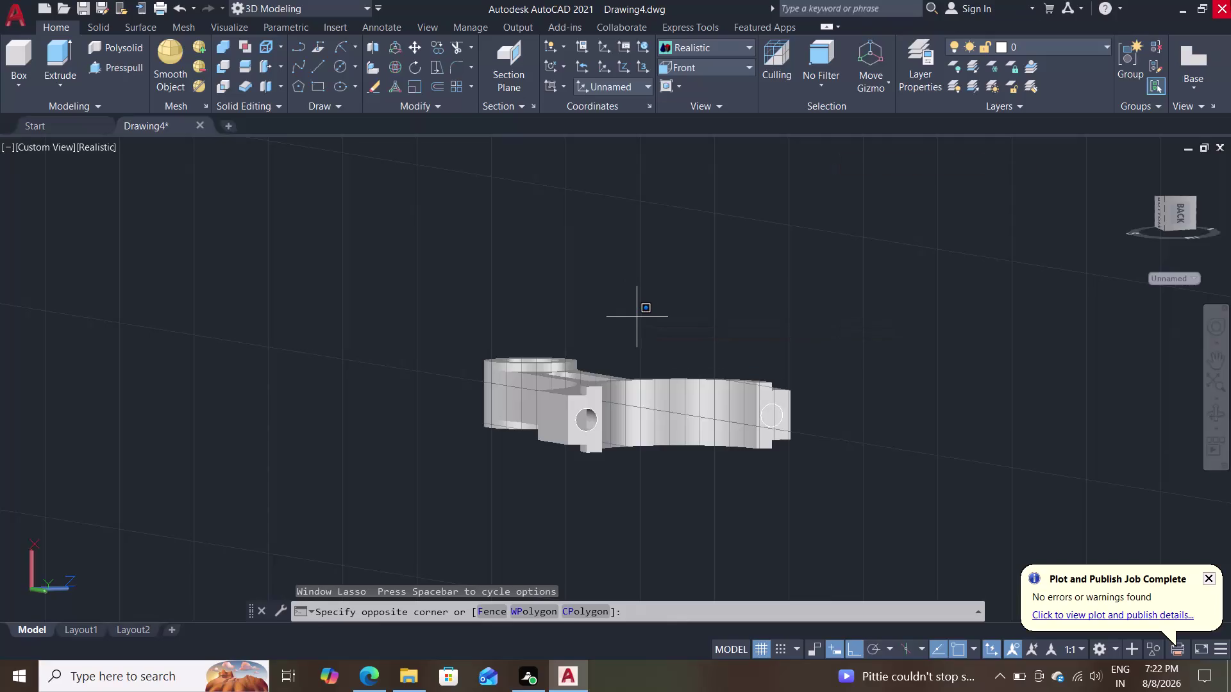
Cancel the unfinished window selection and orbit to view the big end from above.
key(Escape)
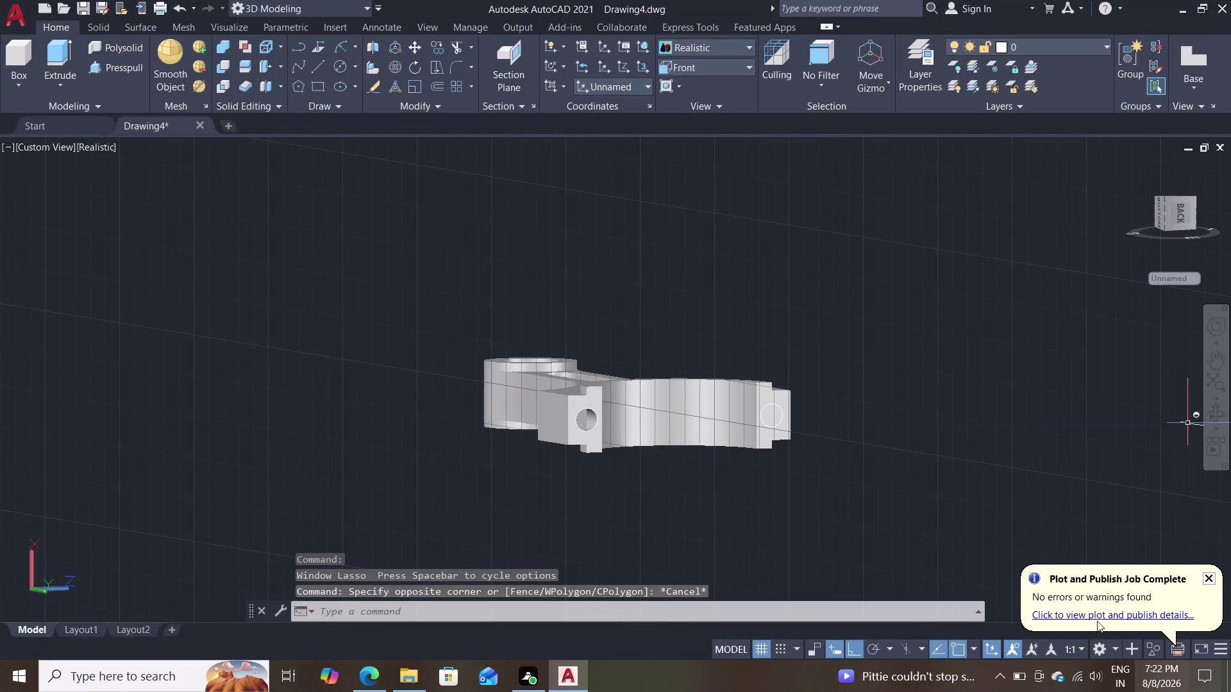
scroll(up, 3)
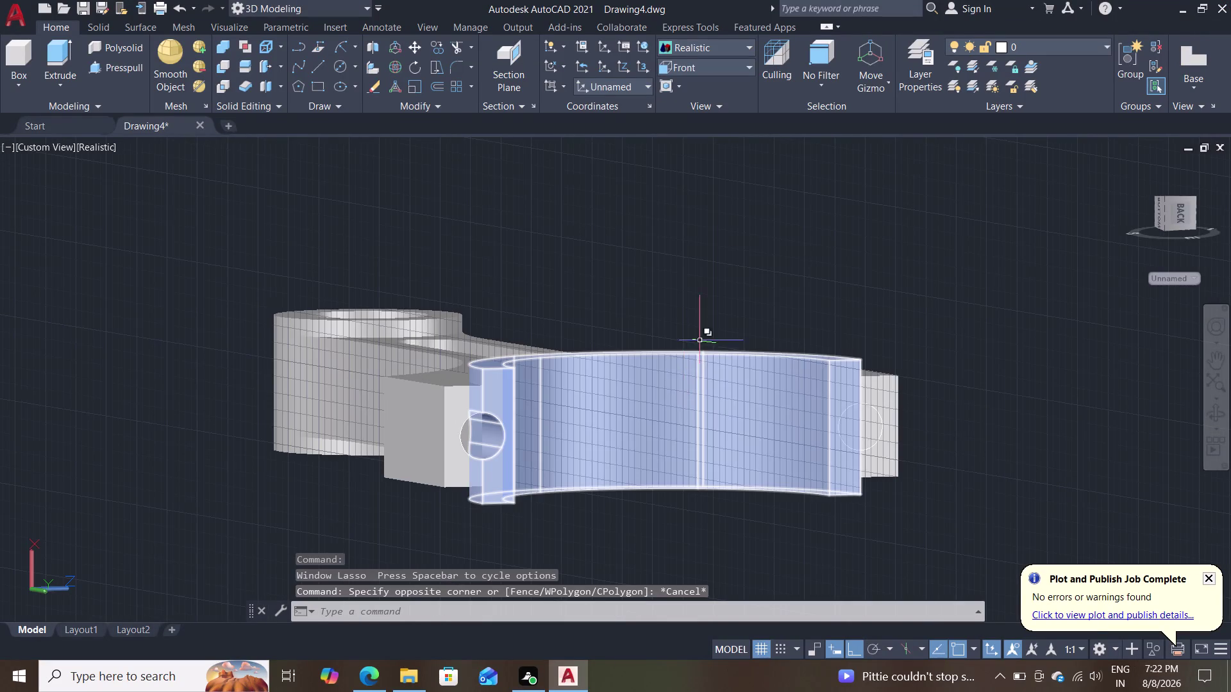
scroll(down, 3)
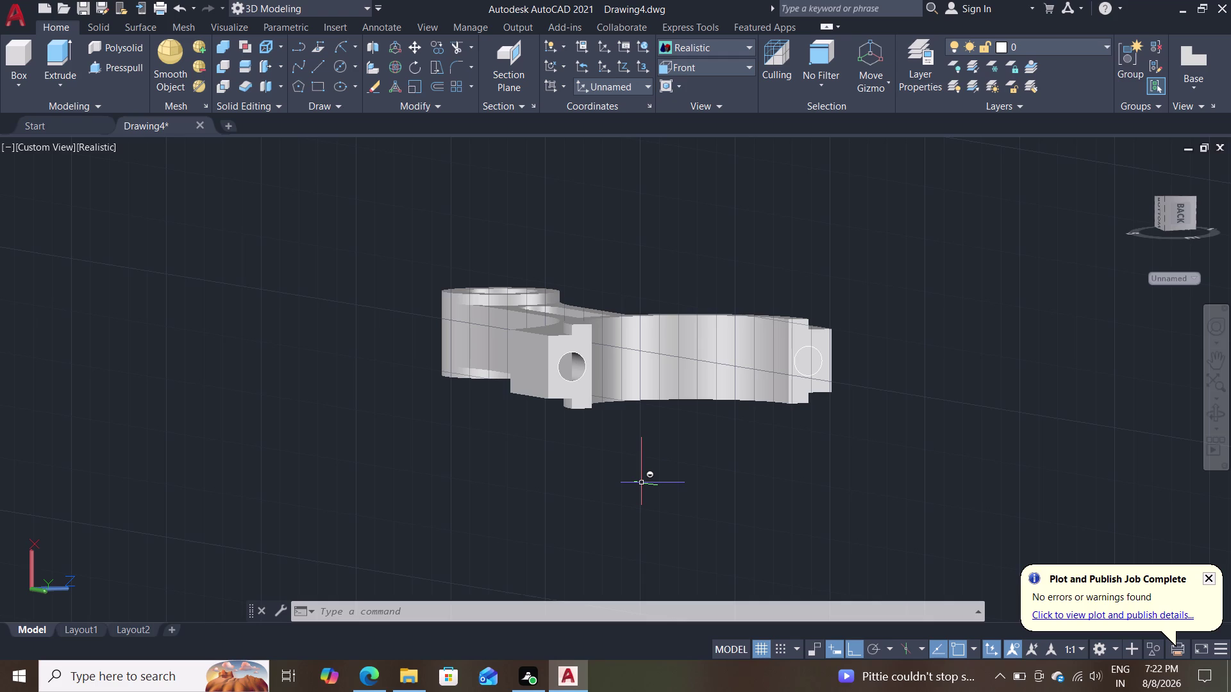
middle_drag(463, 486, 480, 522)
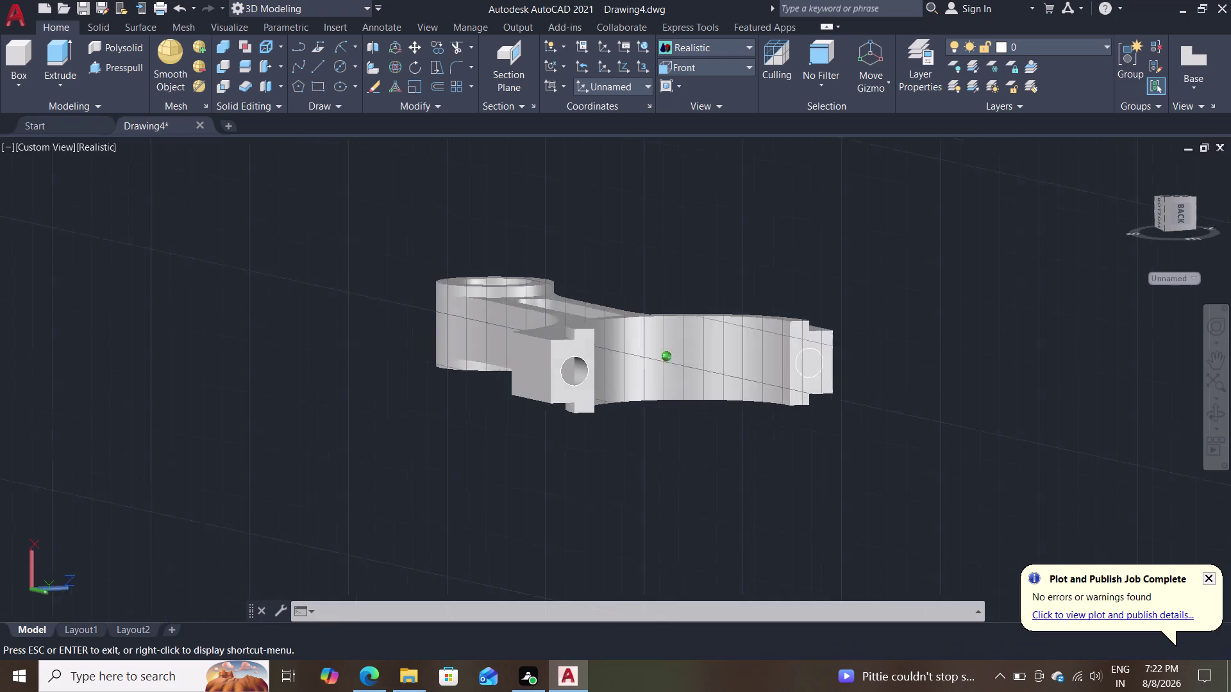
middle_drag(480, 522, 473, 546)
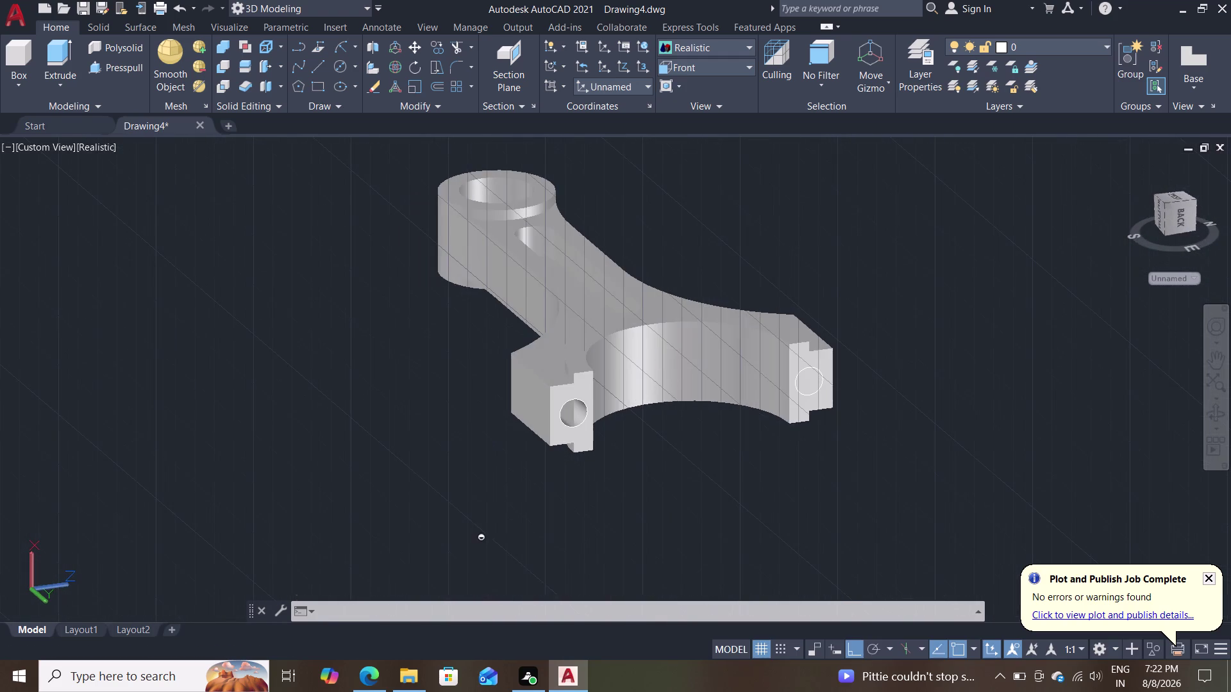
Undo about 23 recent edits, including the erase and extrusion, then clear the prompt.
key(ctrl+z)
key(ctrl+z)
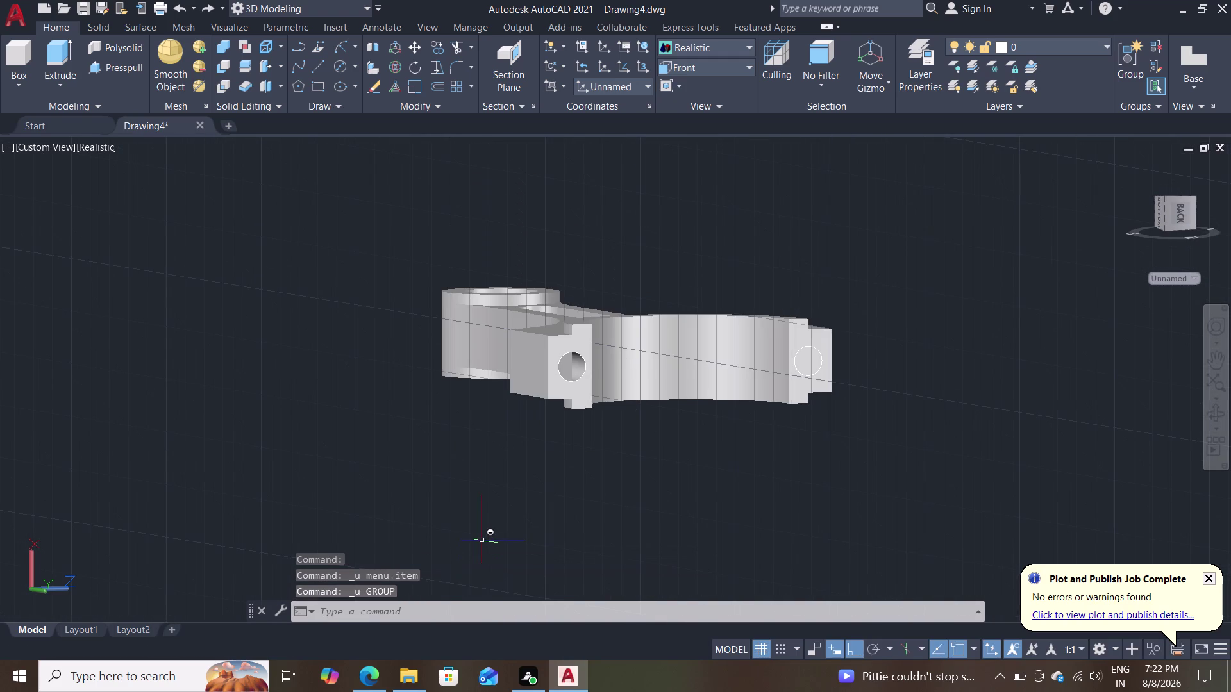
key(ctrl+z)
key(ctrl+z)
key(ctrl+z)
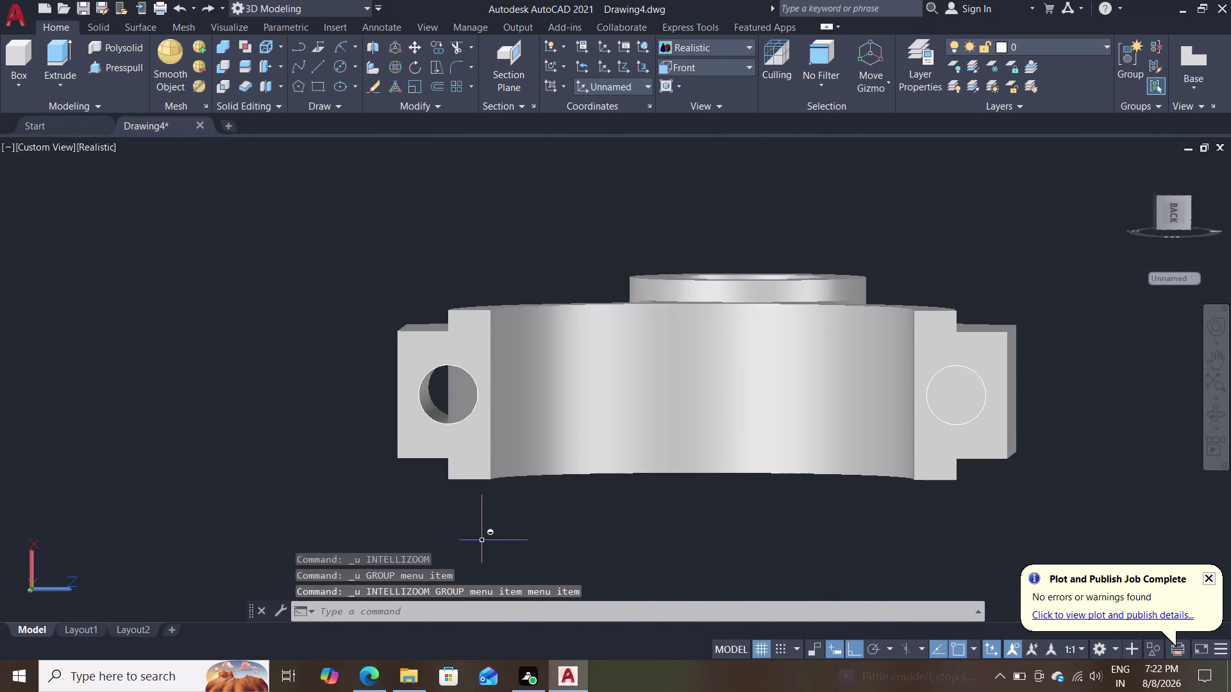
key(ctrl+z)
key(ctrl+z)
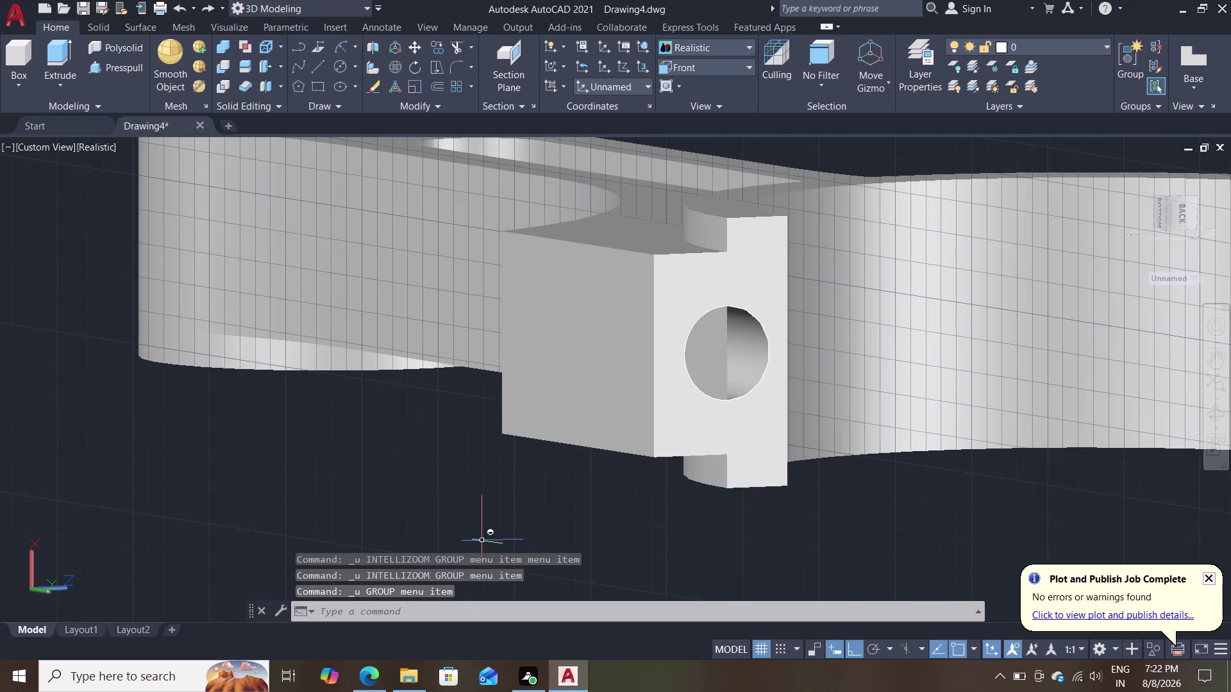
key(ctrl+z)
key(ctrl+z)
key(ctrl+z)
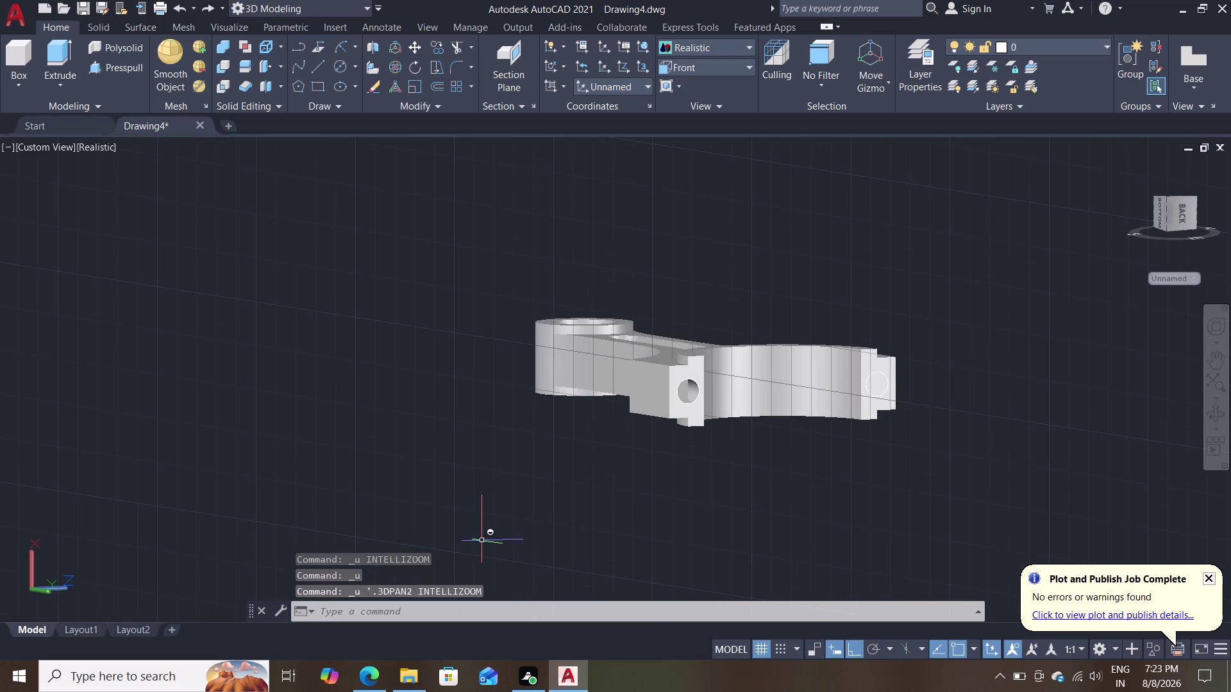
key(ctrl+z)
key(ctrl+z)
key(ctrl+z)
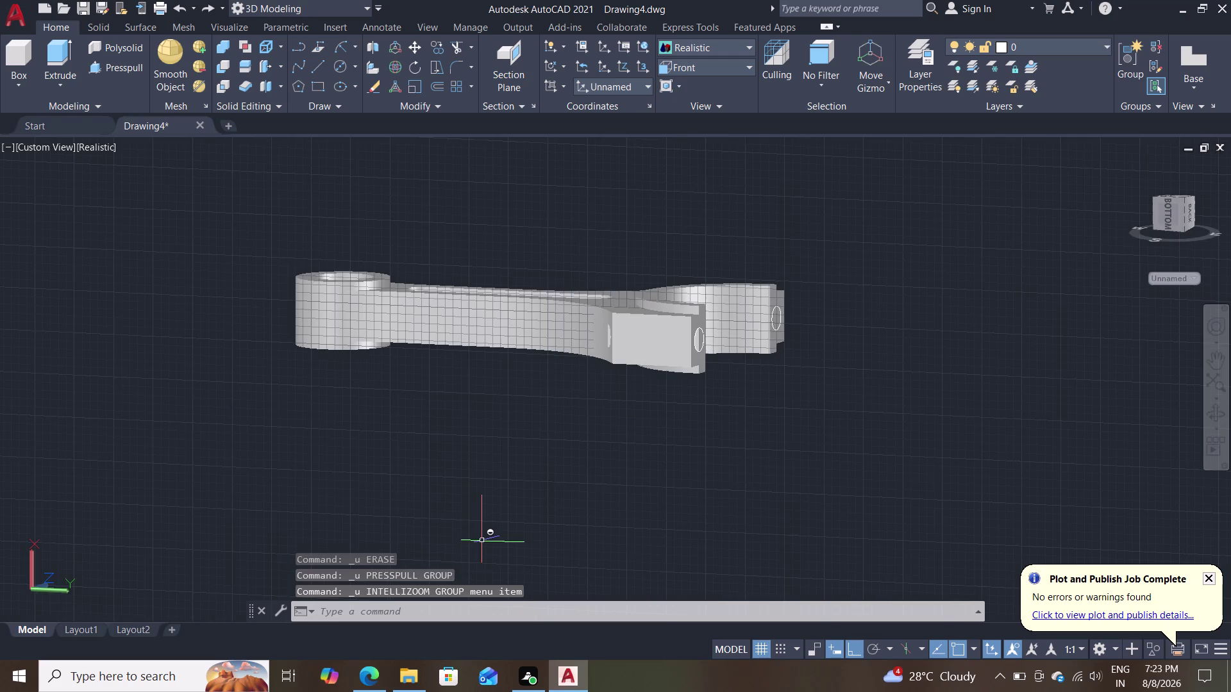
key(ctrl+z)
key(ctrl+z)
key(ctrl+z)
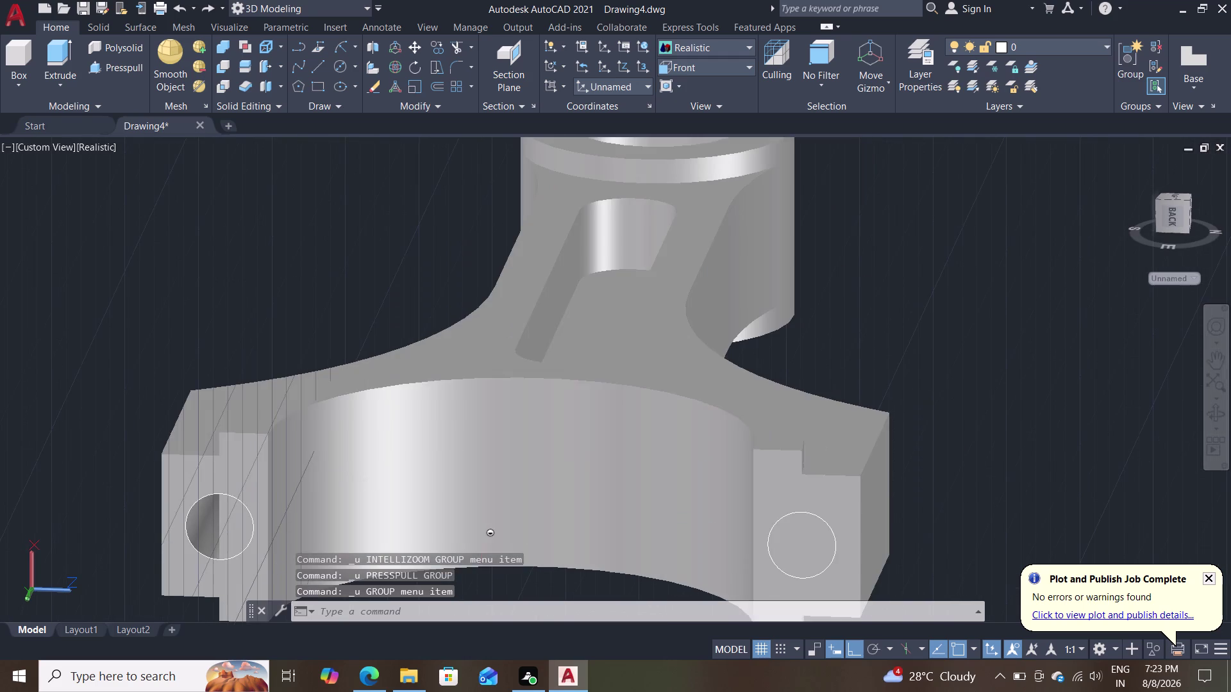
key(ctrl+z)
key(ctrl+z)
key(ctrl+z)
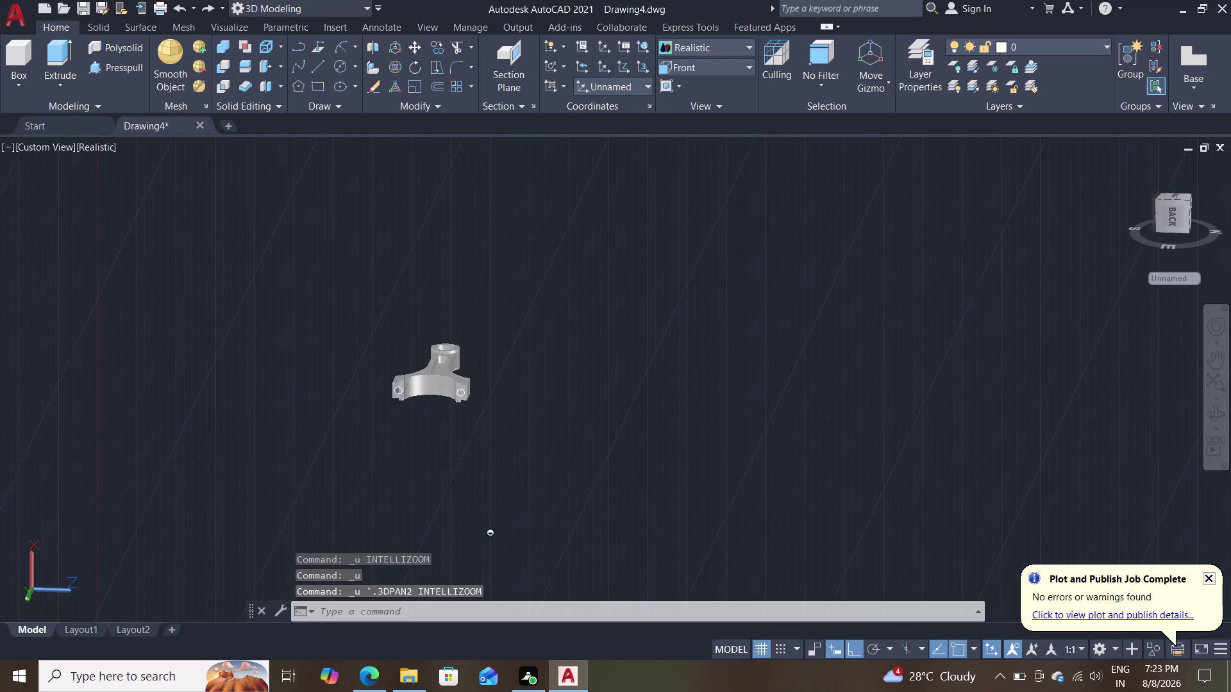
key(ctrl+z)
key(ctrl+z)
key(ctrl+z)
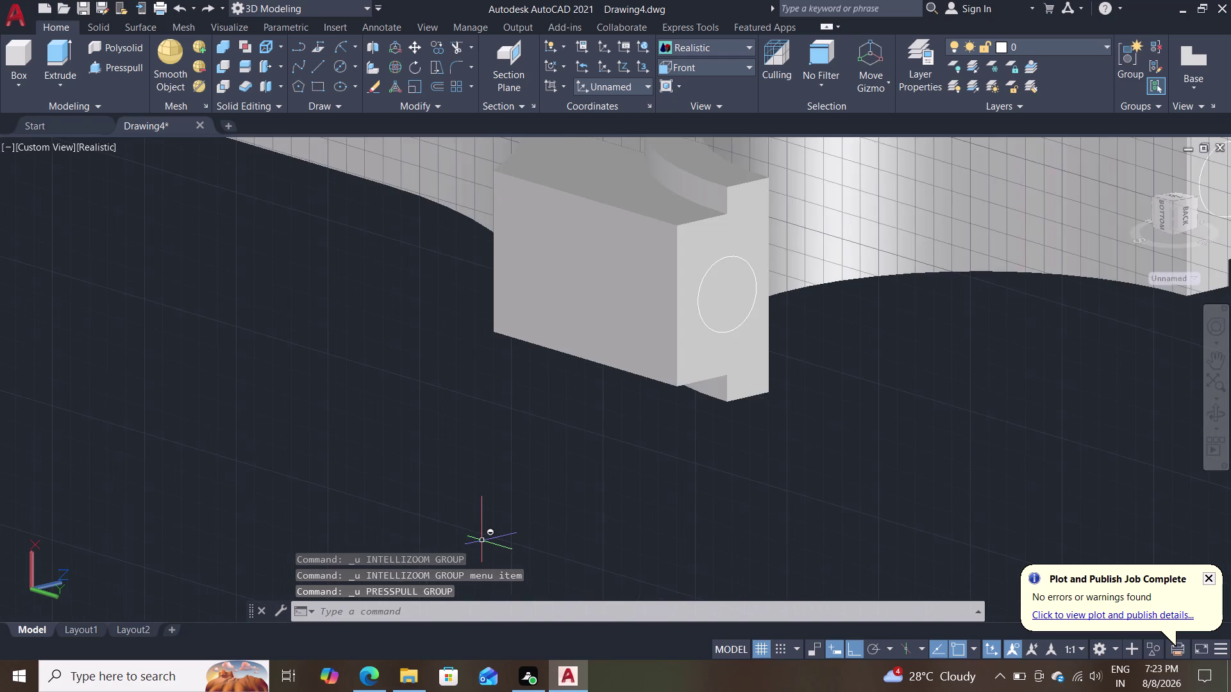
key(ctrl+z)
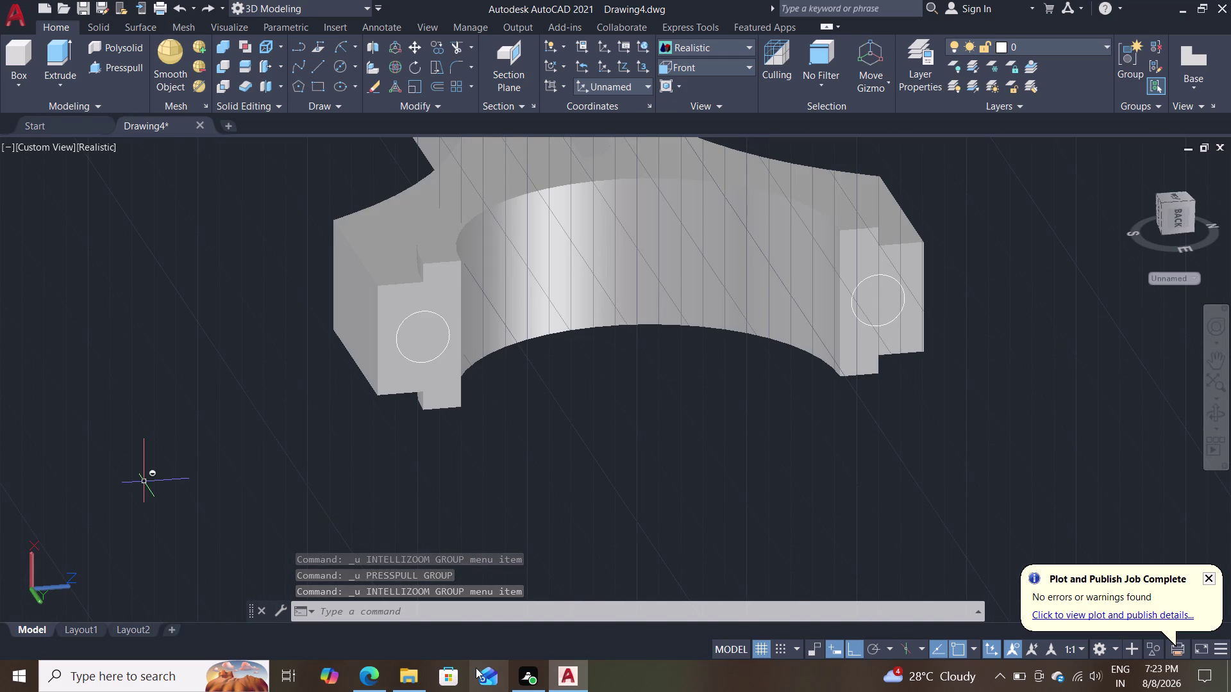
key(Escape)
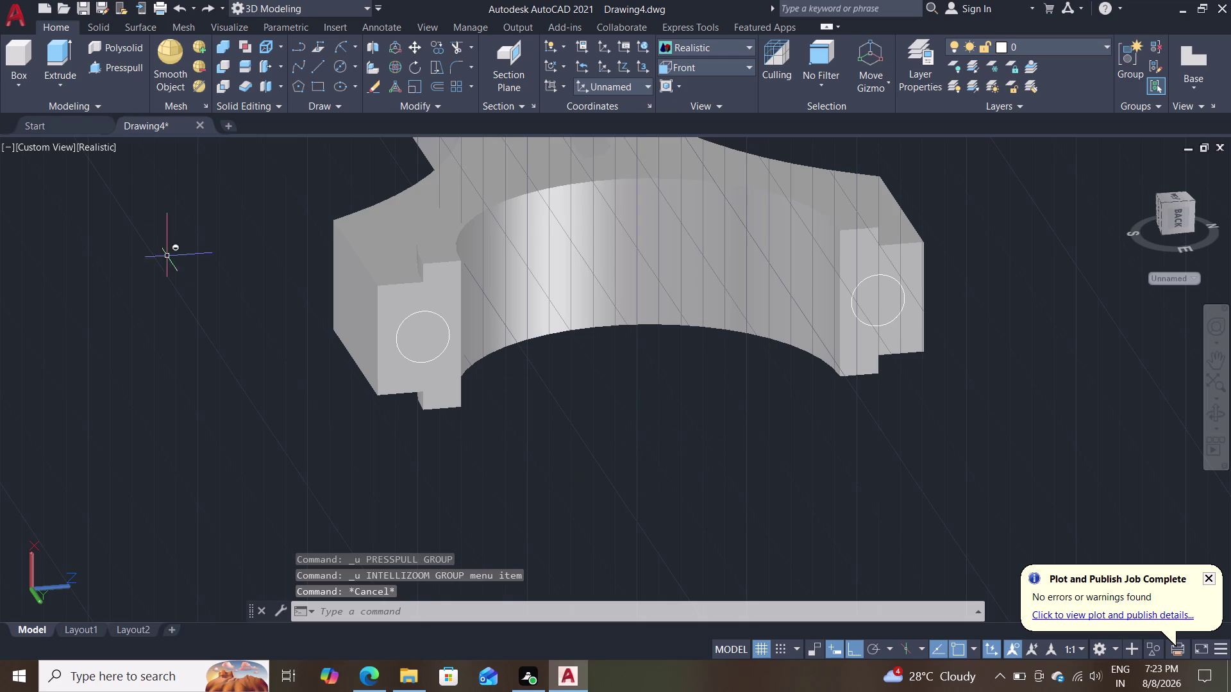
click(104, 67)
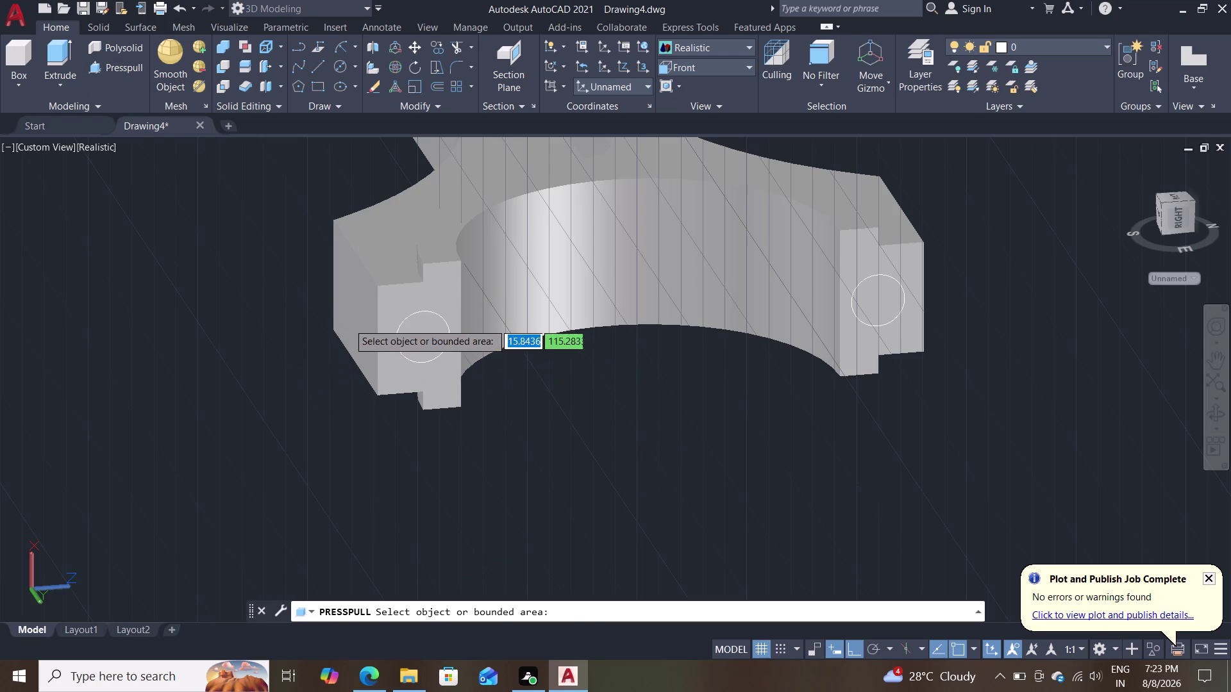
Extrude the left boss's outer end face outward by 10 units.
click(353, 319)
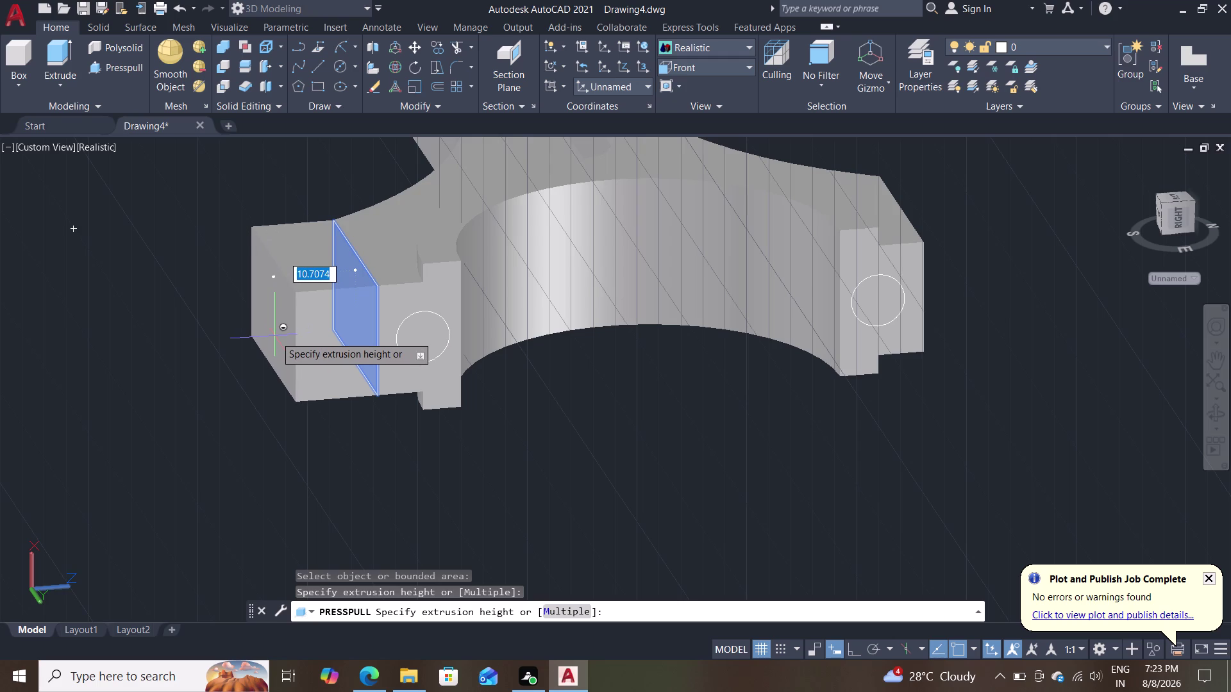
text(10)
key(Return)
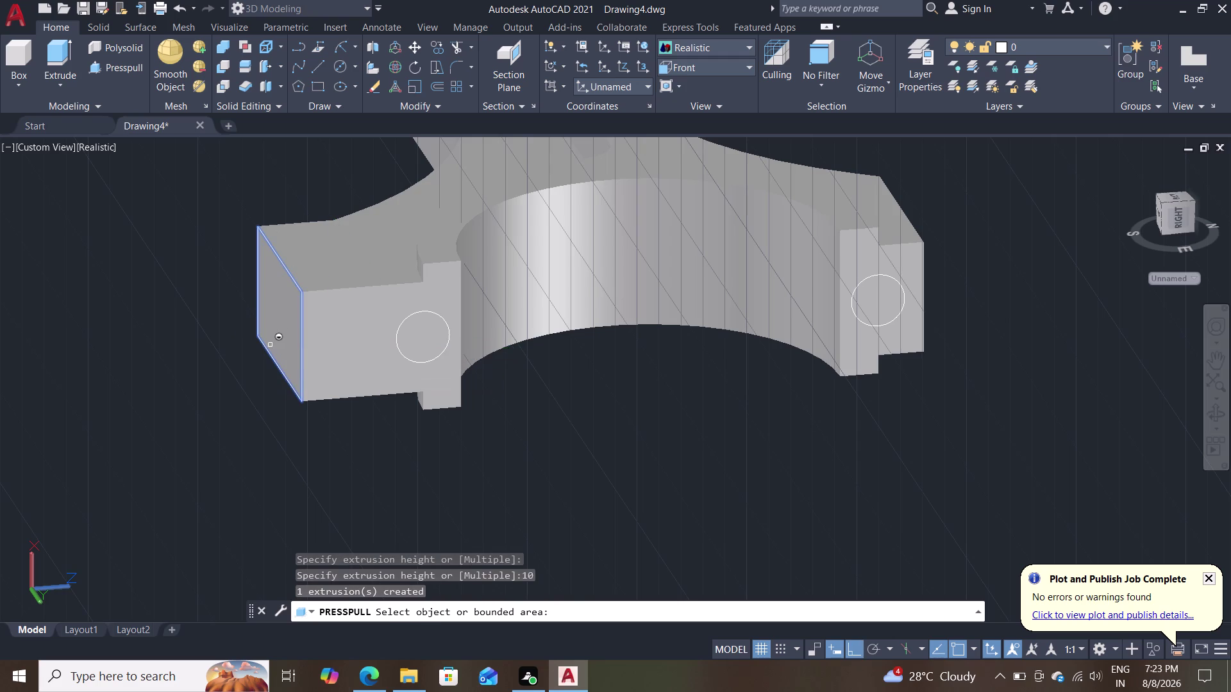
key(Escape)
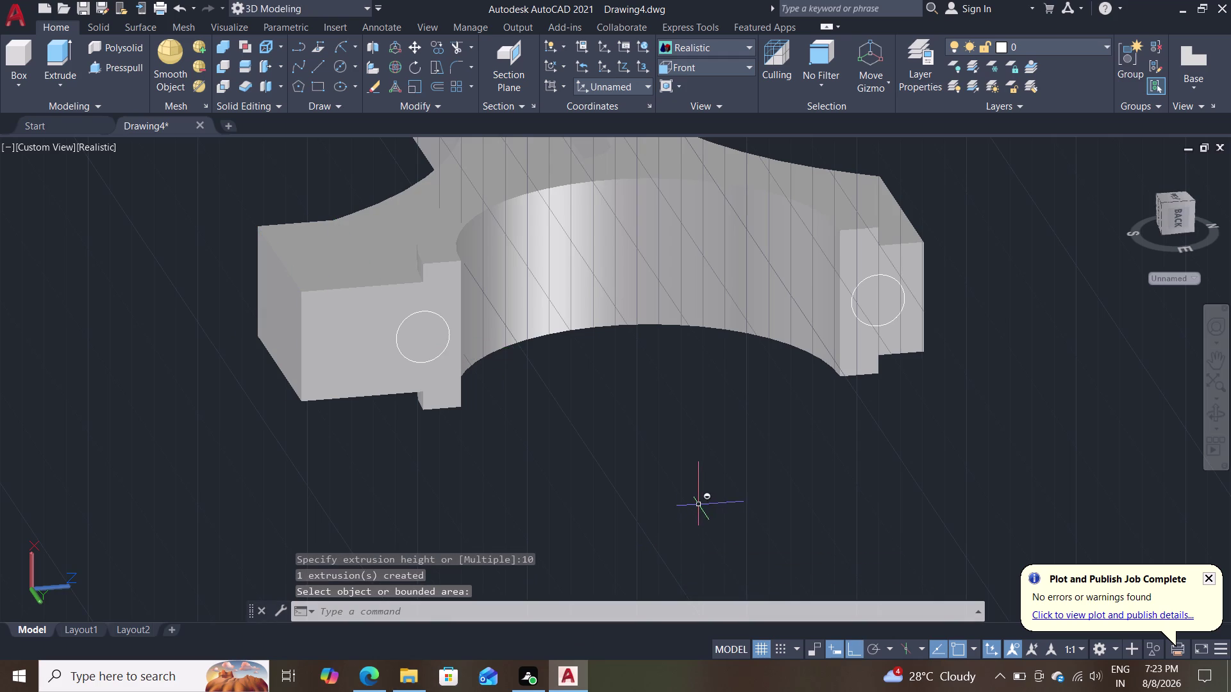
middle_drag(677, 515, 638, 528)
scroll(down, 3)
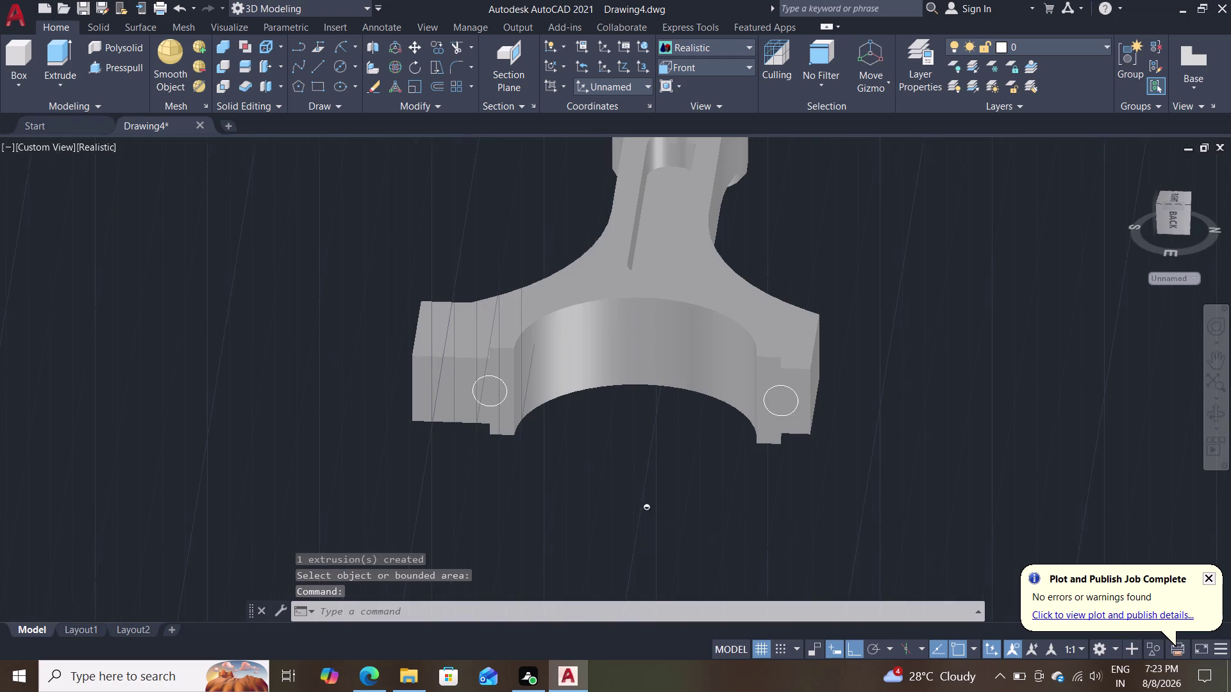
middle_click(636, 508)
scroll(up, 3)
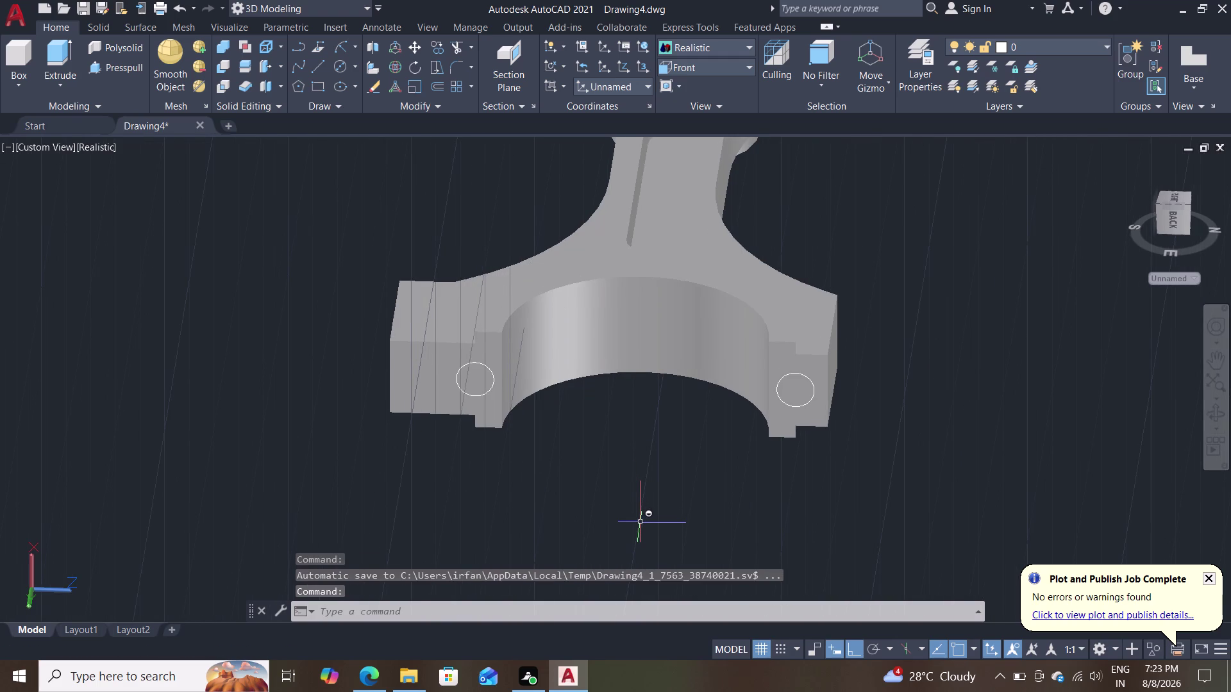
Extrude the right boss's outer end face outward by 10 units, then inspect both bosses.
click(109, 68)
click(830, 355)
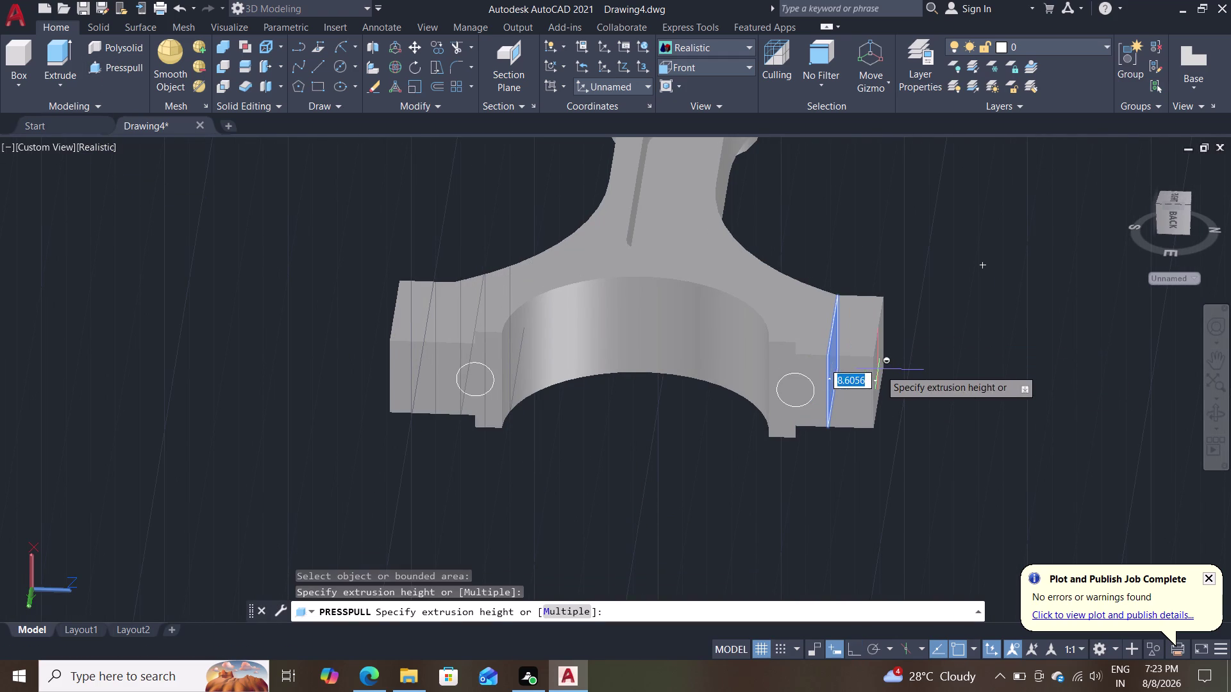
text(10)
key(Return)
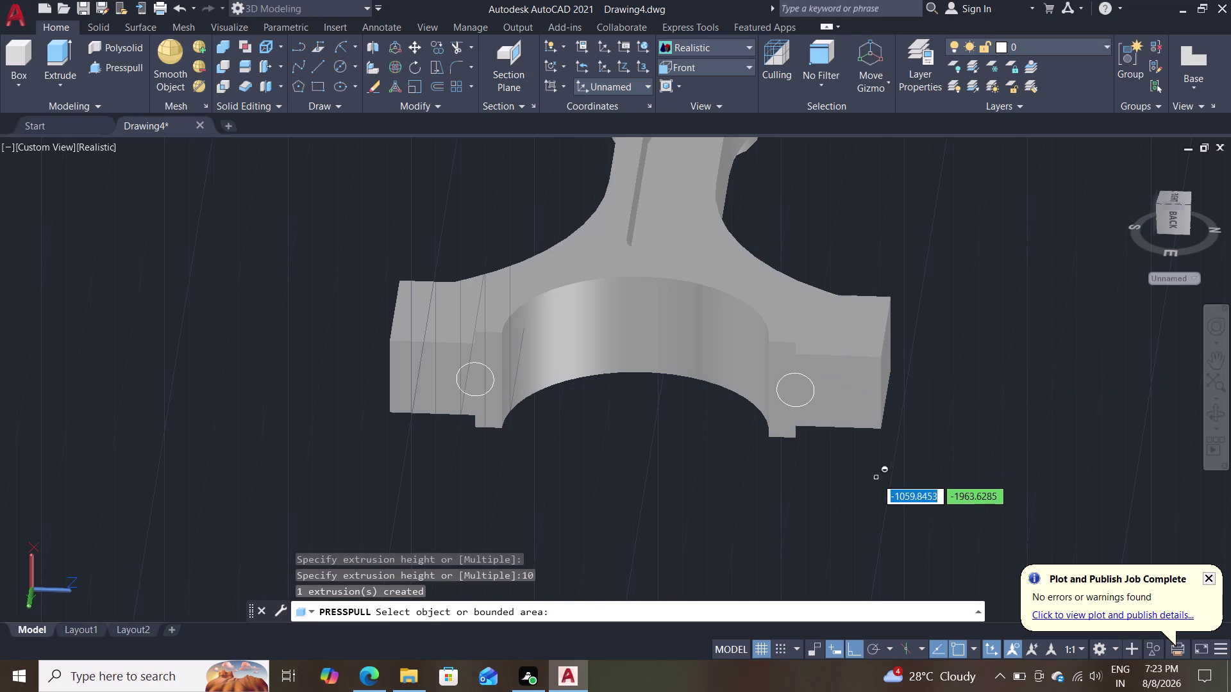
key(Escape)
scroll(up, 3)
middle_drag(650, 483, 688, 552)
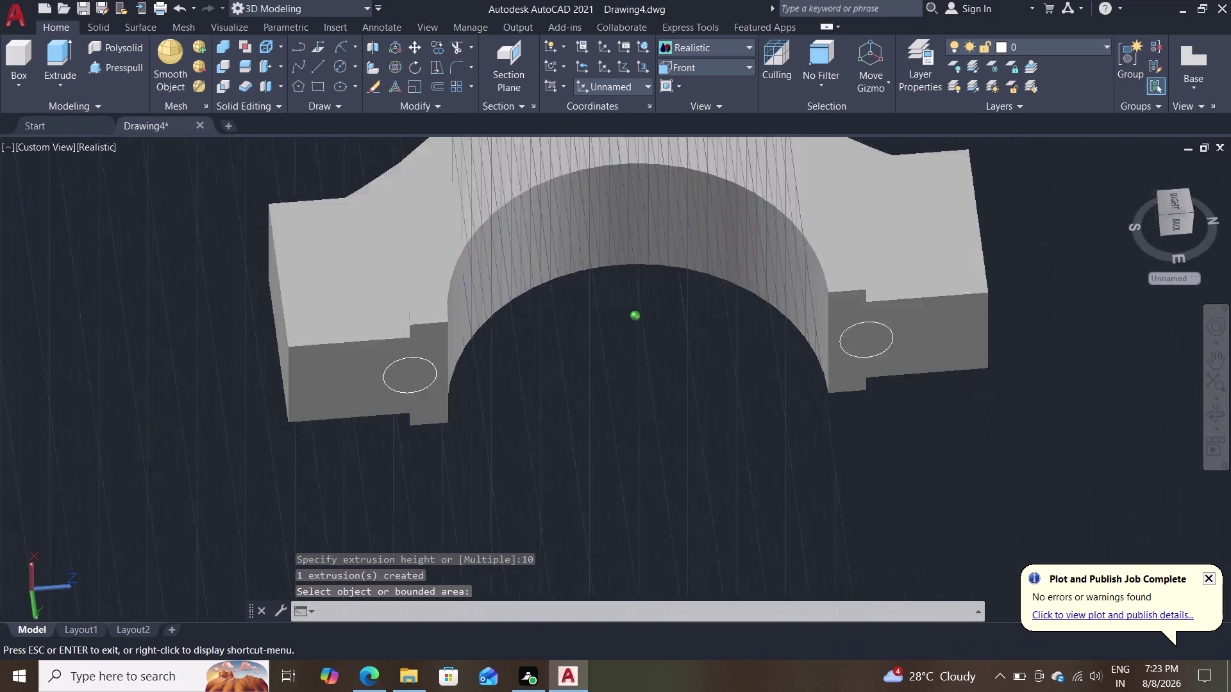
middle_drag(687, 552, 730, 468)
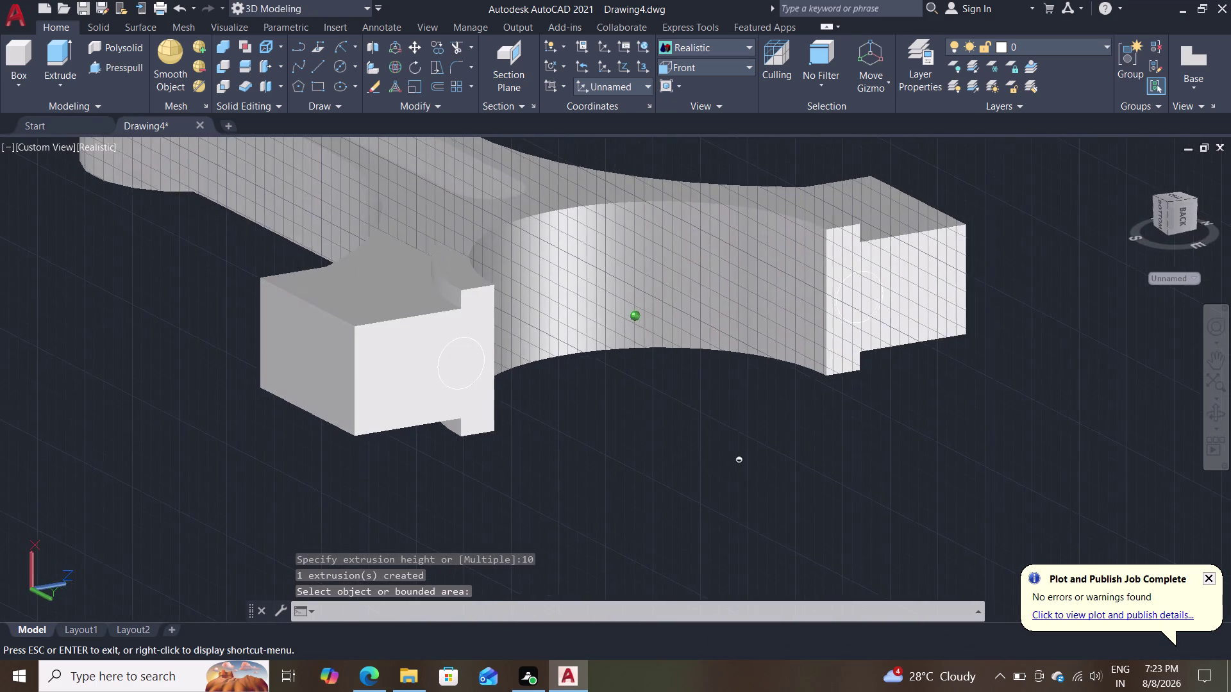
middle_drag(730, 467, 680, 466)
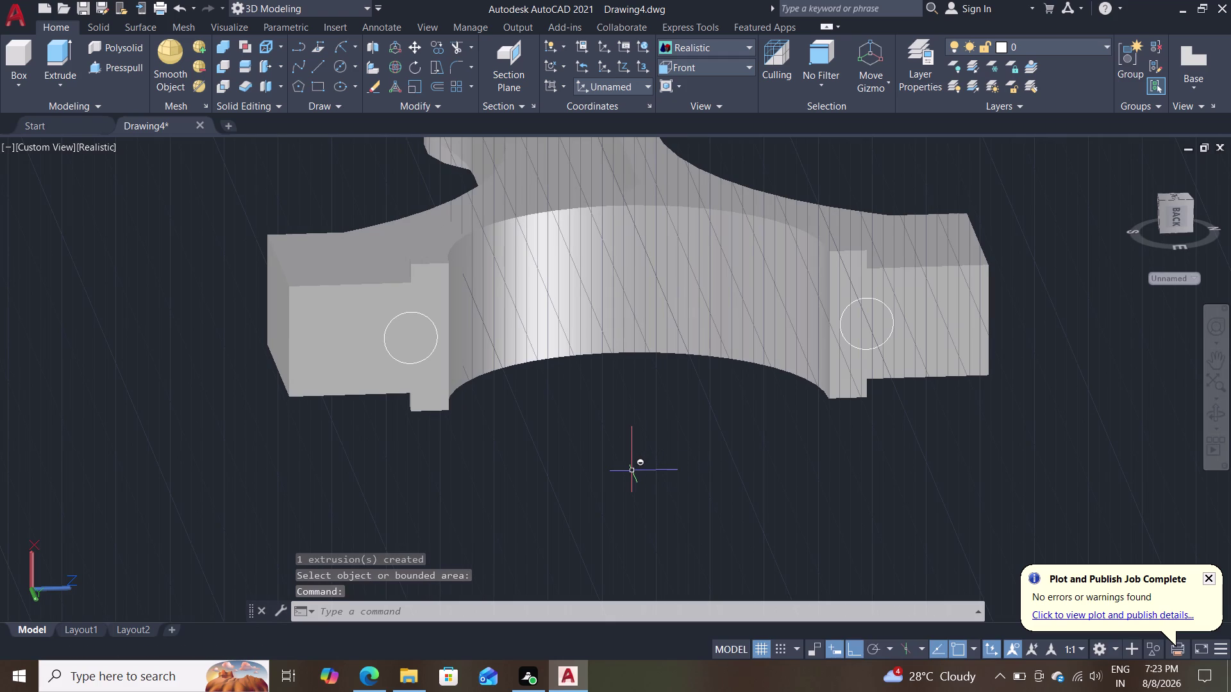
middle_drag(627, 452, 641, 486)
scroll(up, 3)
middle_drag(606, 409, 607, 409)
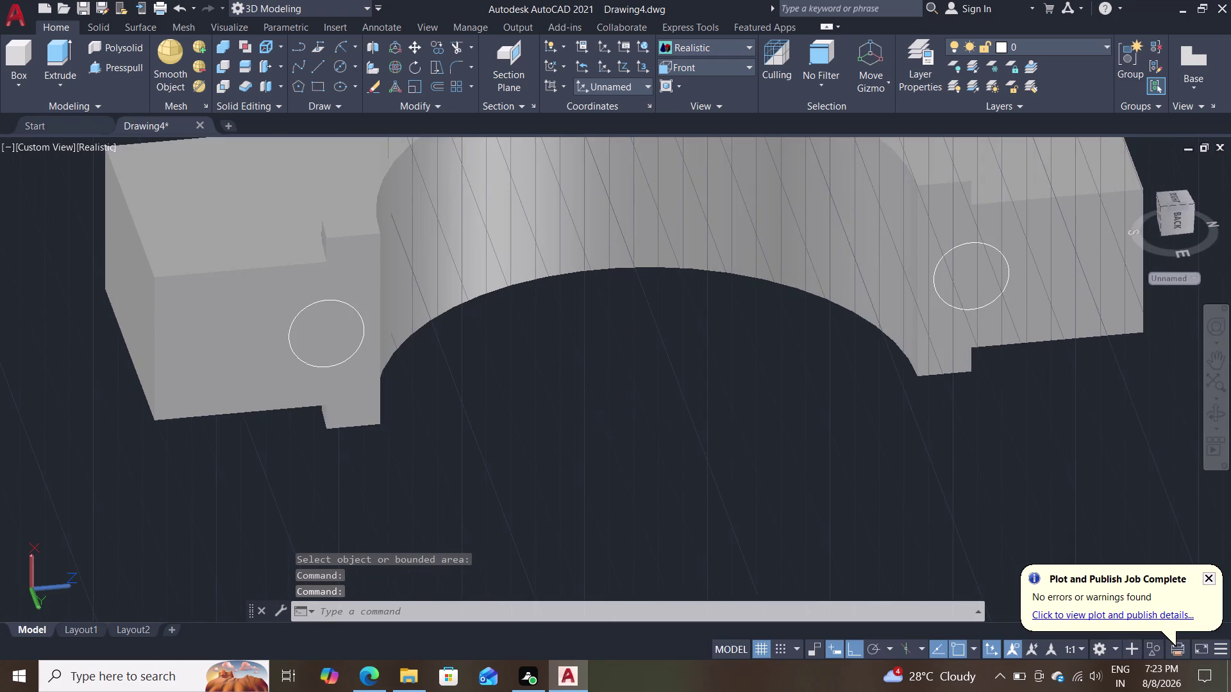
middle_drag(606, 409, 680, 498)
key(m)
key(Return)
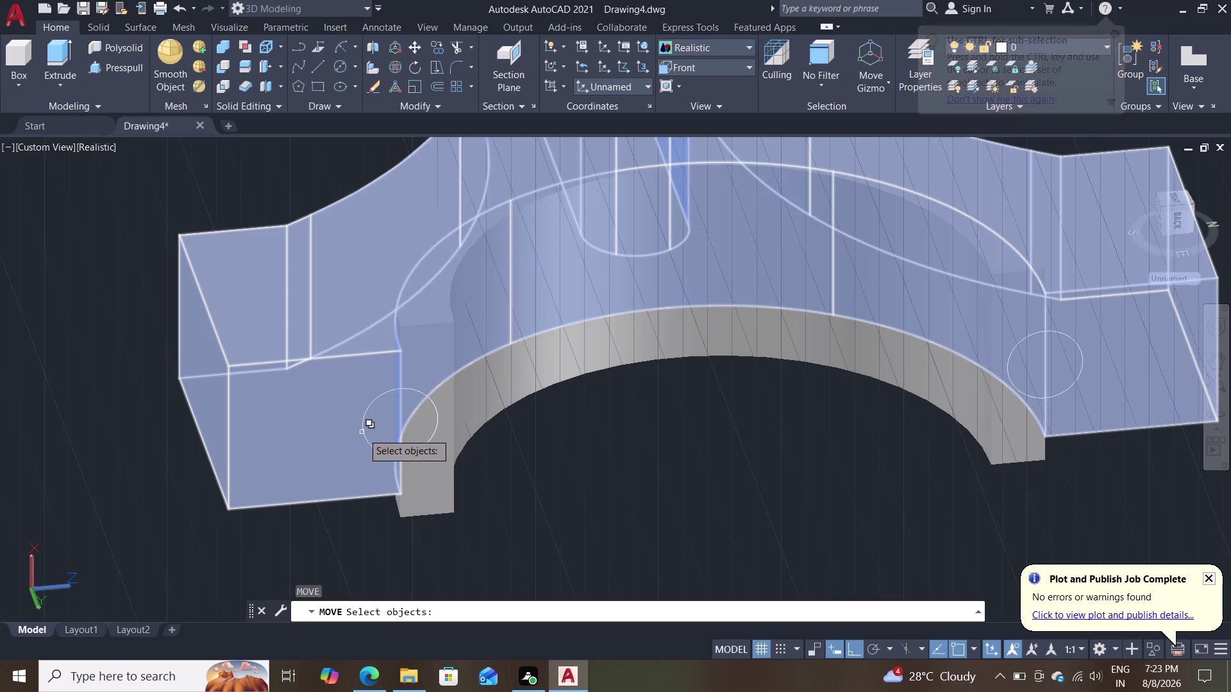
Move the left boss circle from its base point onto the extended lug face.
click(366, 436)
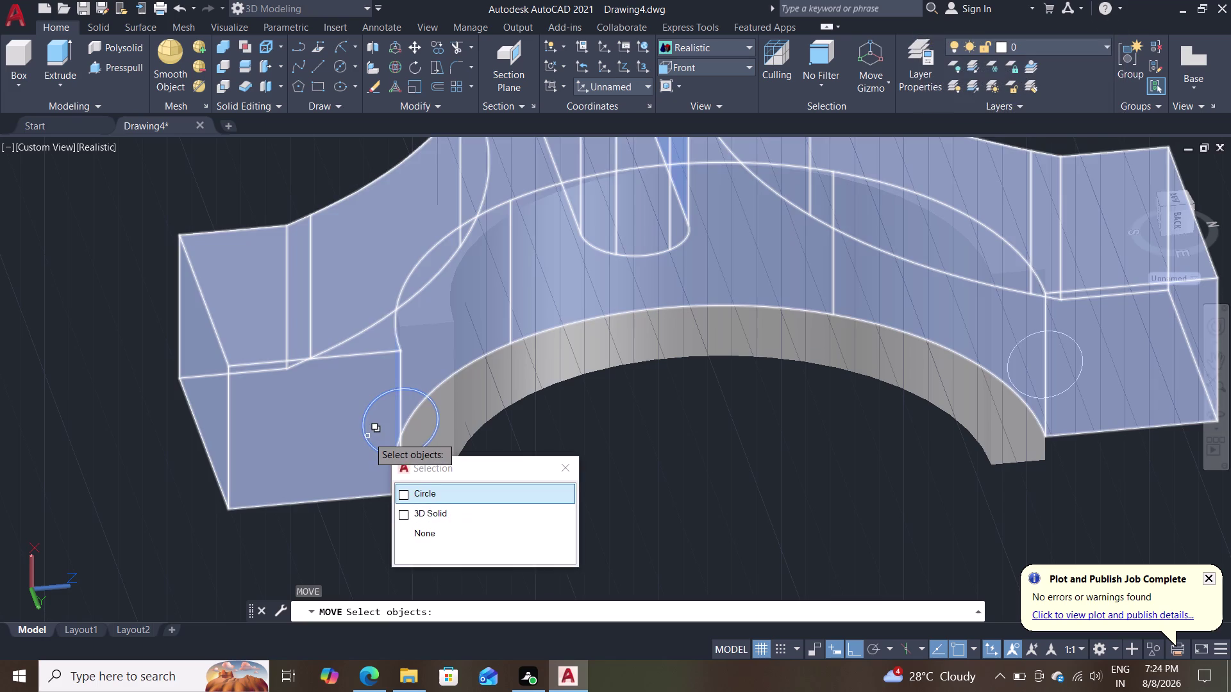
key(Return)
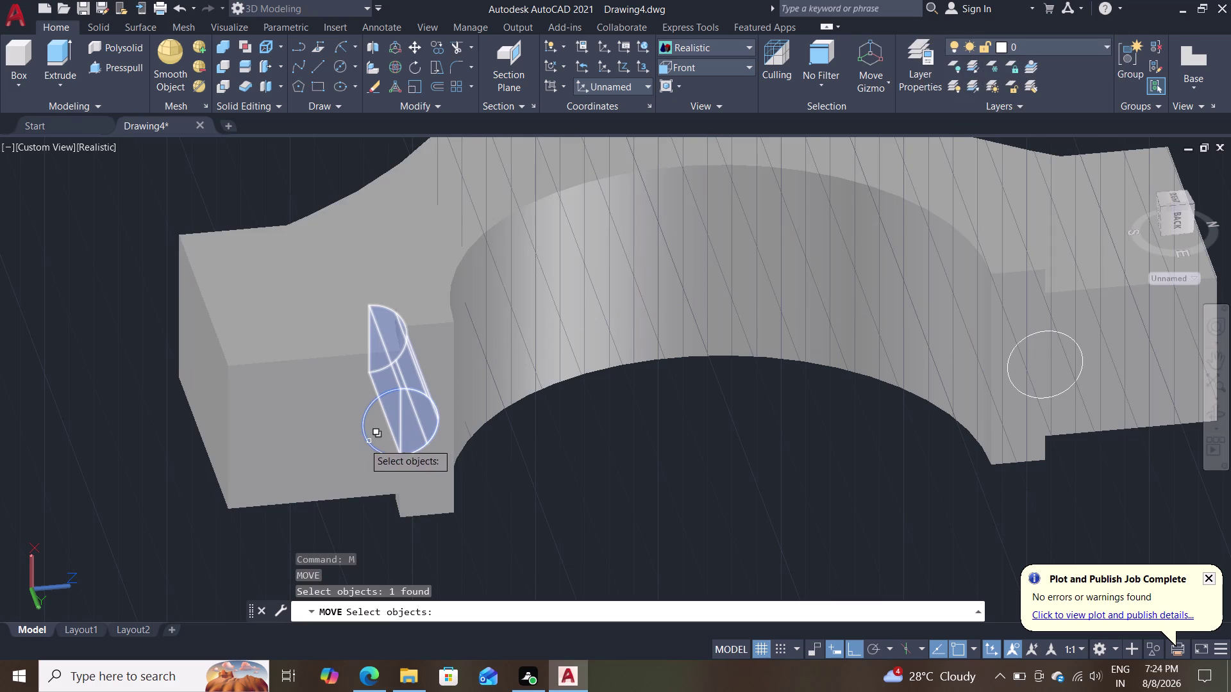
key(Return)
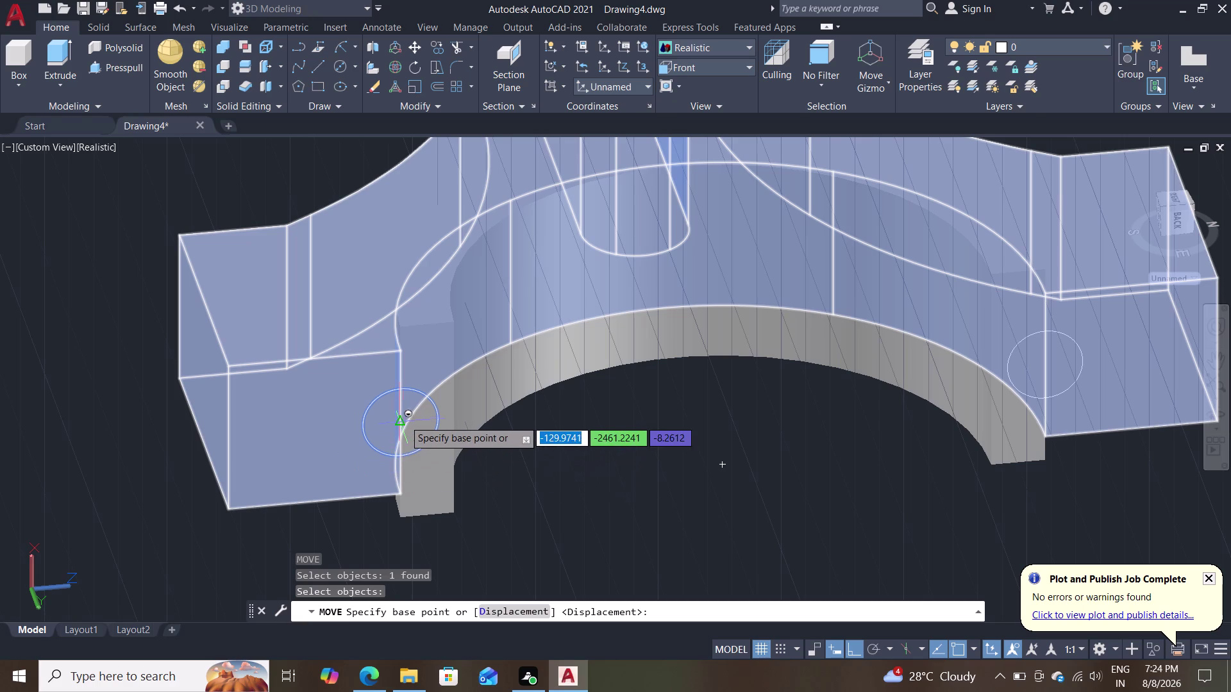
click(398, 419)
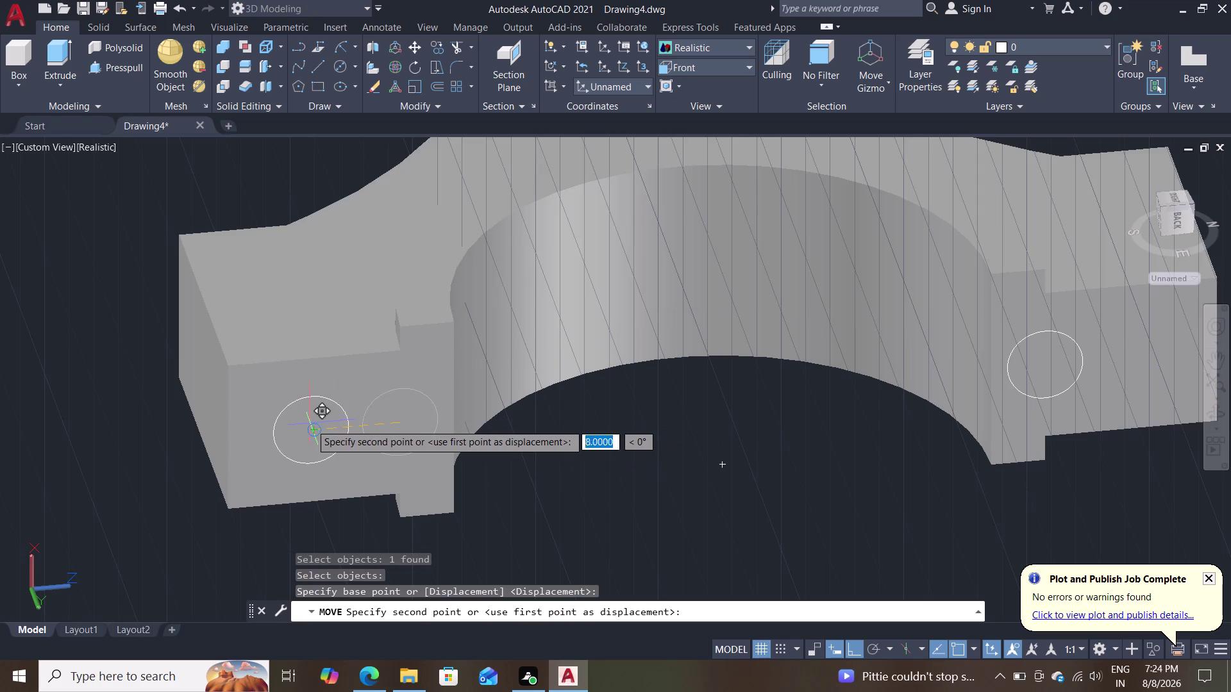
click(310, 424)
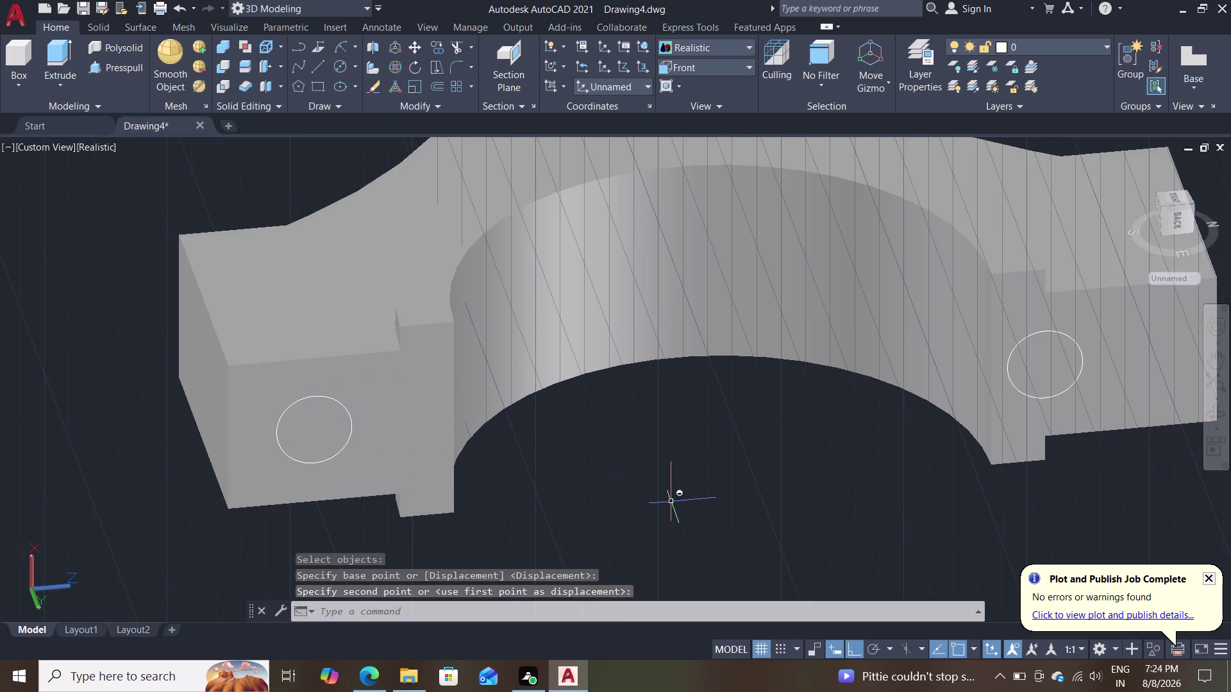
Pan and zoom to recenter the connecting rod with the cap lugs in view.
middle_drag(650, 506, 622, 478)
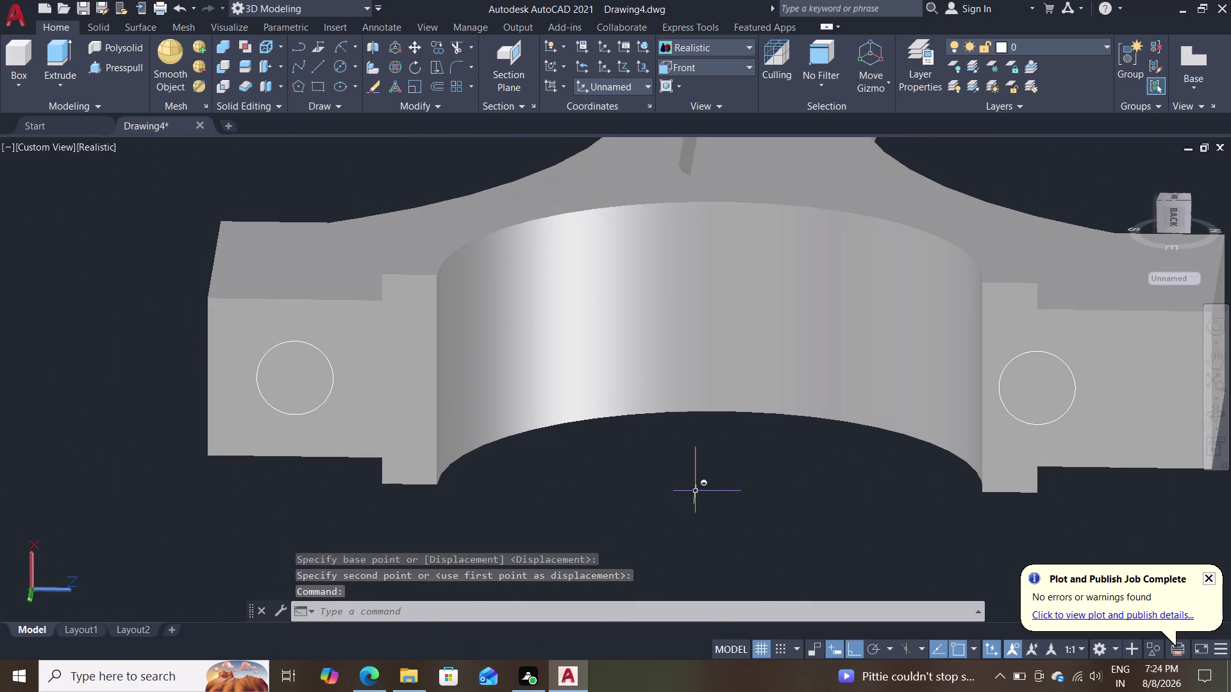
middle_drag(702, 477, 683, 465)
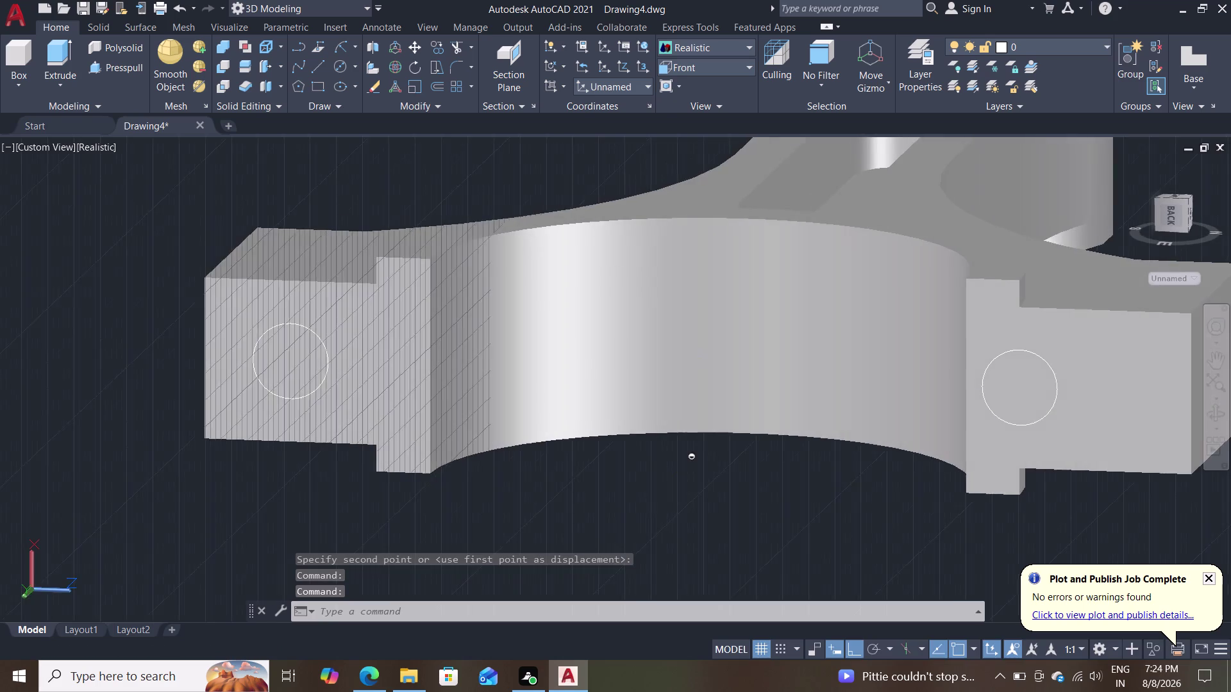
scroll(down, 3)
scroll(up, 3)
scroll(down, 3)
scroll(up, 3)
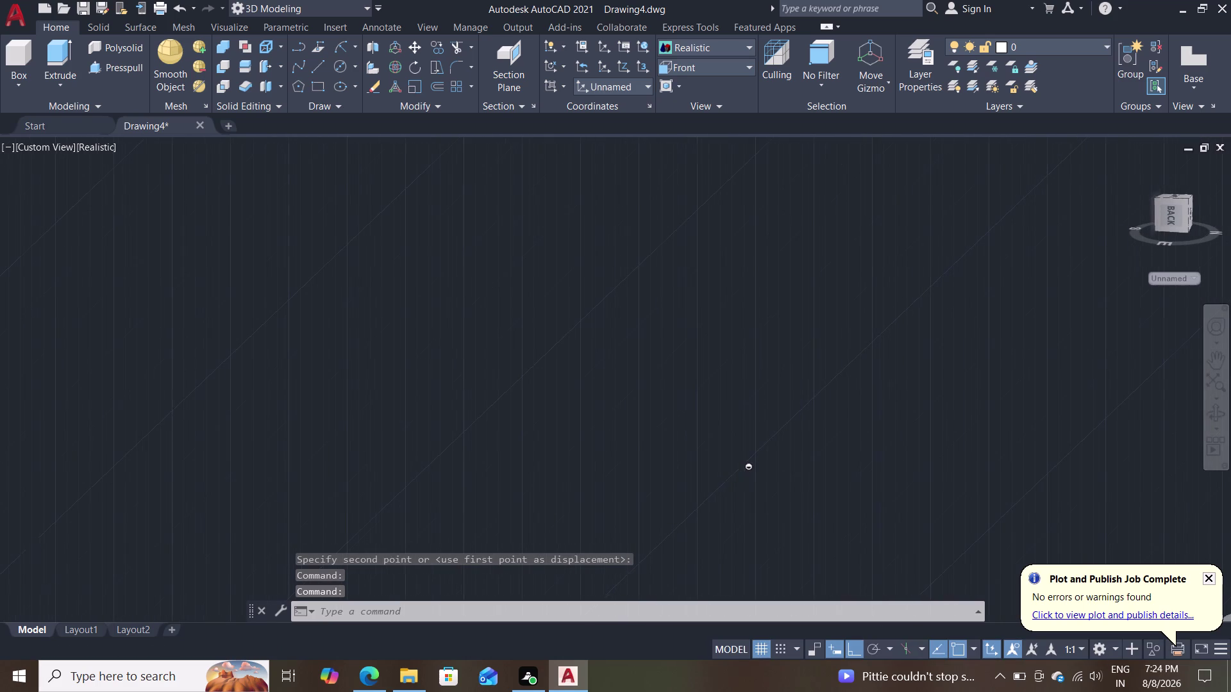
scroll(down, 3)
scroll(up, 3)
middle_drag(778, 491, 778, 475)
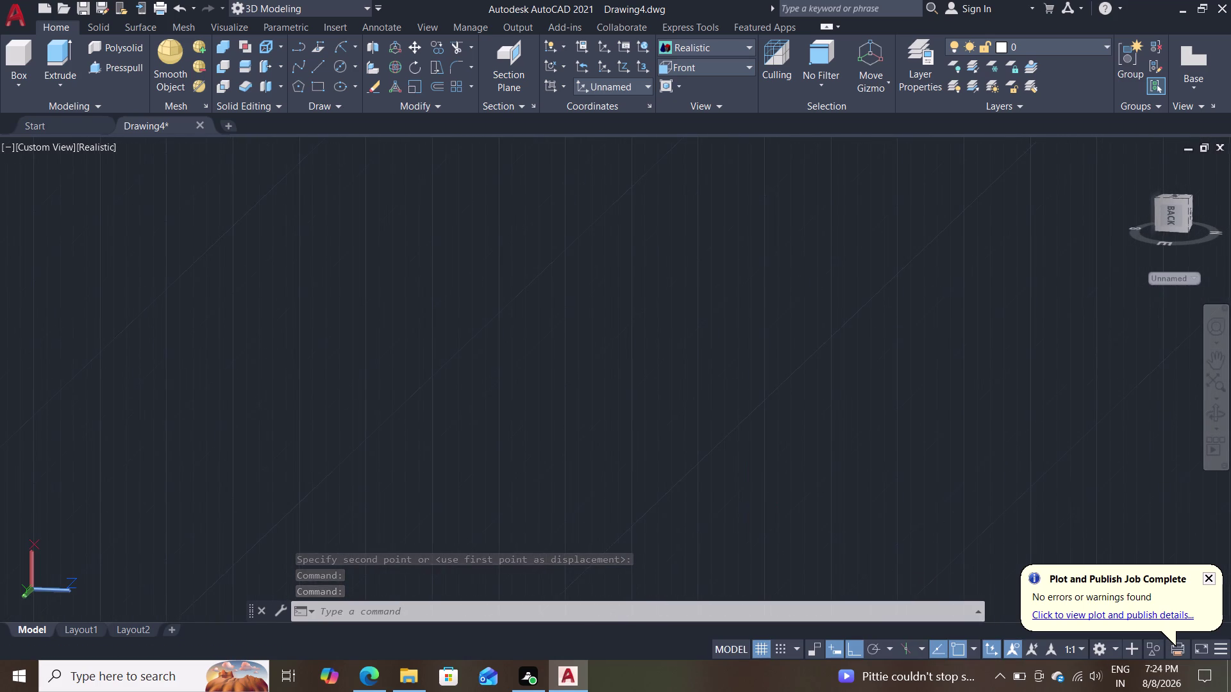
middle_drag(779, 476, 669, 232)
middle_drag(802, 416, 438, 286)
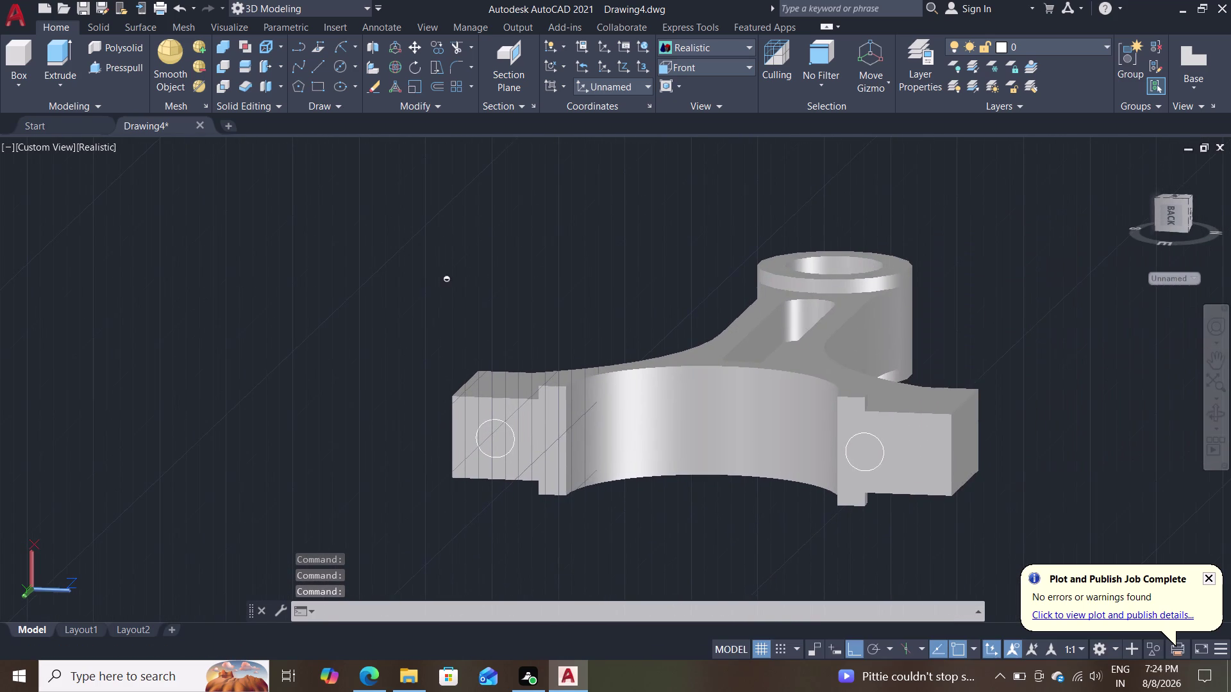
scroll(up, 3)
middle_drag(726, 461, 548, 418)
Begin moving the right lug circle, then cancel and clear the selection.
key(m)
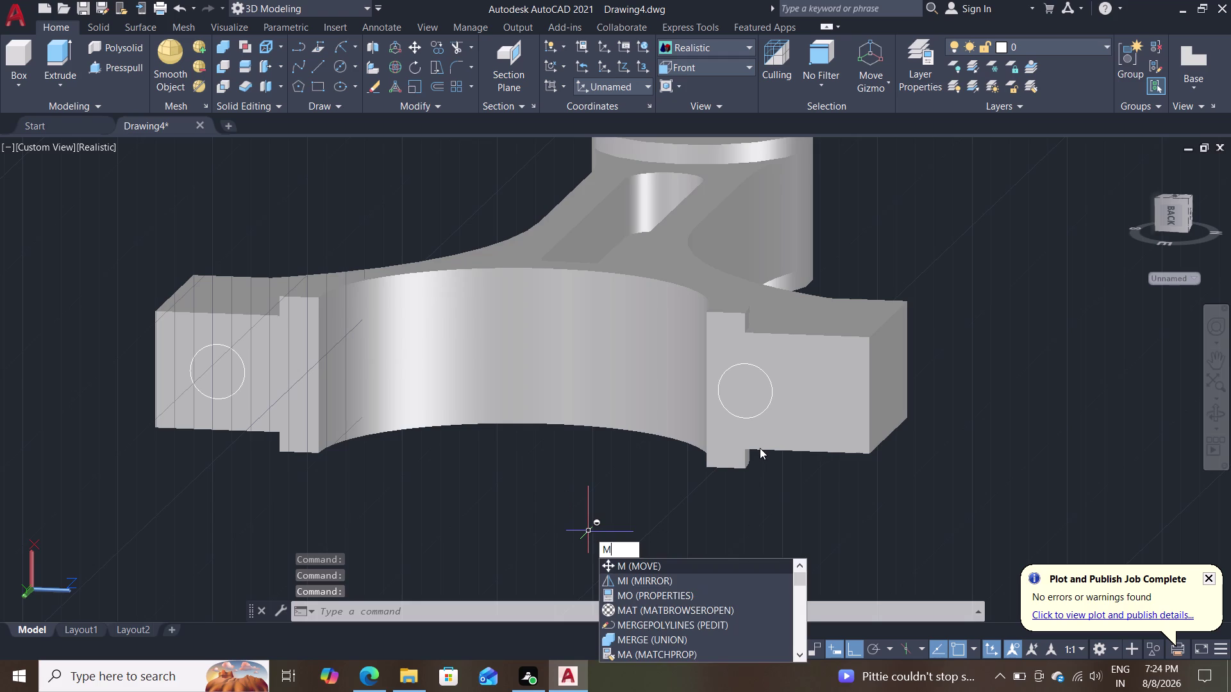
key(Return)
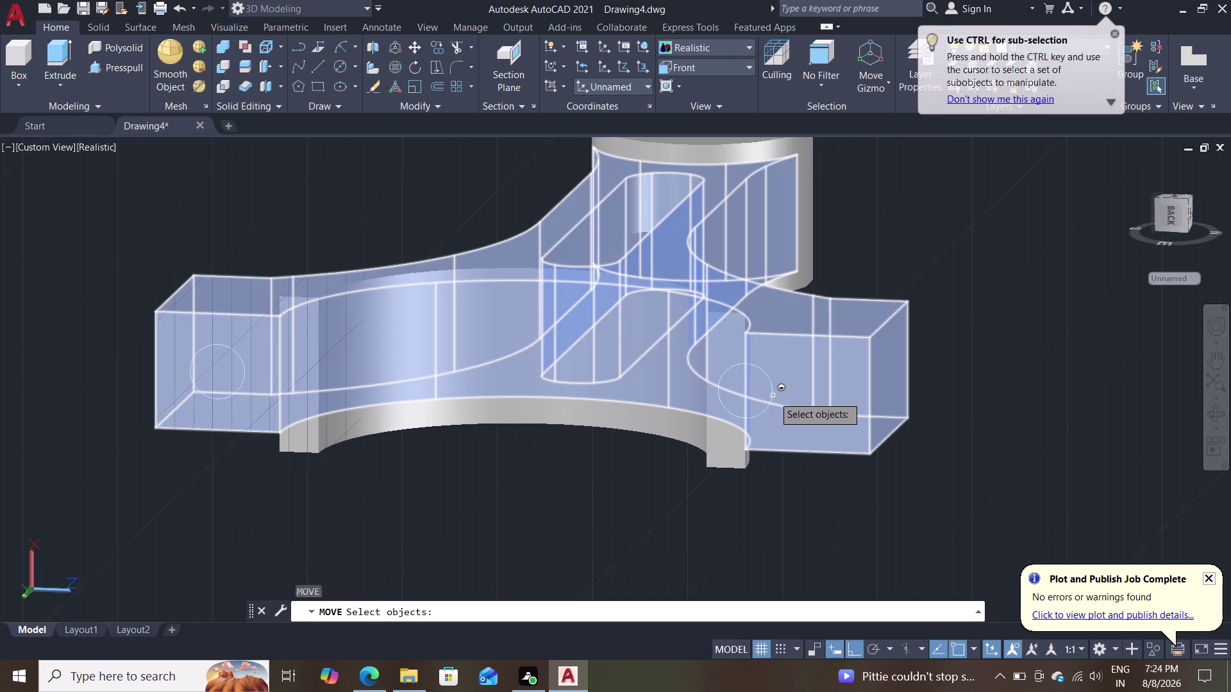
click(771, 392)
key(Return)
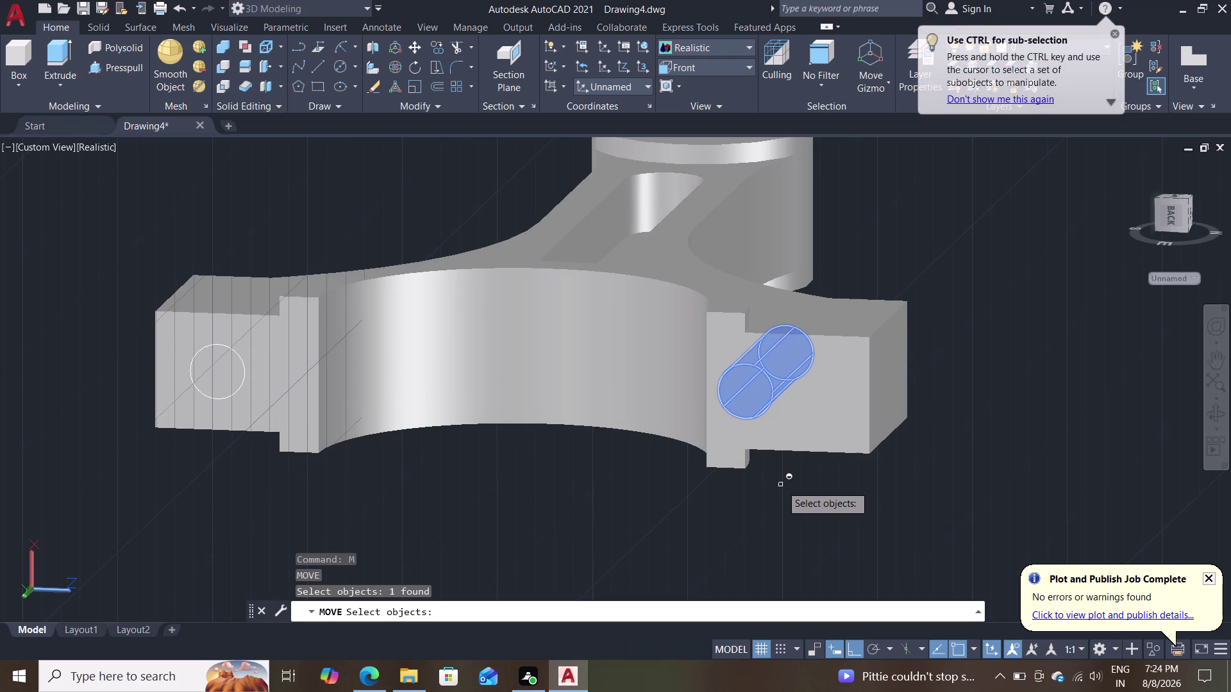
key(Escape)
key(Escape)
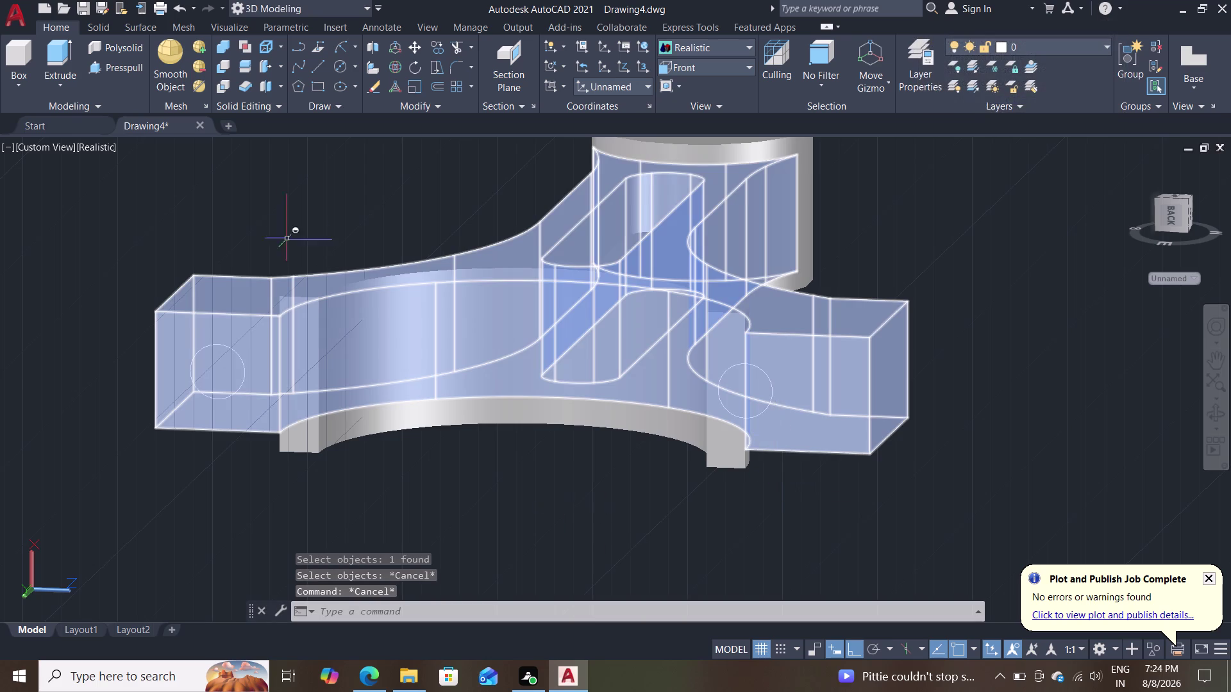
Move the right lug circle from its centre onto the extended boss face.
key(m)
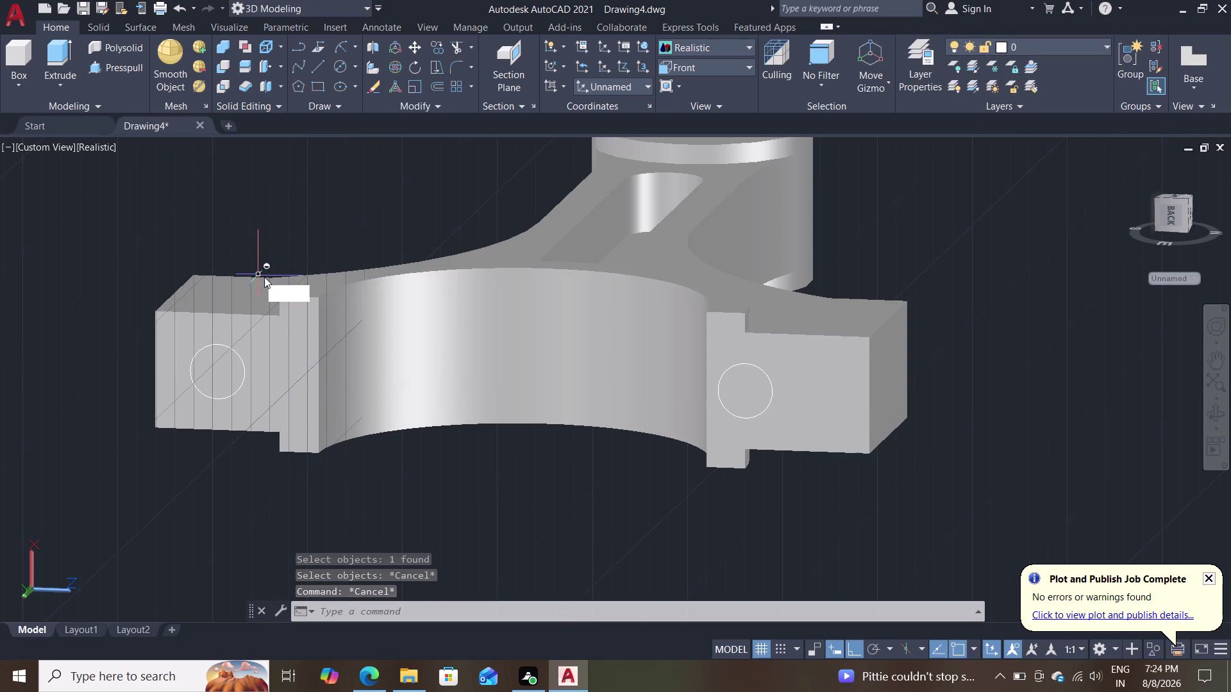
key(Return)
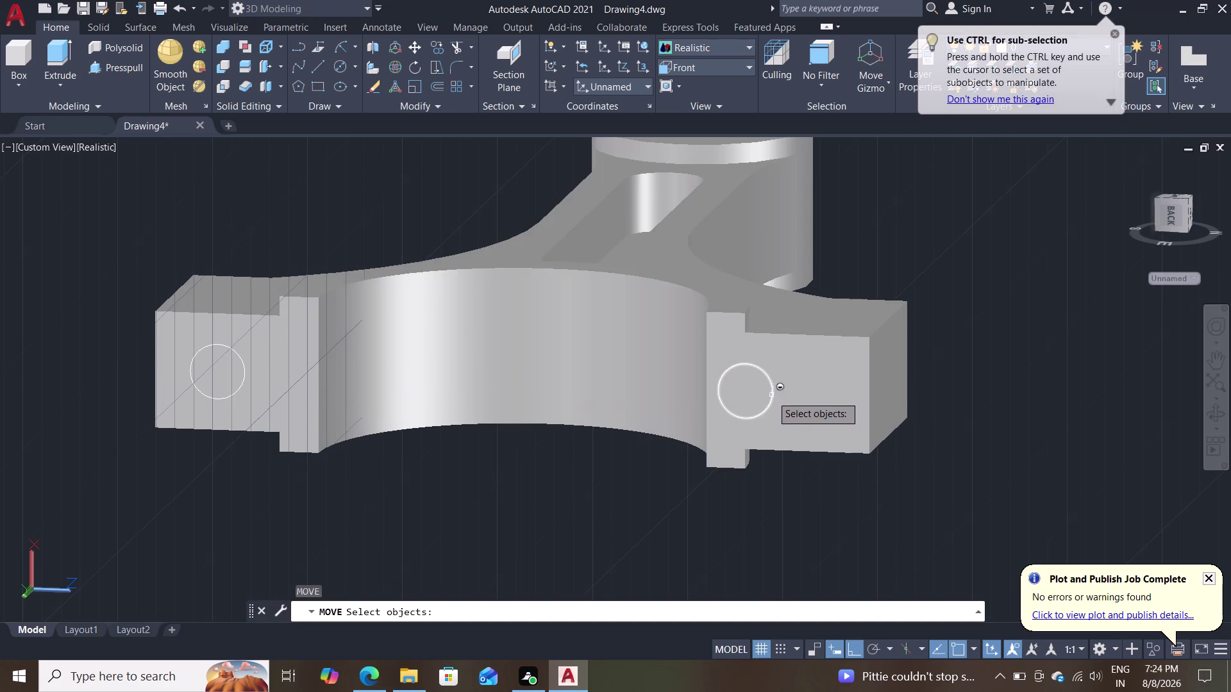
click(770, 406)
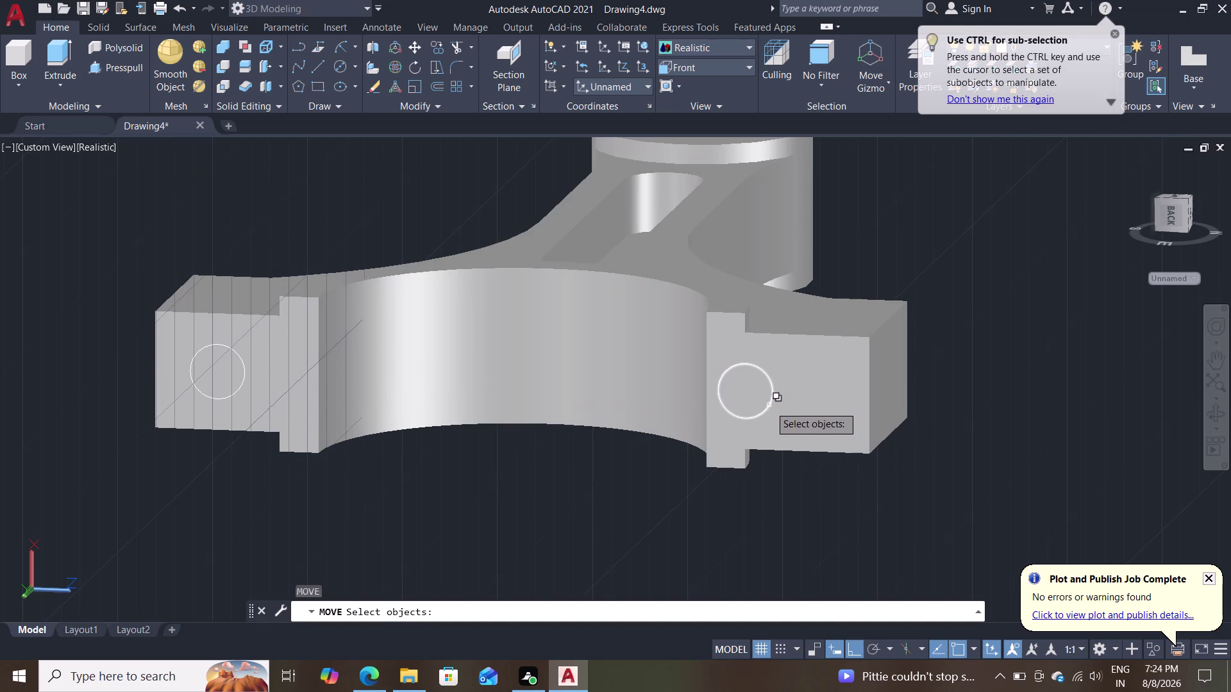
key(Return)
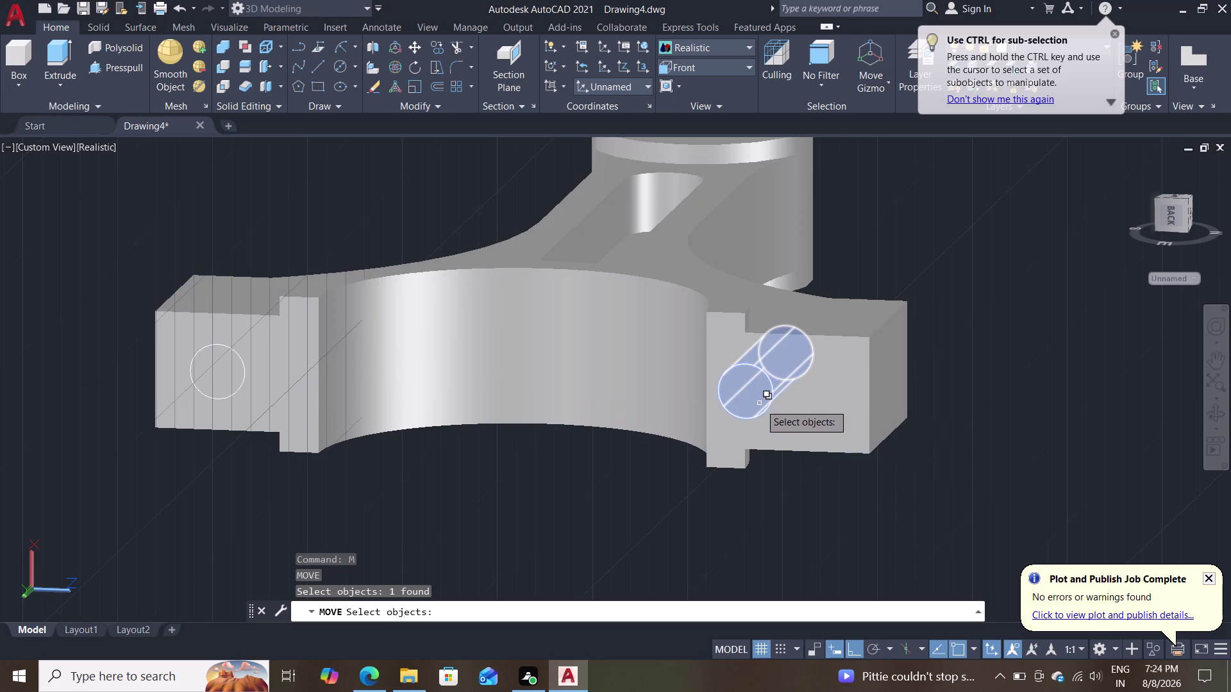
key(Return)
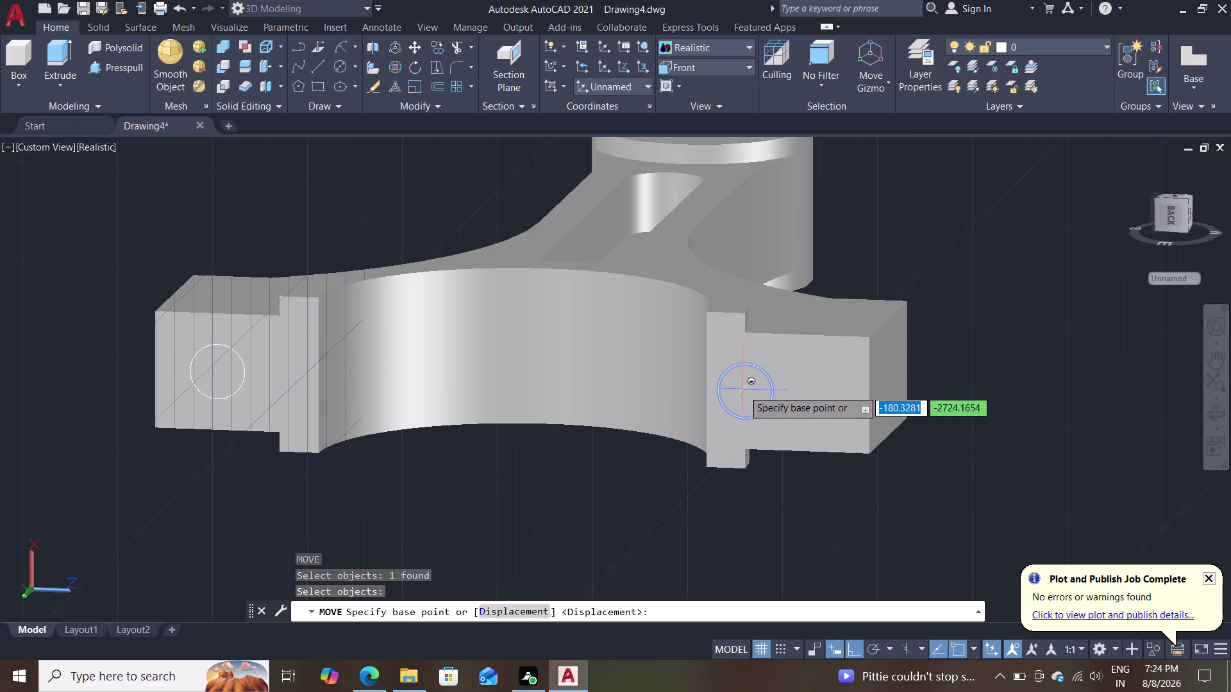
click(744, 391)
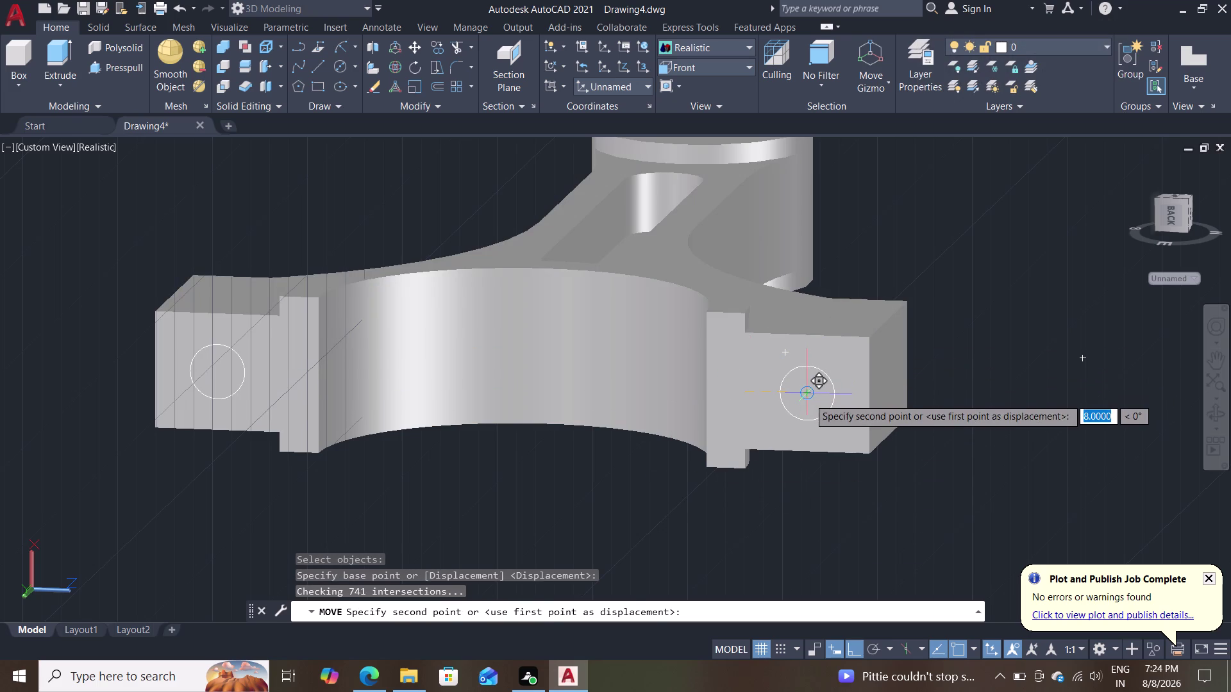
click(808, 398)
middle_drag(558, 491, 623, 521)
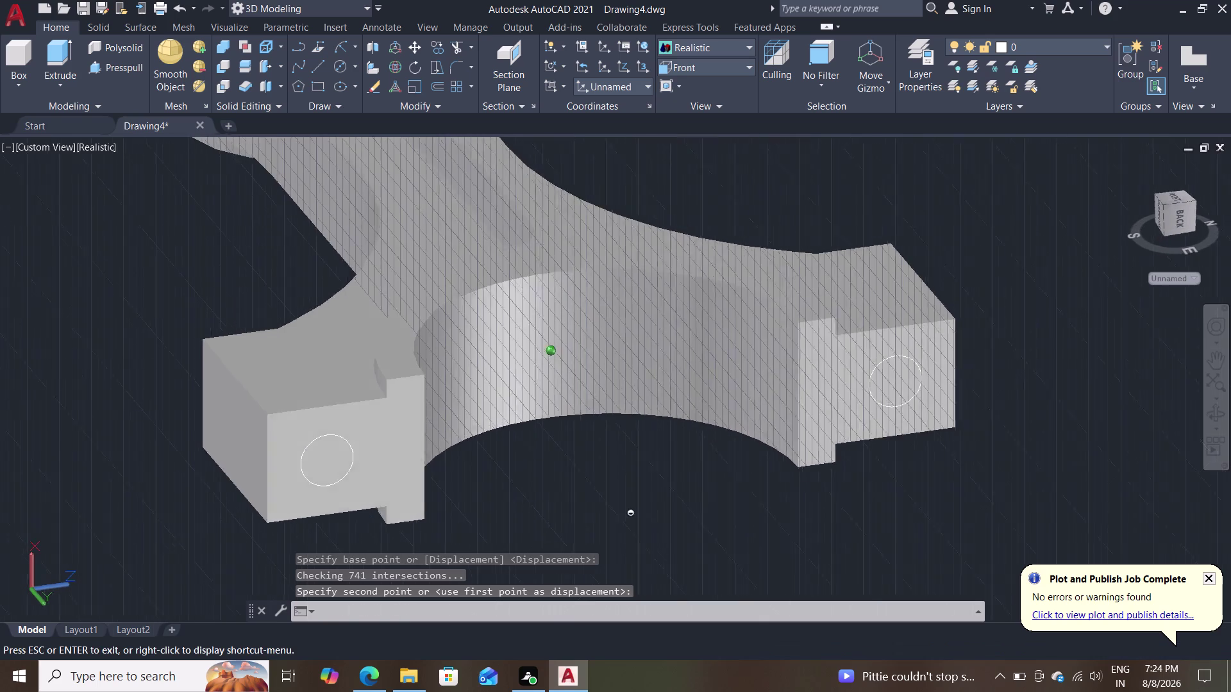
middle_drag(623, 521, 626, 522)
scroll(down, 3)
scroll(up, 3)
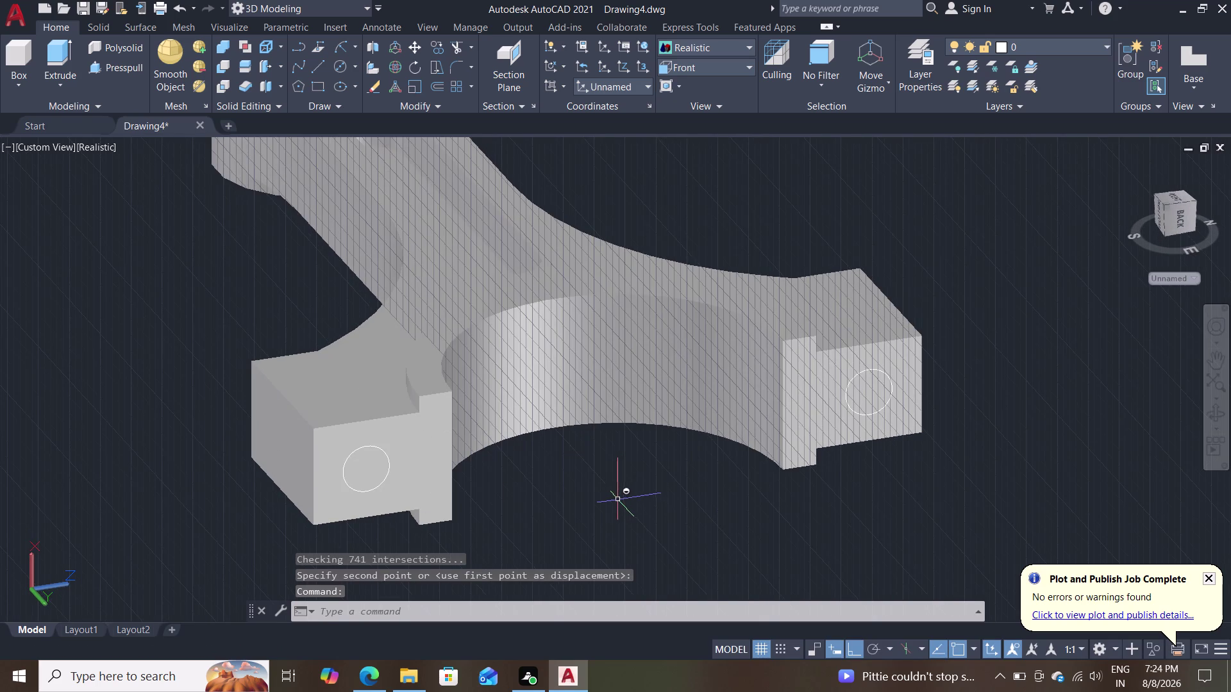
click(107, 64)
Push the left and right lug circles through their lugs to cut round holes.
click(357, 480)
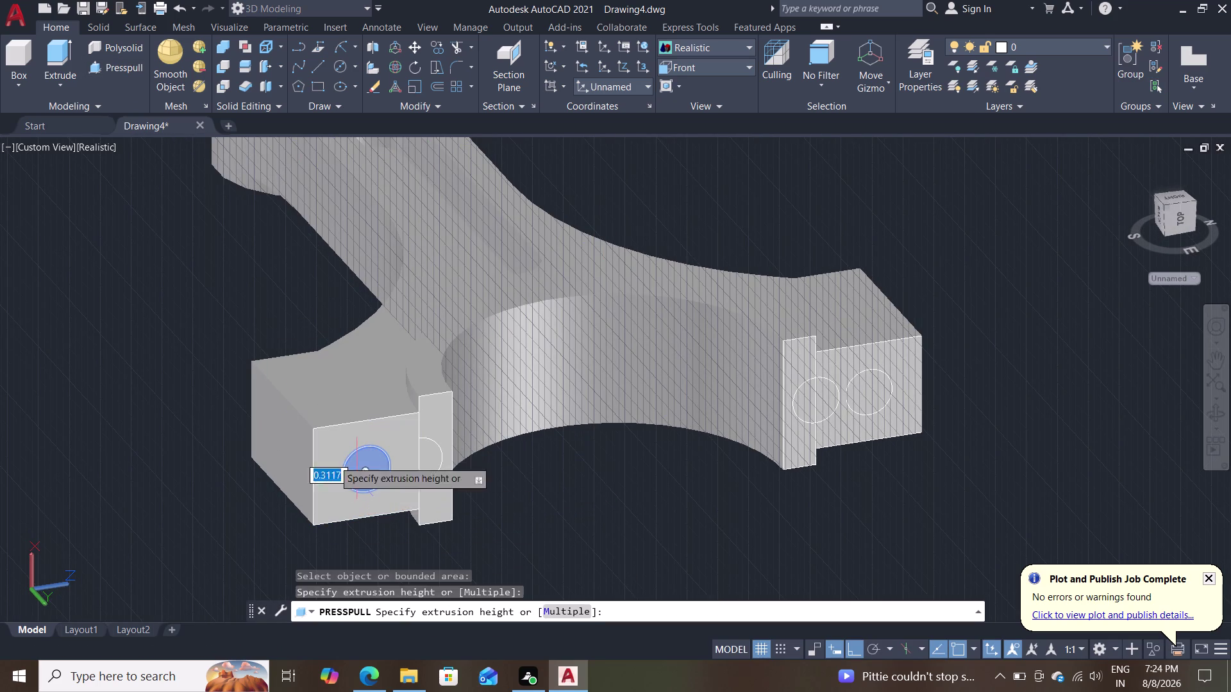
click(176, 313)
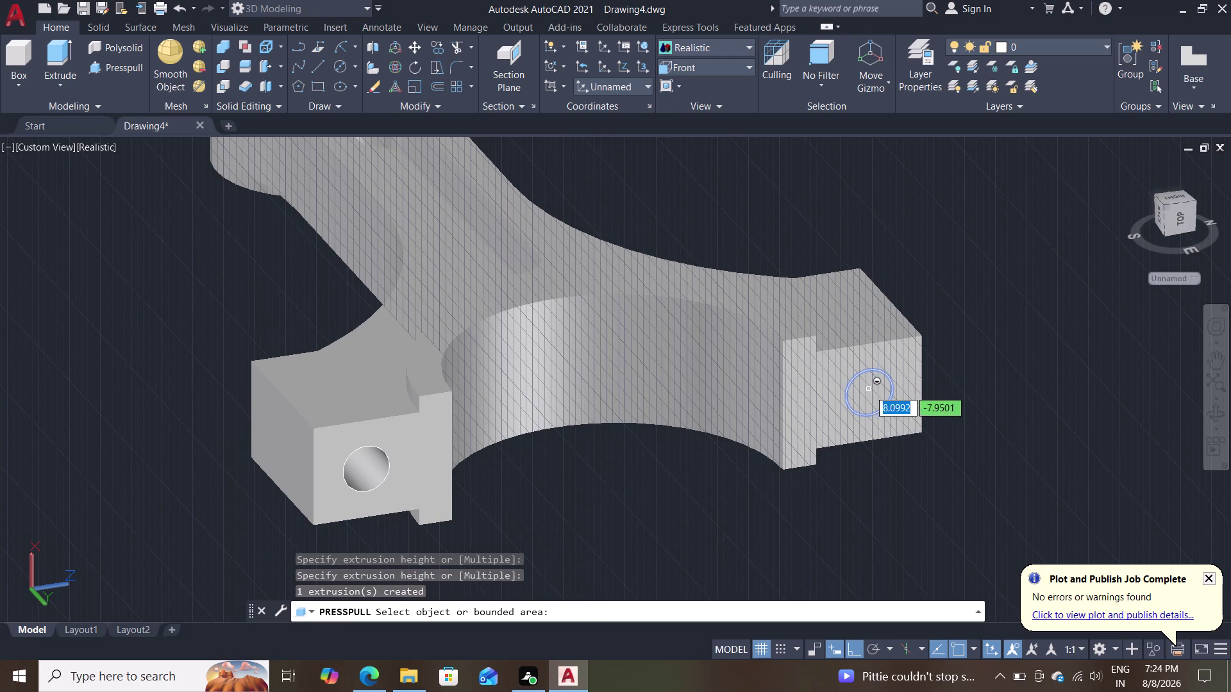
click(868, 391)
click(712, 214)
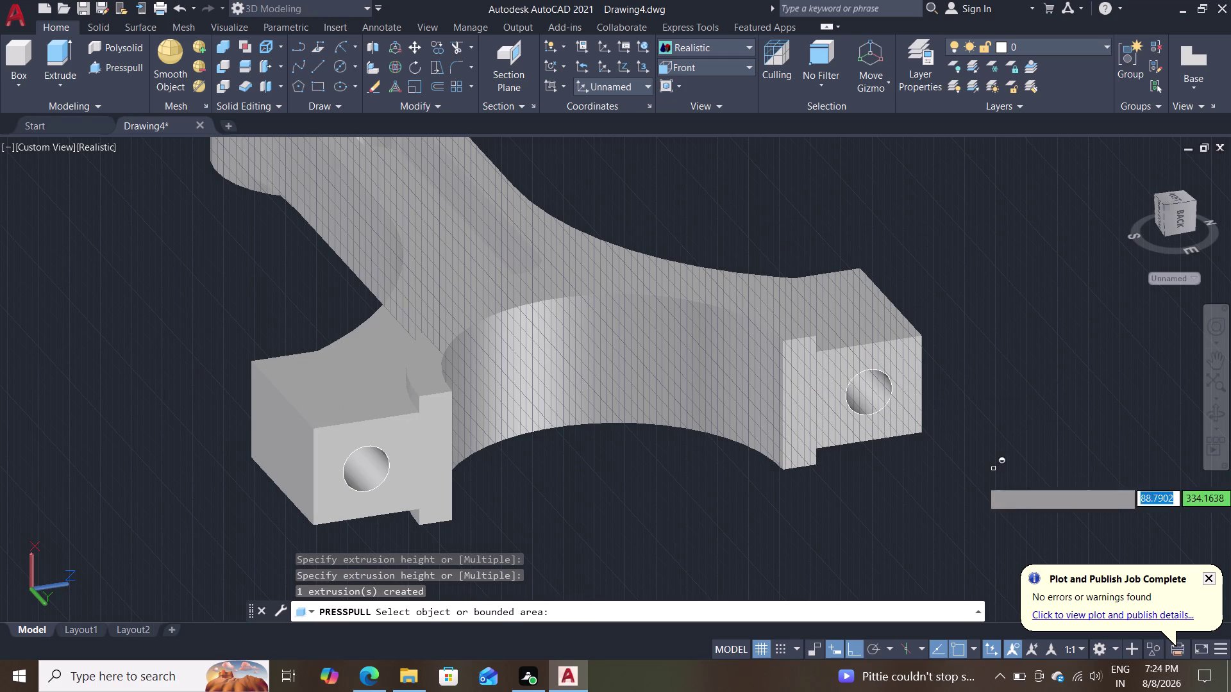
middle_drag(985, 487, 579, 458)
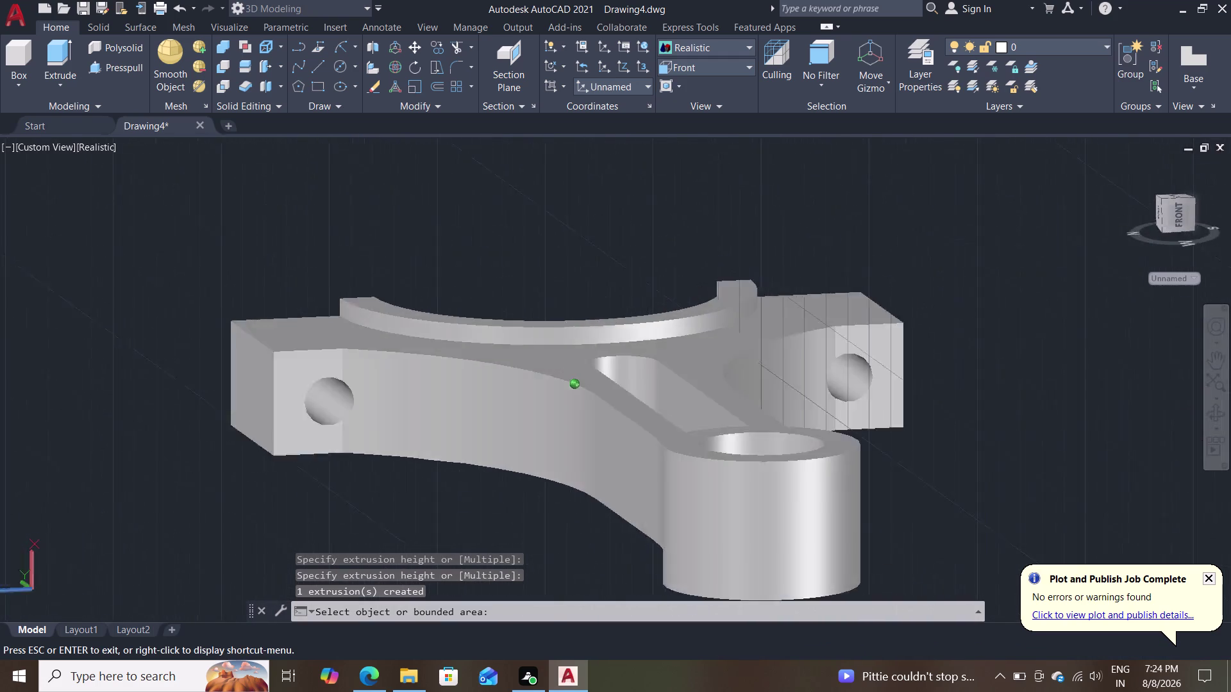
middle_drag(579, 457, 719, 465)
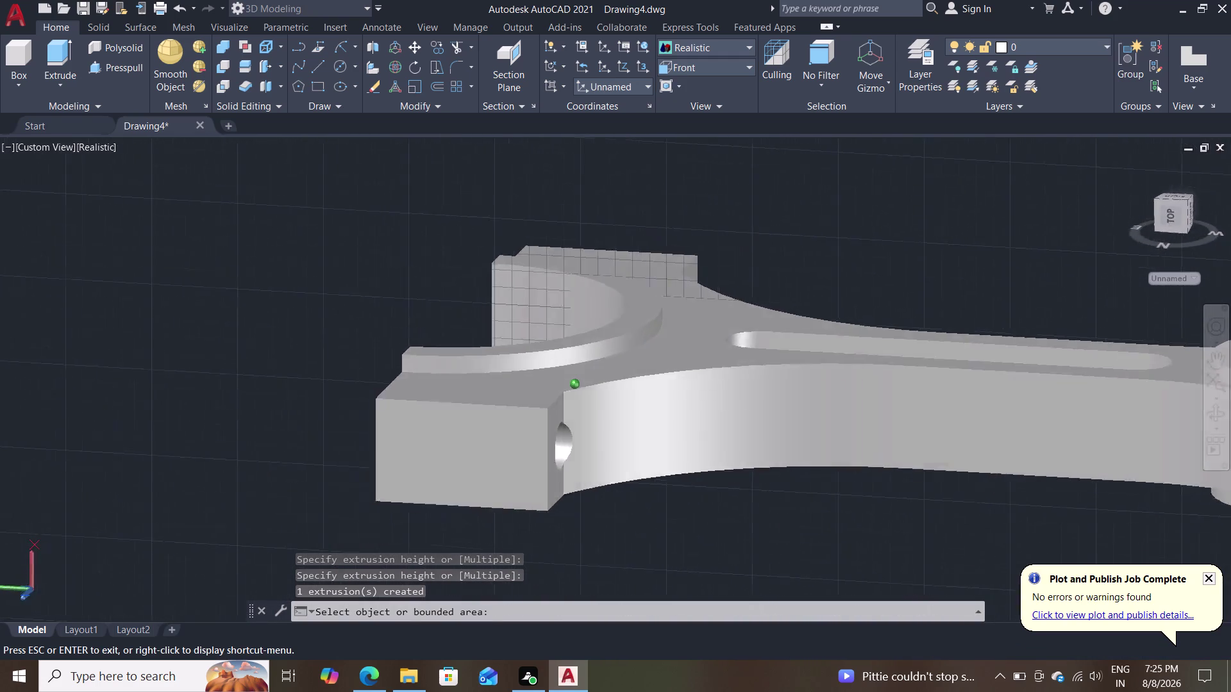
middle_drag(718, 465, 953, 501)
key(Escape)
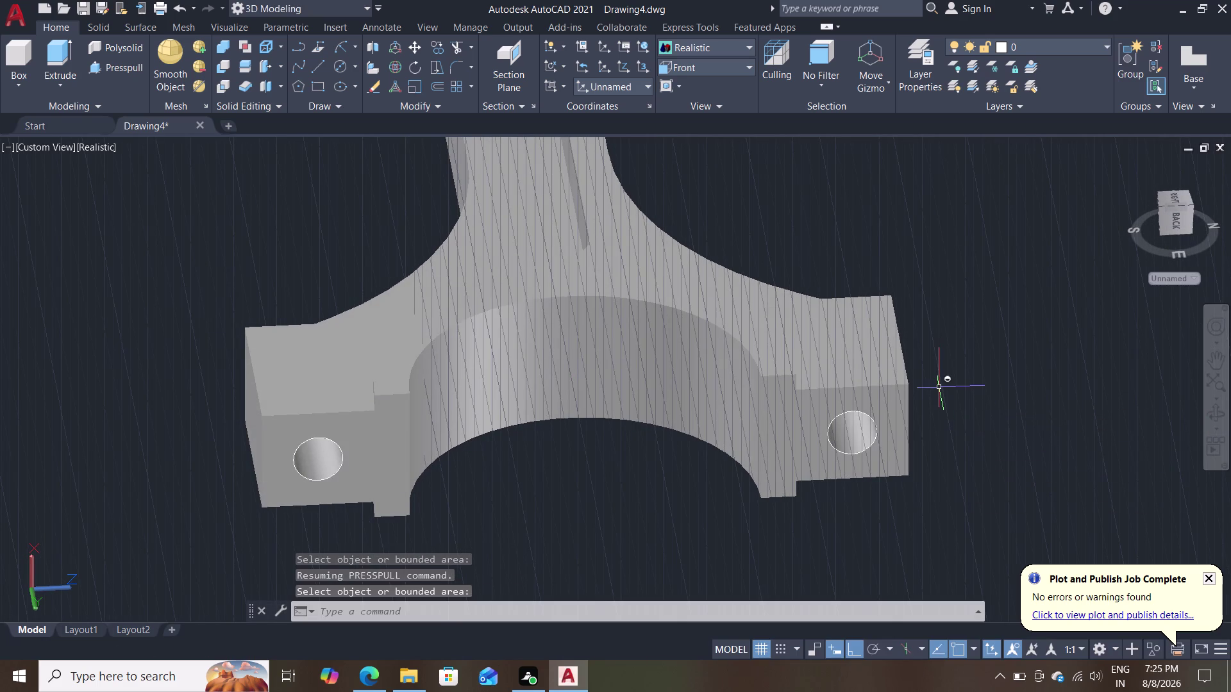
Orbit and zoom around the rod cap to inspect both lug holes.
scroll(down, 3)
scroll(up, 3)
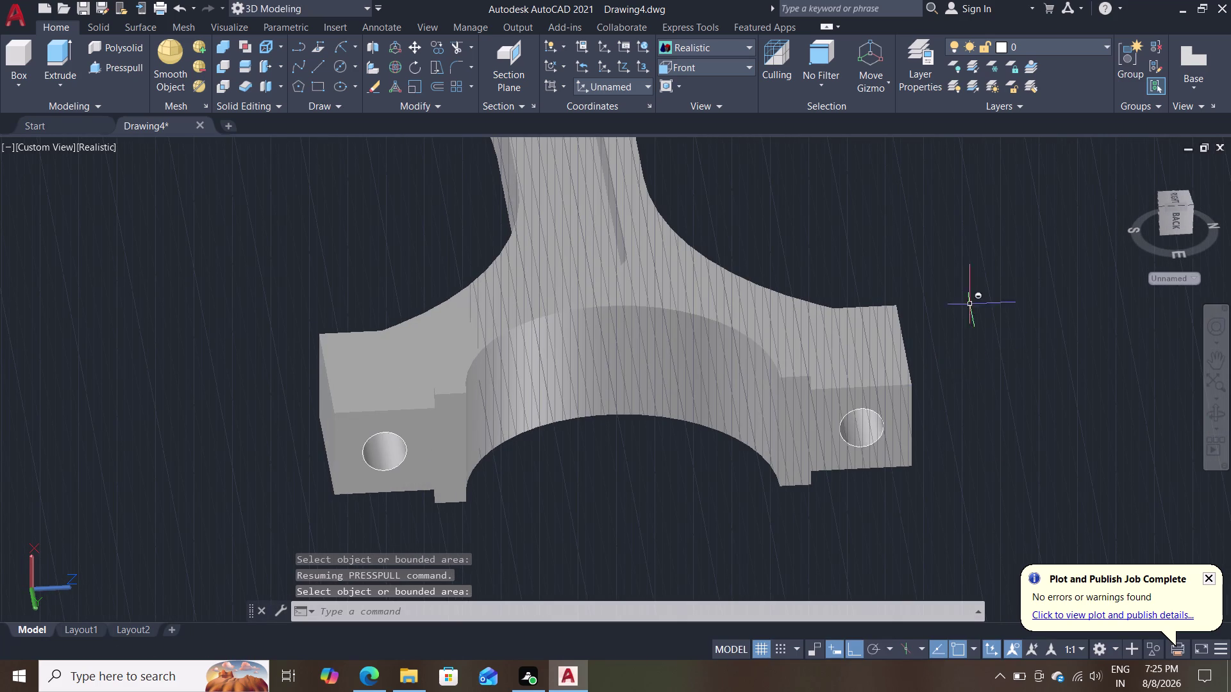
middle_drag(965, 294, 966, 374)
scroll(down, 3)
scroll(up, 3)
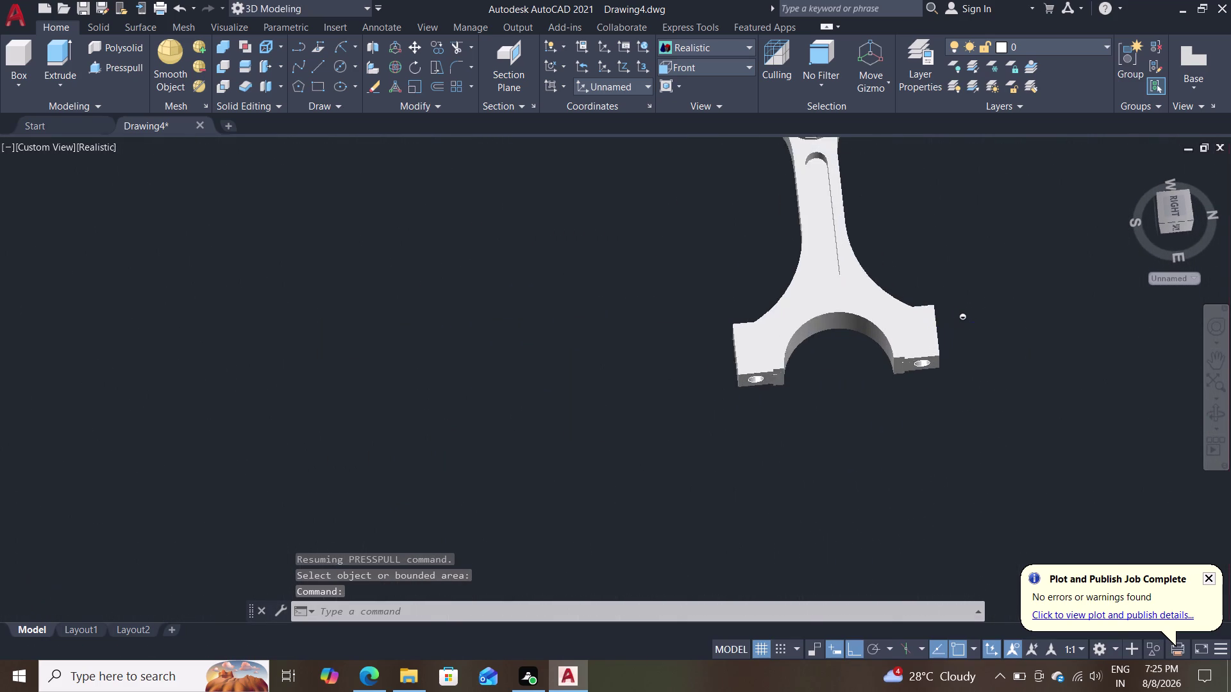
middle_drag(961, 268, 928, 344)
click(918, 241)
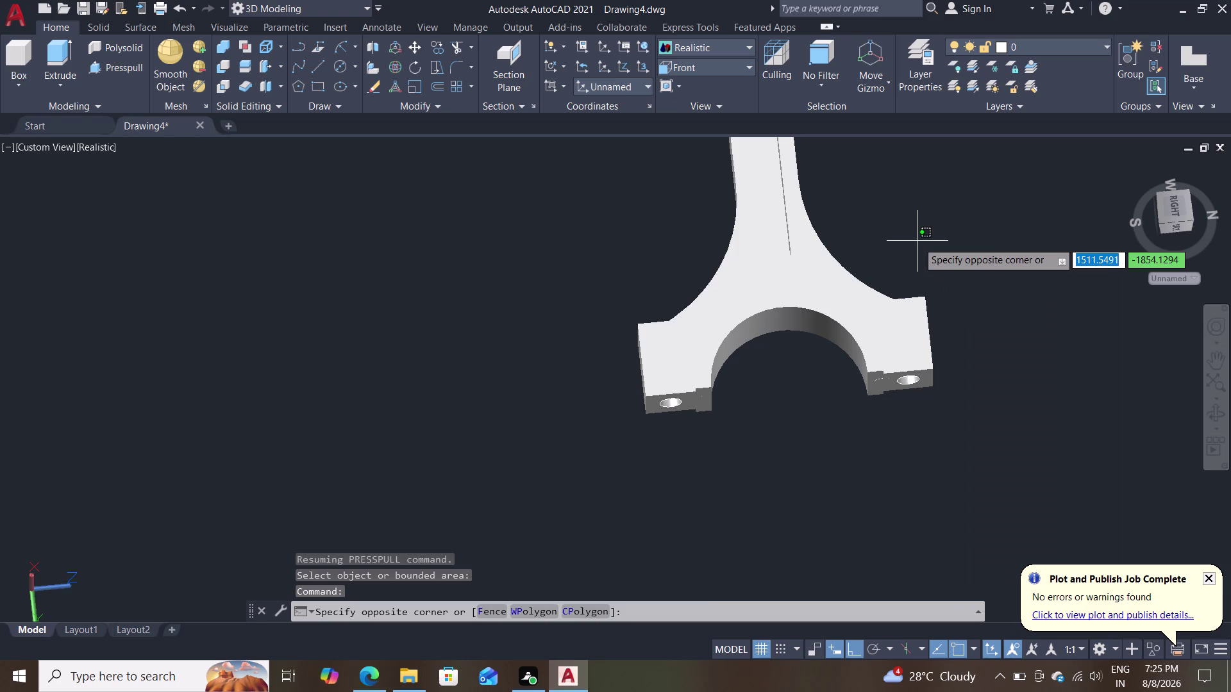
key(Escape)
middle_drag(934, 277, 953, 217)
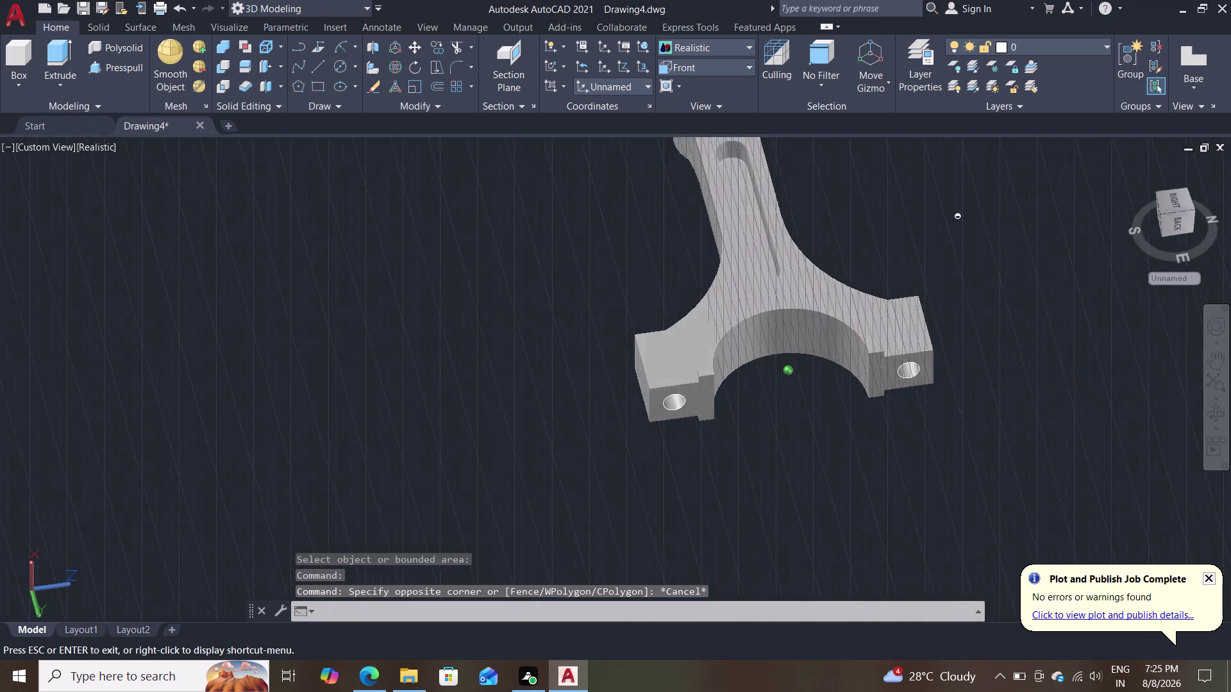
middle_drag(953, 217, 989, 206)
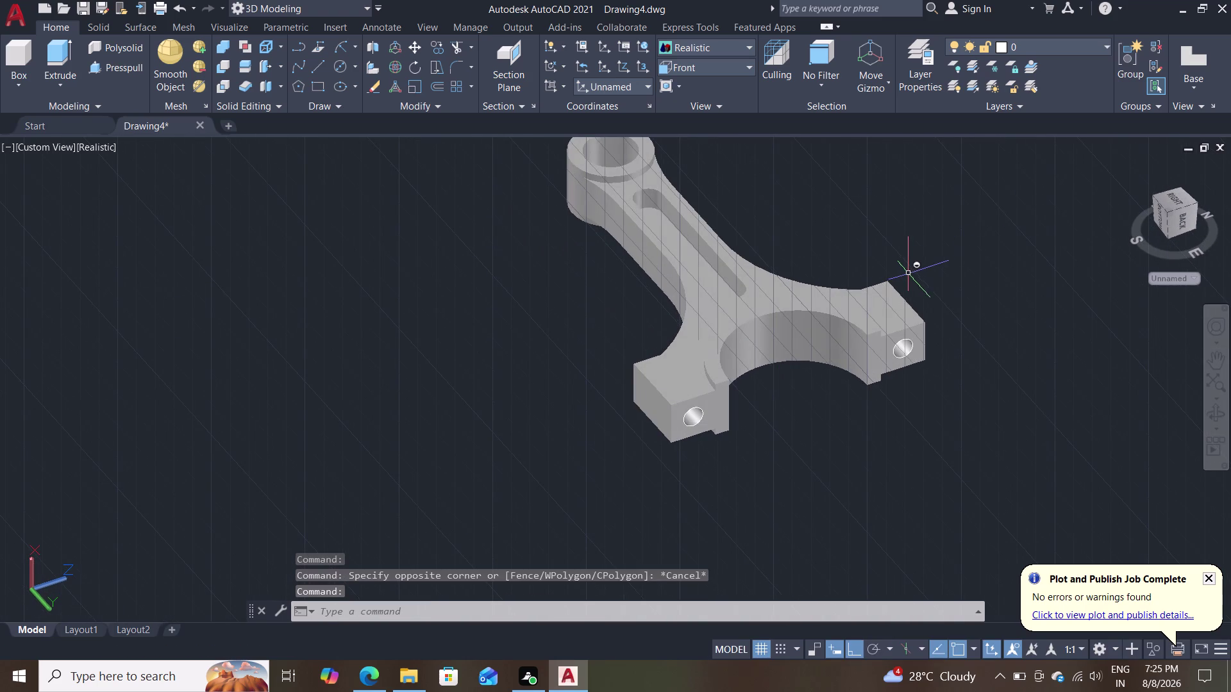
middle_drag(792, 501, 795, 450)
scroll(up, 3)
middle_drag(797, 451, 792, 462)
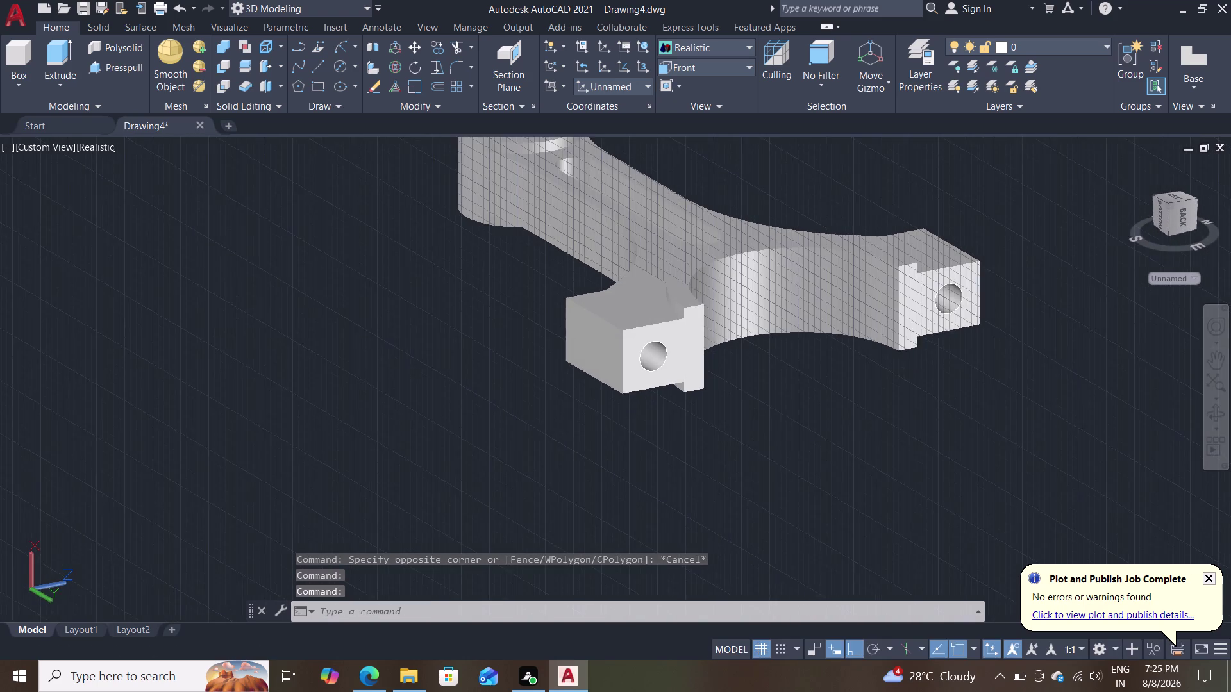
middle_drag(792, 462, 738, 544)
scroll(up, 3)
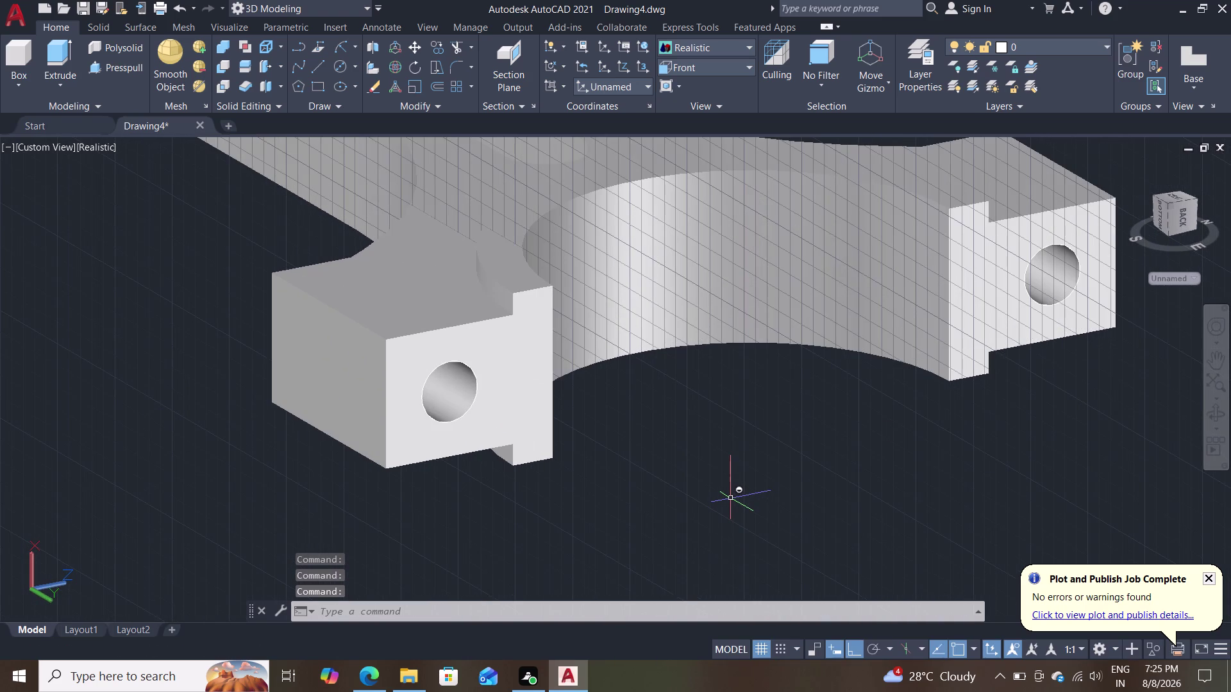
Abandon the started circle and display the rod in the 2D Wireframe visual style.
key(c)
key(Return)
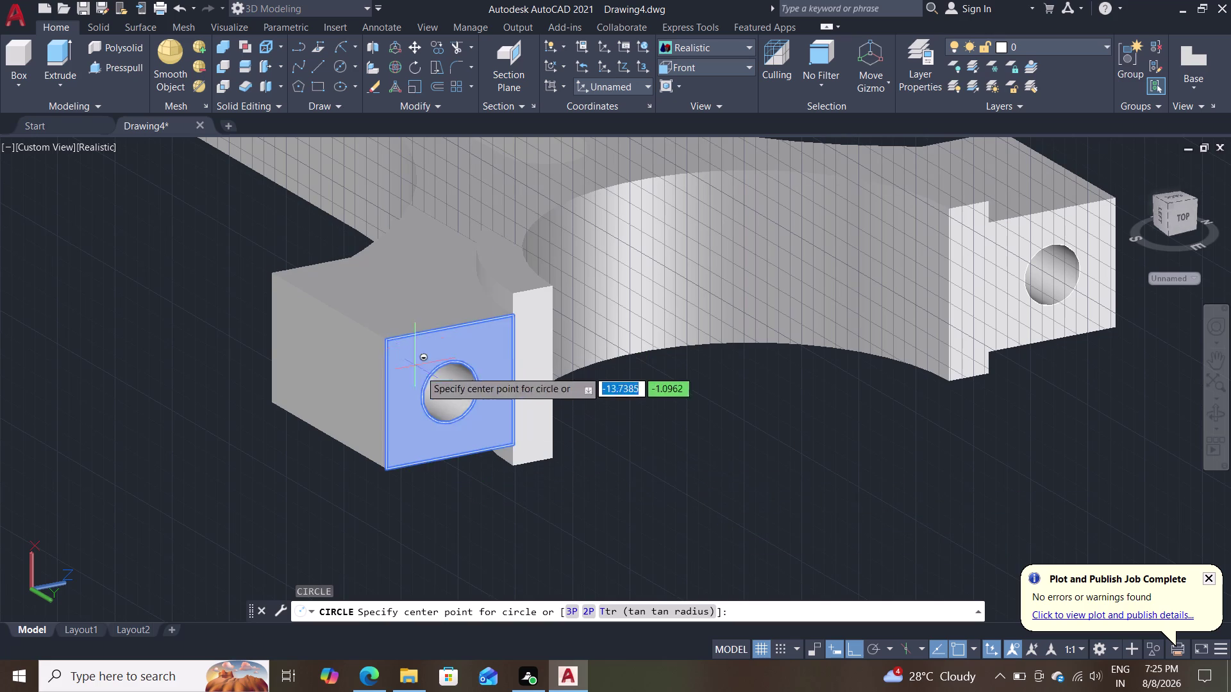
middle_drag(564, 496, 527, 473)
scroll(up, 3)
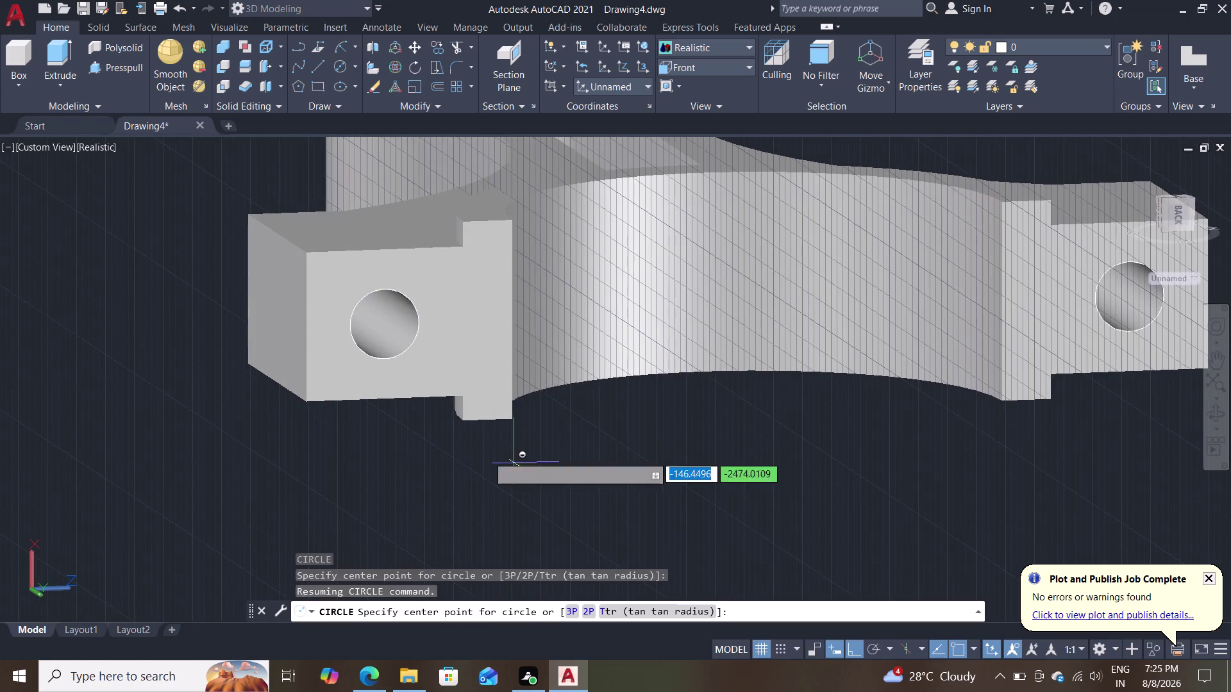
middle_drag(396, 409, 369, 394)
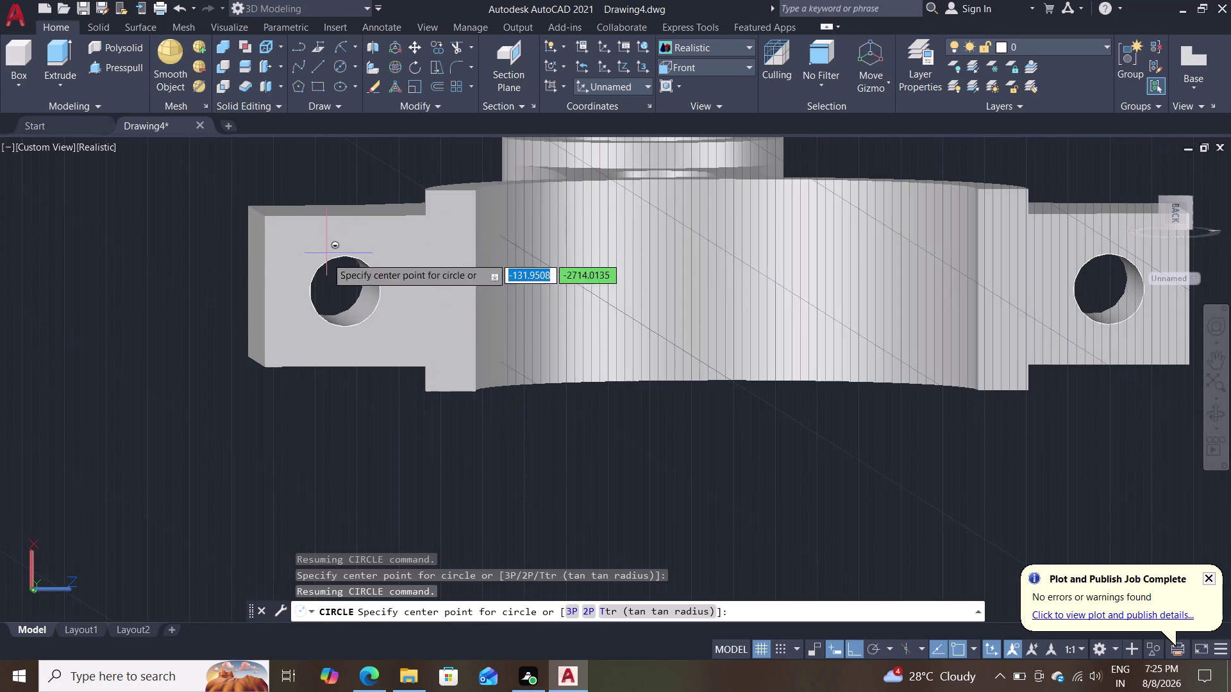
click(739, 54)
click(686, 100)
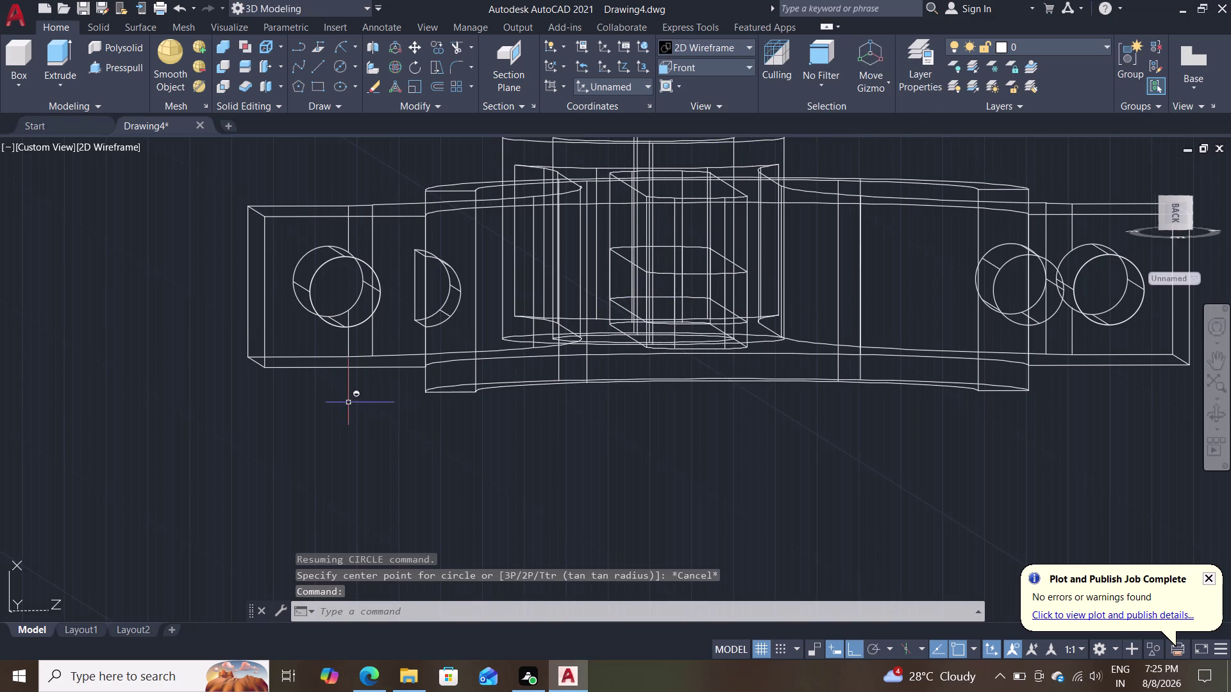
middle_drag(363, 446, 348, 464)
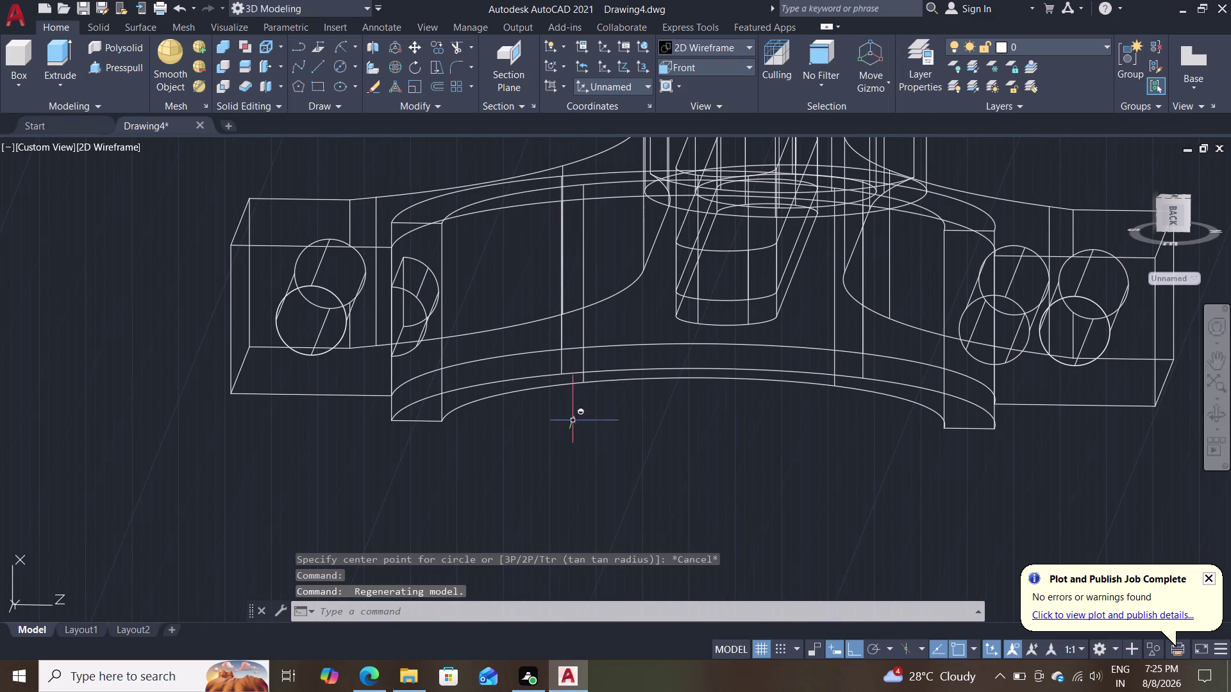
scroll(down, 3)
Switch to the Back, then Right preset view, shaded in Shades of Gray.
click(732, 71)
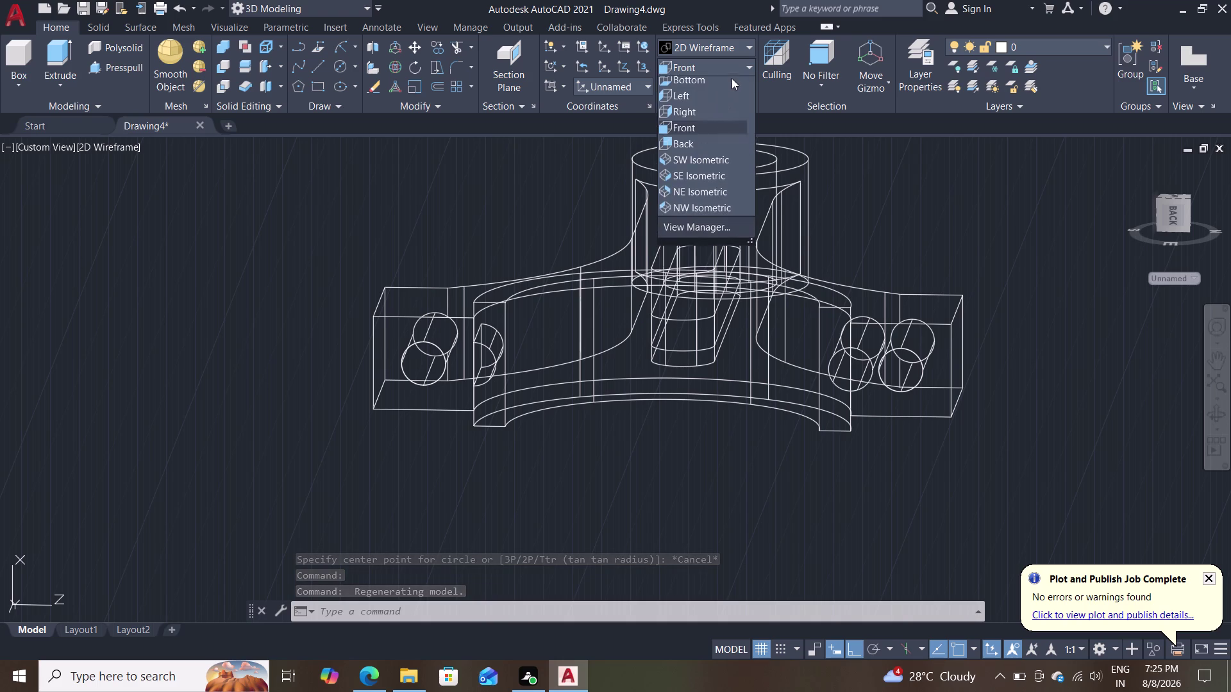
click(701, 167)
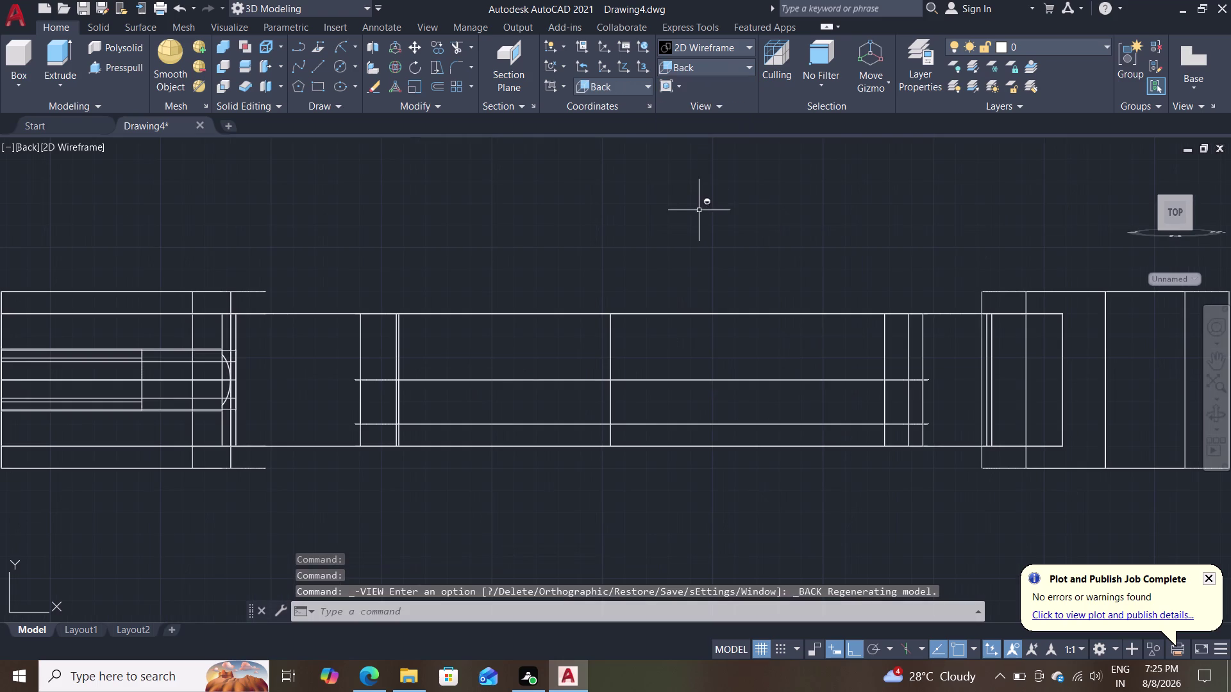
click(714, 68)
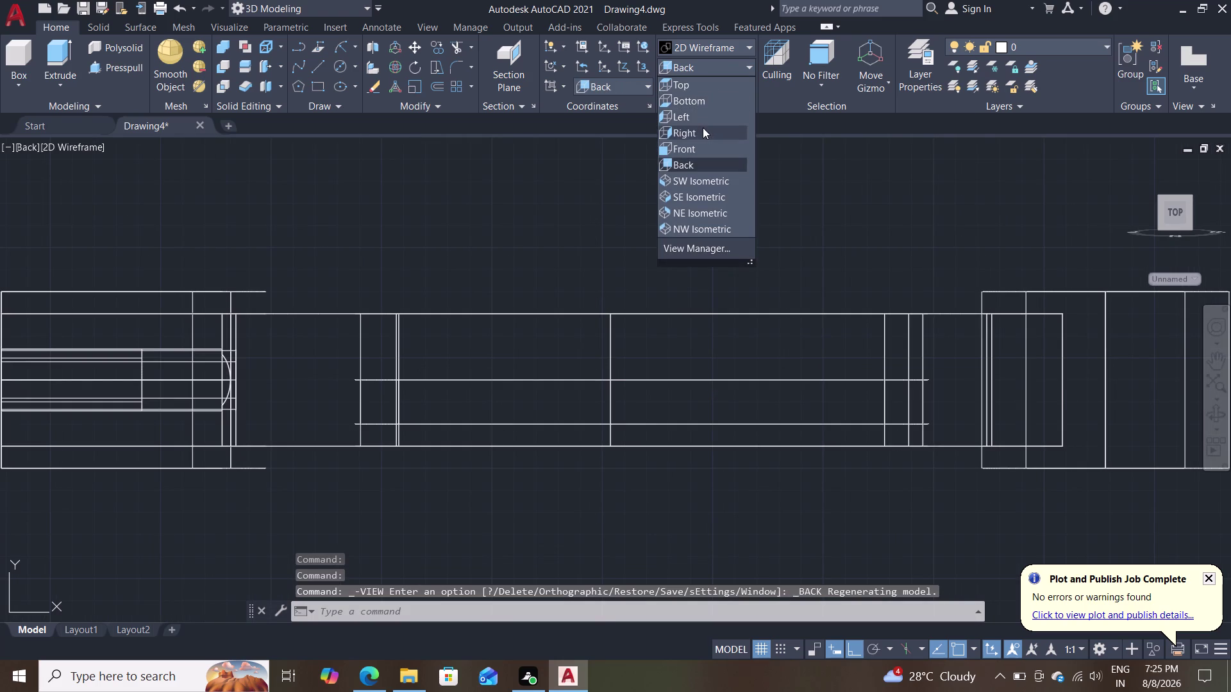
click(703, 128)
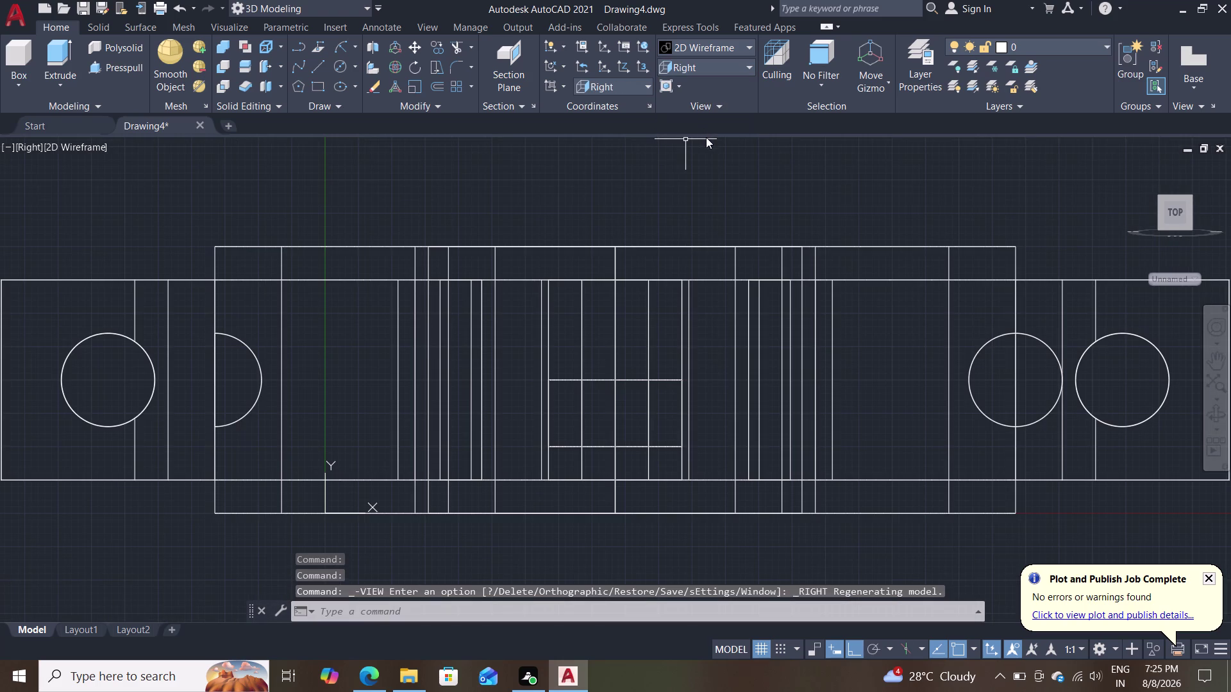
scroll(down, 3)
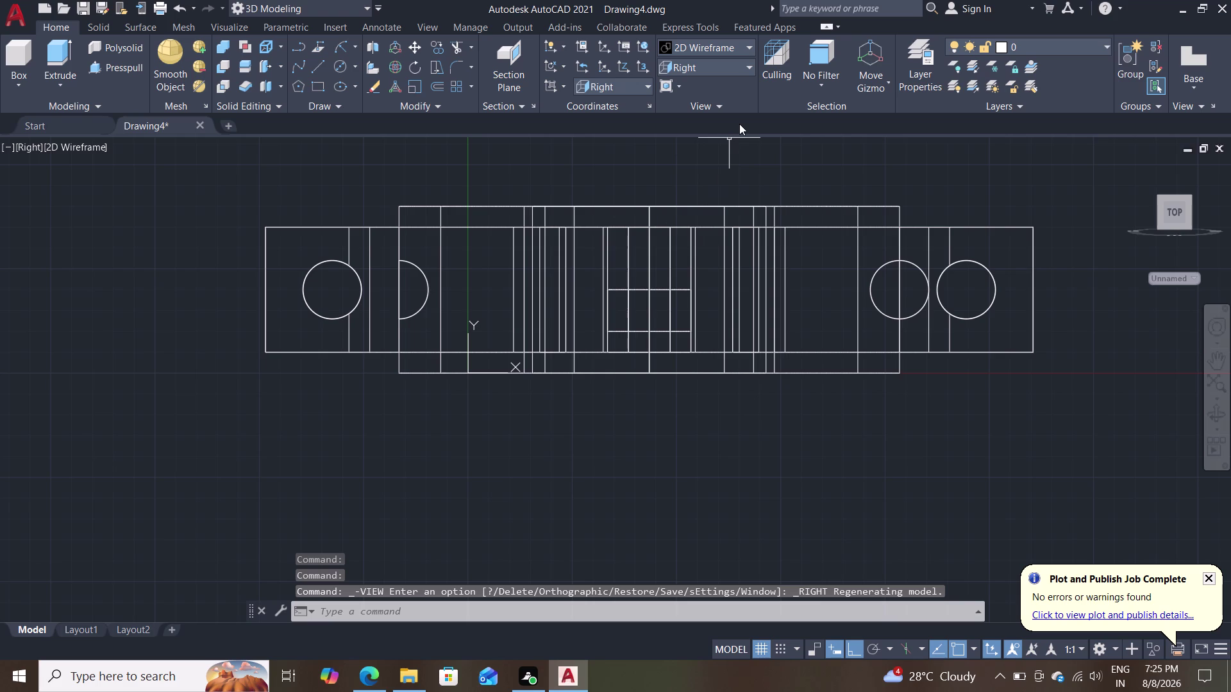
click(742, 43)
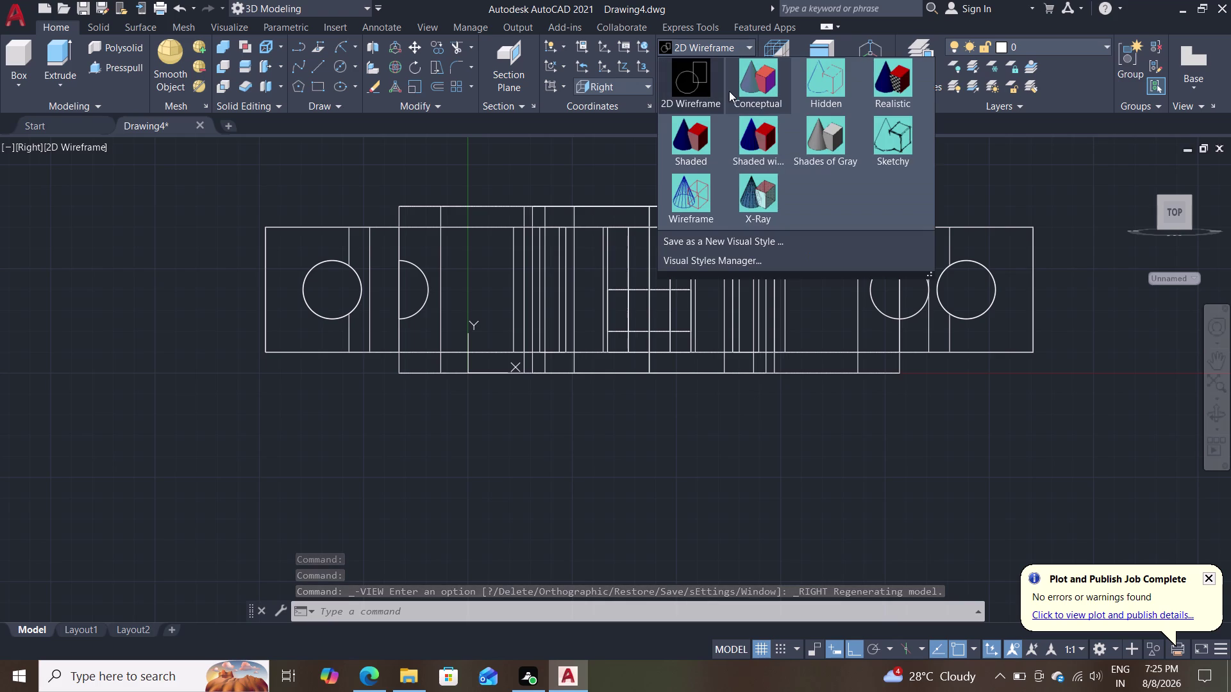
click(824, 143)
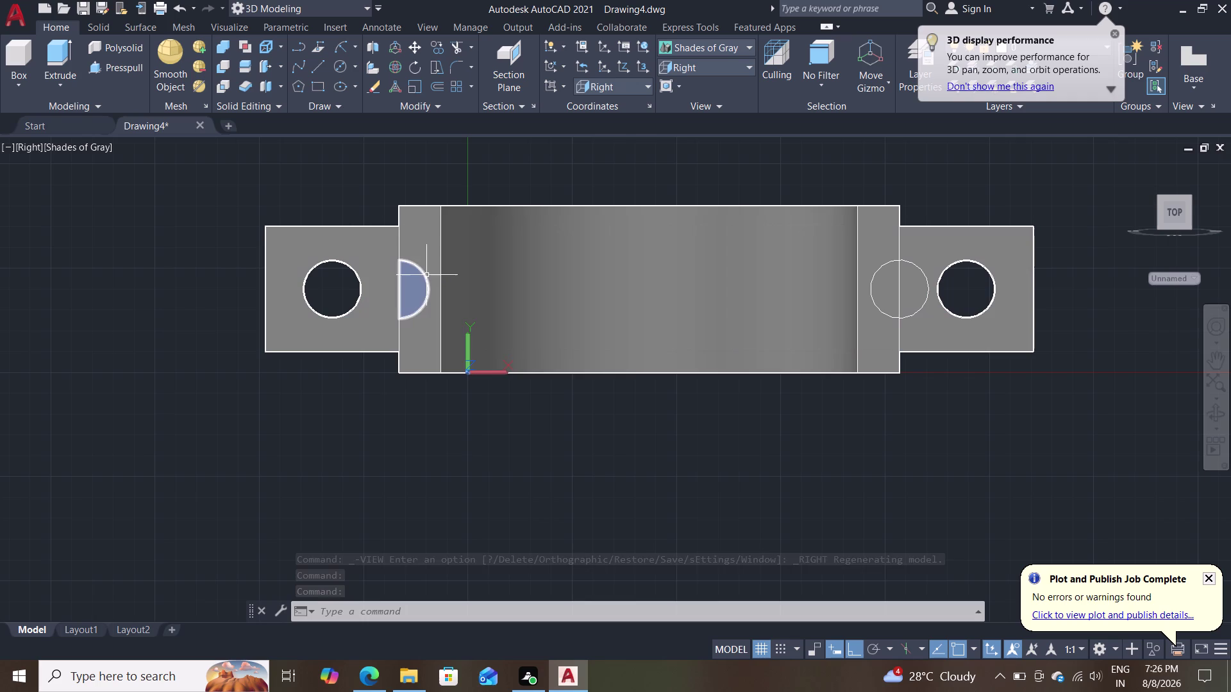
Erase the stray half-circle outline and the extra circle outline on the right lug.
click(427, 276)
key(Delete)
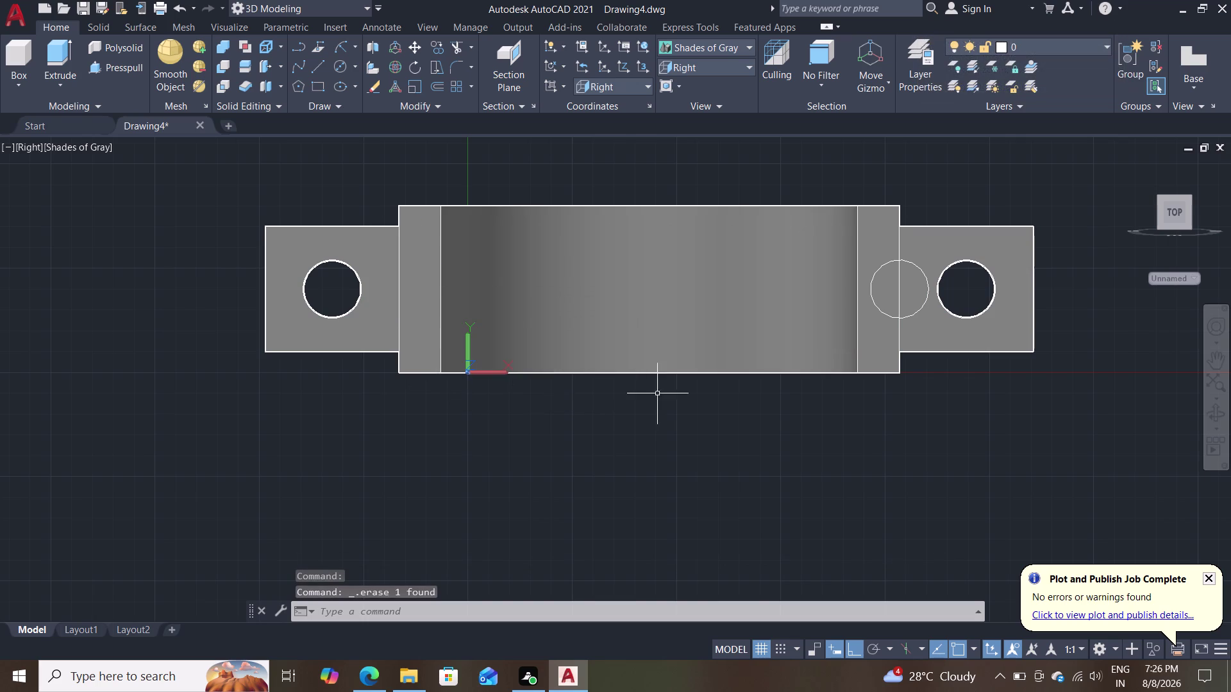
click(927, 283)
key(Delete)
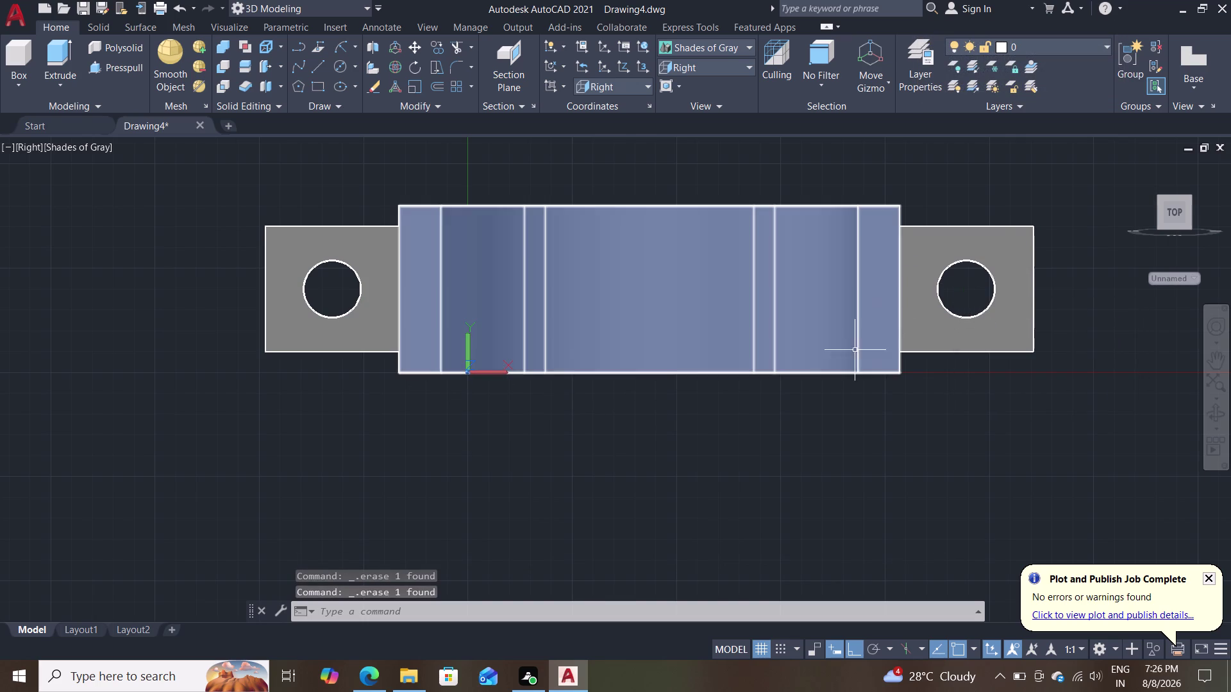
scroll(down, 3)
scroll(up, 3)
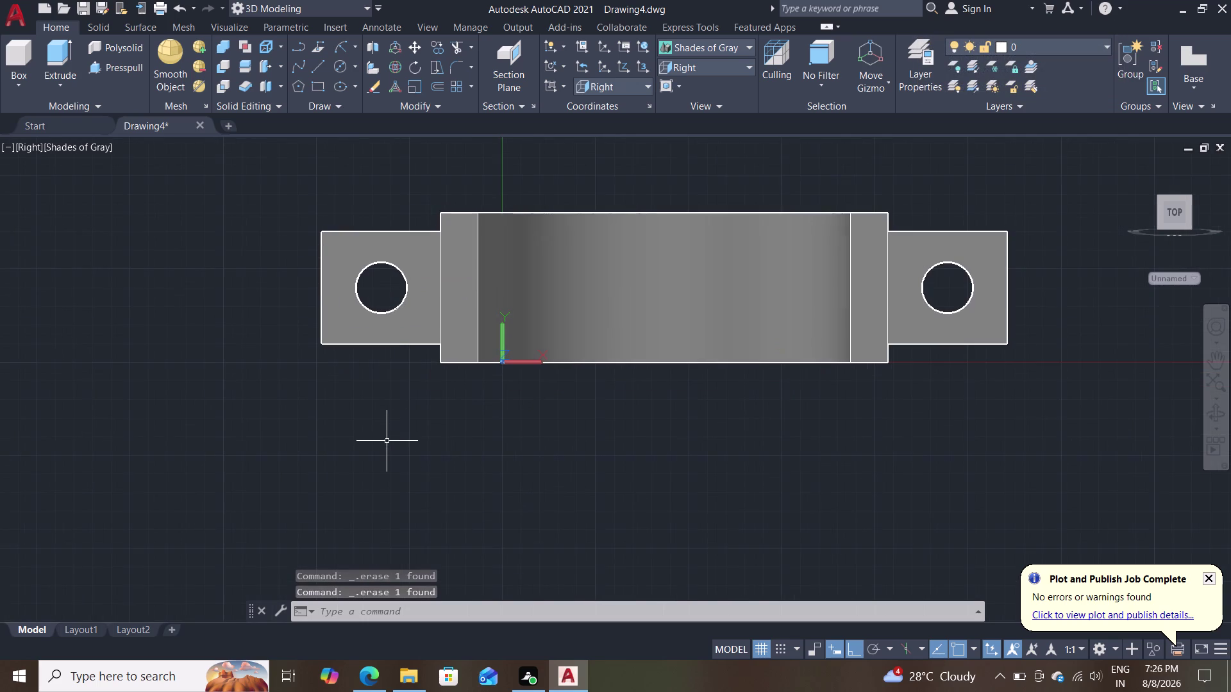
middle_drag(382, 409, 381, 515)
scroll(up, 3)
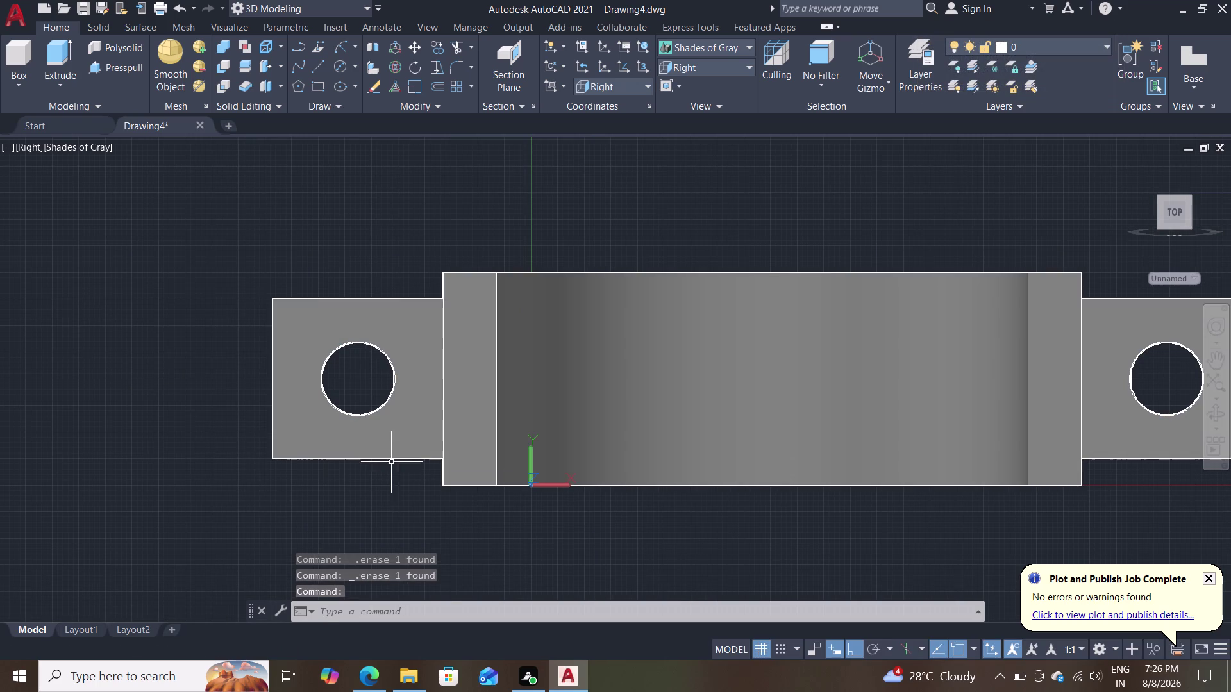
key(c)
key(Return)
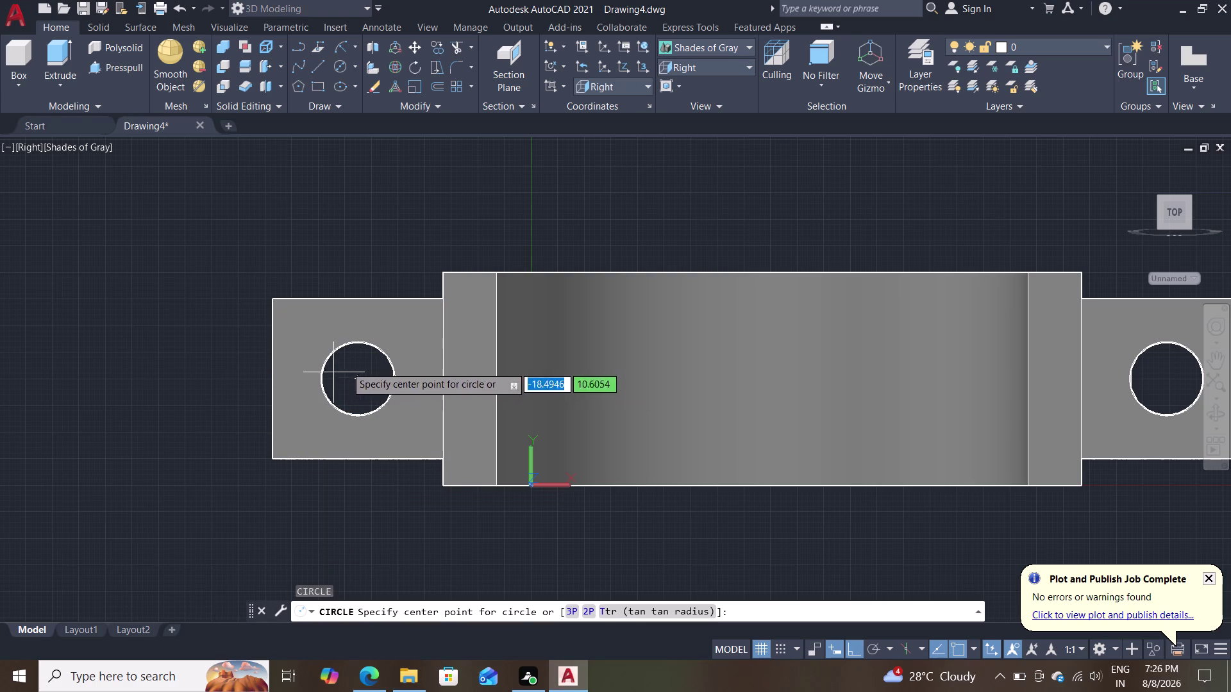
click(357, 381)
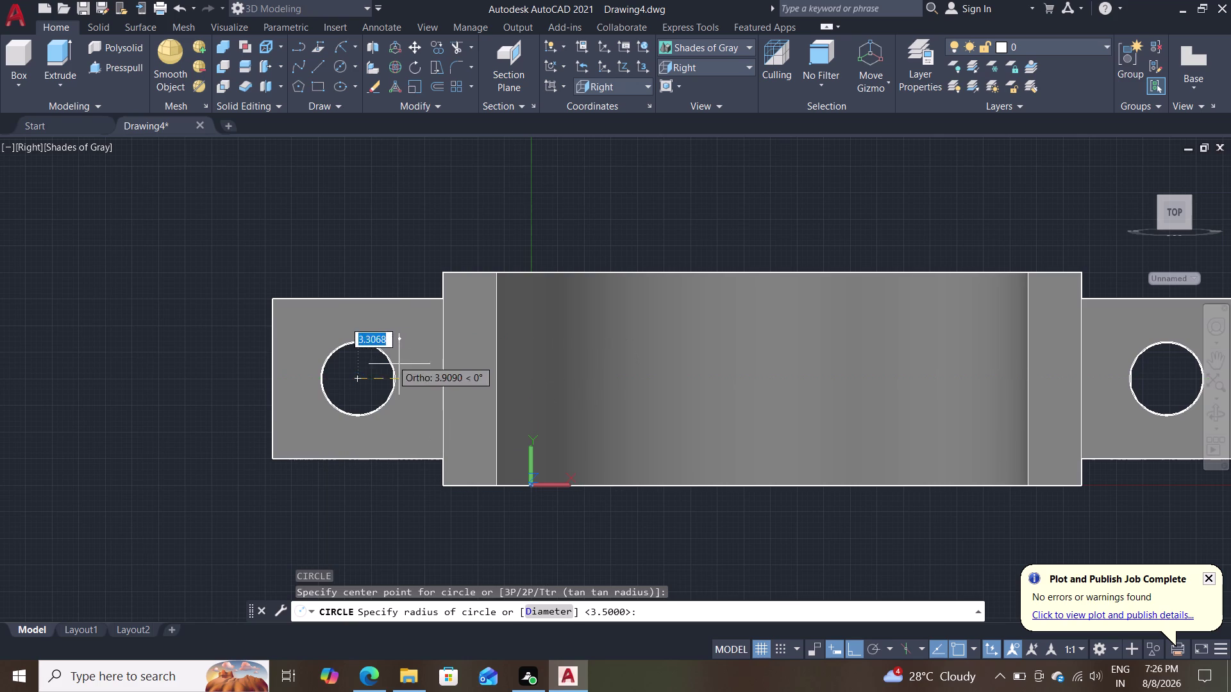
click(359, 303)
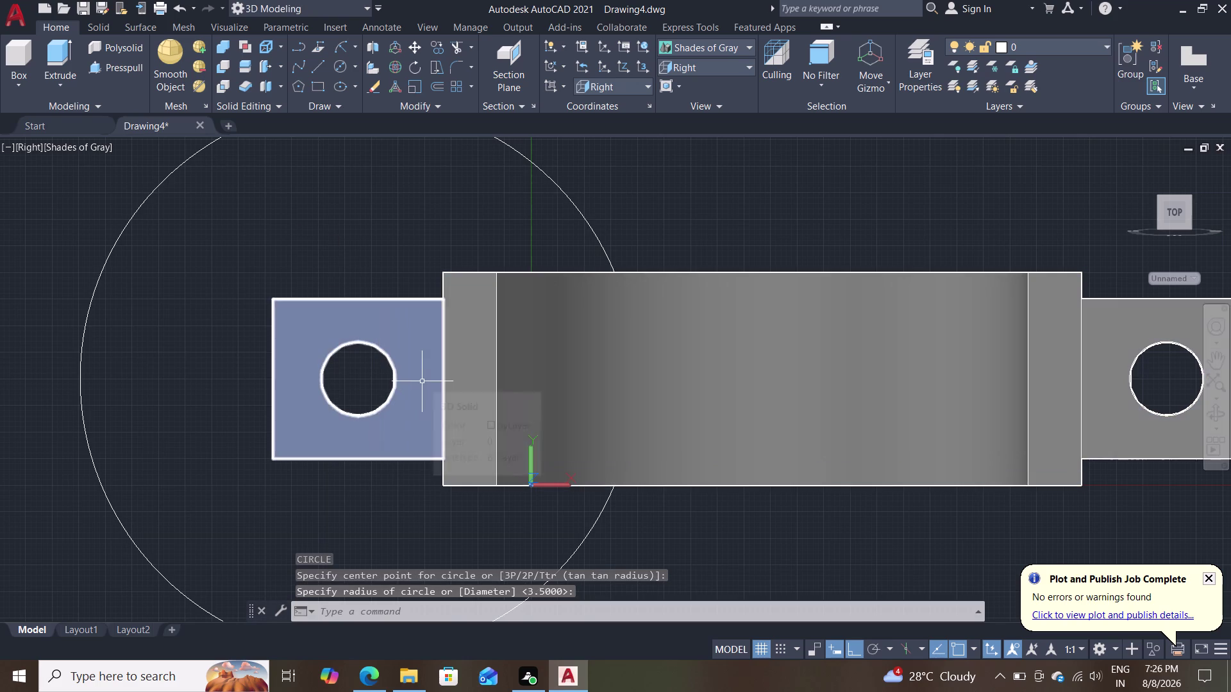
key(ctrl+z)
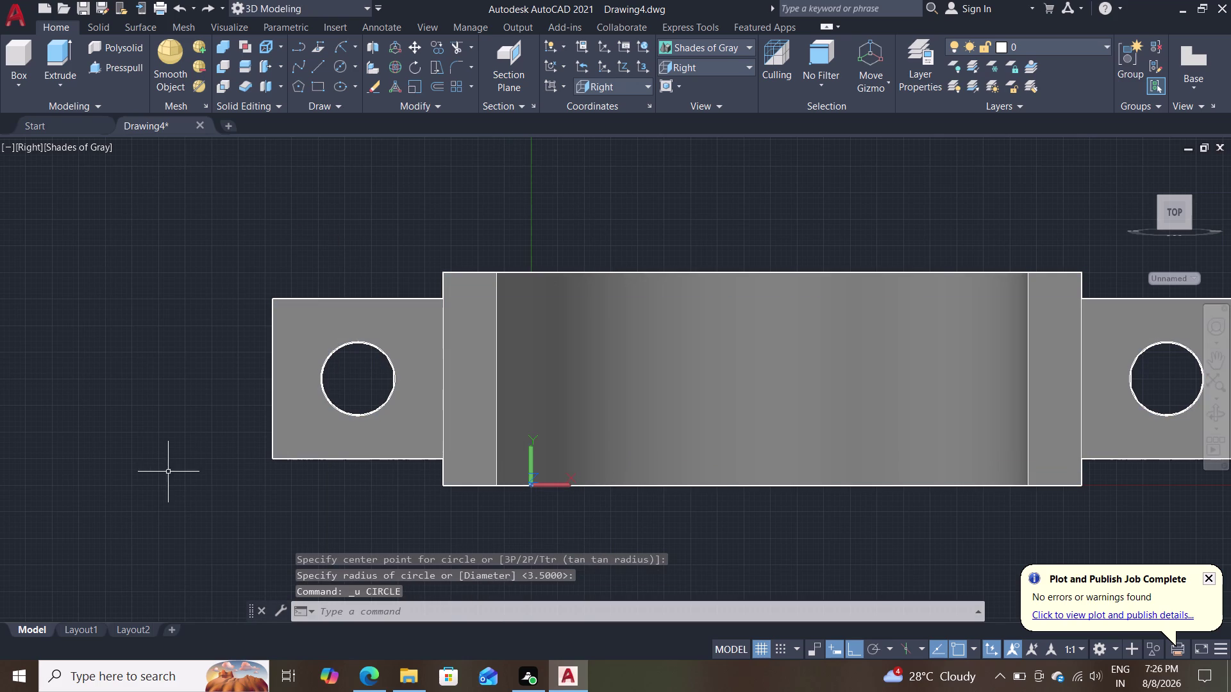
middle_drag(169, 429, 229, 461)
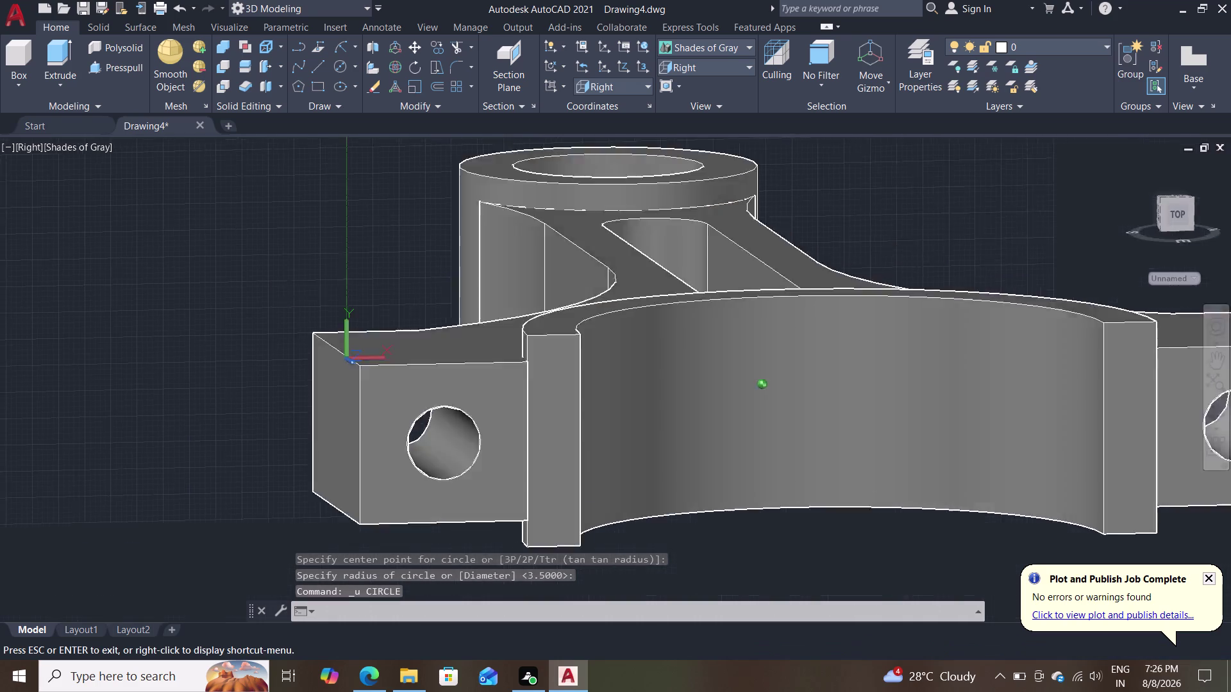
middle_drag(228, 461, 524, 426)
scroll(down, 3)
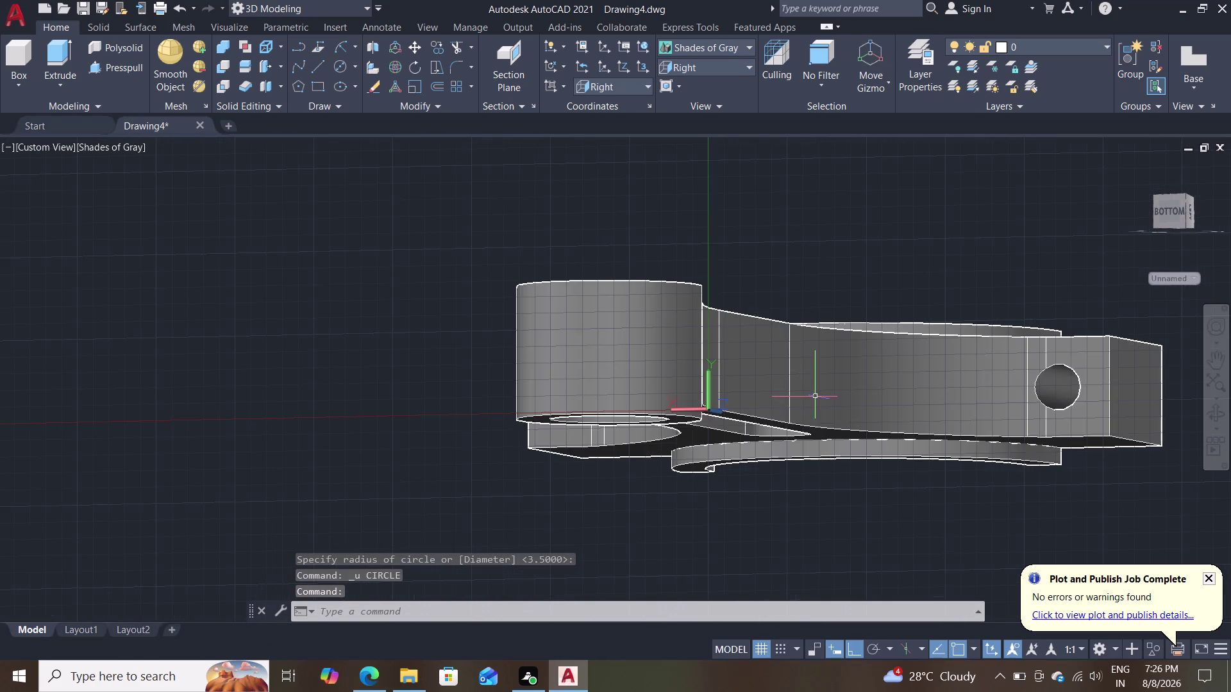
scroll(up, 3)
middle_drag(938, 450, 524, 480)
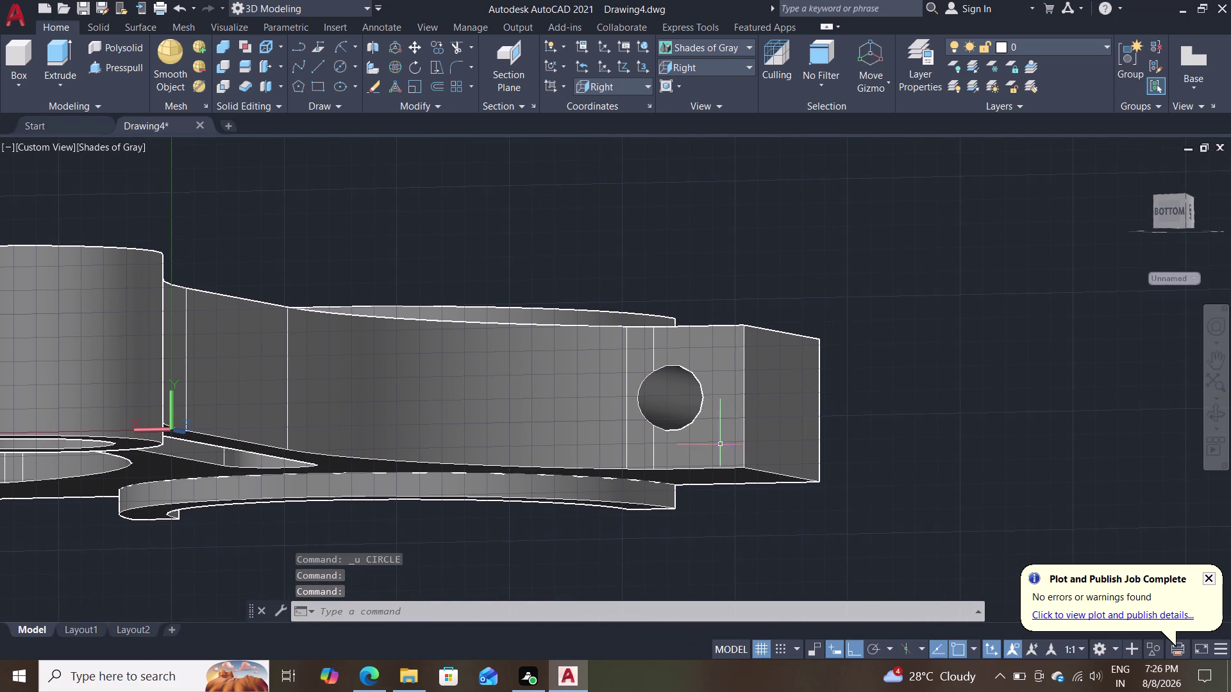
middle_drag(1004, 436, 1082, 456)
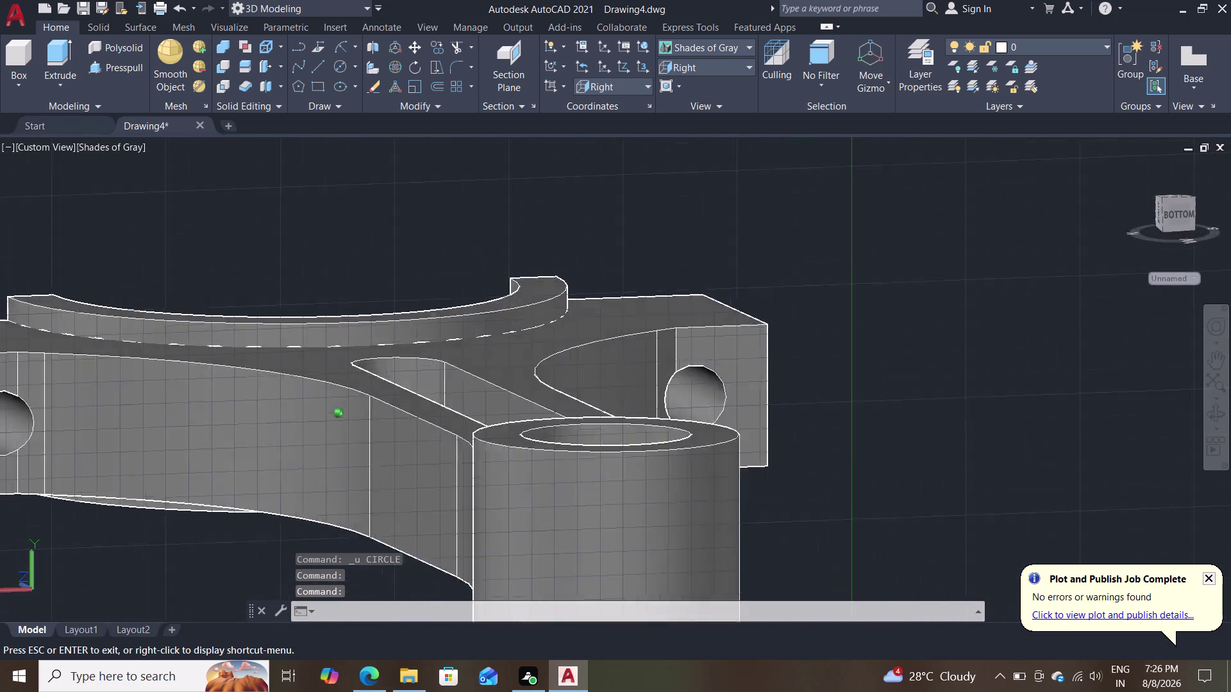
middle_drag(1081, 457, 1102, 452)
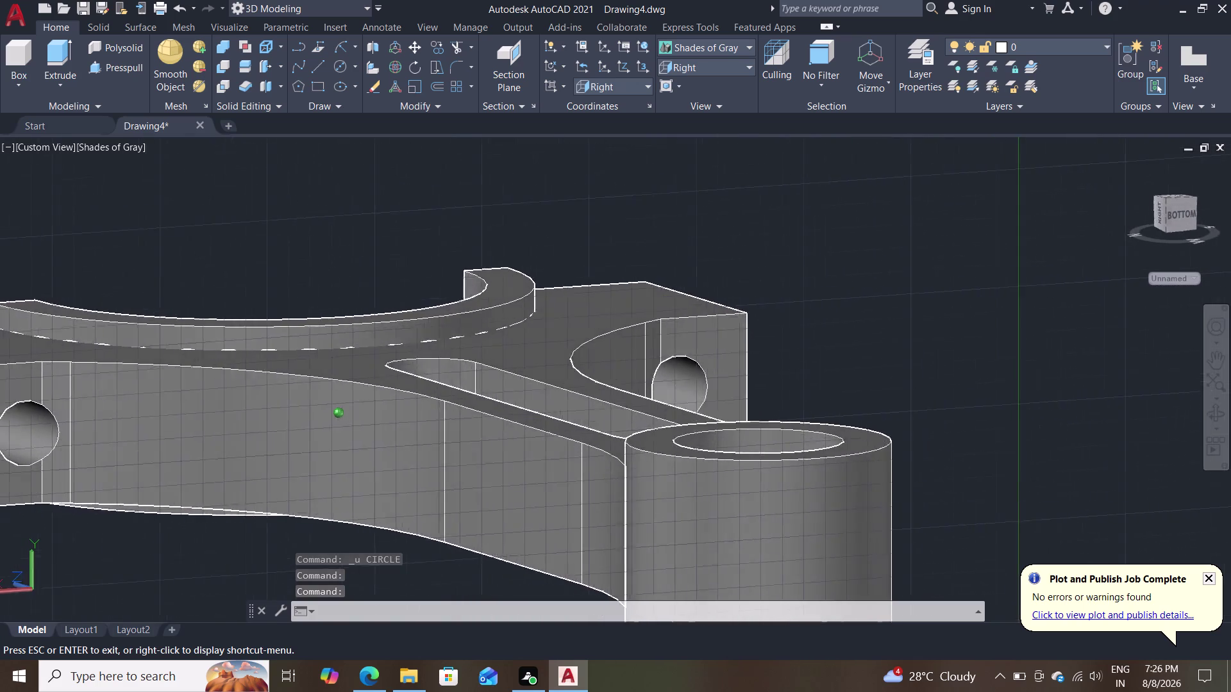
middle_drag(1102, 451, 1052, 475)
scroll(up, 3)
scroll(down, 3)
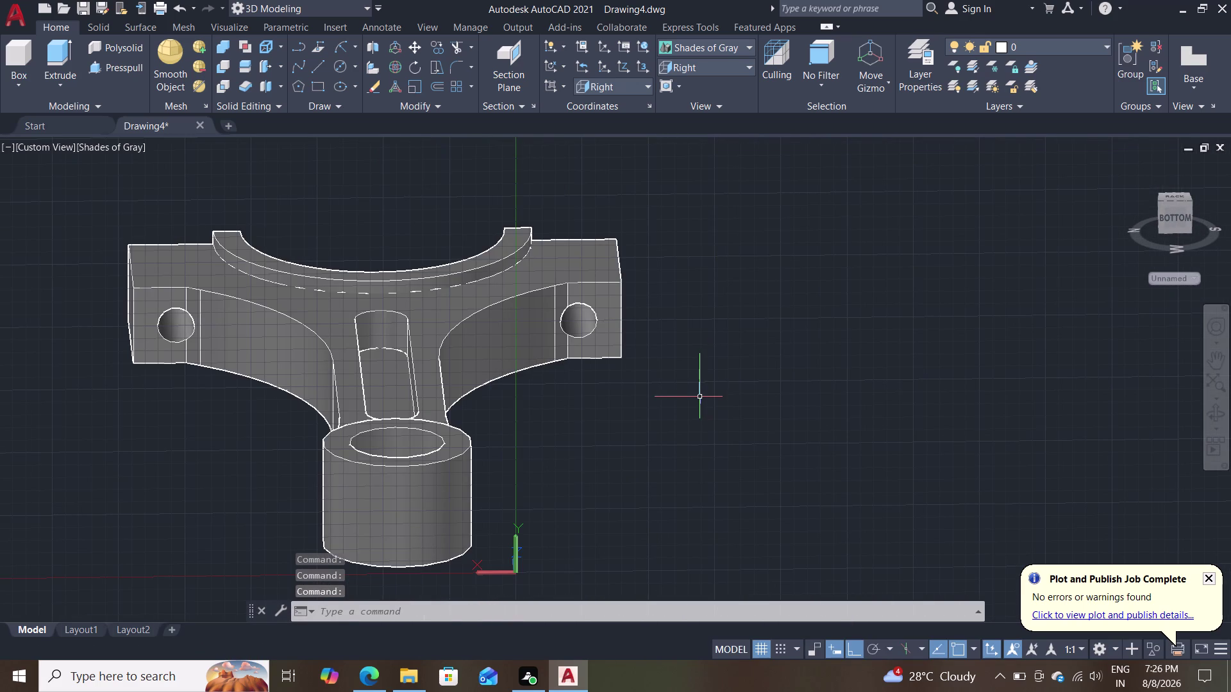
scroll(up, 3)
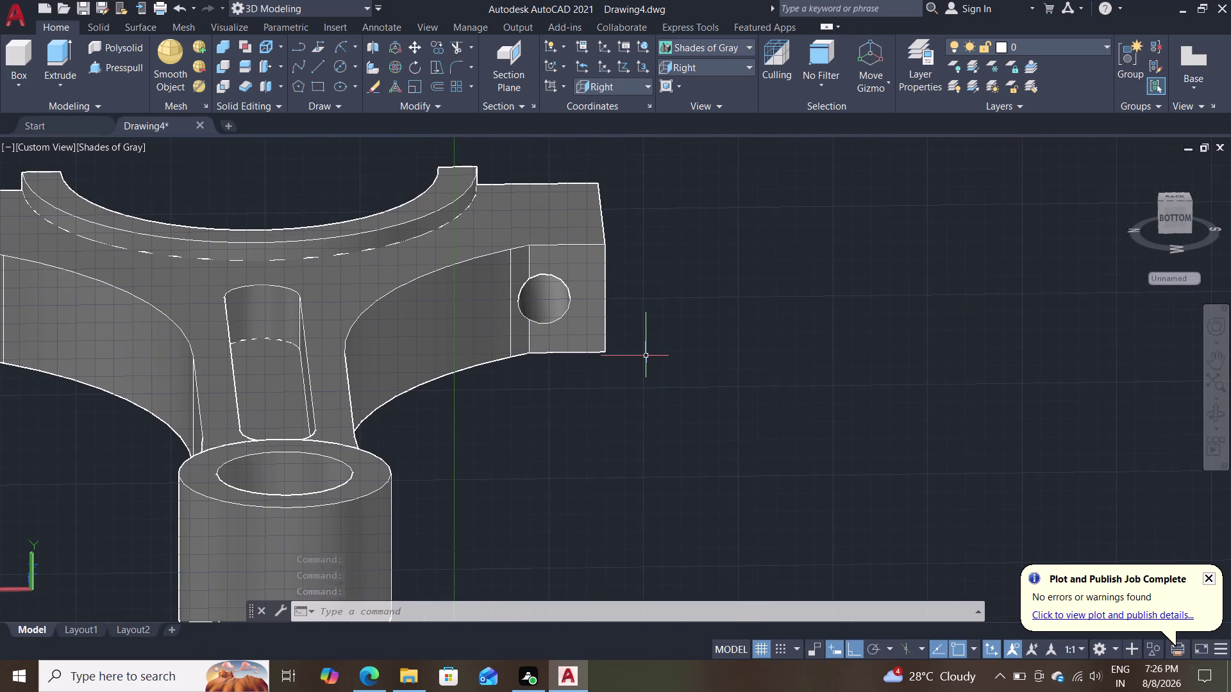
scroll(up, 3)
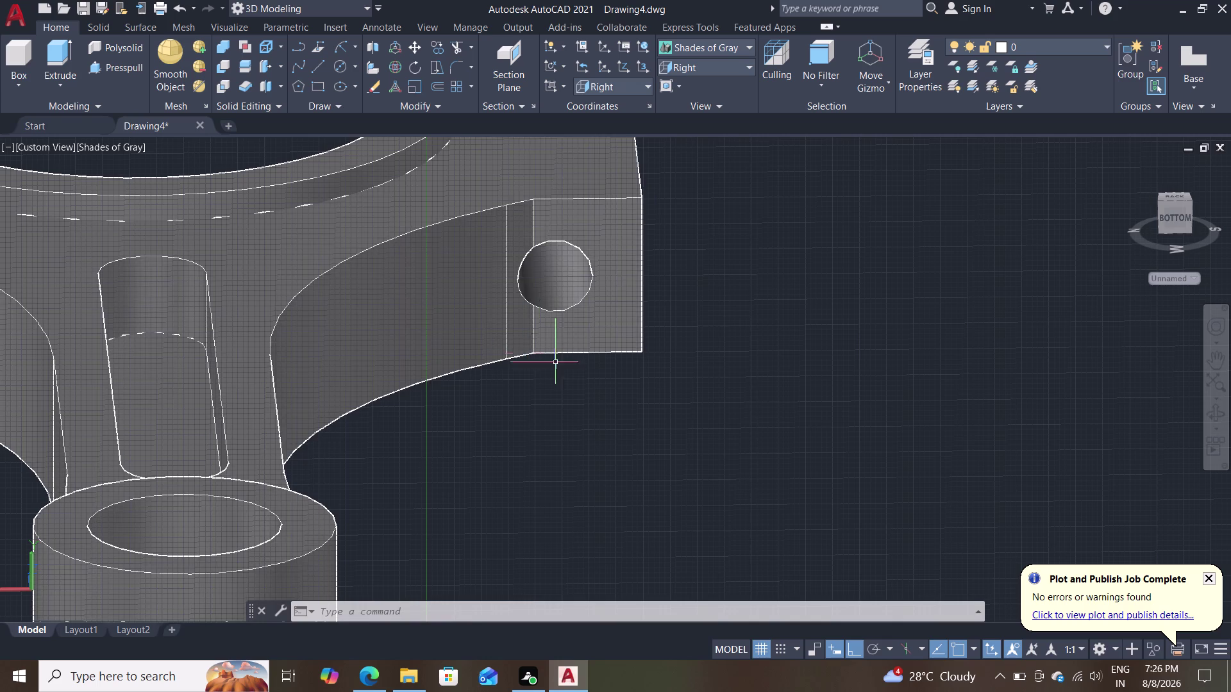
middle_drag(565, 382, 567, 358)
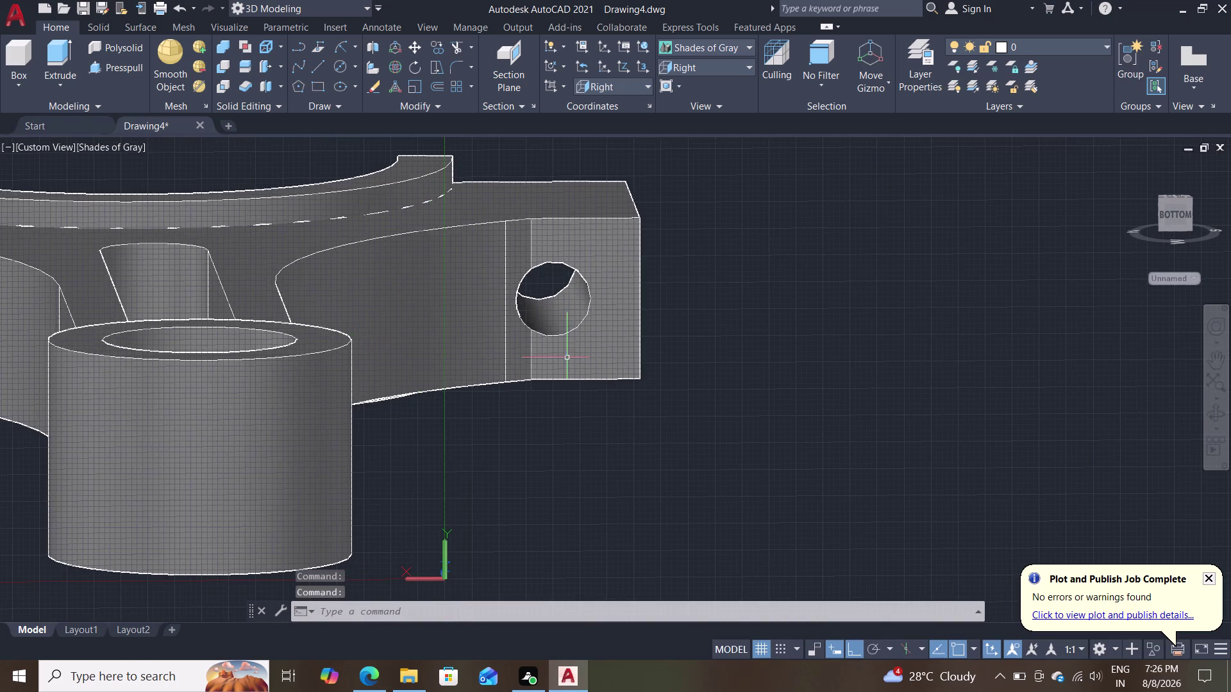
scroll(down, 3)
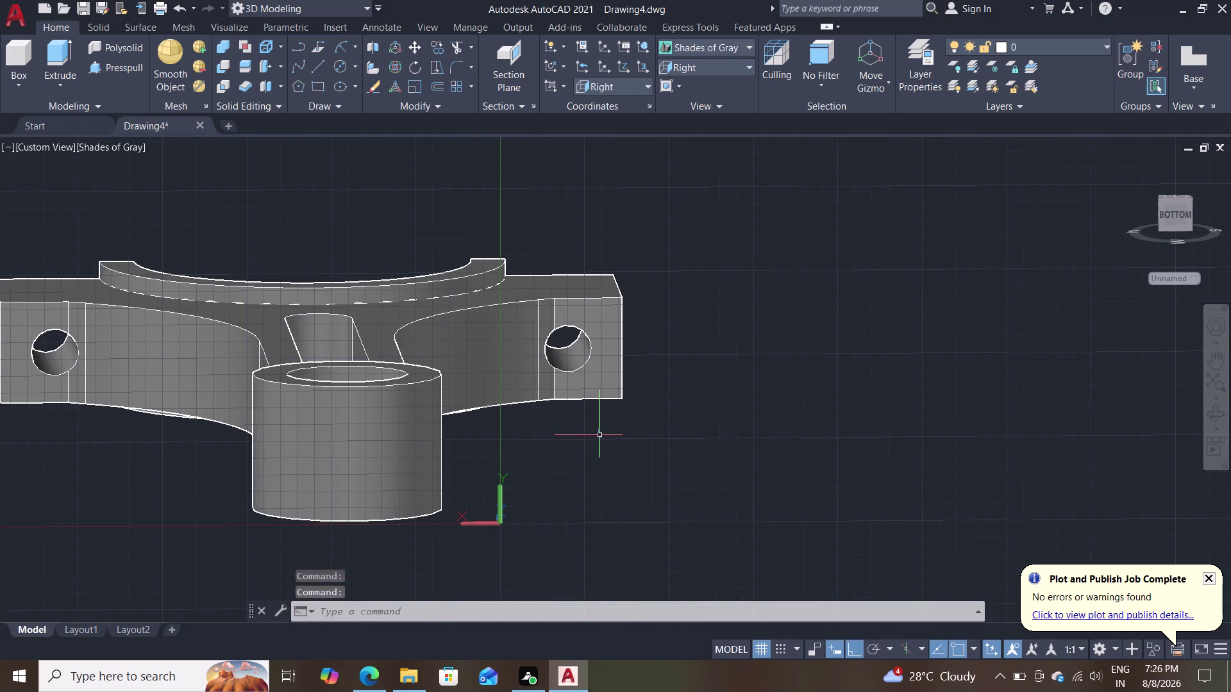
middle_drag(522, 406, 229, 399)
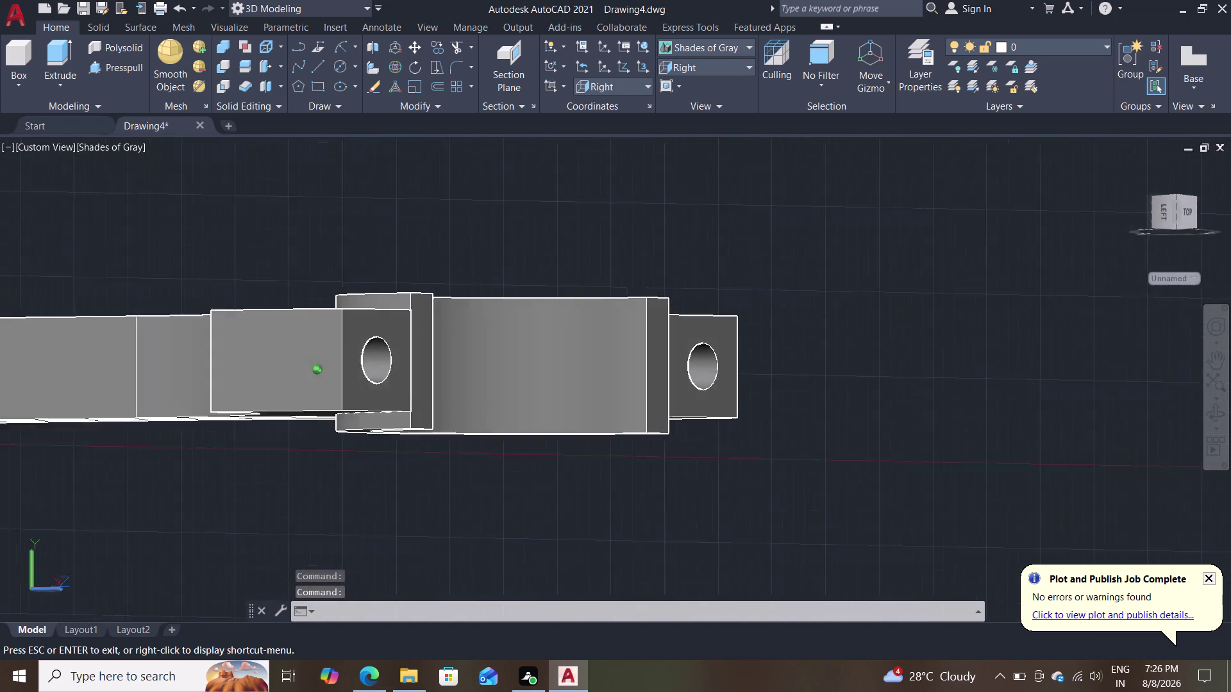
middle_drag(230, 400, 145, 418)
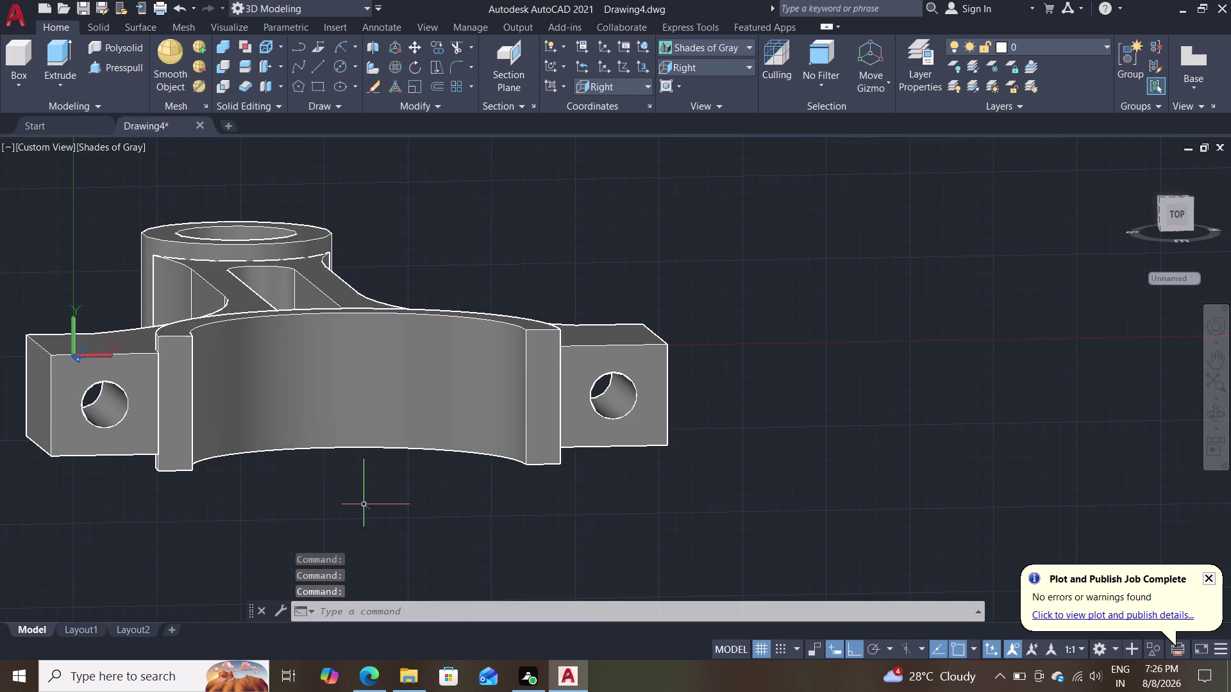
middle_drag(318, 503, 731, 512)
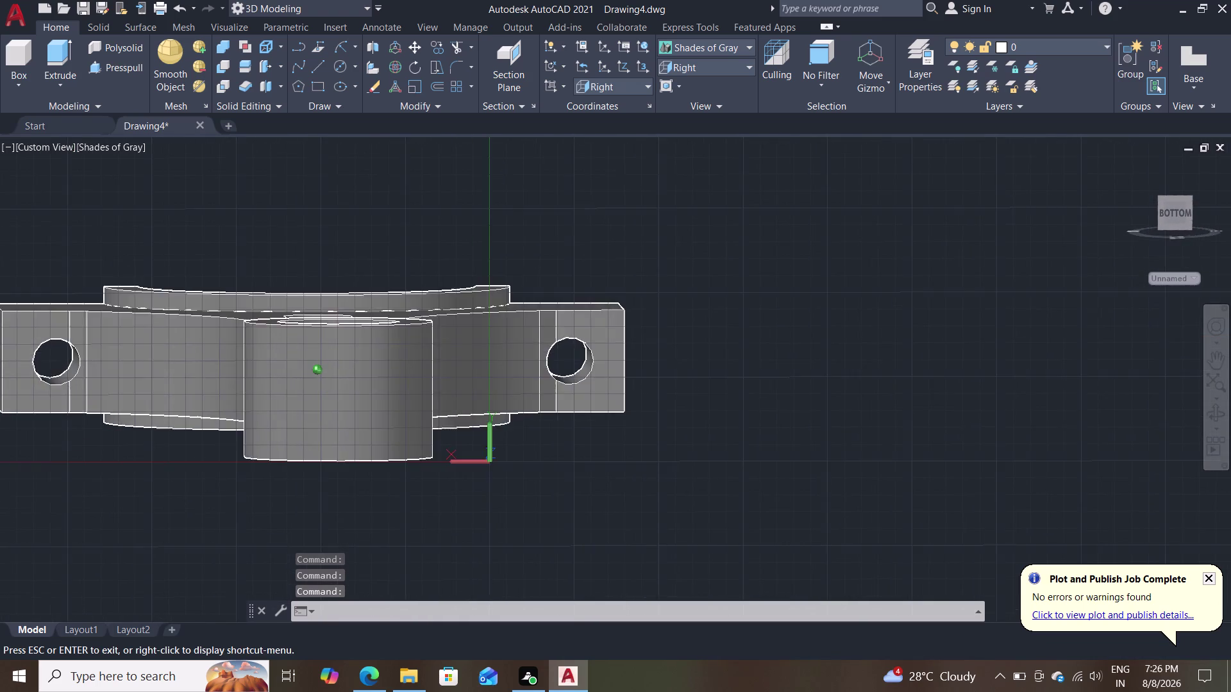
middle_drag(731, 511, 703, 504)
scroll(up, 3)
middle_drag(674, 429, 360, 481)
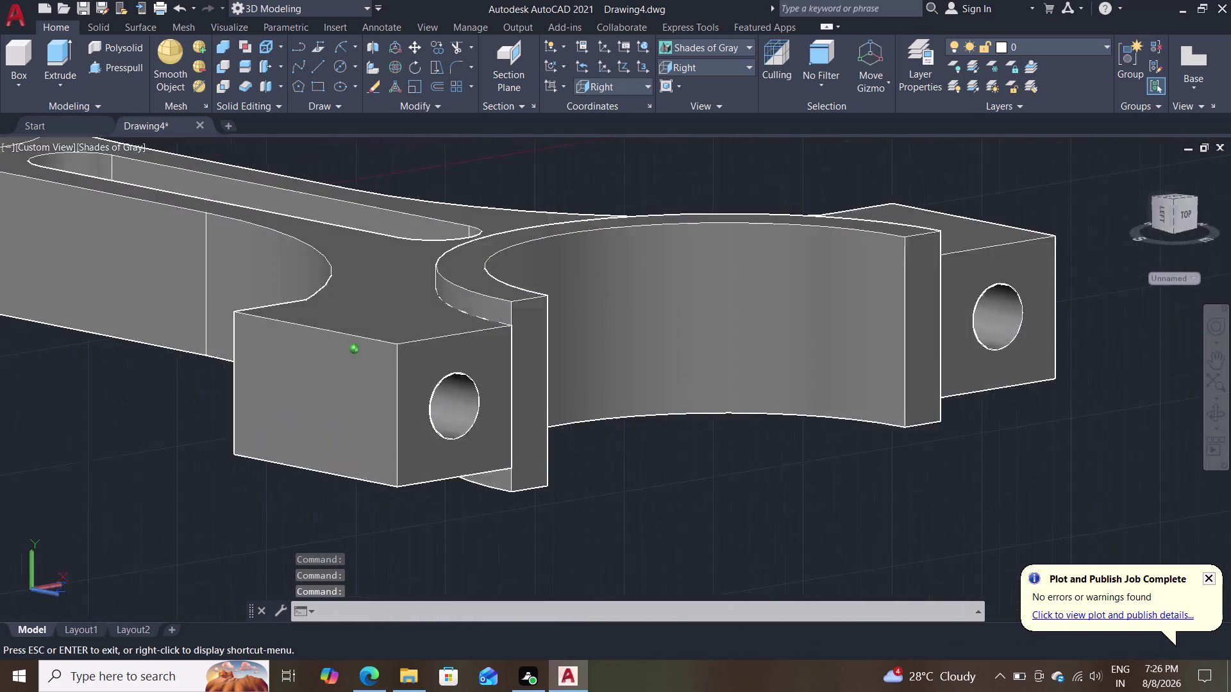
middle_drag(361, 481, 661, 486)
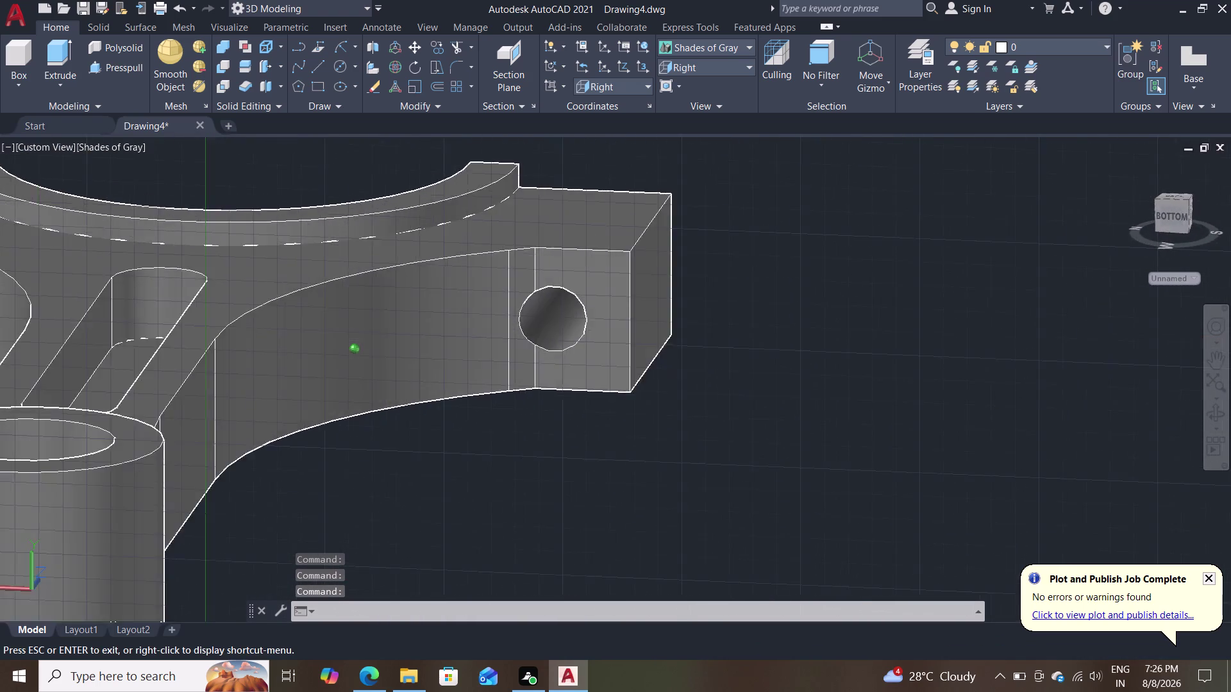
middle_drag(661, 486, 668, 463)
middle_drag(527, 464, 536, 453)
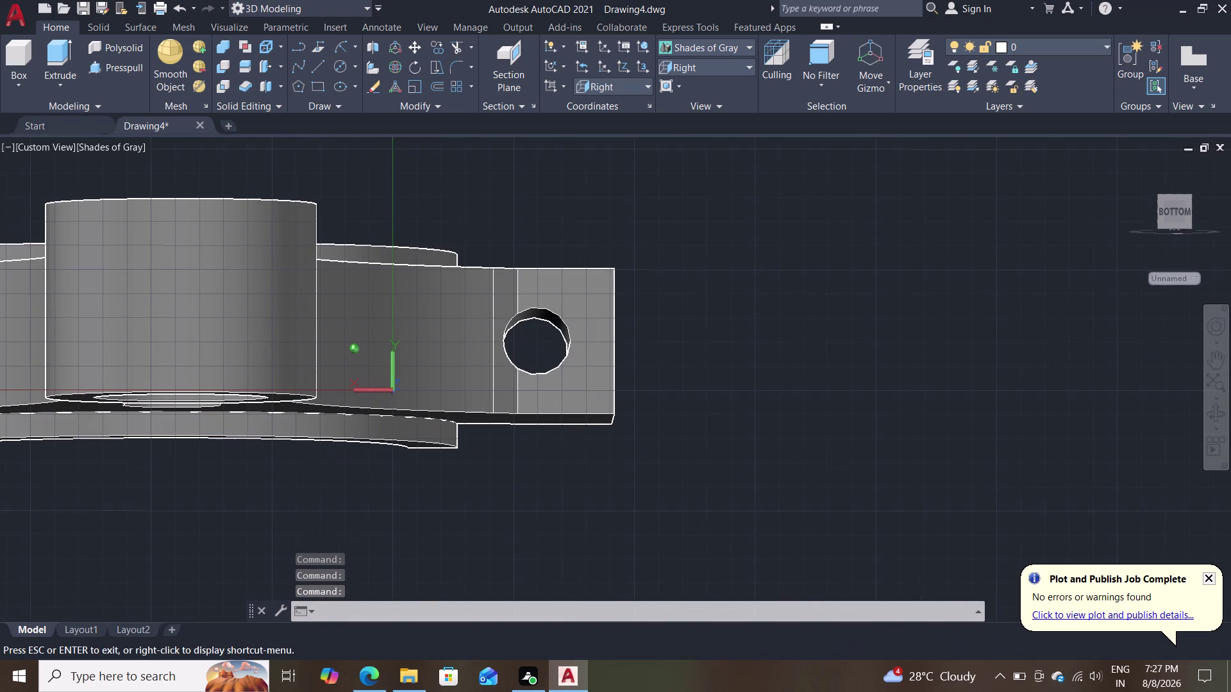
scroll(up, 3)
middle_drag(479, 484, 409, 558)
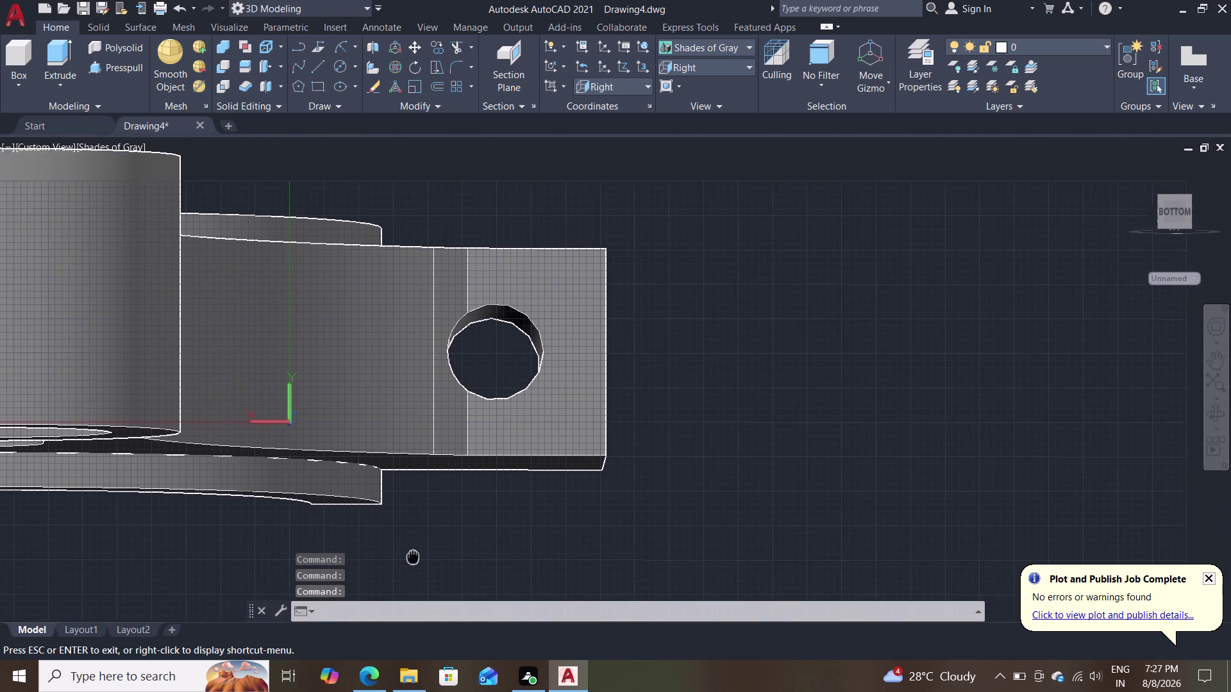
middle_drag(409, 558, 395, 570)
scroll(down, 3)
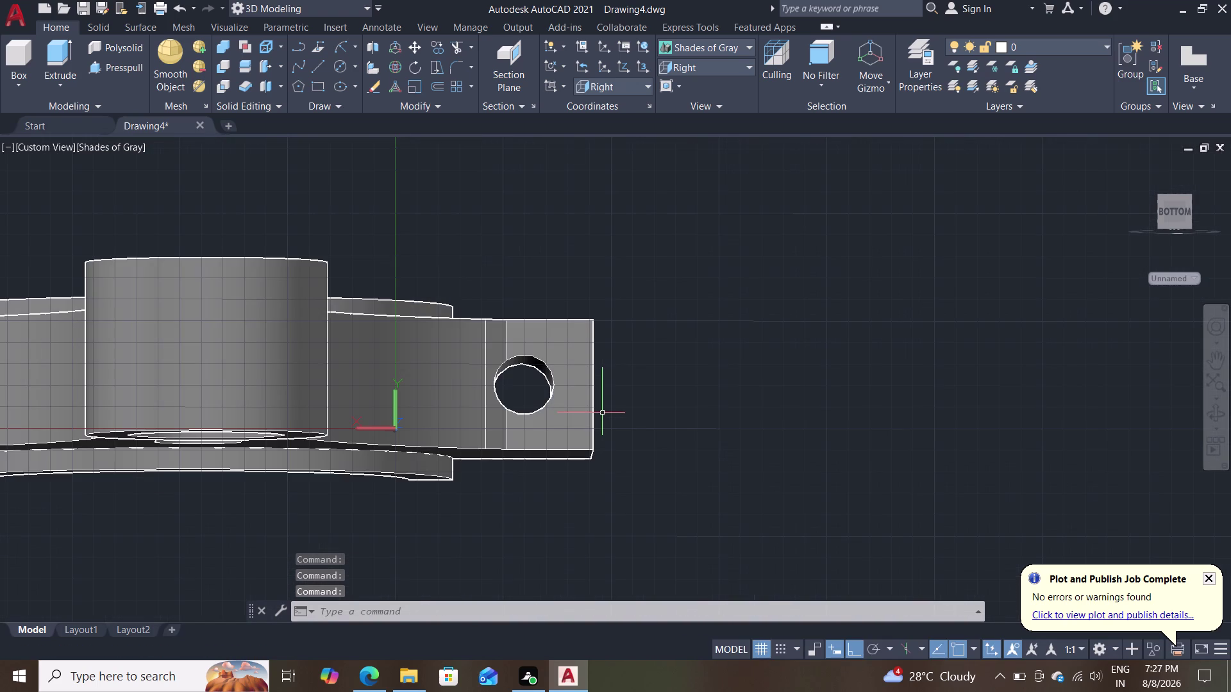
scroll(up, 3)
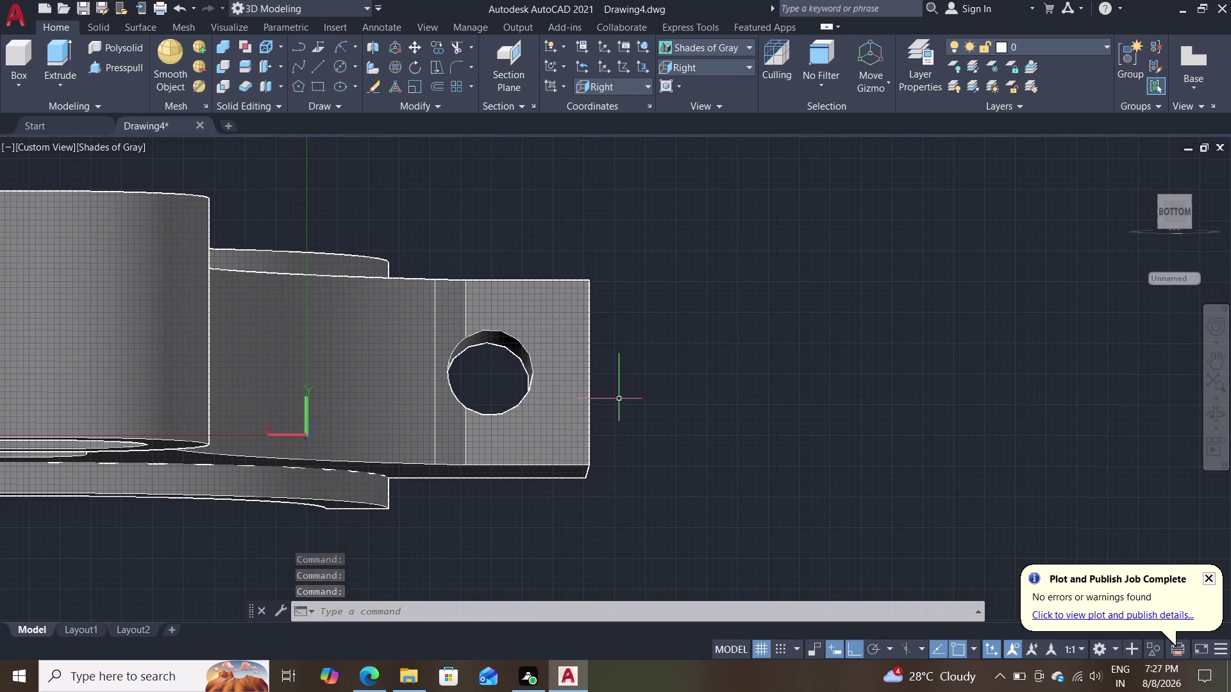
scroll(up, 3)
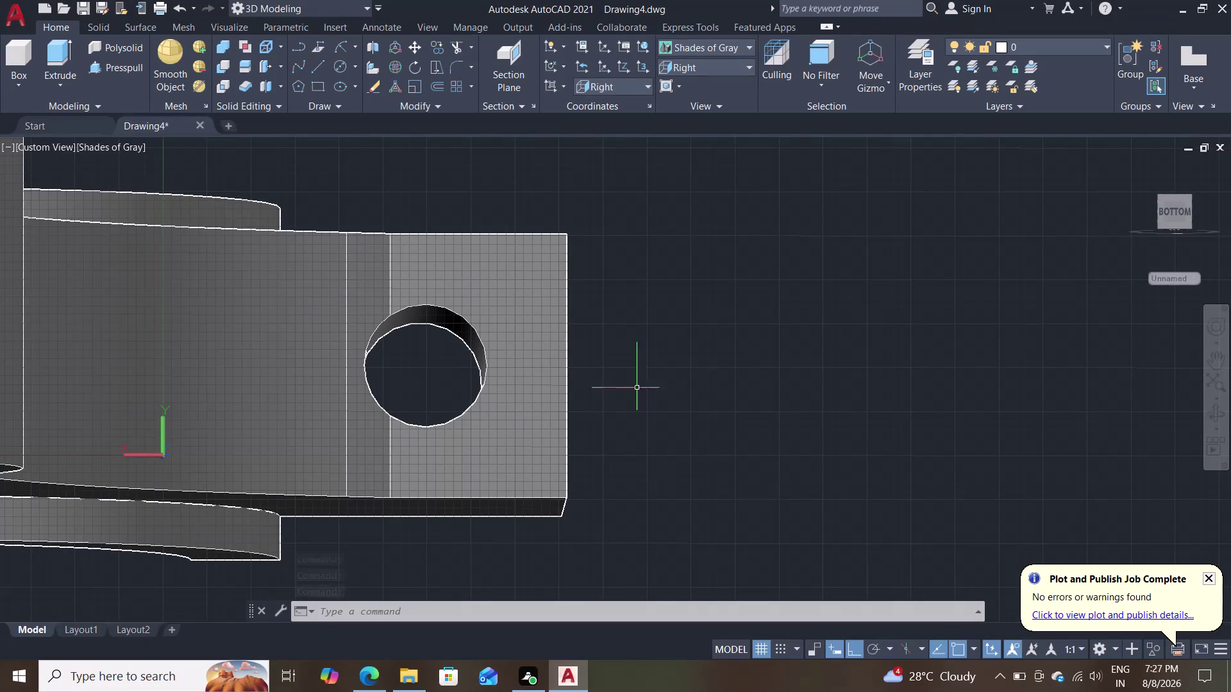
key(c)
Draw a guide circle centred on the pin hole and reaching the lug's end edge.
key(Return)
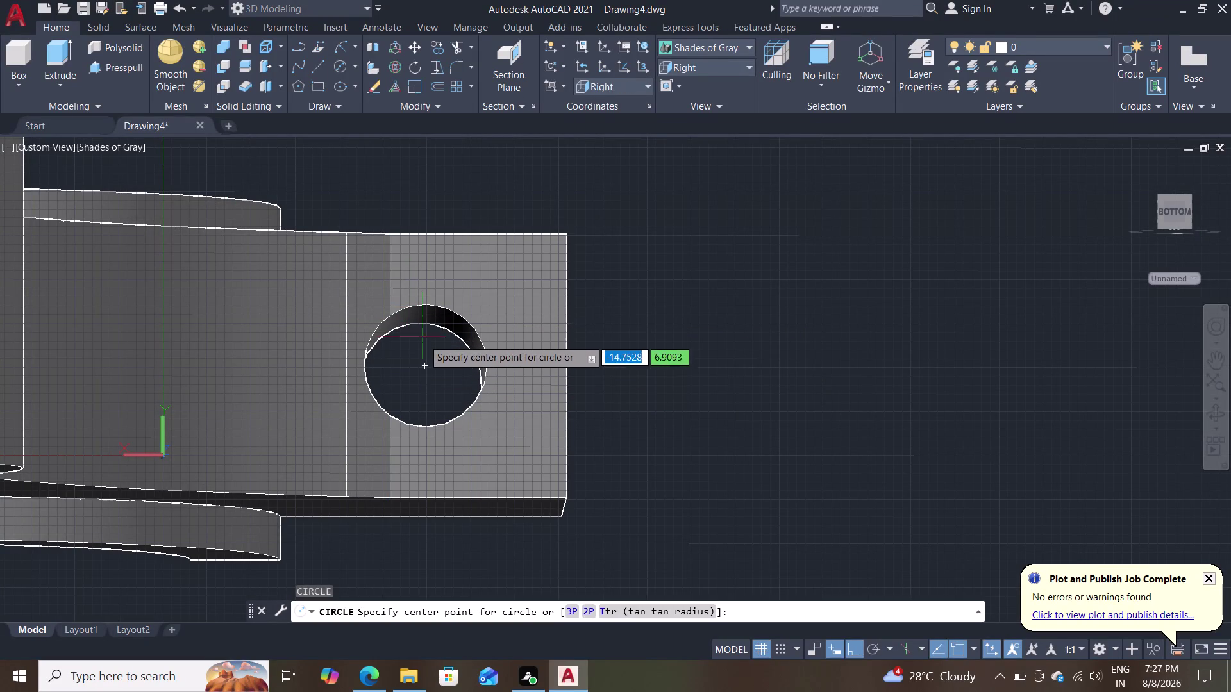
click(425, 369)
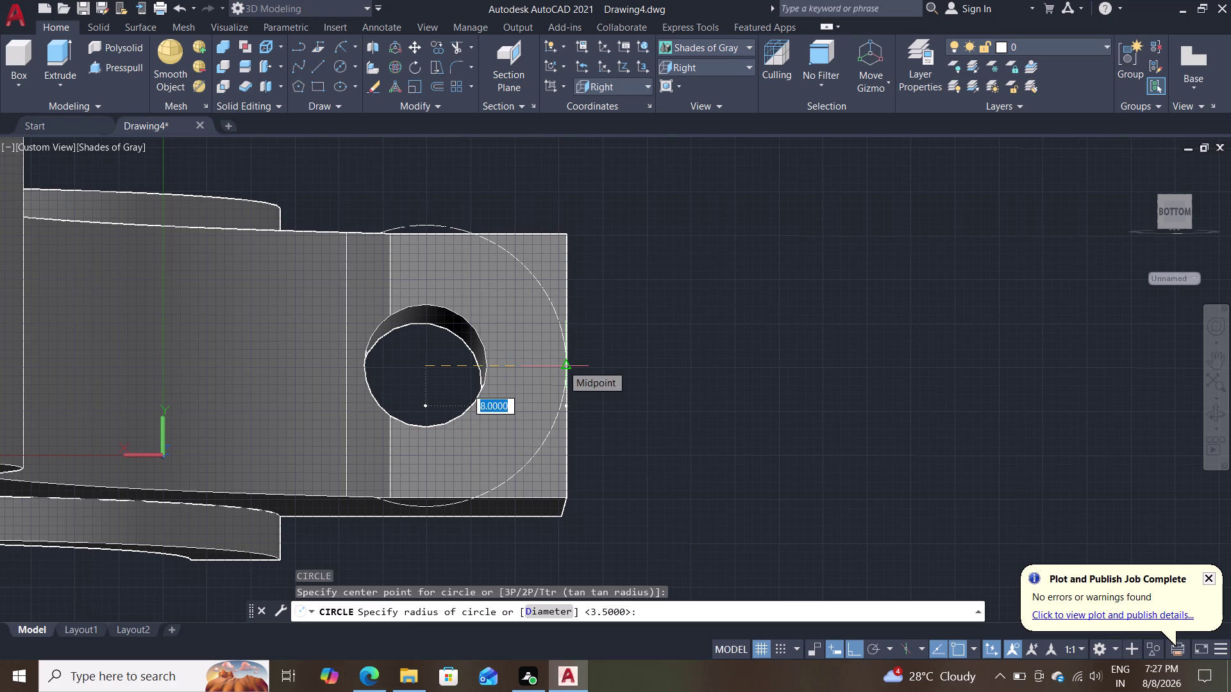
click(562, 365)
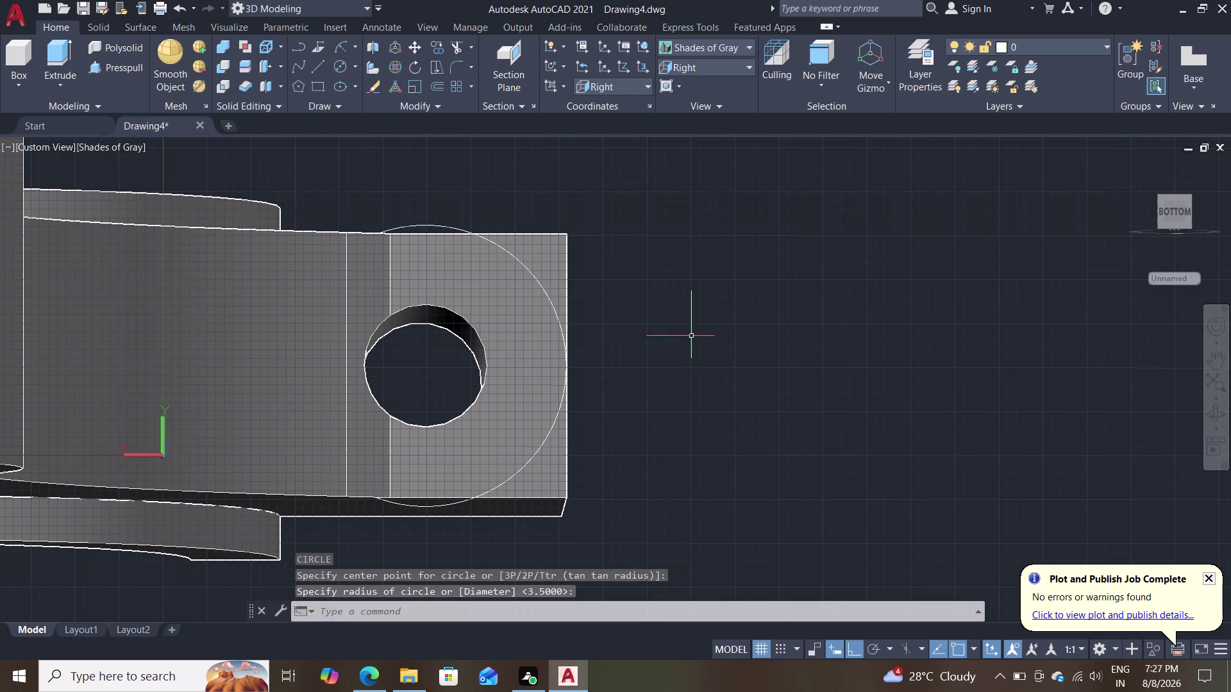
middle_drag(698, 340, 707, 378)
scroll(up, 3)
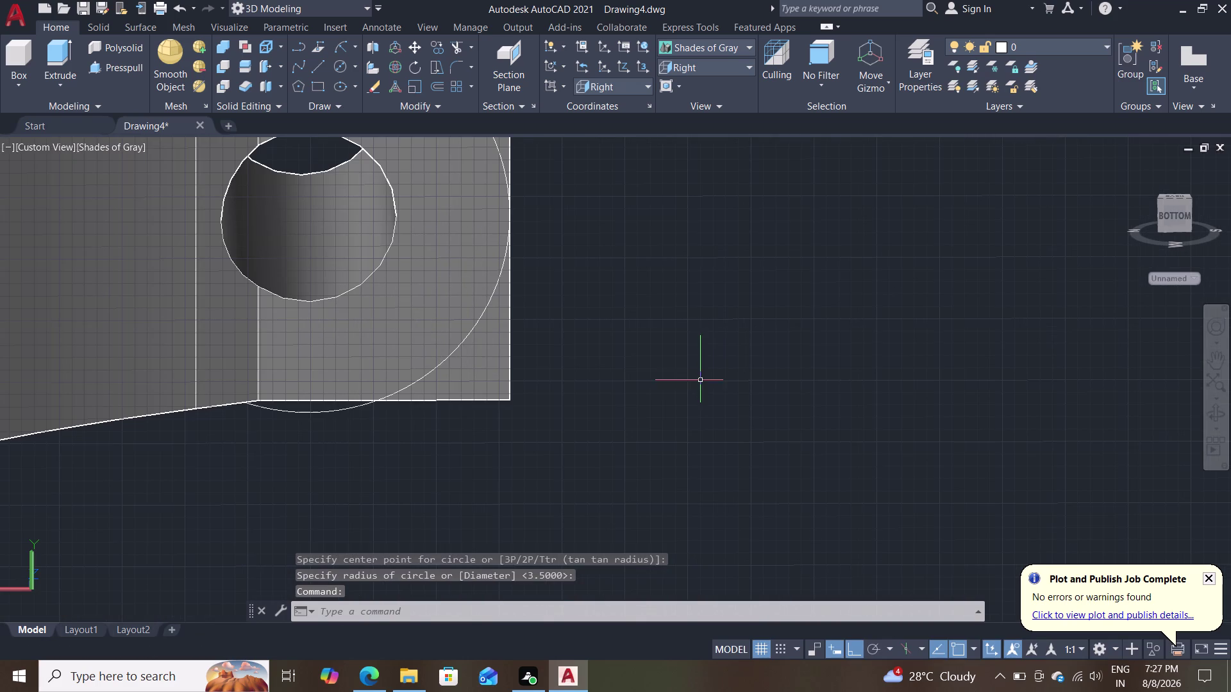
scroll(down, 3)
scroll(up, 3)
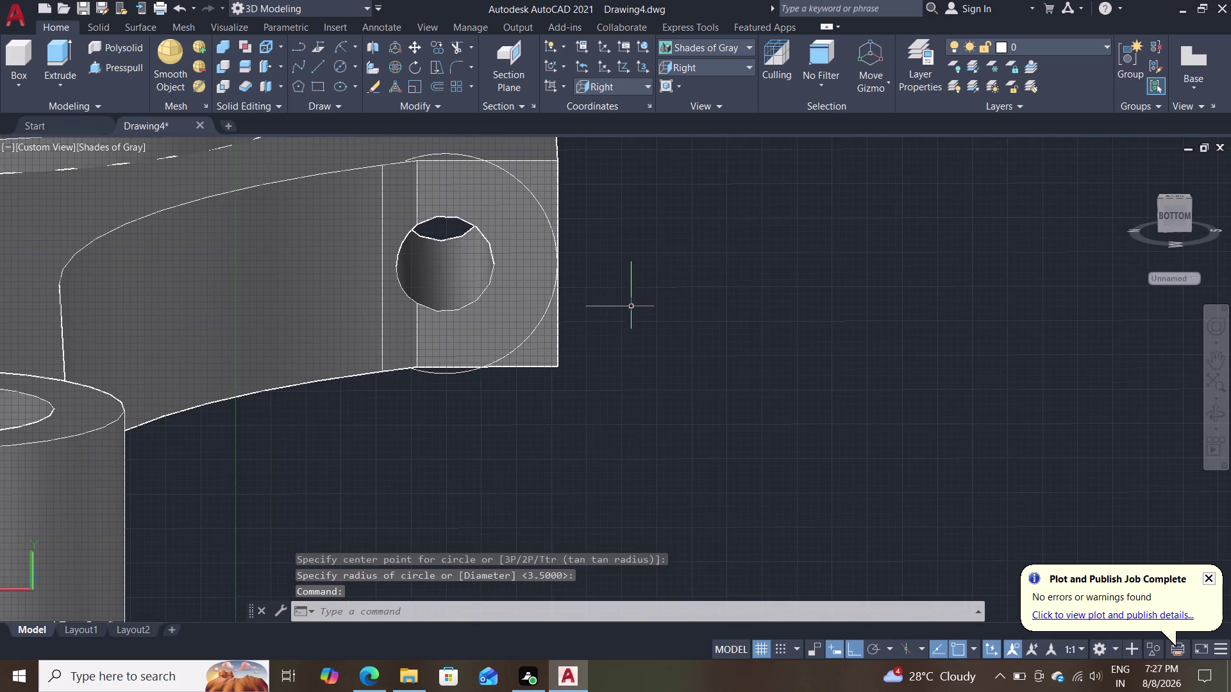
middle_drag(635, 306, 633, 370)
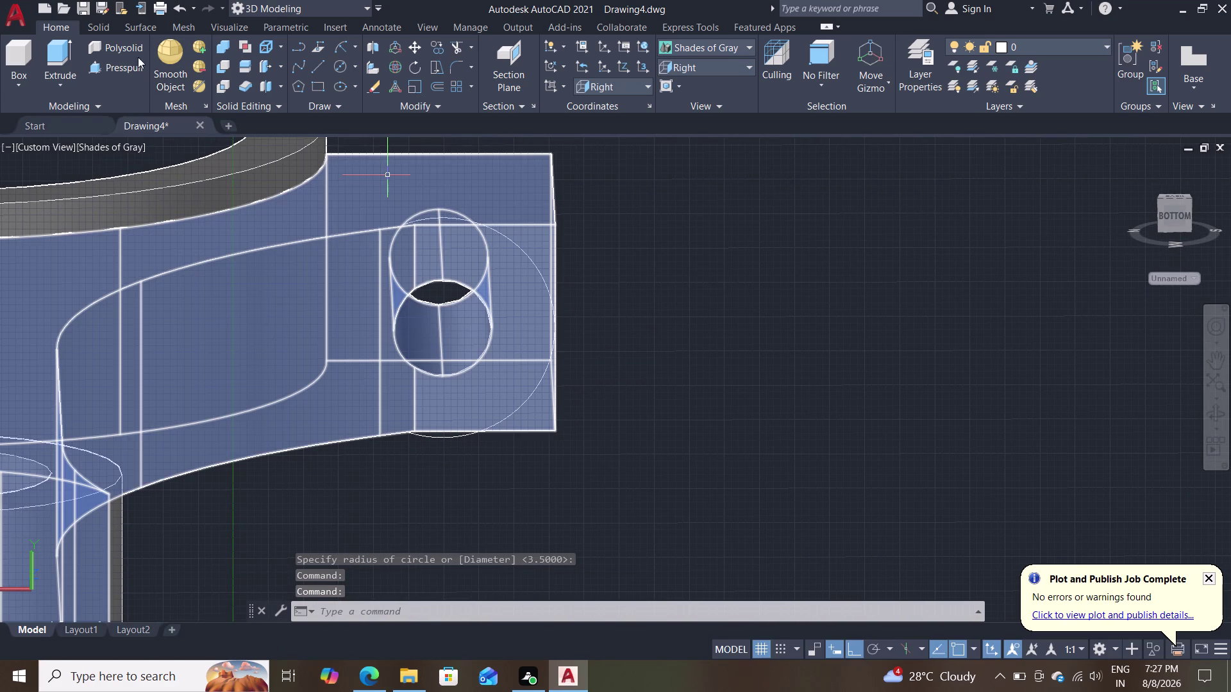
Press-pull away the lower and upper corners outside the circle, then erase the circle.
click(121, 66)
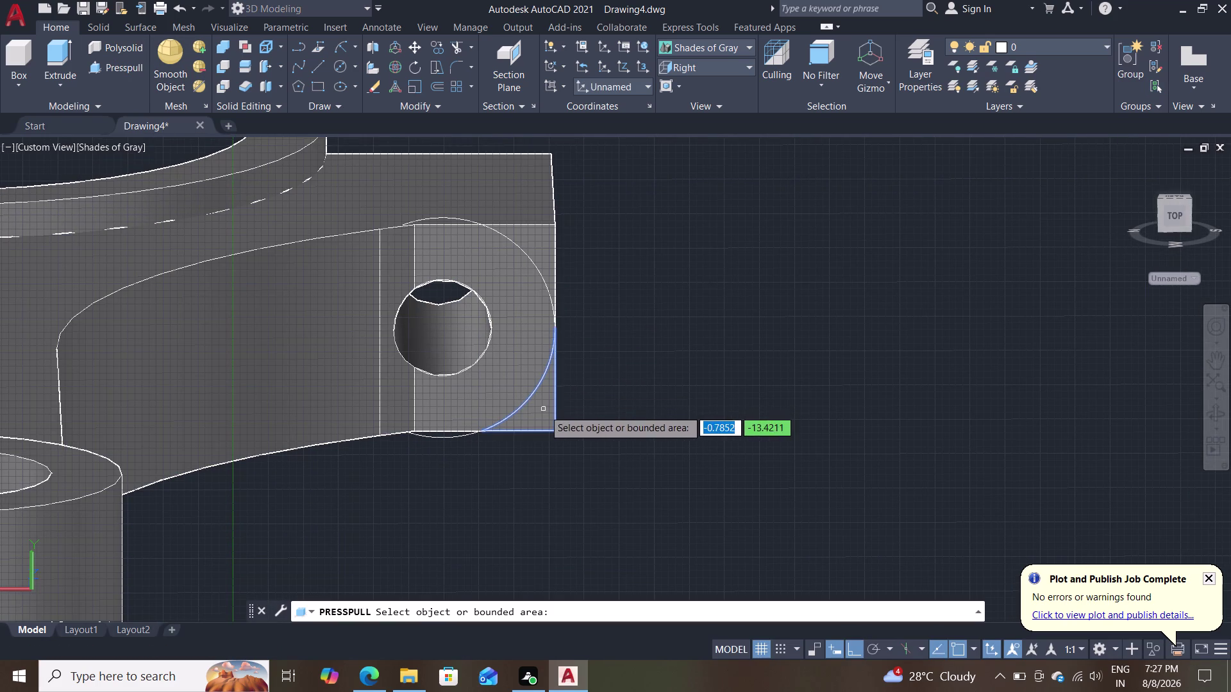
click(544, 410)
click(704, 245)
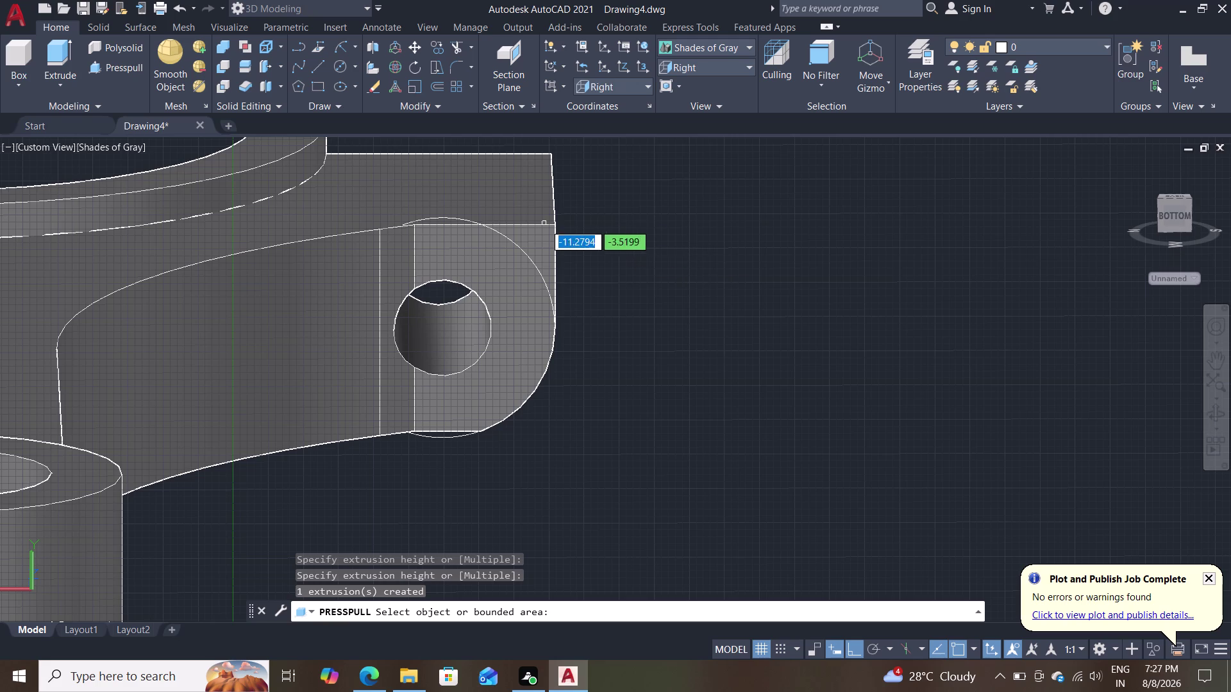
click(539, 240)
click(636, 123)
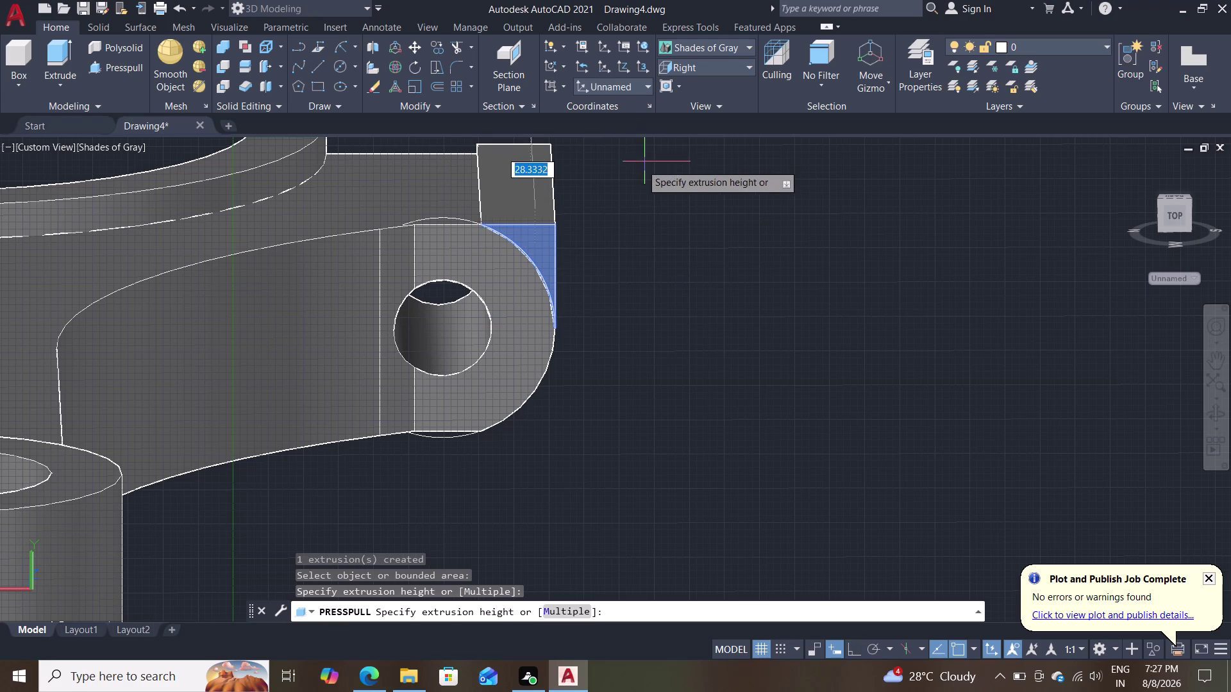
click(621, 161)
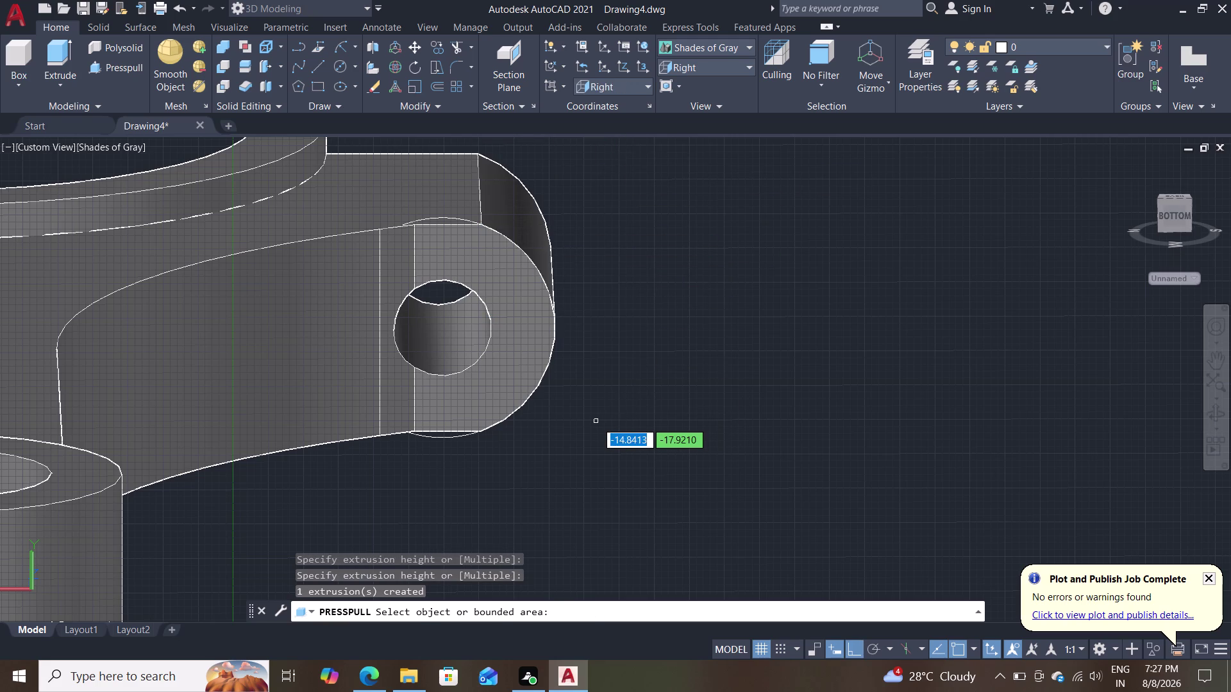
key(Escape)
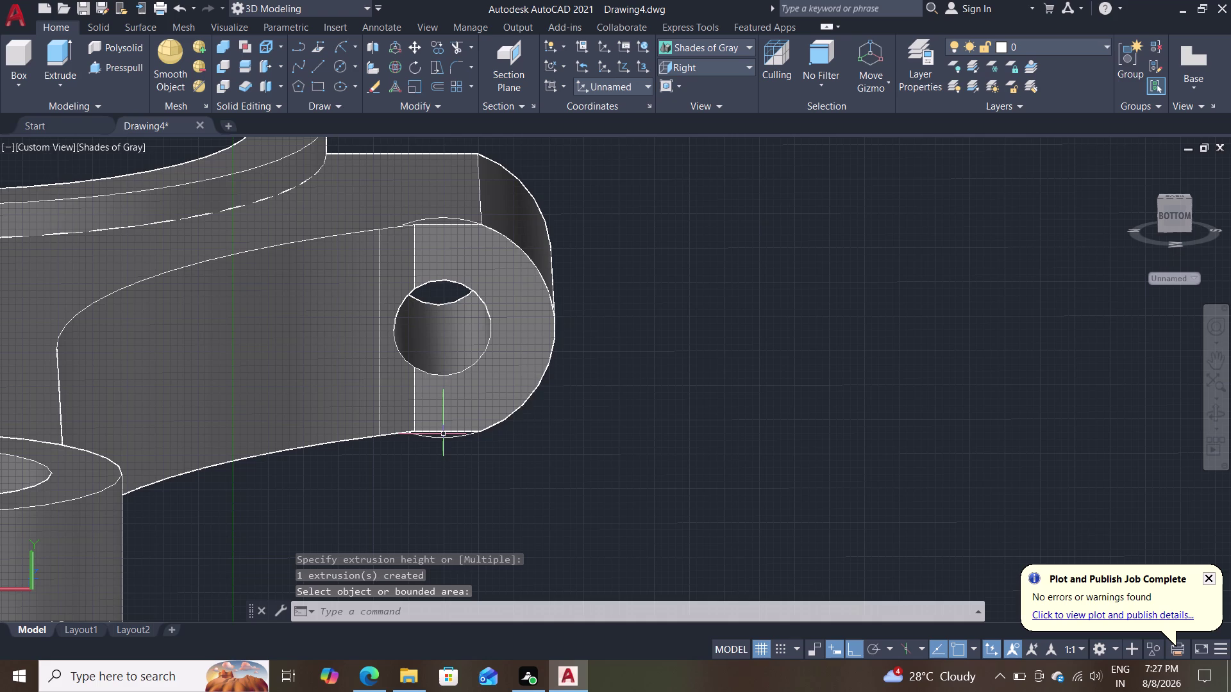
click(444, 438)
key(Delete)
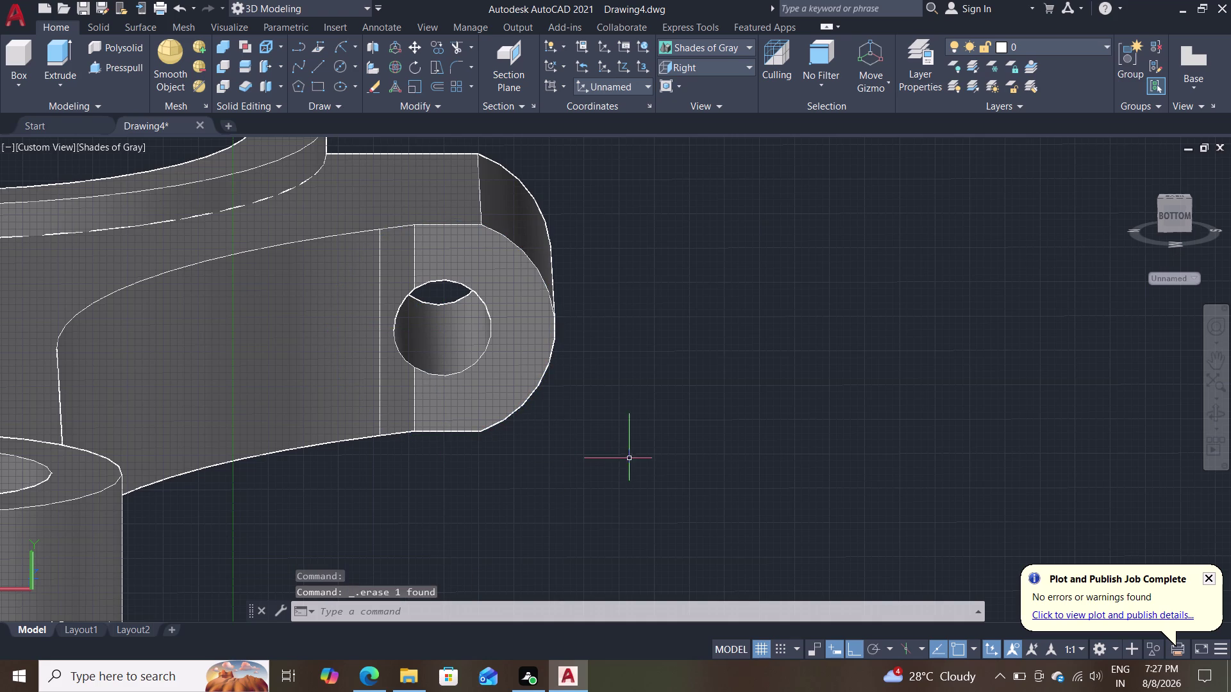
middle_drag(643, 482, 484, 518)
scroll(down, 3)
scroll(up, 3)
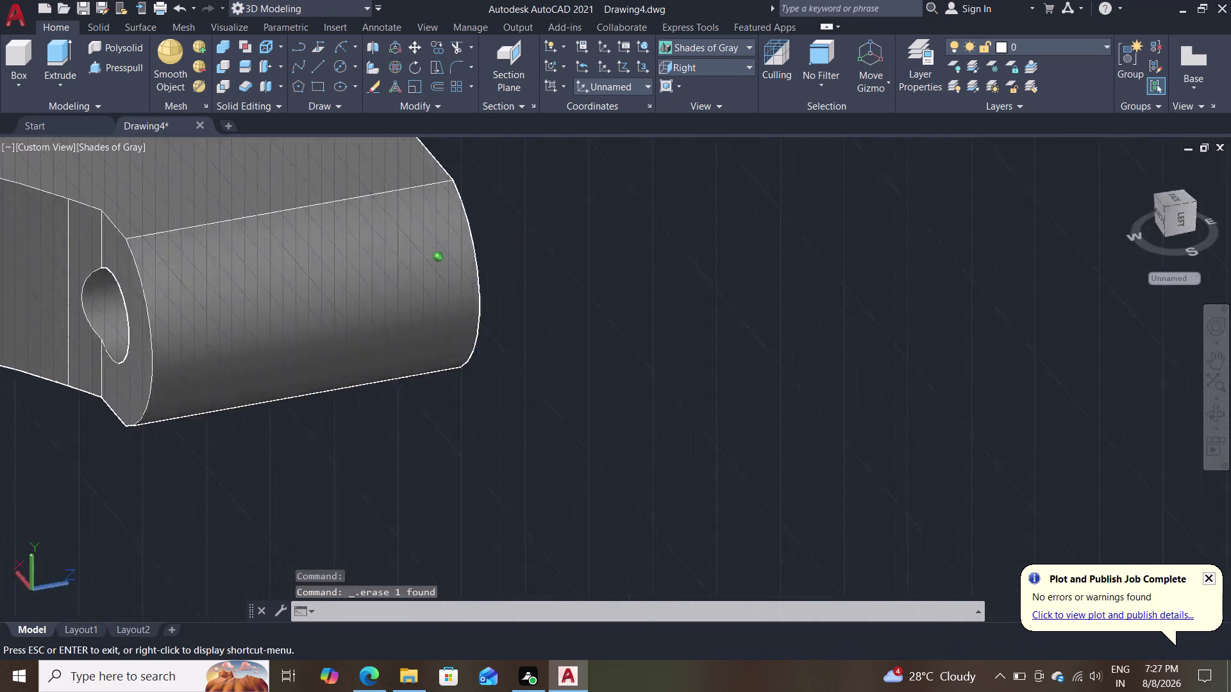
middle_drag(484, 518, 277, 446)
scroll(down, 3)
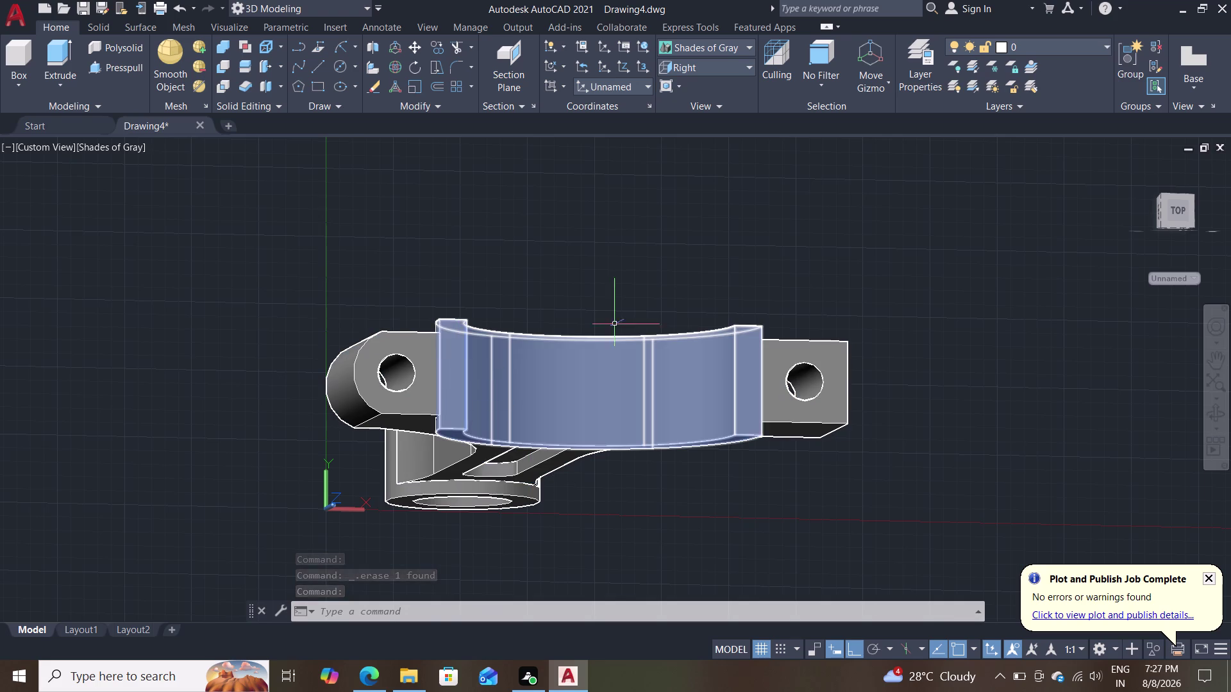
middle_drag(615, 291, 602, 343)
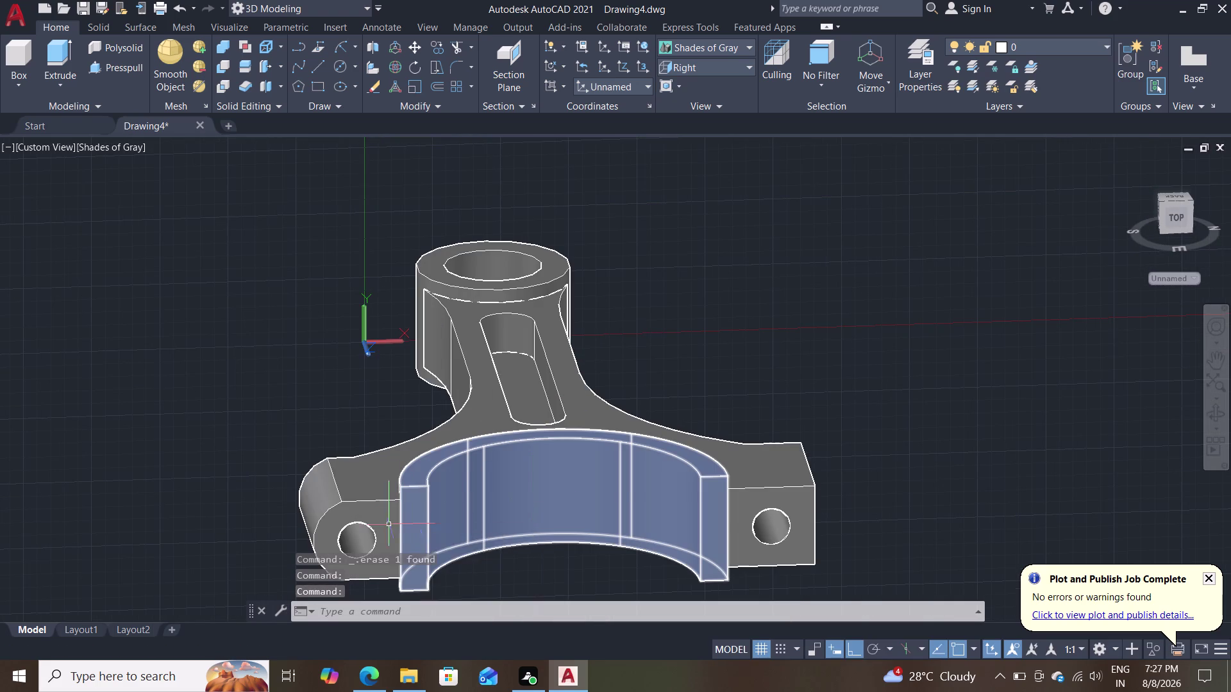
scroll(down, 3)
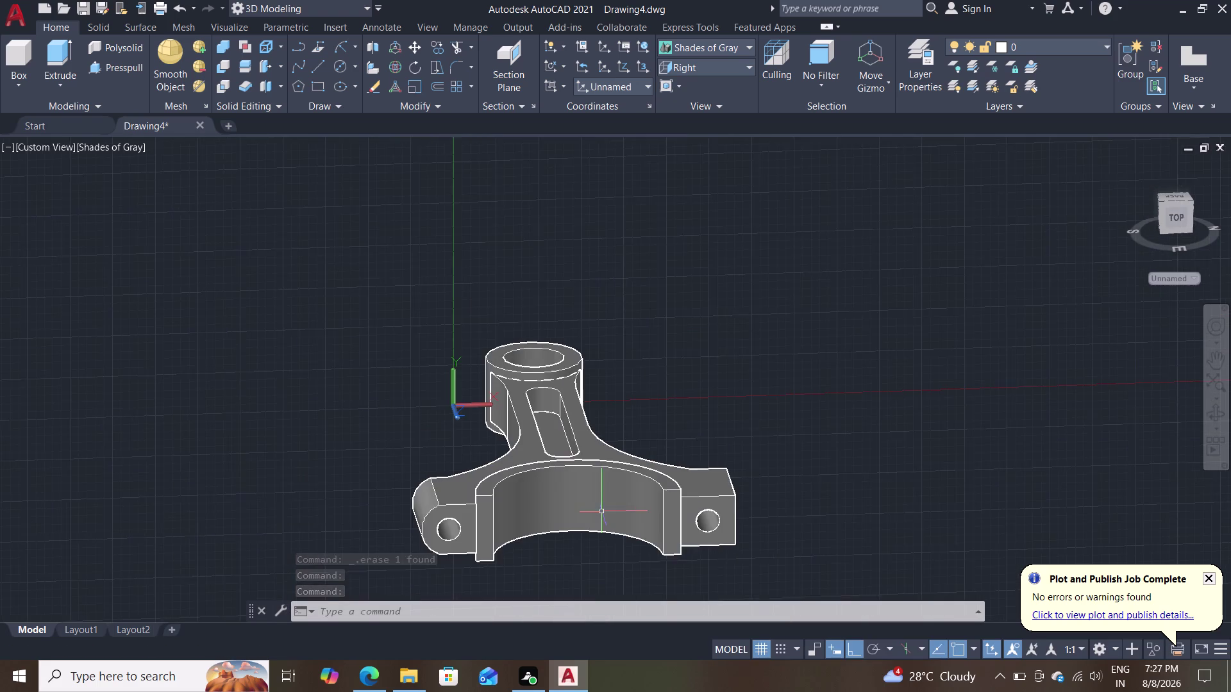
scroll(up, 3)
middle_drag(533, 561, 558, 442)
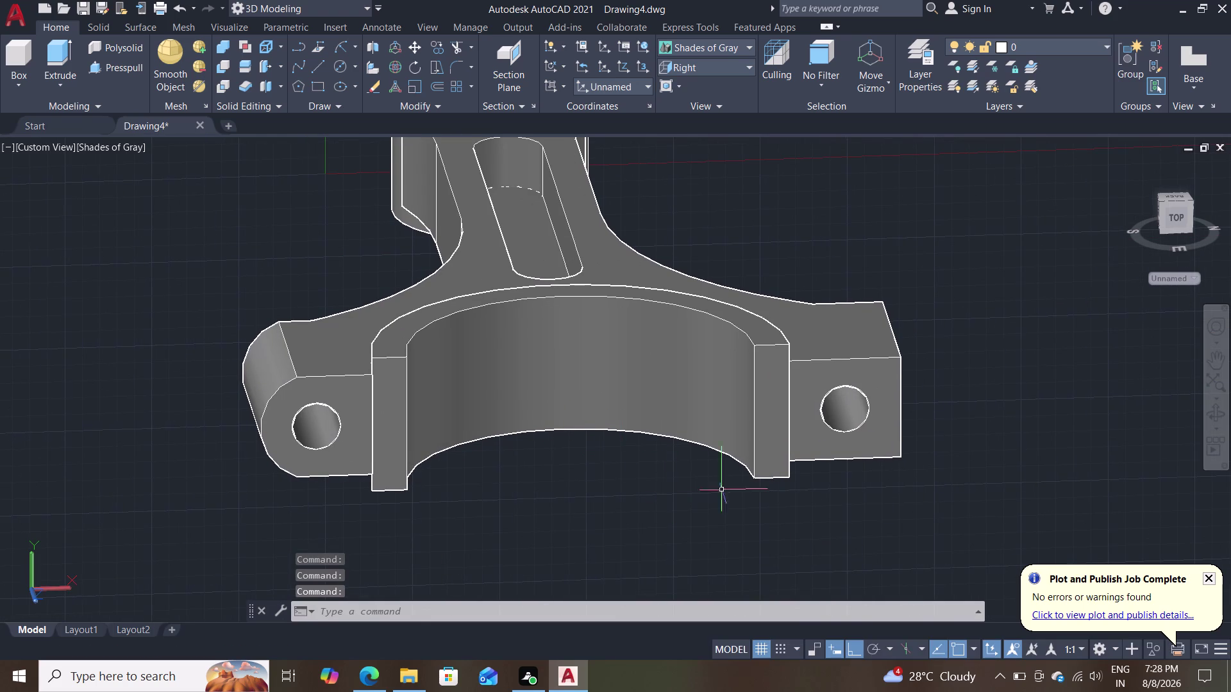
middle_drag(842, 497, 475, 458)
scroll(up, 3)
middle_drag(385, 472, 344, 587)
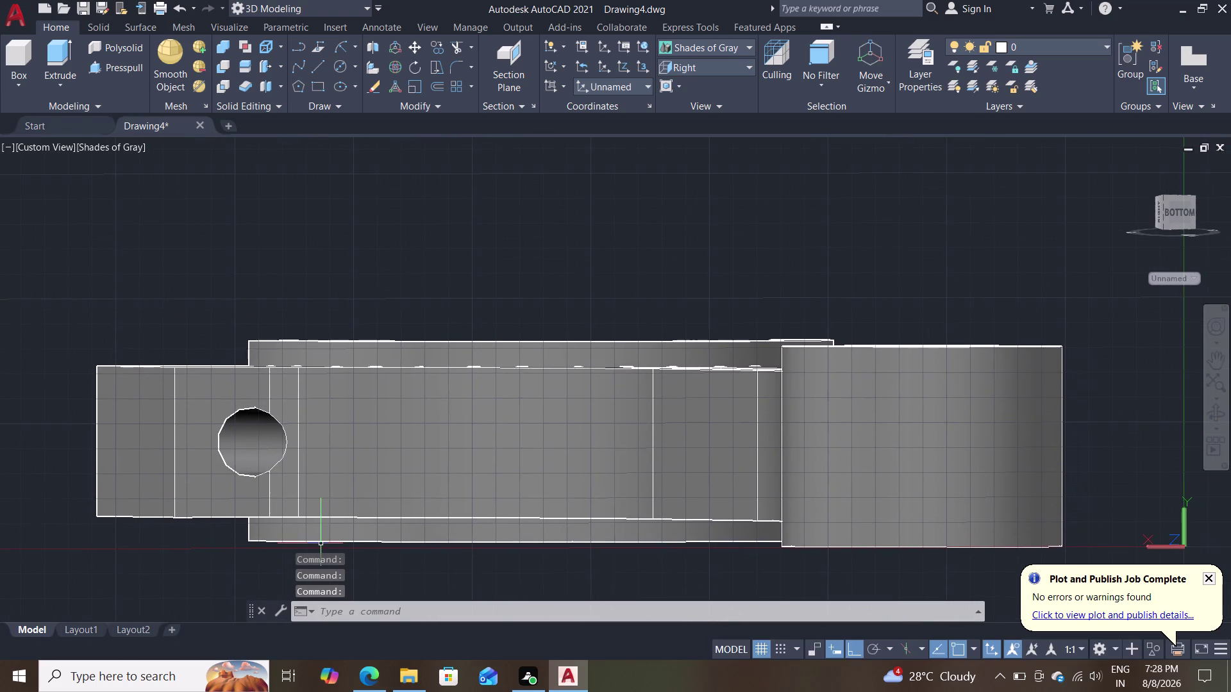
middle_drag(322, 543, 281, 542)
Draw a circle on the other pin hole, then undo it as oversized.
key(c)
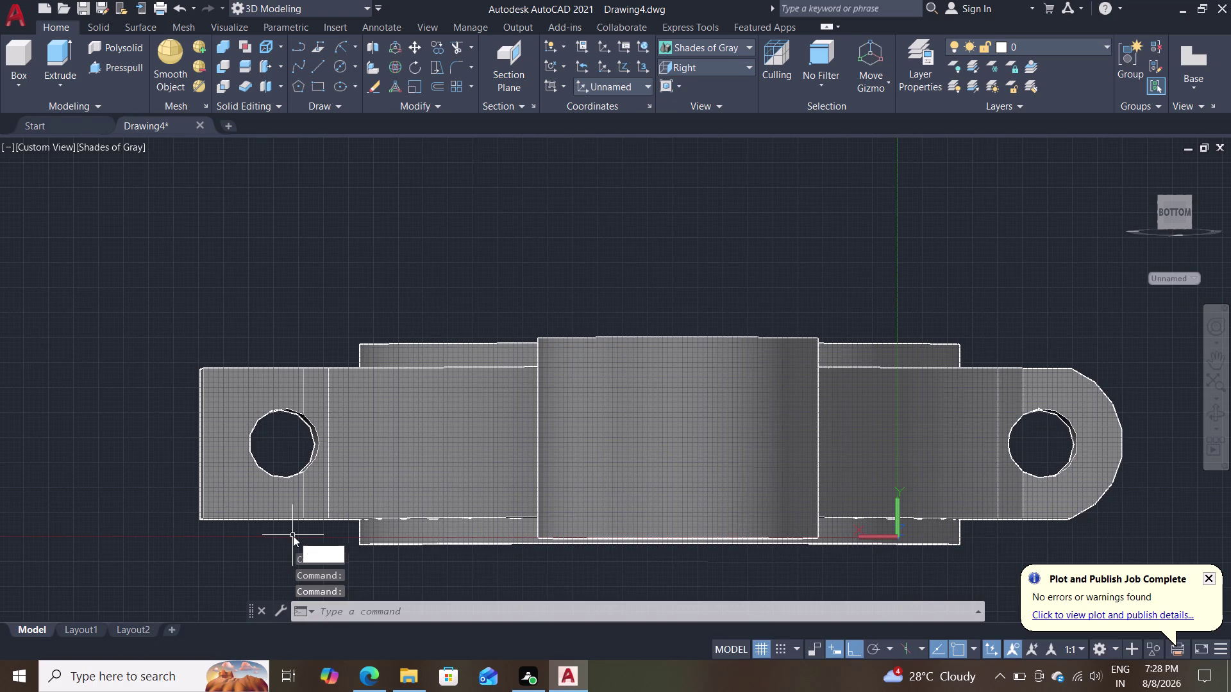
key(Return)
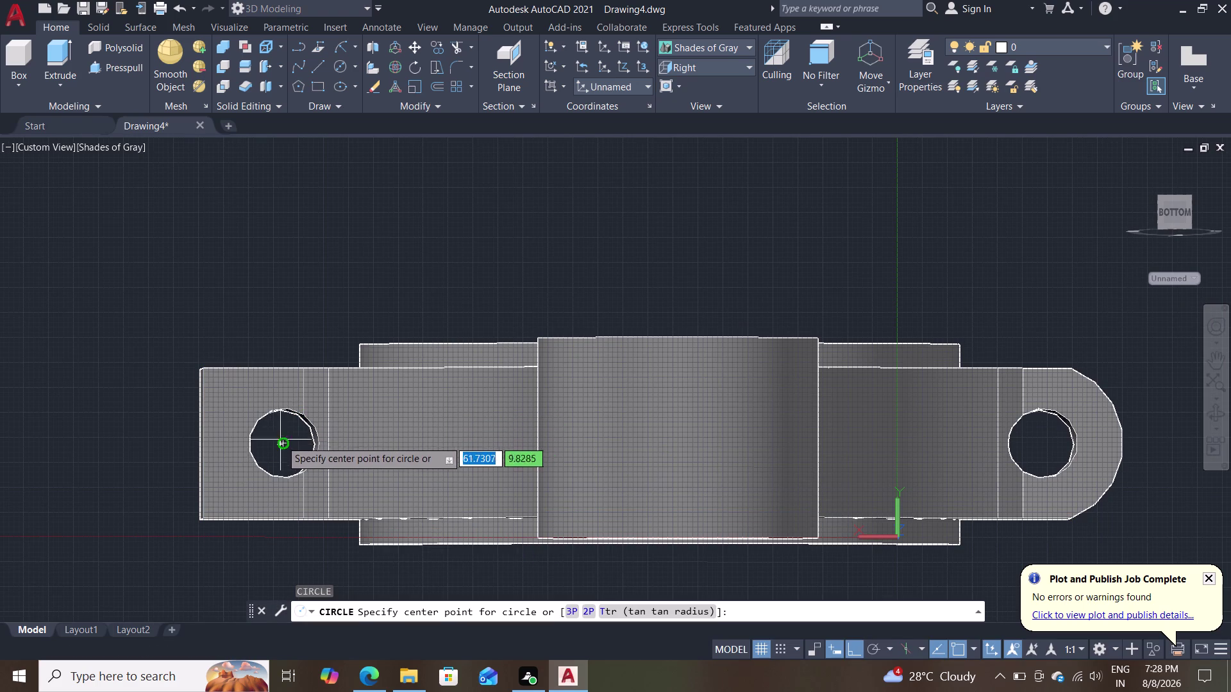
click(279, 441)
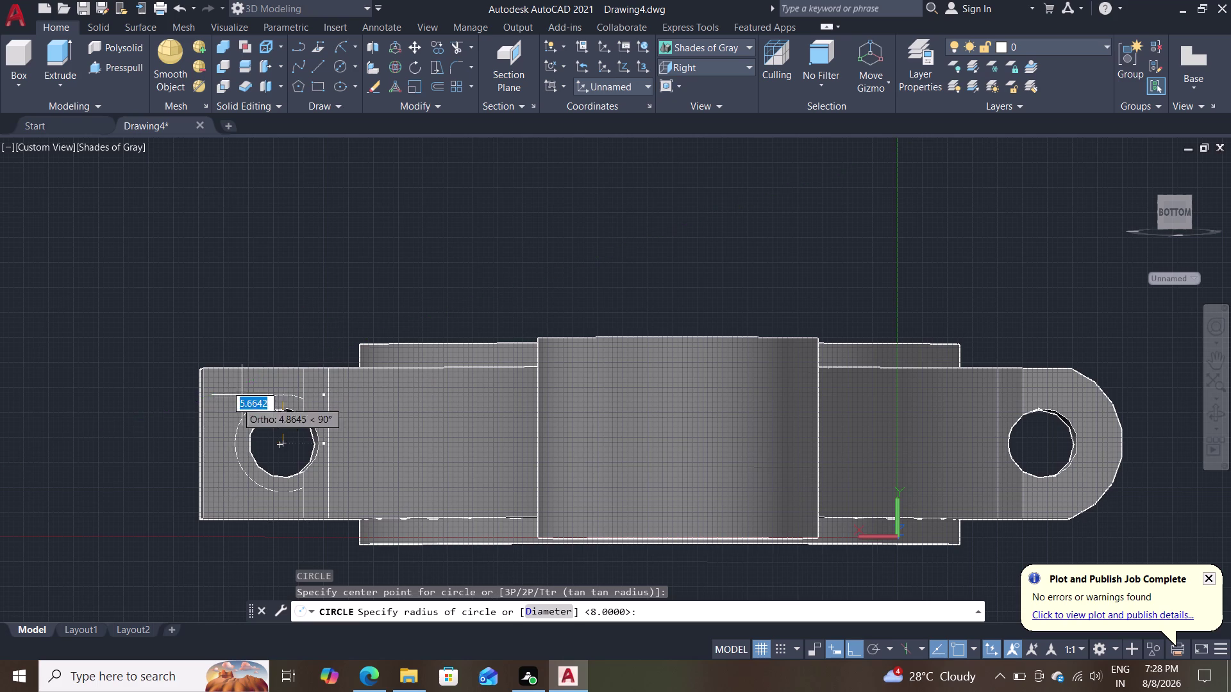
click(199, 444)
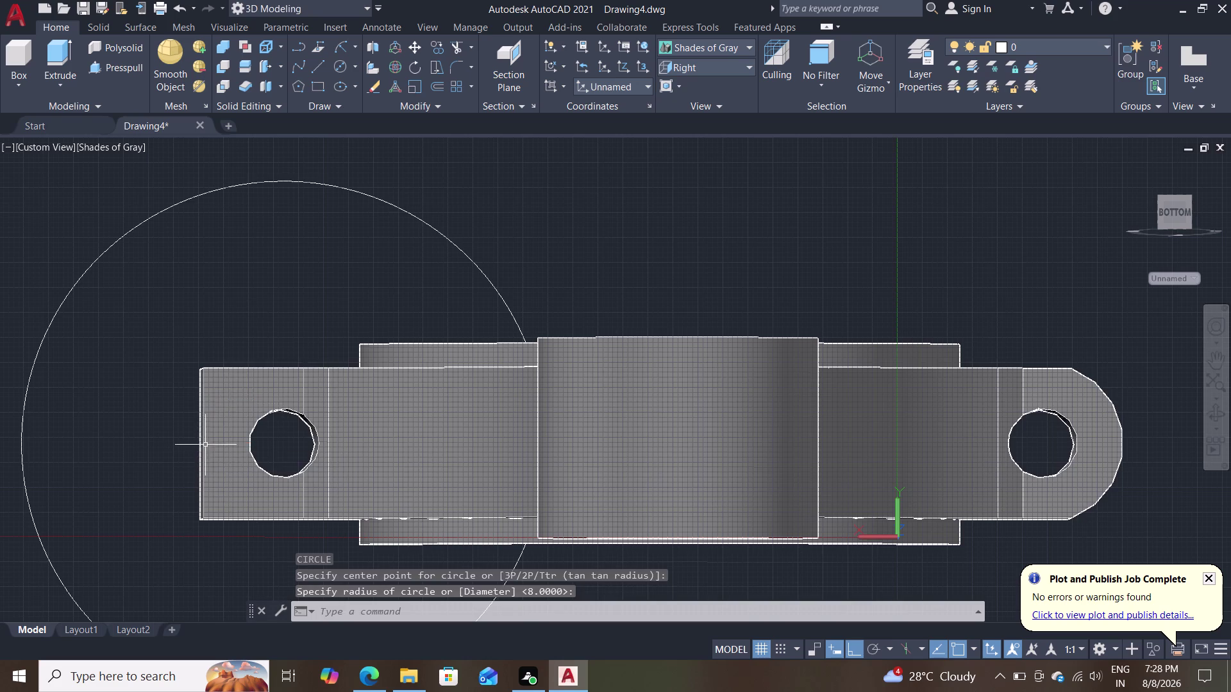
key(ctrl+z)
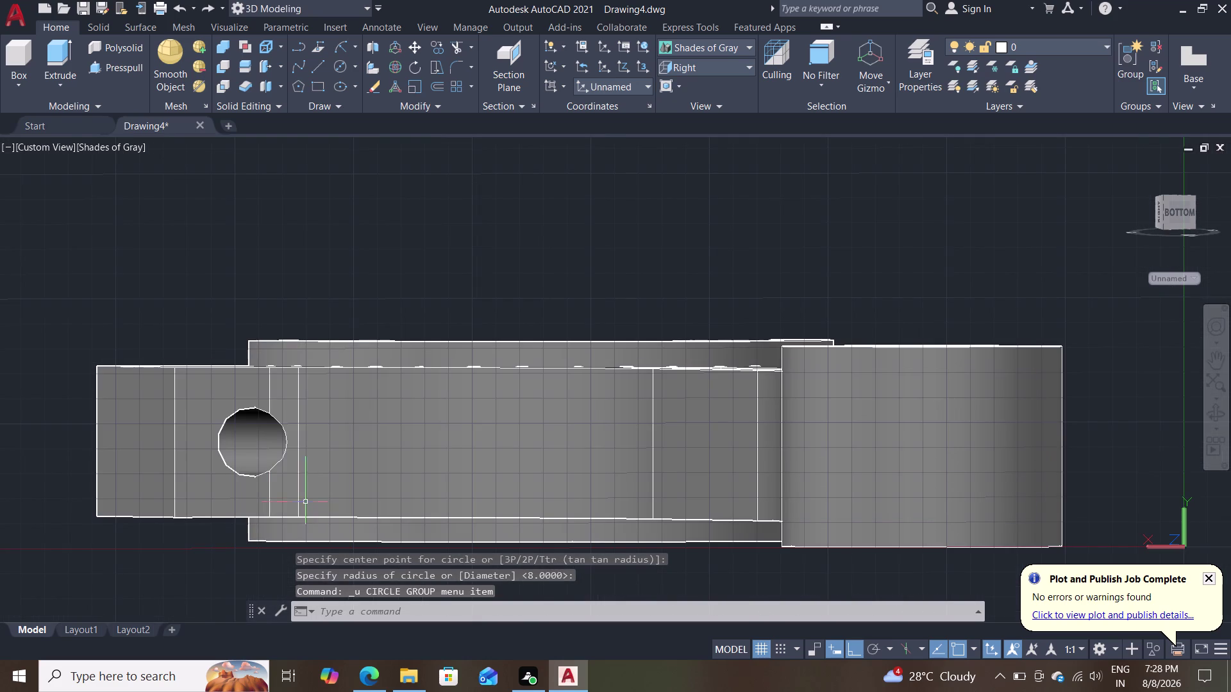
Redraw the guide circle on the square lug's pin hole, sized to the lug width.
middle_drag(246, 588, 198, 595)
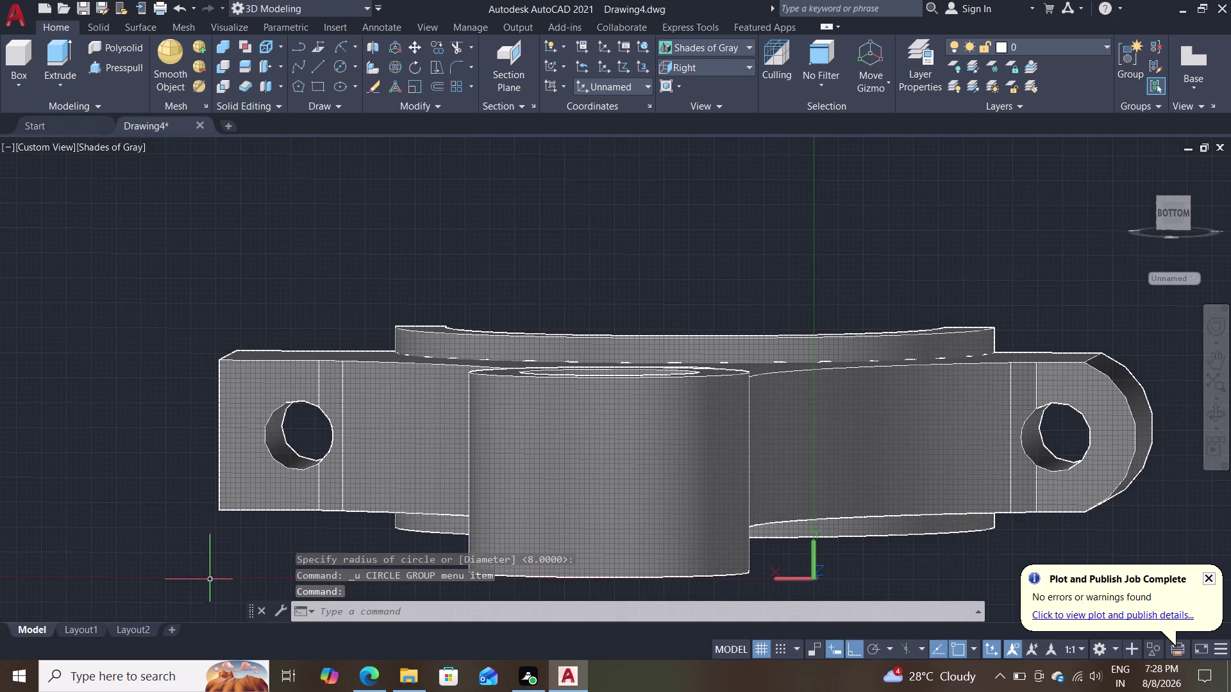
scroll(up, 3)
middle_drag(329, 551, 355, 551)
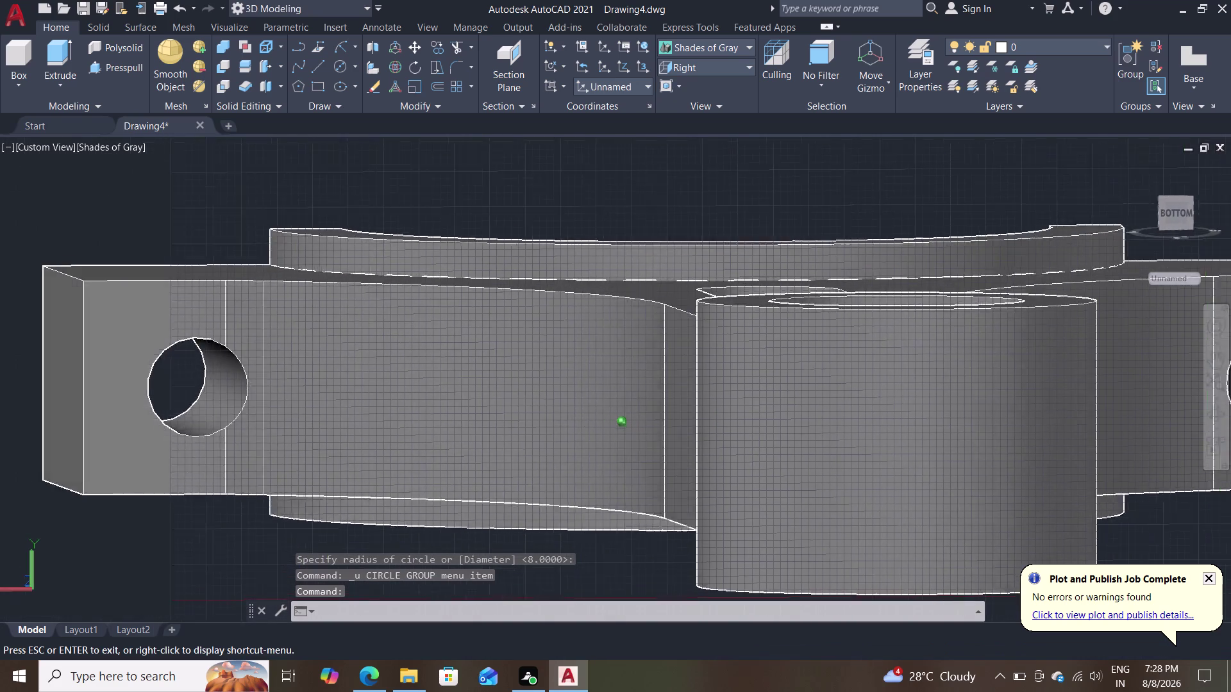
middle_drag(354, 550, 343, 551)
key(c)
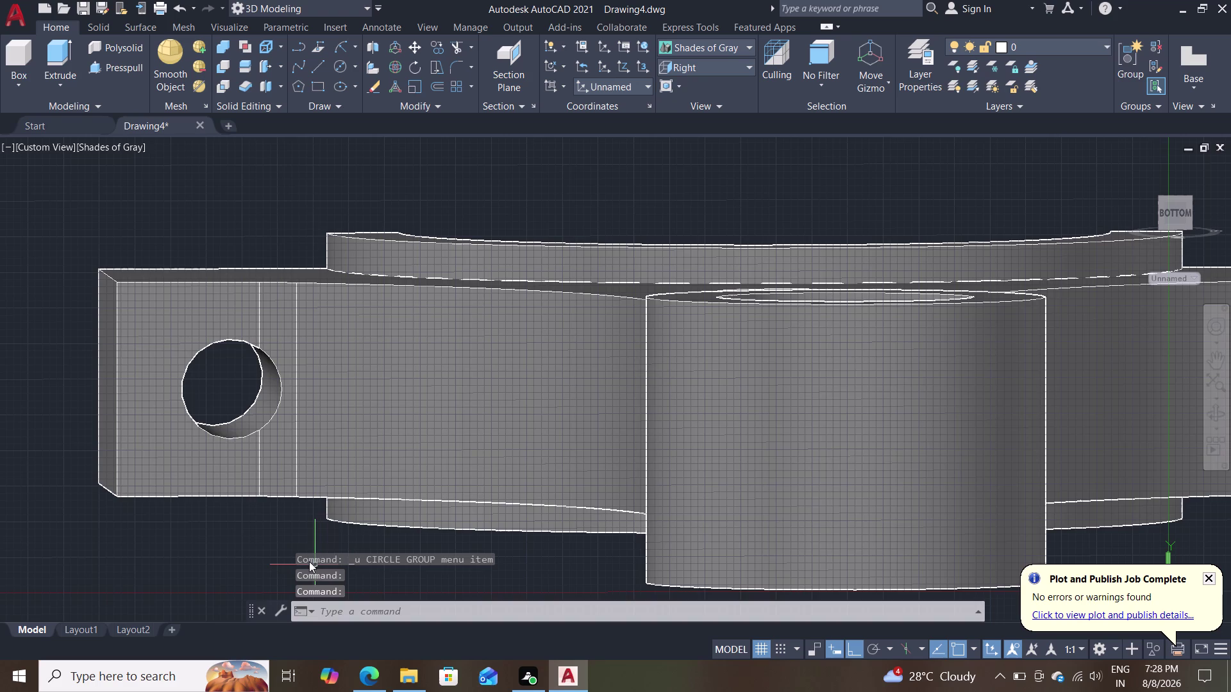
key(Return)
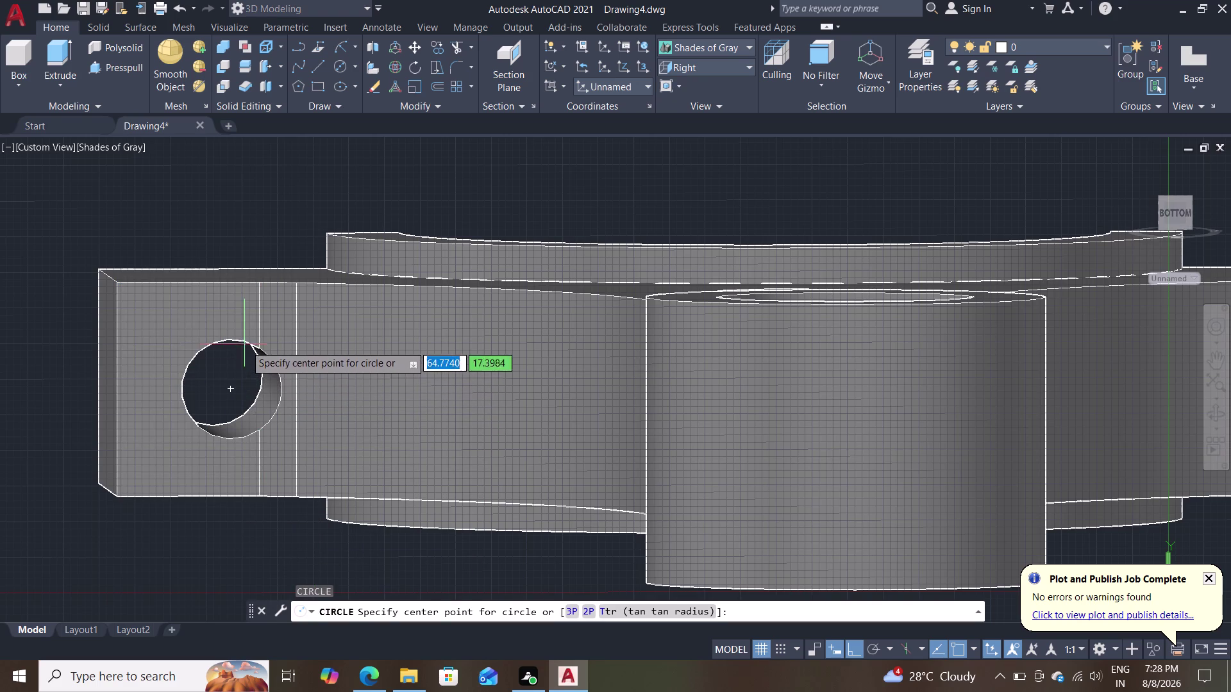
double_click(227, 391)
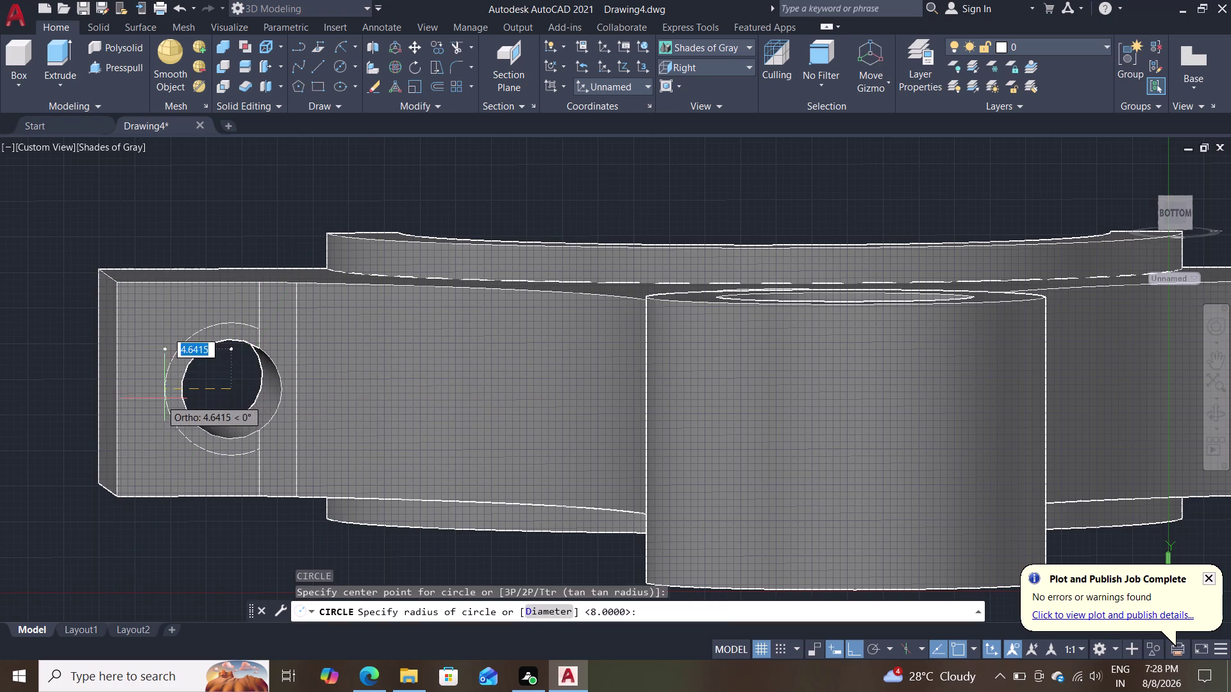
click(114, 387)
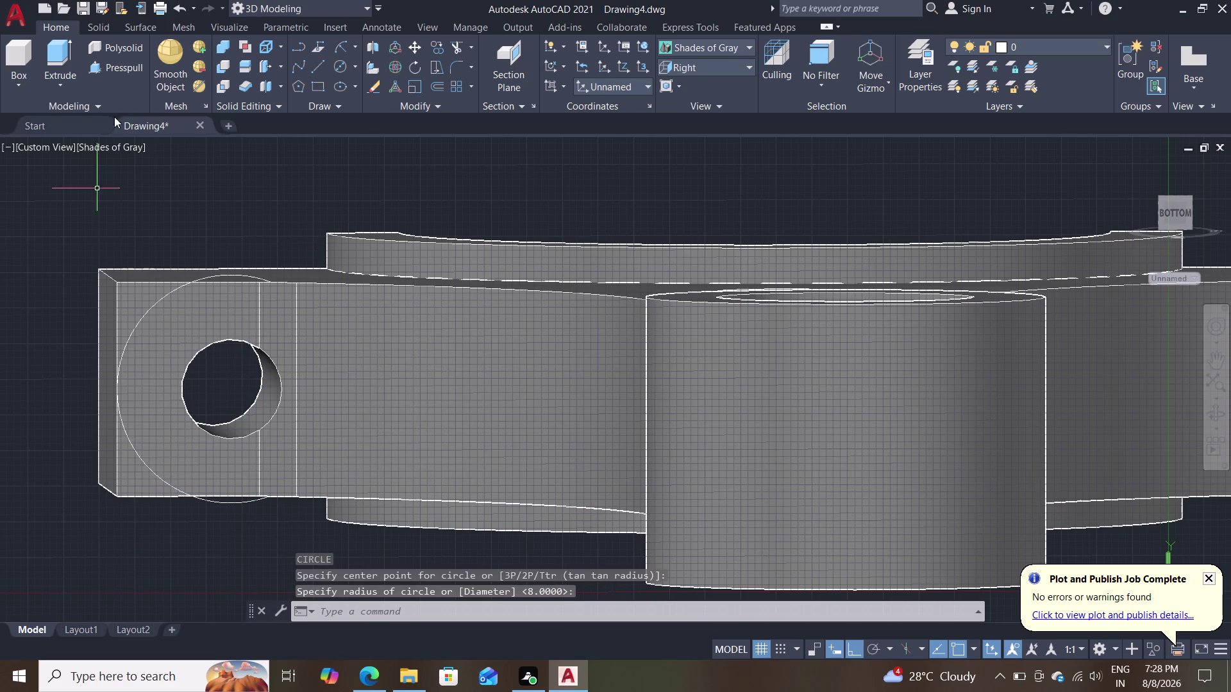
Press-pull away the upper and lower lug corners outside the circle.
click(108, 70)
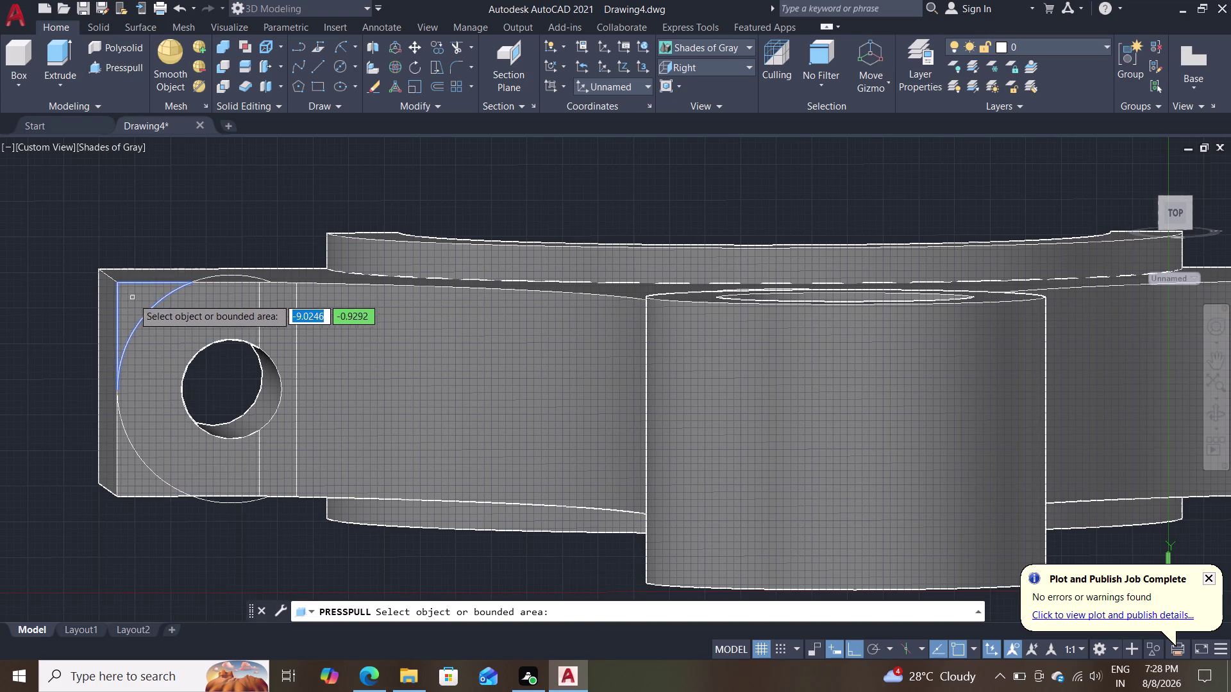
click(134, 299)
click(25, 240)
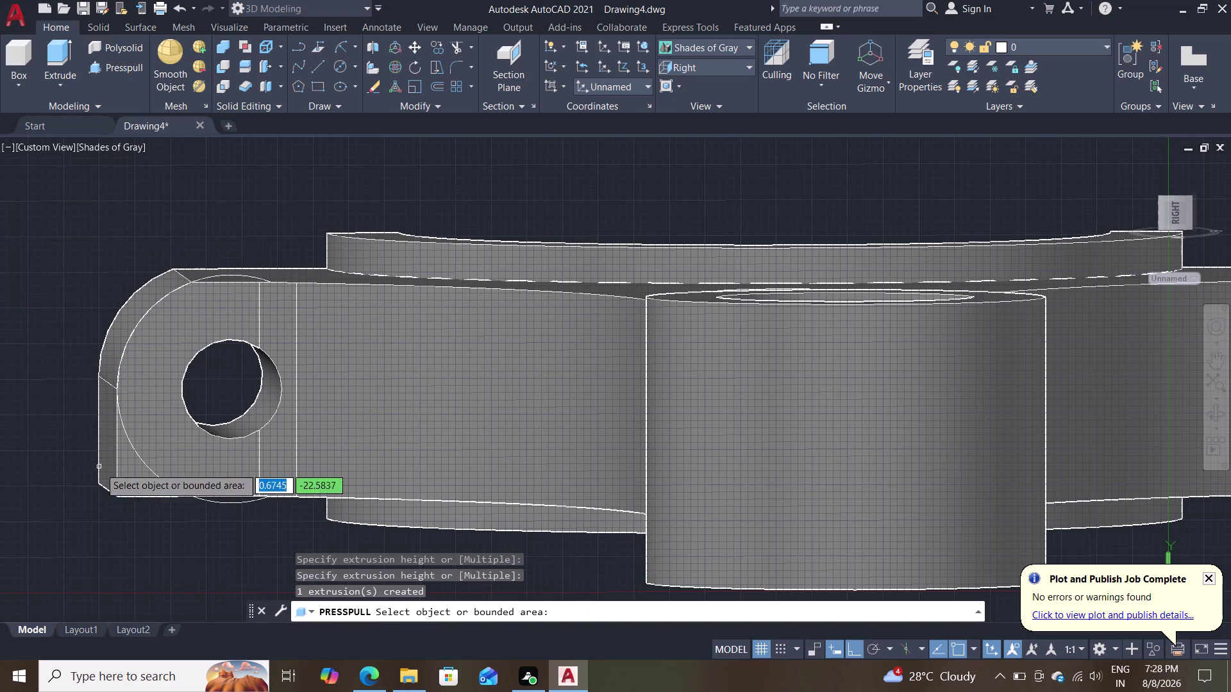
double_click(134, 481)
click(38, 363)
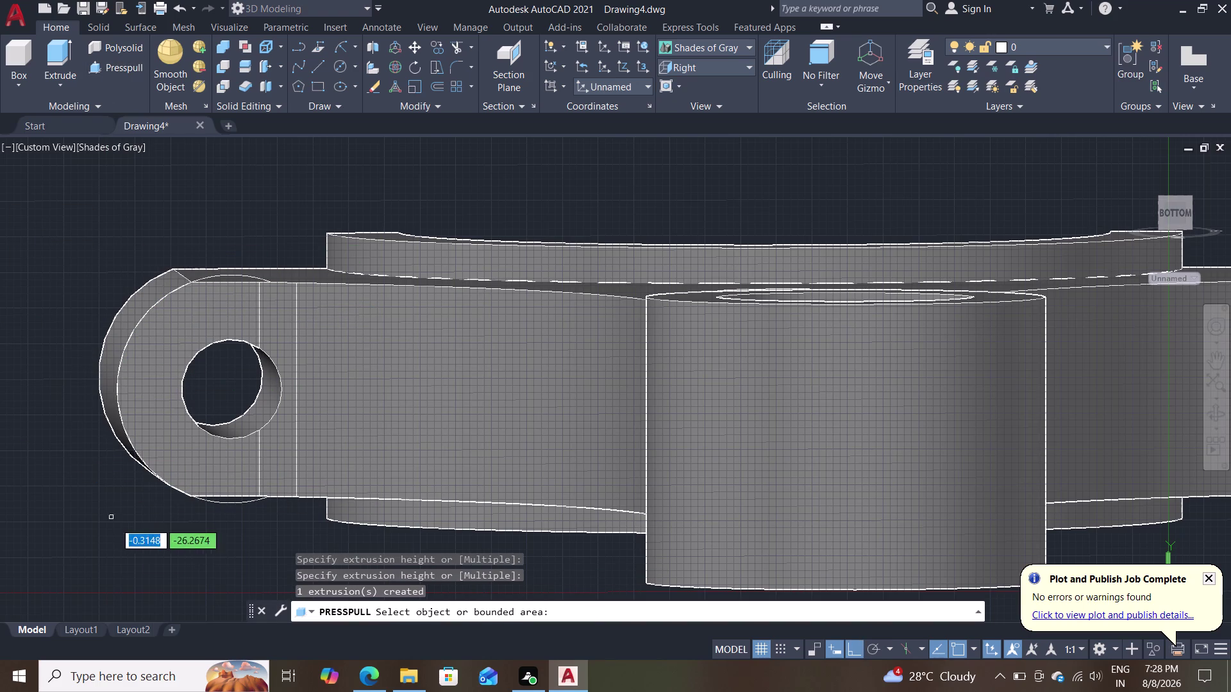
key(Escape)
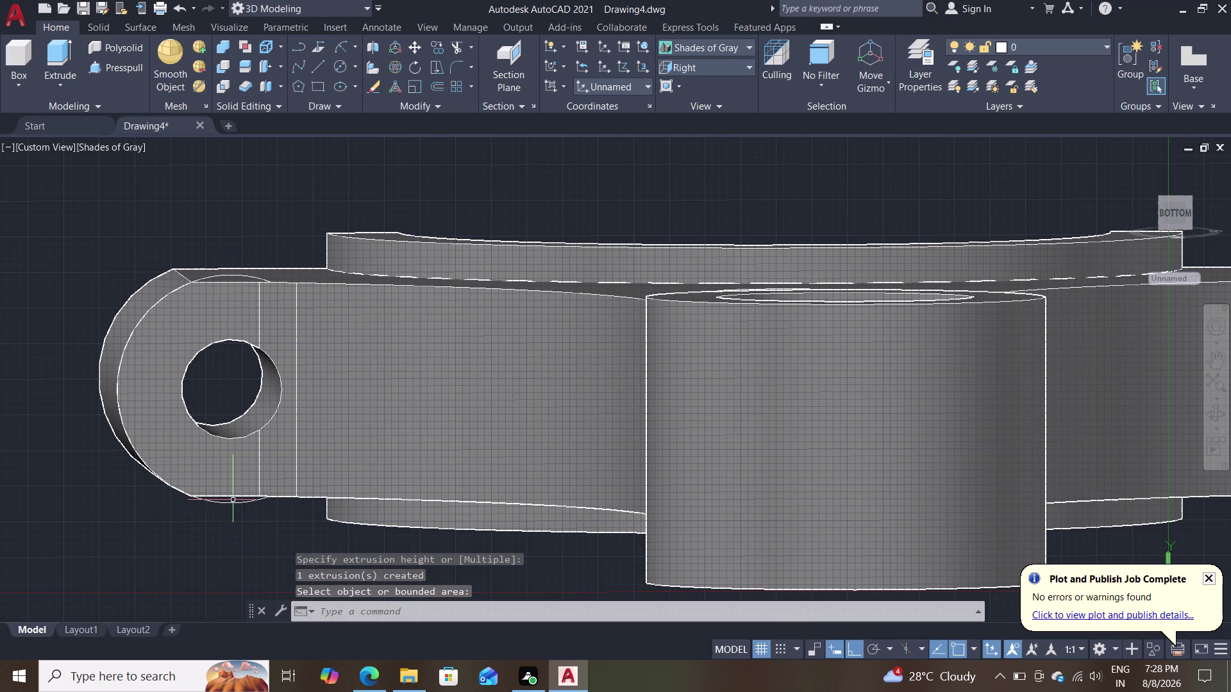
Delete the leftover construction geometry and check the rounded lug end from several angles.
click(232, 505)
key(Delete)
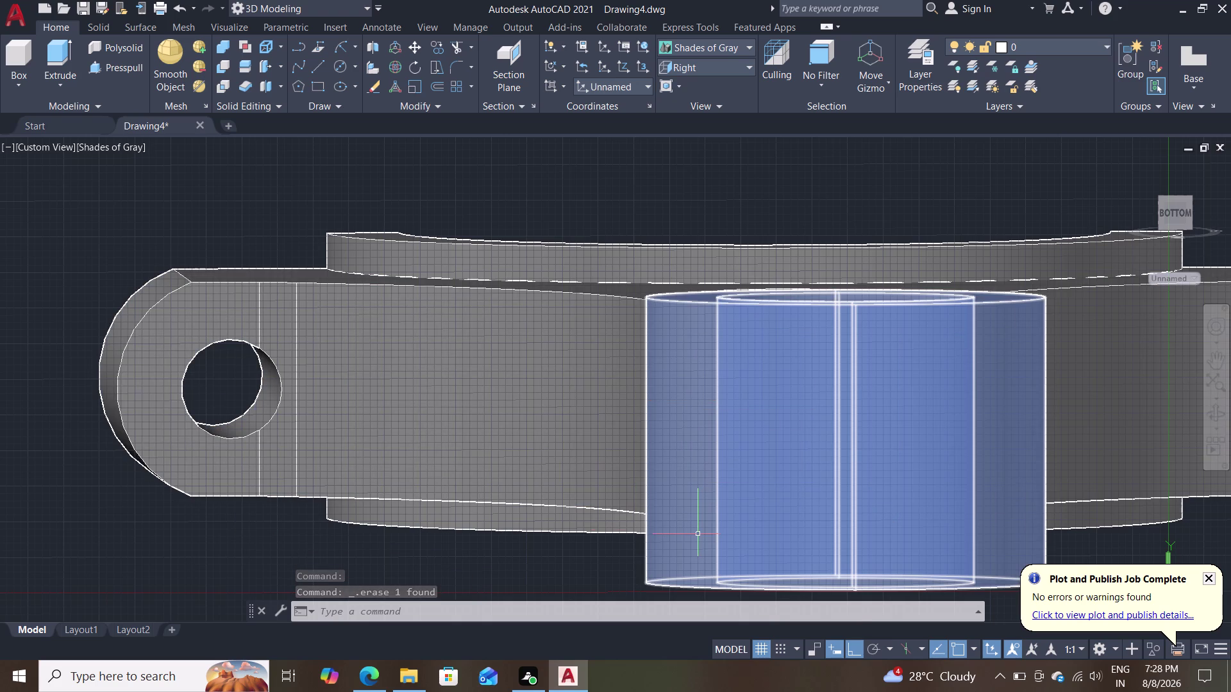
scroll(down, 3)
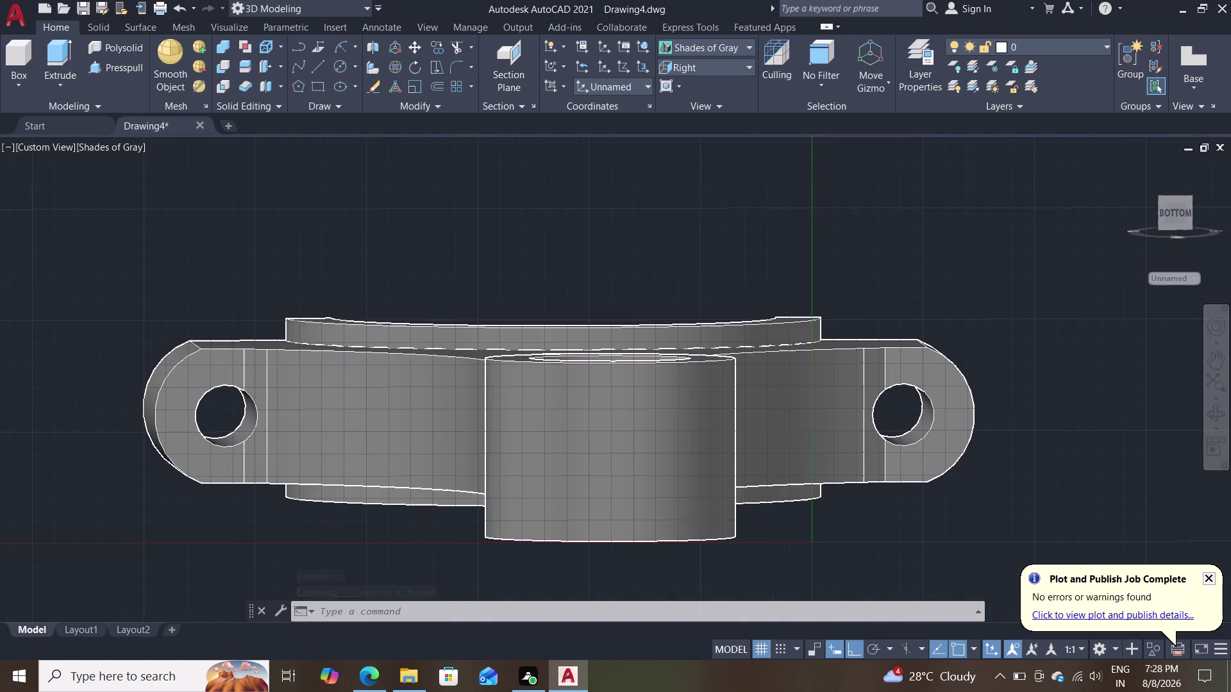
middle_drag(629, 298, 916, 270)
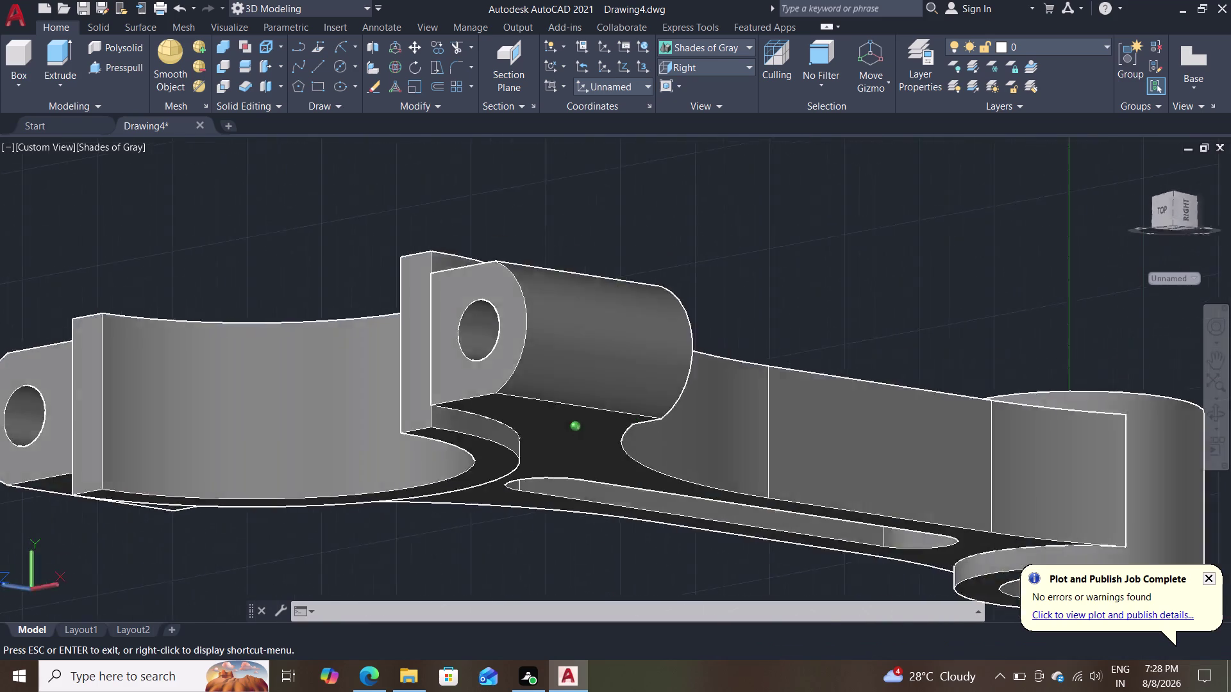
middle_drag(916, 270, 993, 331)
scroll(down, 3)
scroll(up, 3)
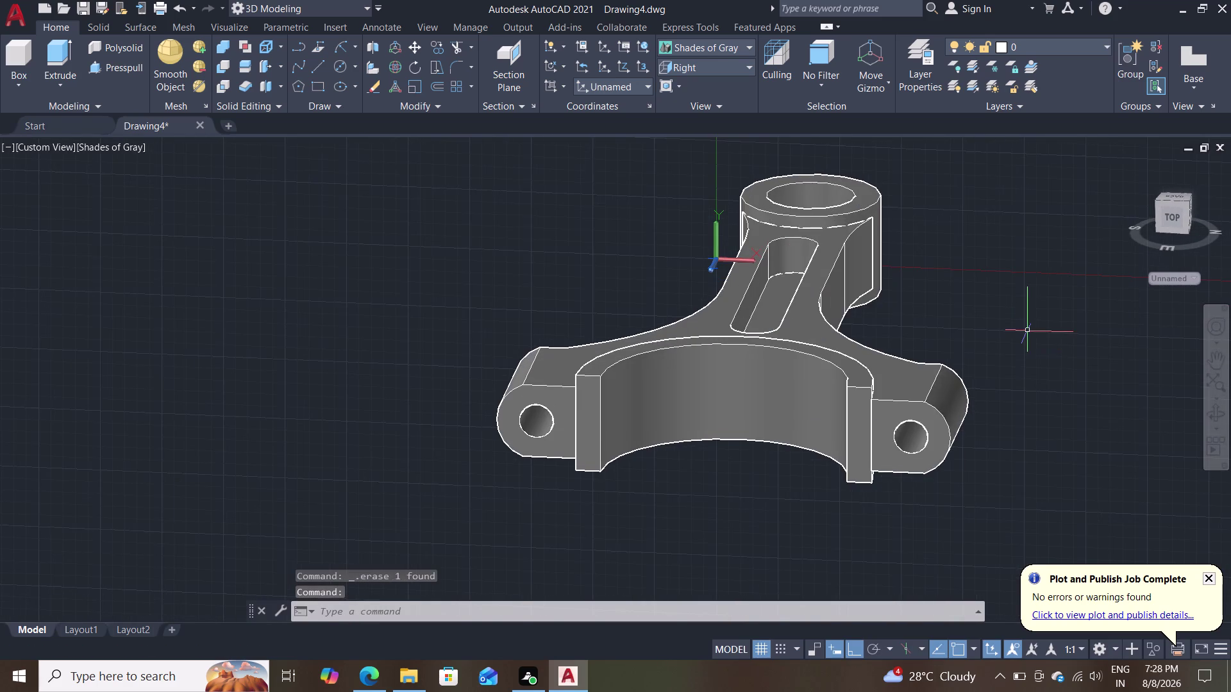
middle_drag(1028, 330, 1084, 246)
Orbit around the connecting rod to inspect its cap end, underside and top face.
middle_drag(988, 339, 1037, 294)
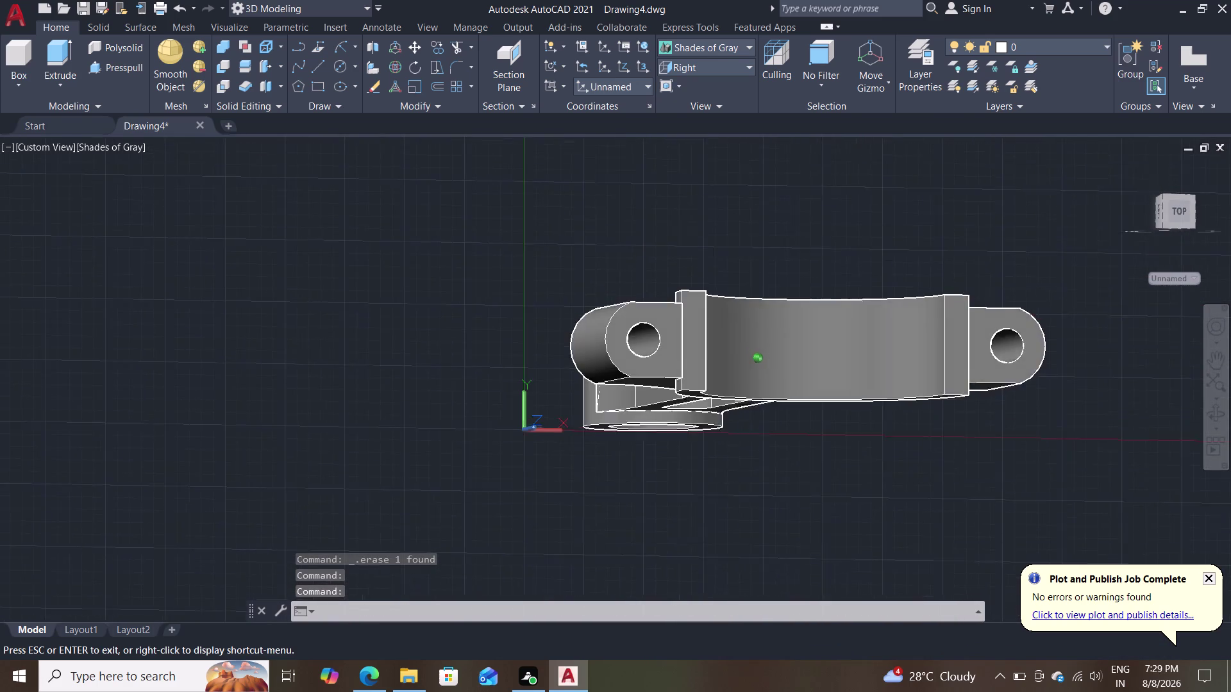
middle_drag(1037, 294, 1086, 338)
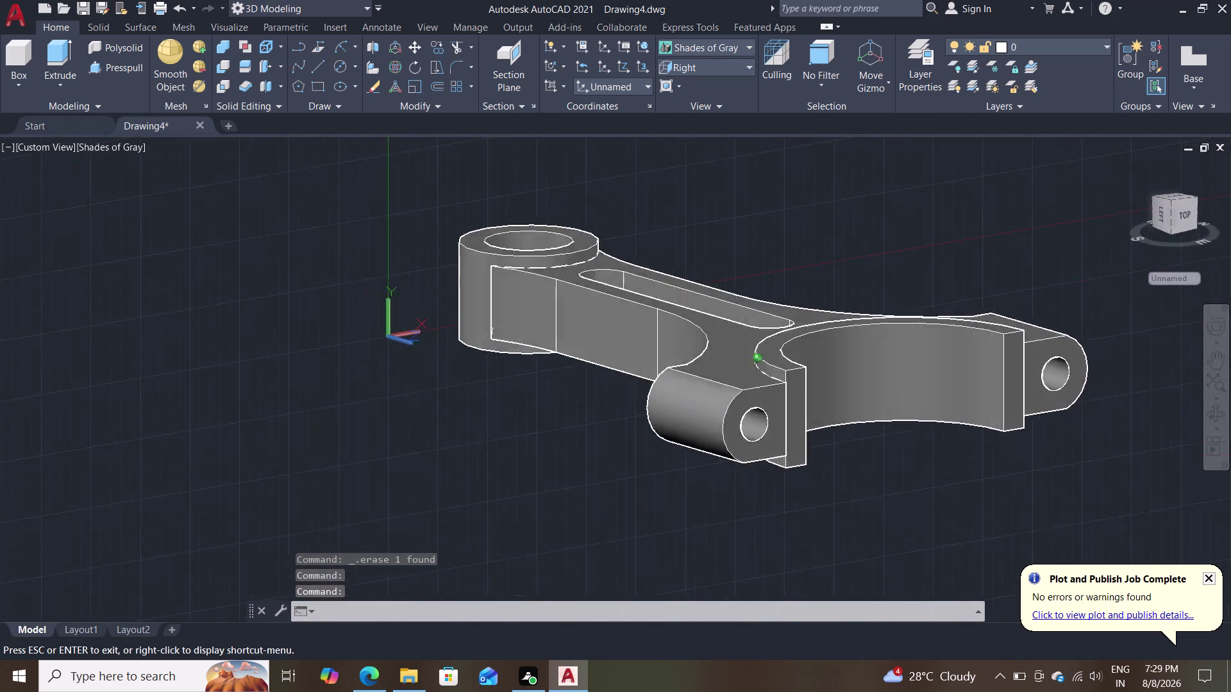
middle_drag(1085, 339, 744, 239)
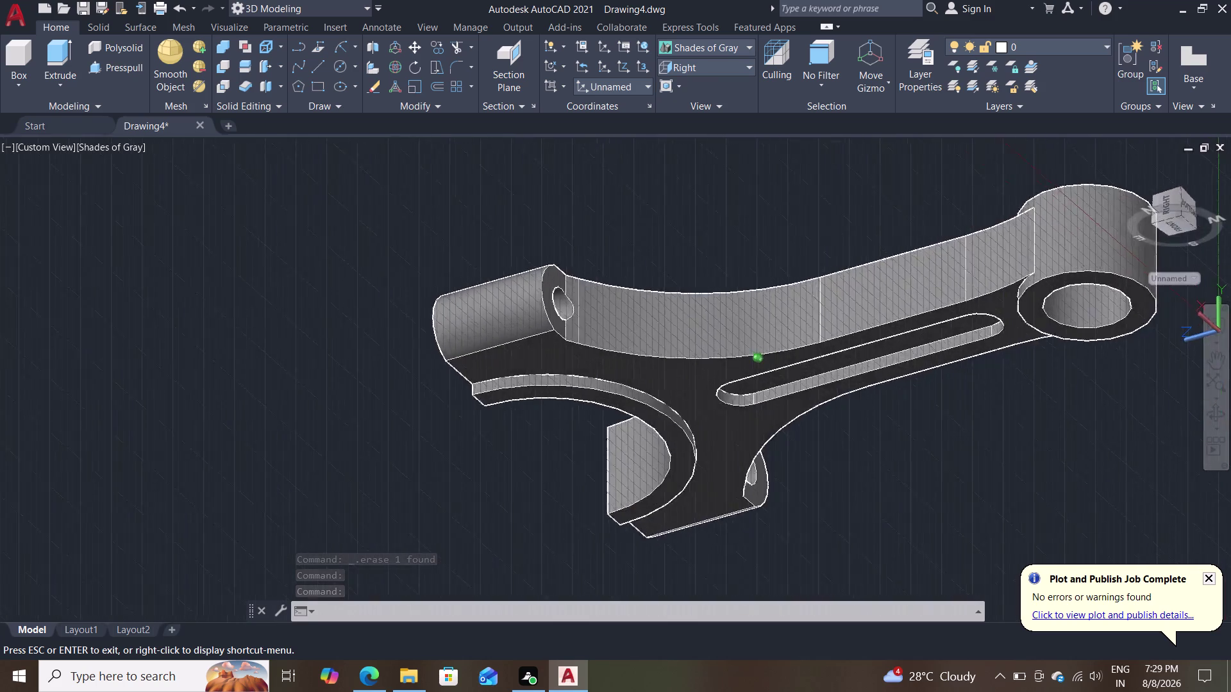
middle_drag(743, 238, 810, 417)
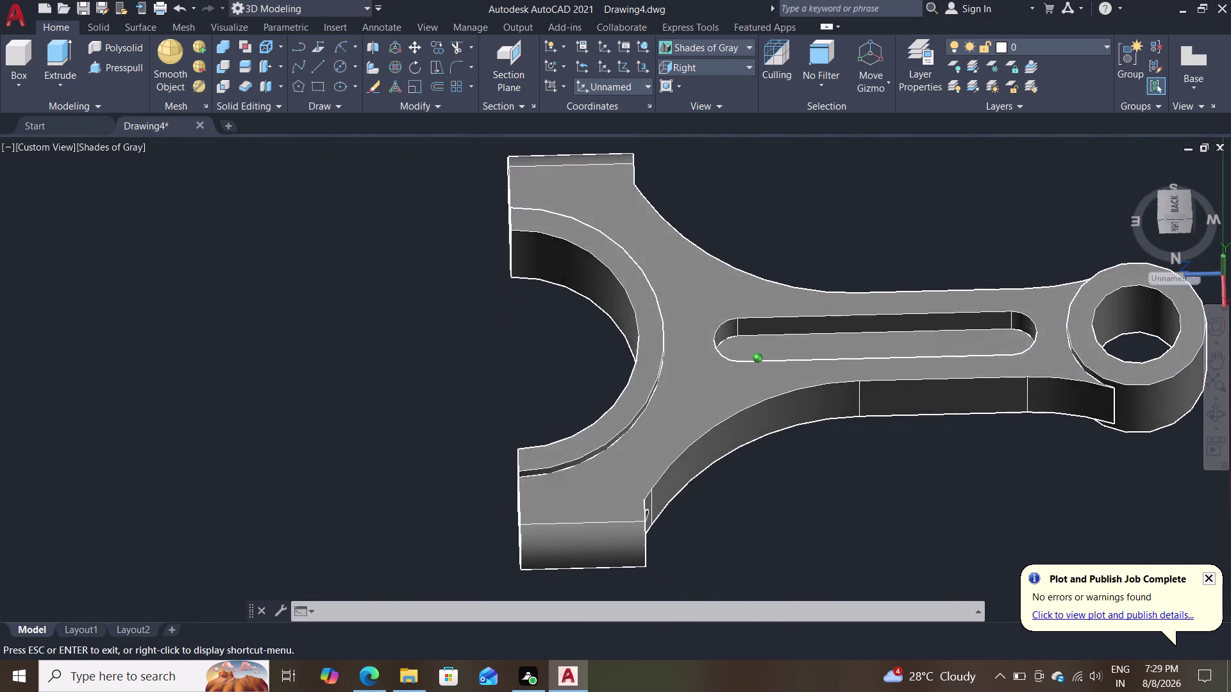
middle_drag(810, 416, 813, 397)
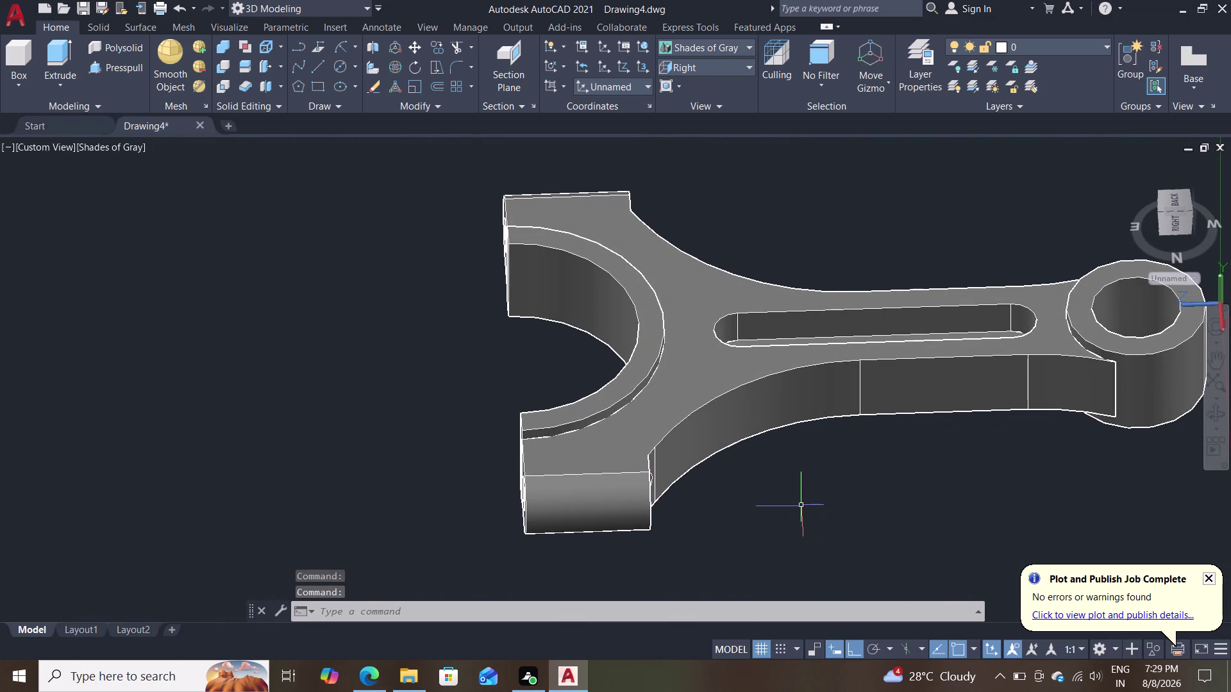
scroll(up, 3)
middle_drag(775, 478, 752, 455)
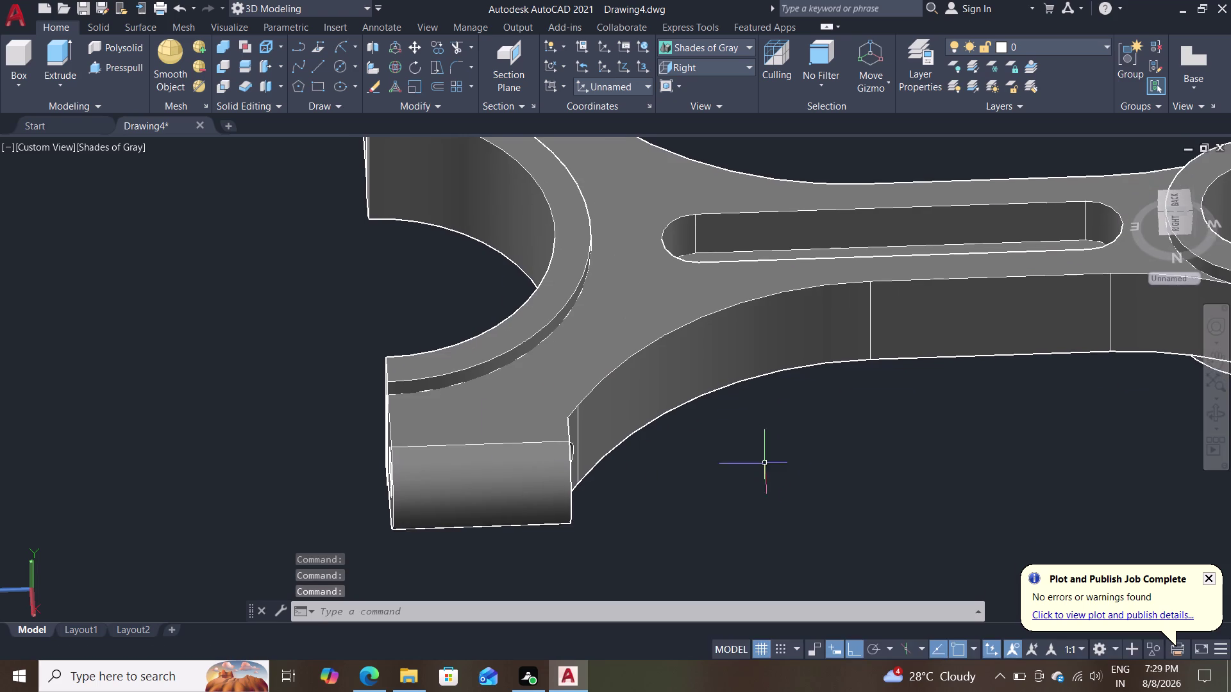
middle_drag(816, 455, 876, 435)
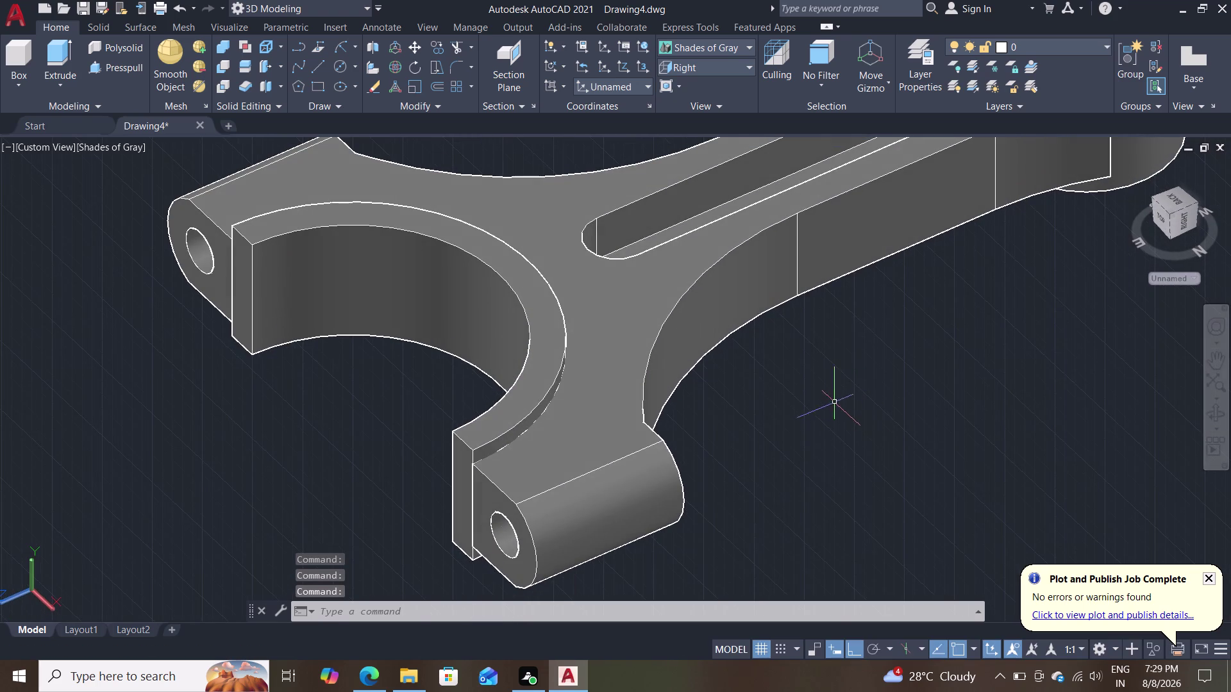
Zoom in on the web slot from a top-down angle and start Presspull.
scroll(up, 3)
middle_drag(755, 391, 638, 475)
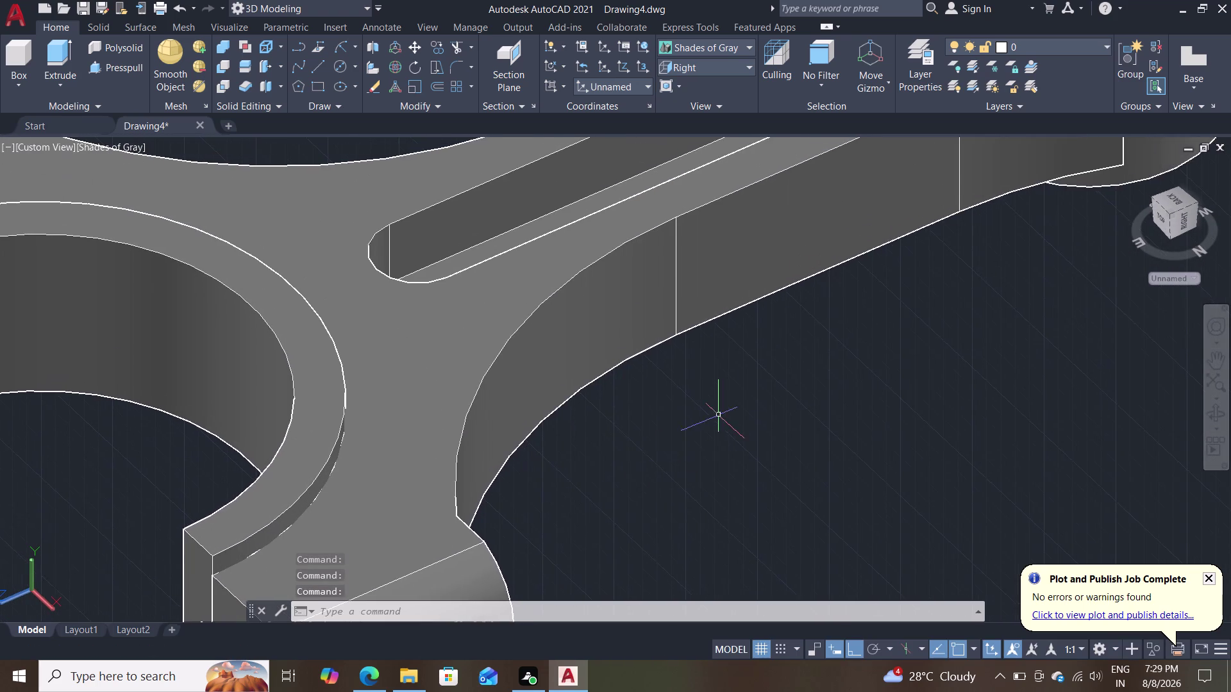
scroll(down, 3)
middle_drag(743, 404, 704, 339)
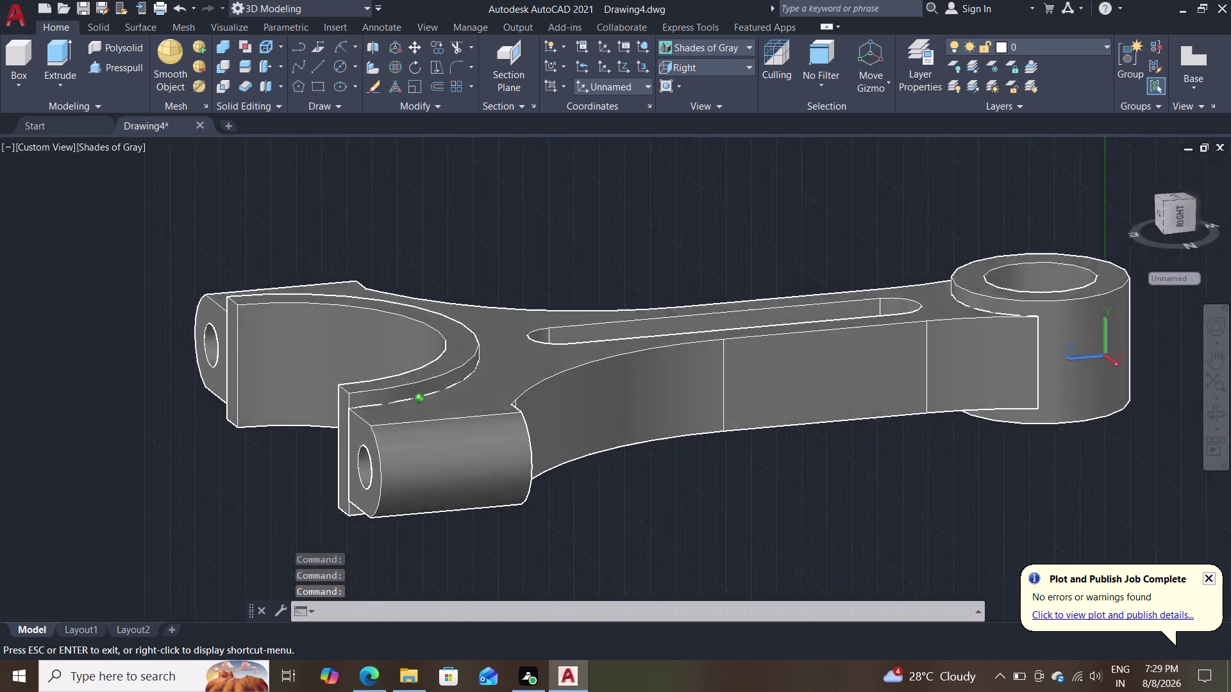
middle_drag(704, 339, 656, 495)
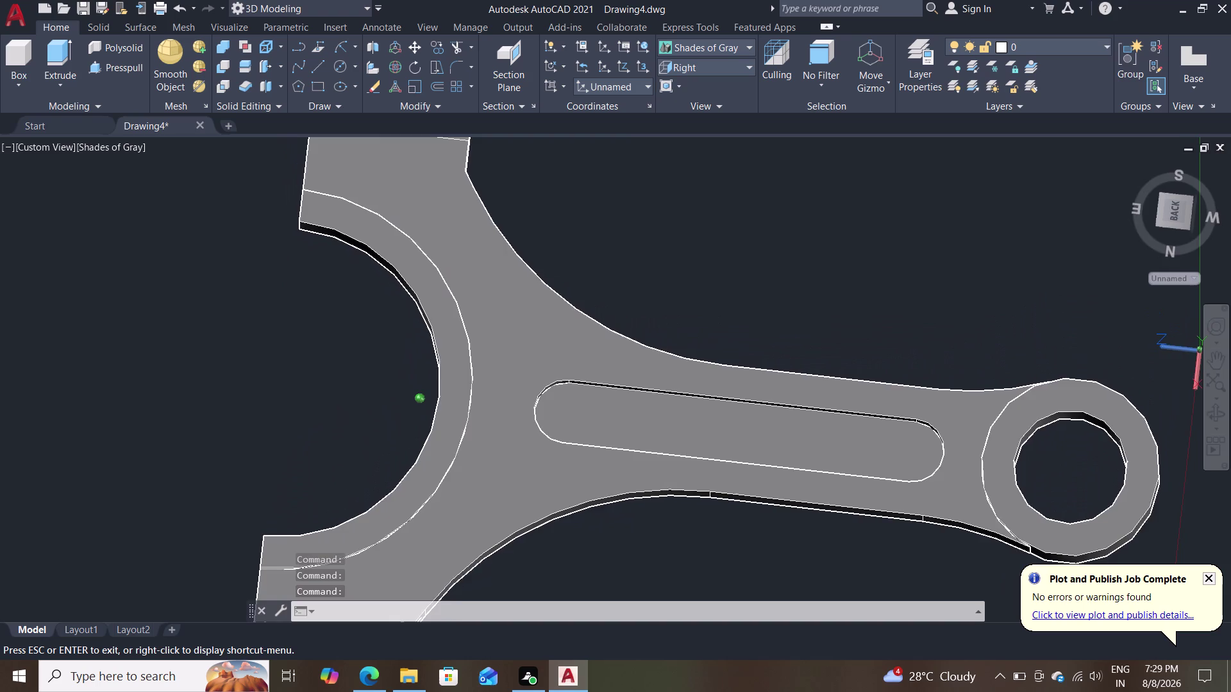
middle_drag(655, 495, 675, 432)
scroll(up, 3)
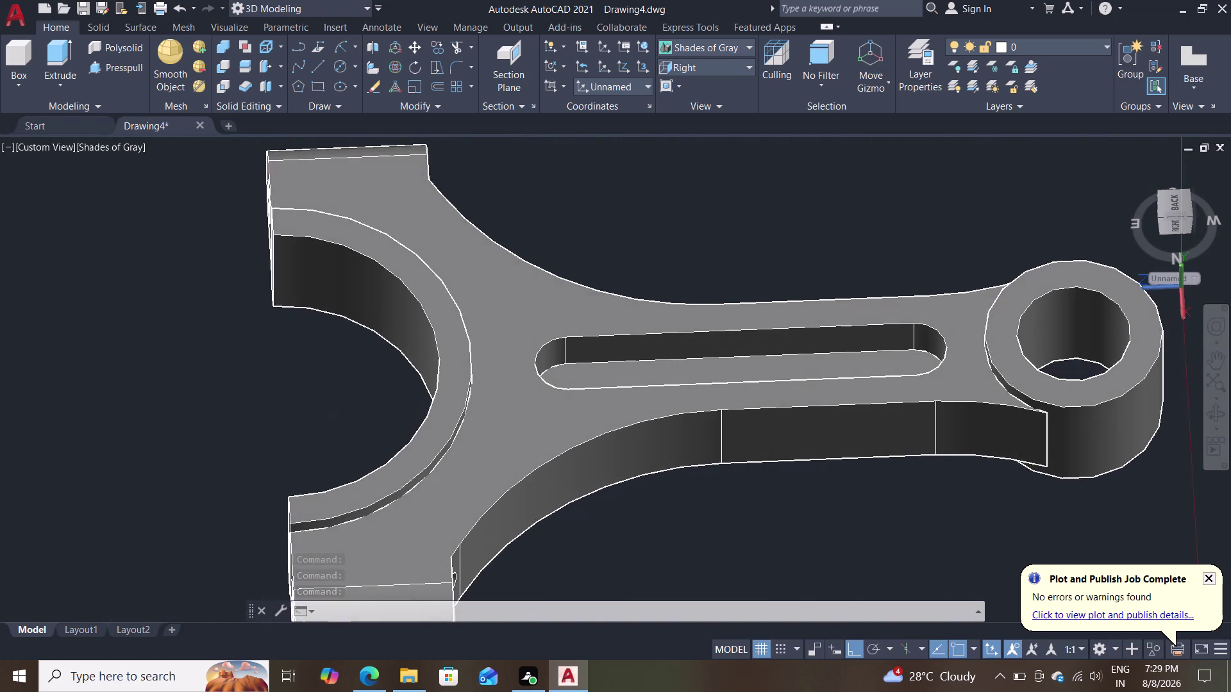
click(100, 71)
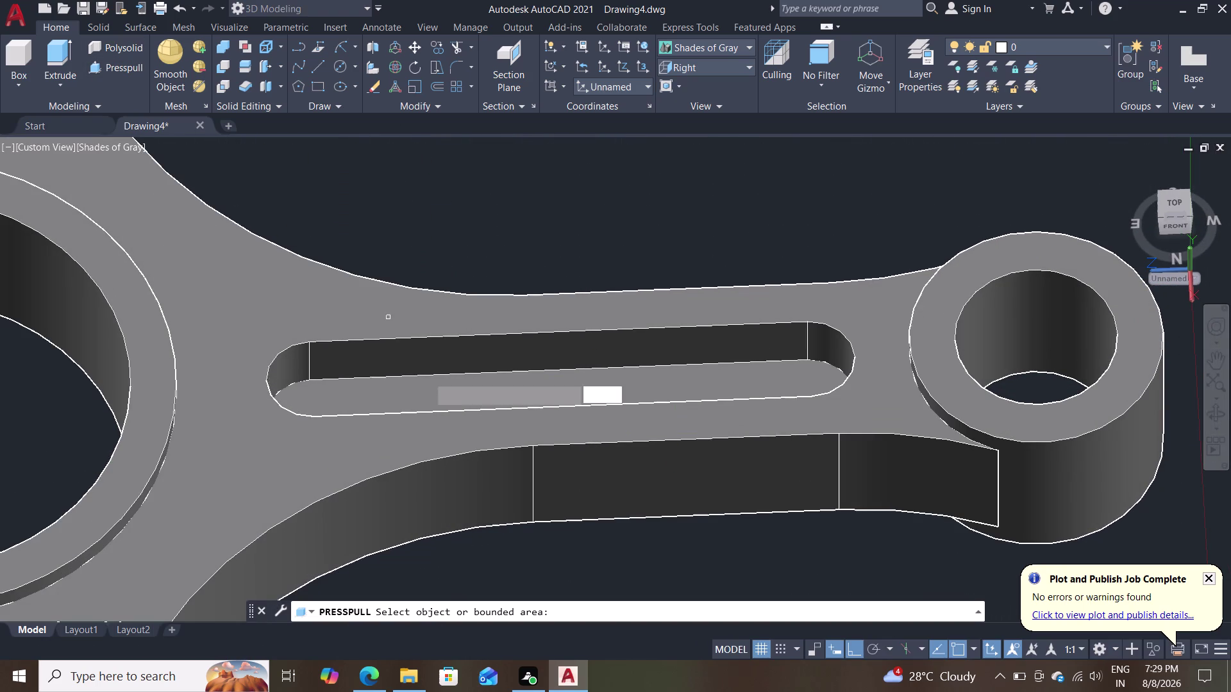
Raise the web slot floor by 6.5 units with Presspull.
click(443, 401)
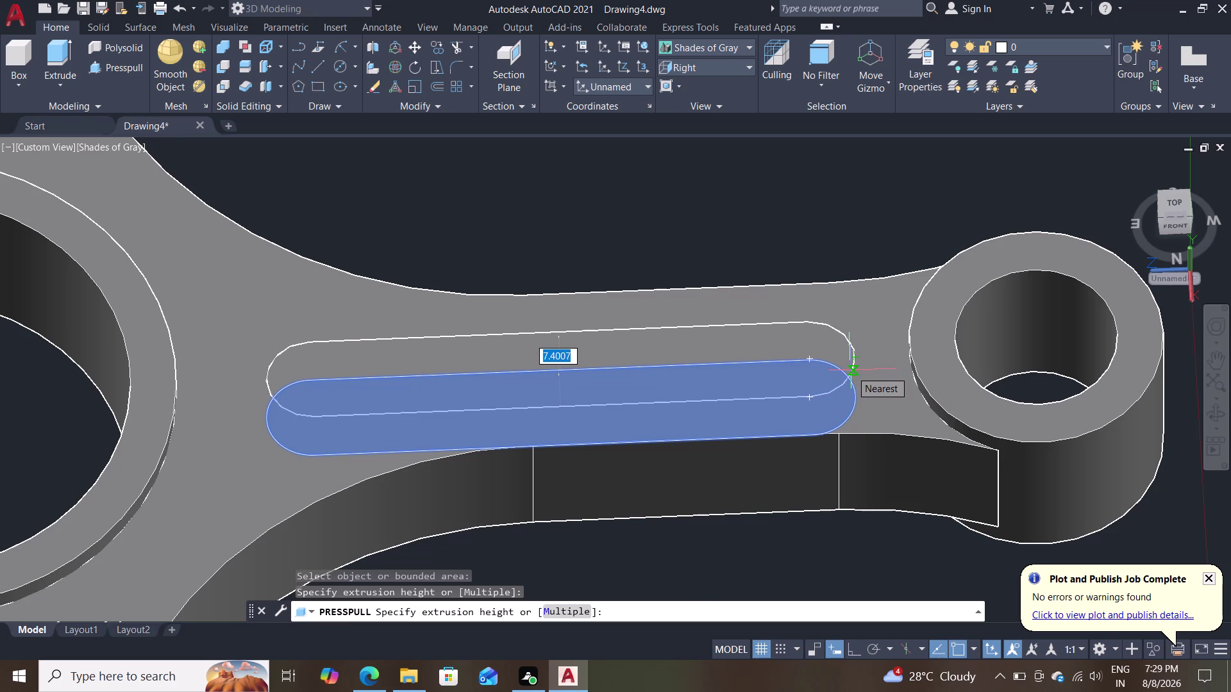
text(6.5)
key(Return)
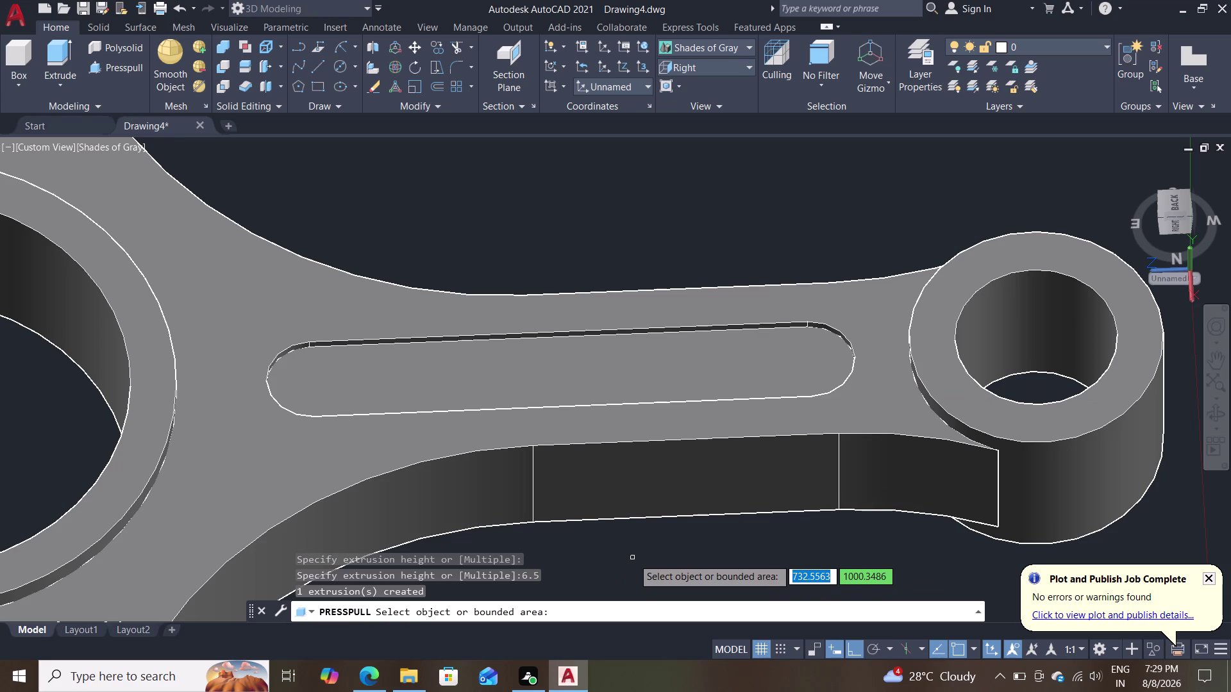
scroll(down, 3)
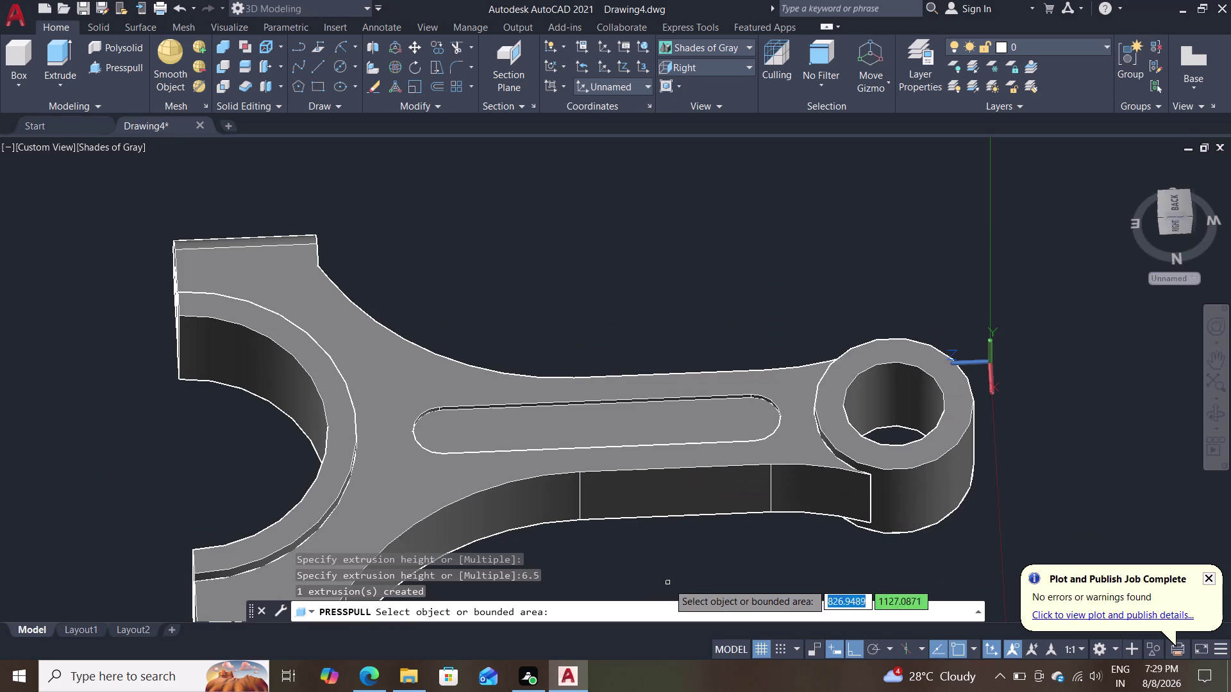
key(Escape)
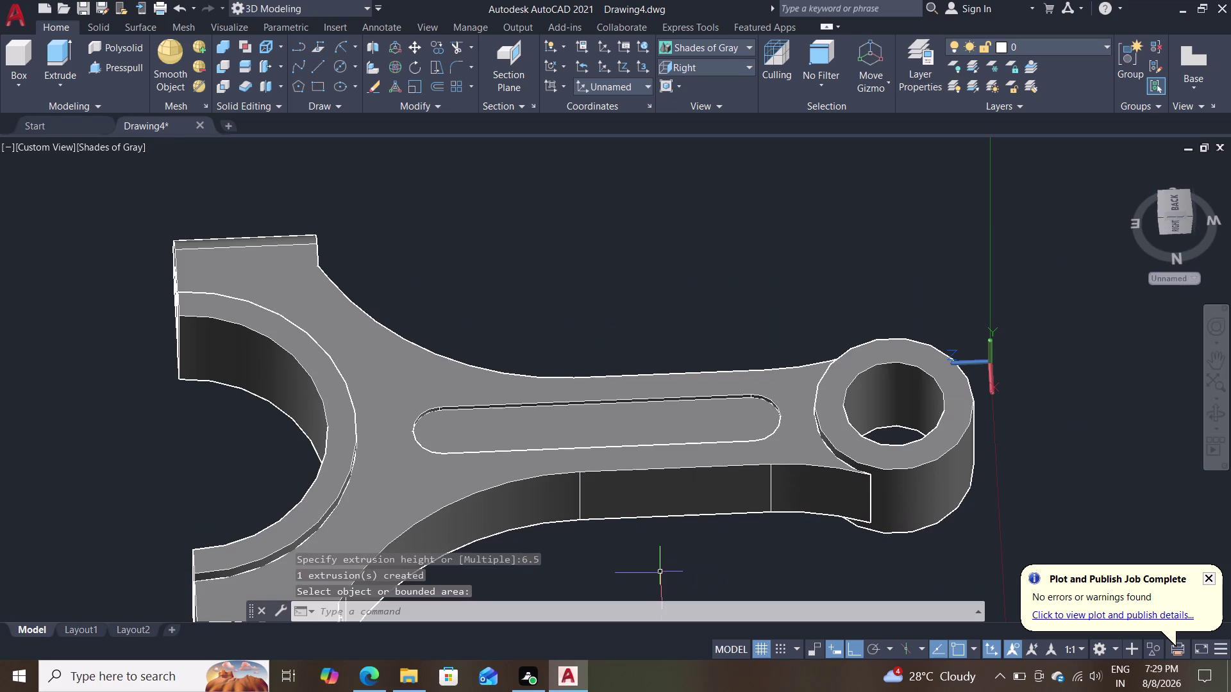
middle_drag(700, 241, 962, 151)
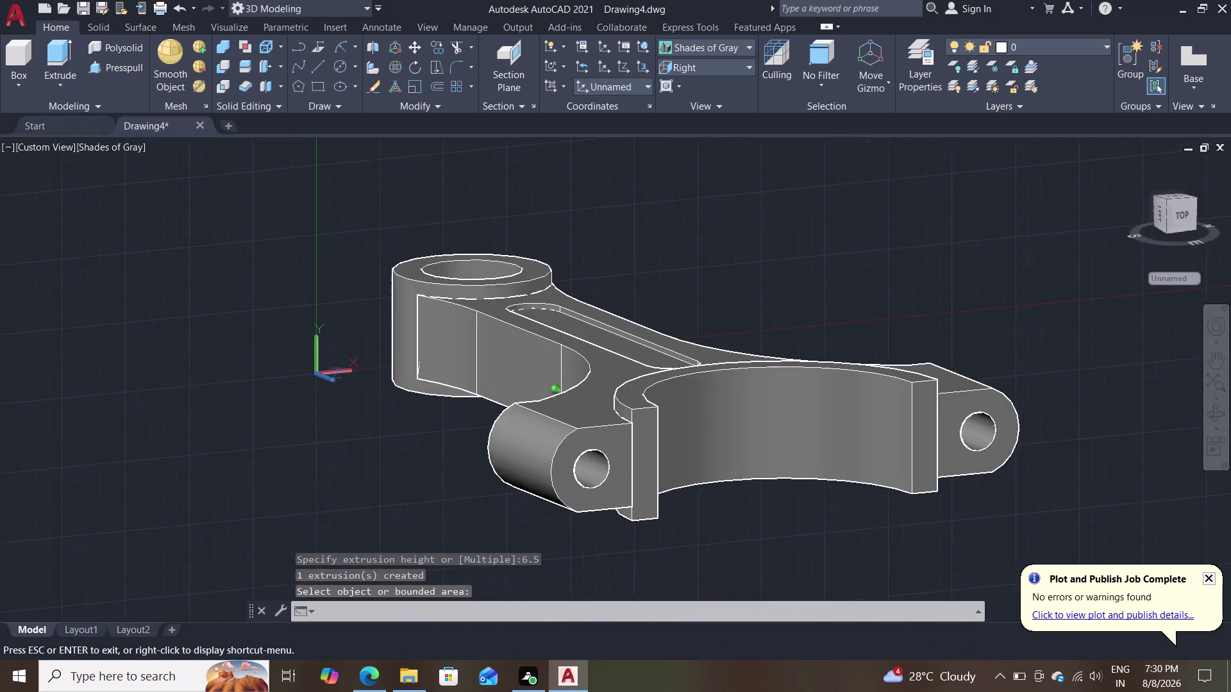
Orbit the rod edge-on, then tilt the view to look down onto the slot.
middle_drag(961, 151, 1077, 144)
middle_drag(688, 236, 700, 259)
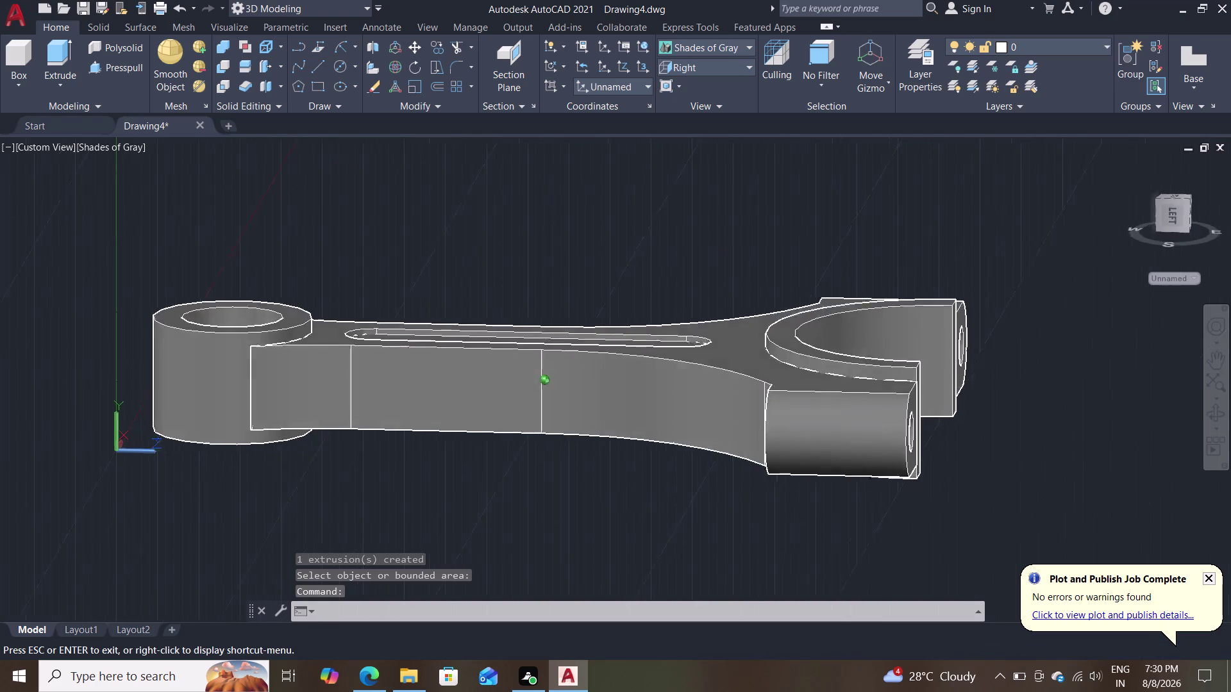
middle_drag(700, 259, 998, 307)
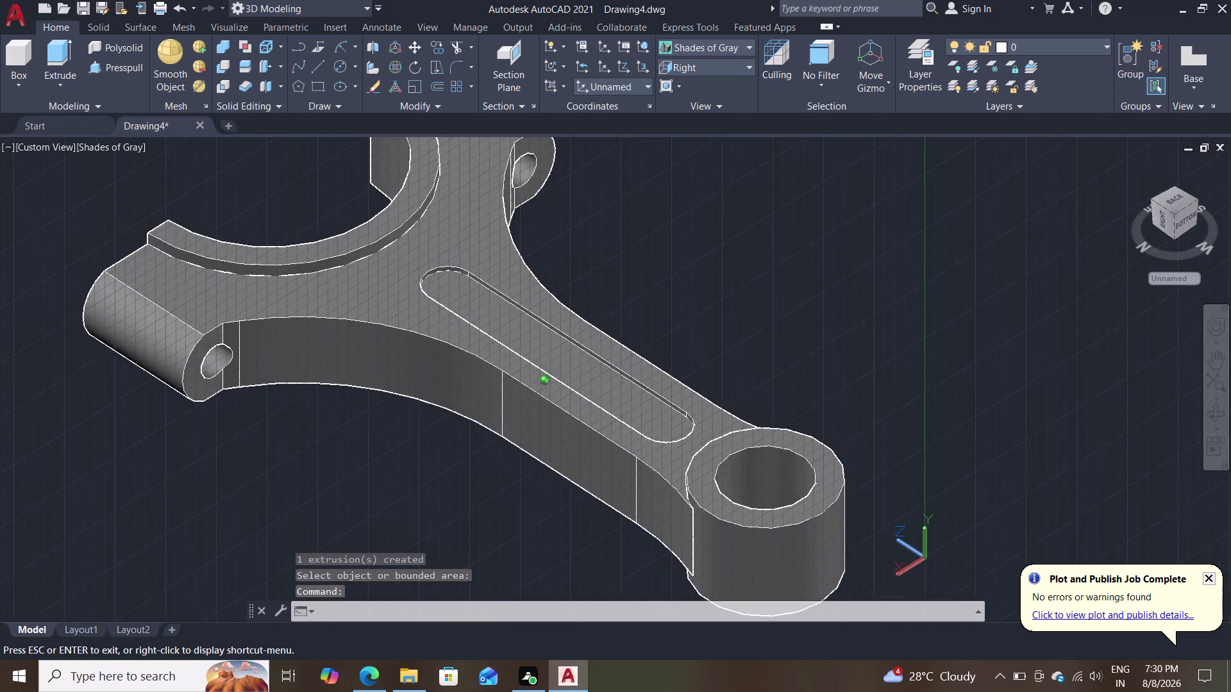
middle_drag(998, 306, 1045, 244)
middle_drag(718, 222, 724, 230)
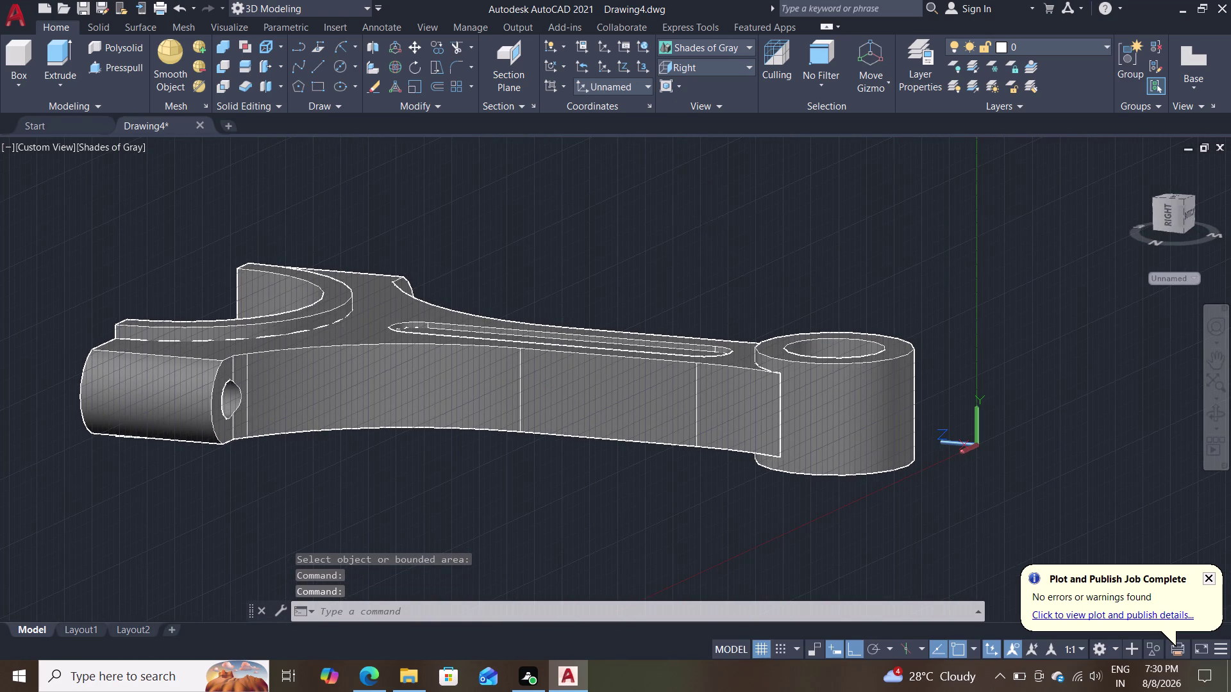
middle_drag(724, 230, 981, 260)
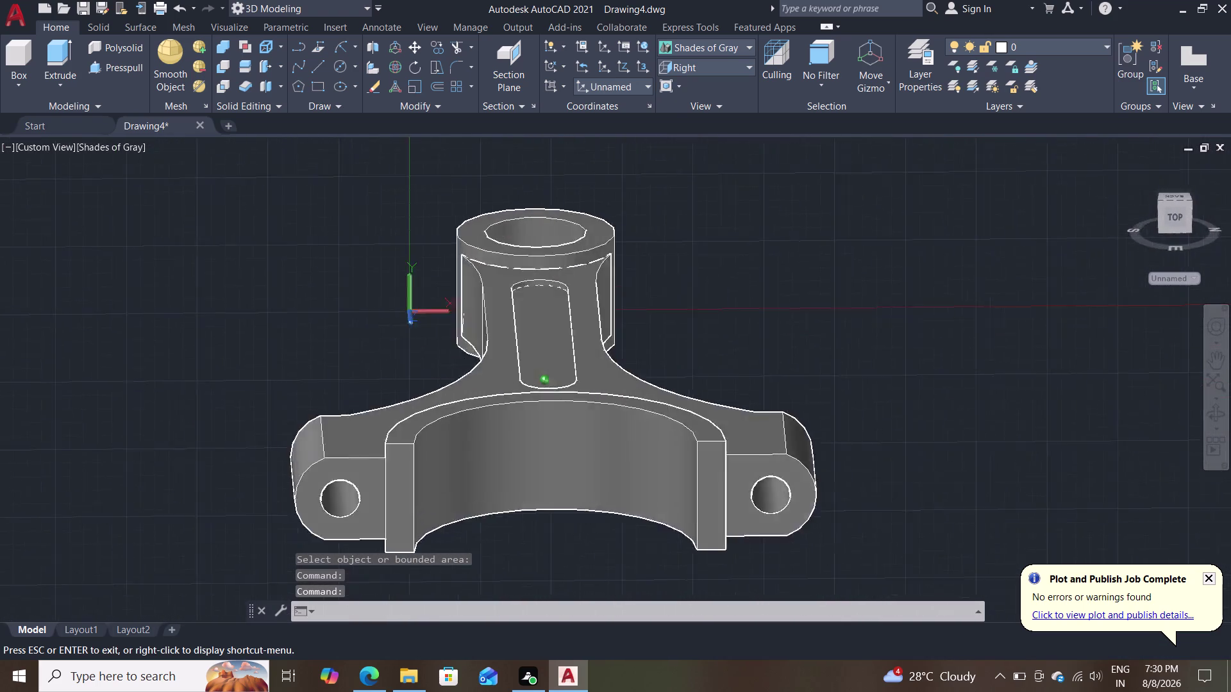
middle_drag(981, 260, 1026, 273)
middle_drag(816, 267, 962, 231)
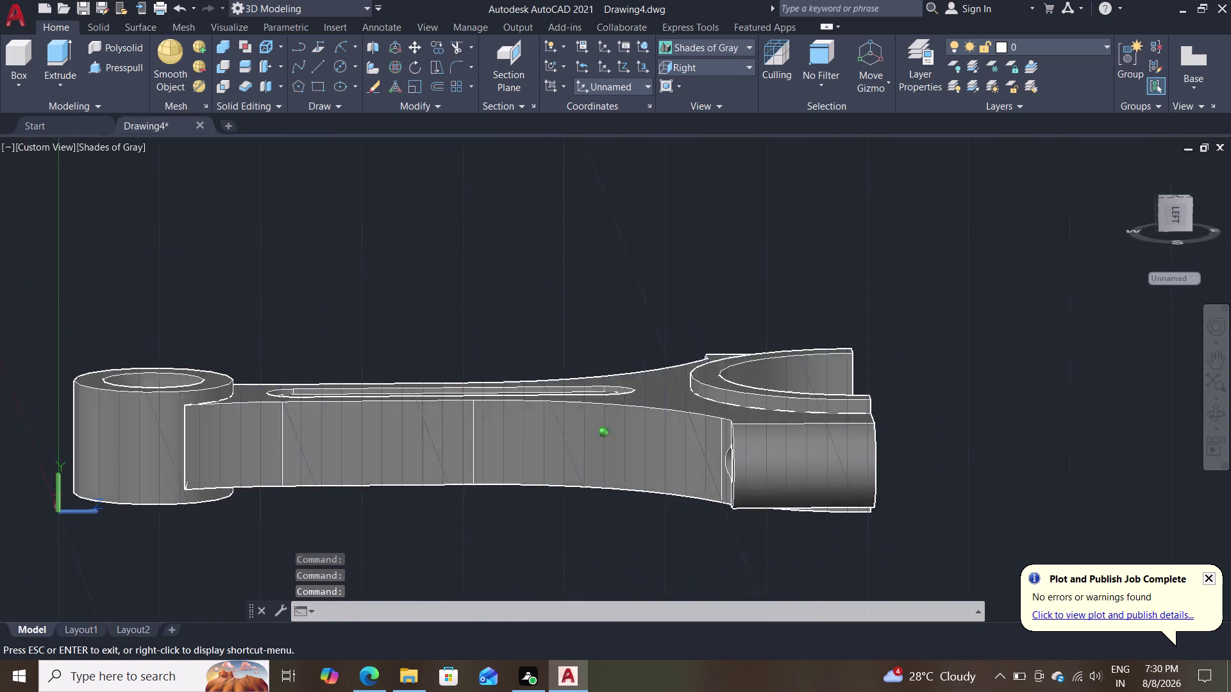
middle_drag(962, 232, 976, 271)
middle_drag(513, 343, 518, 253)
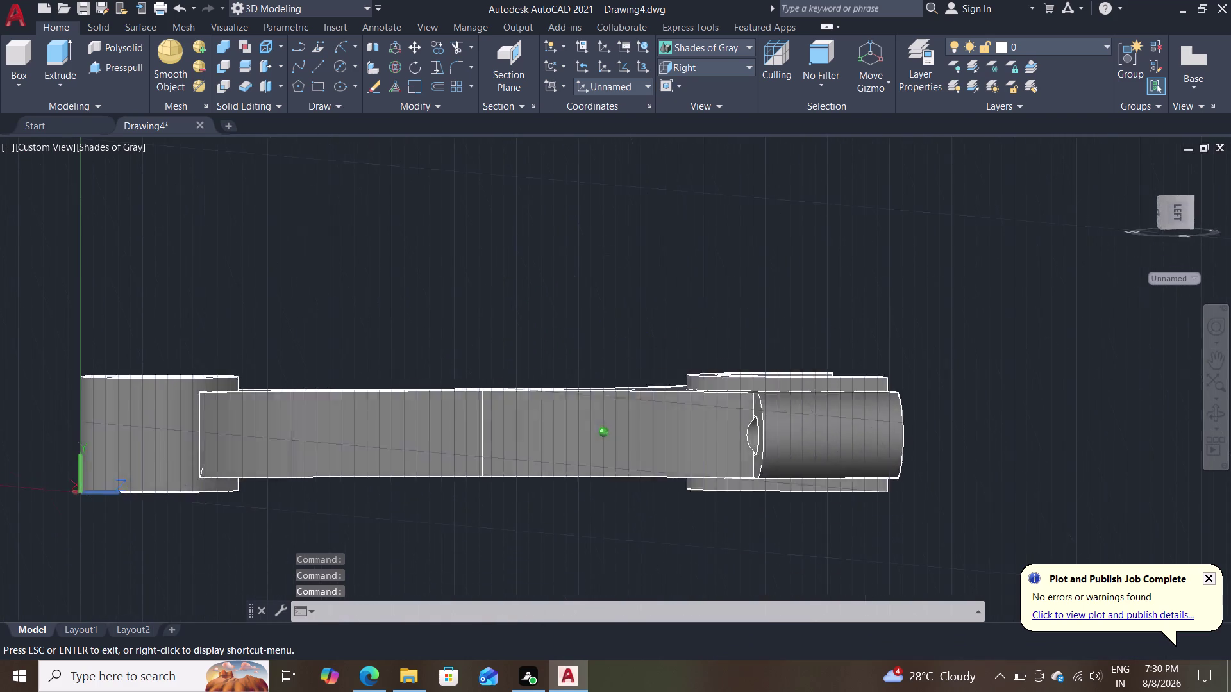
middle_drag(518, 254, 530, 93)
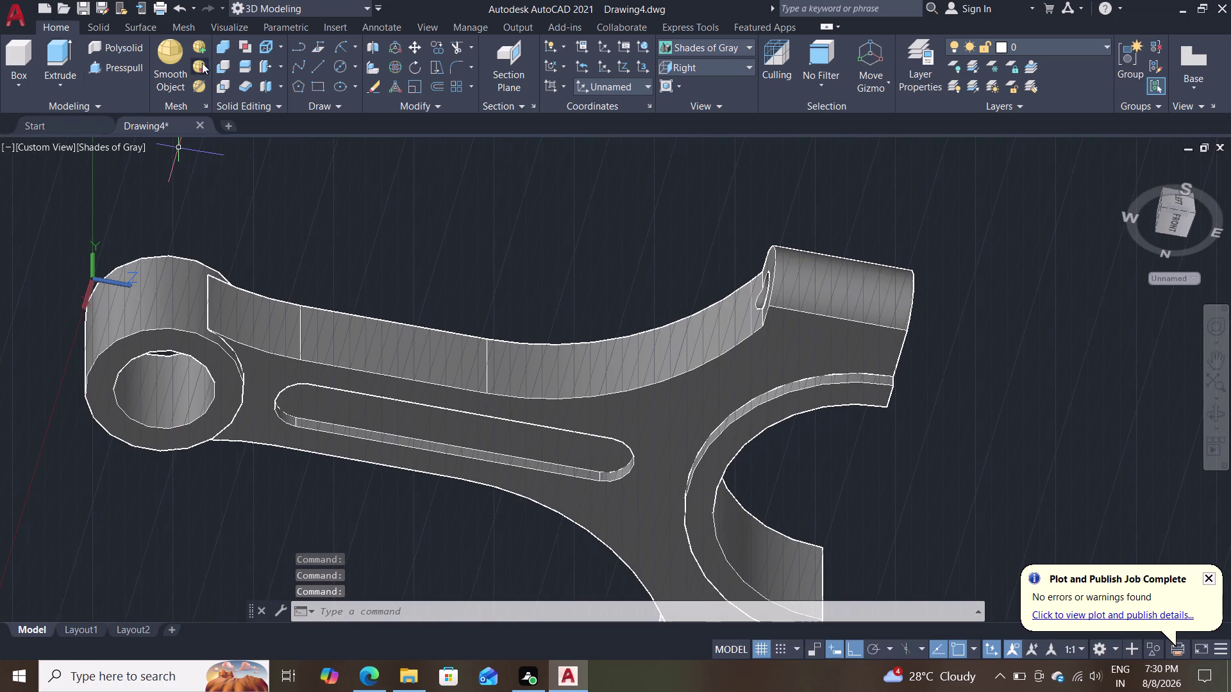
Press-pull the slot 6.5 units, then undo that extrusion.
click(112, 70)
click(340, 402)
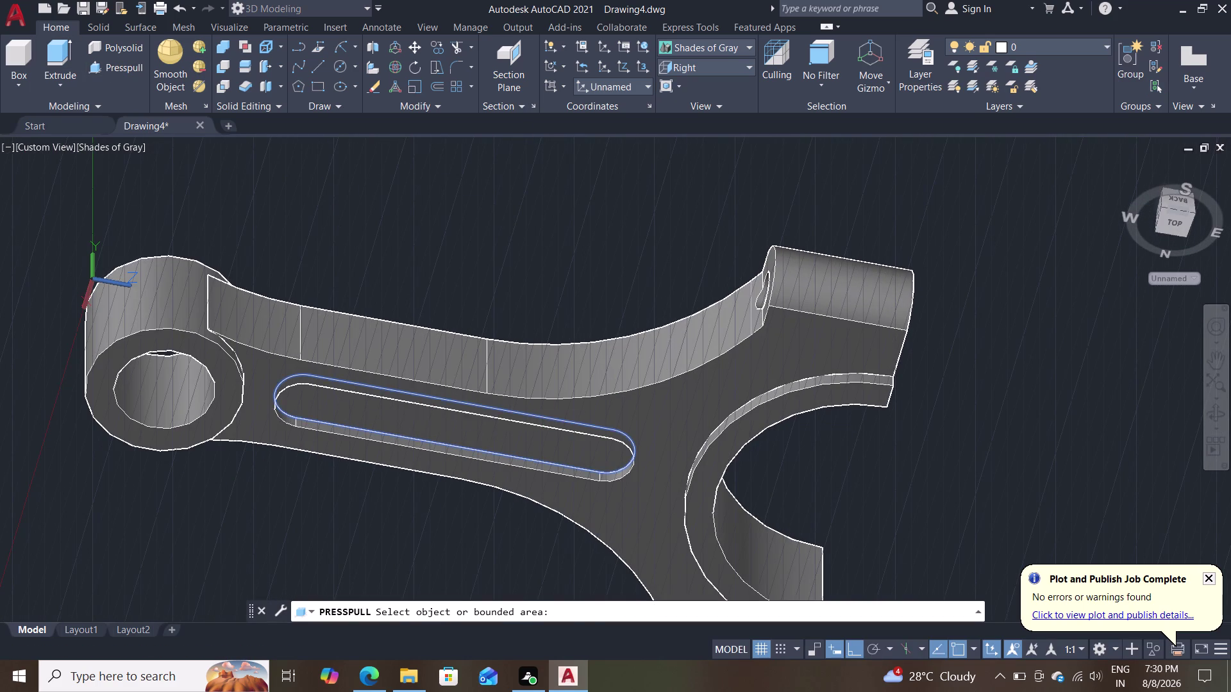
text(6)
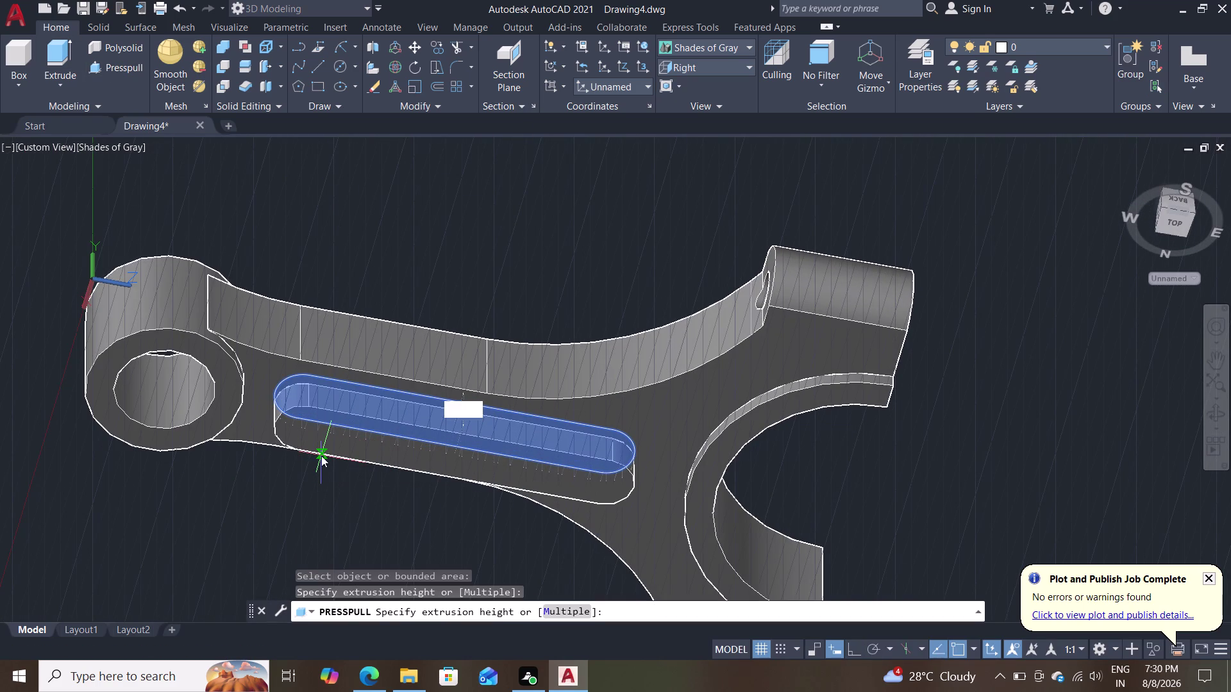
text(.5)
key(Return)
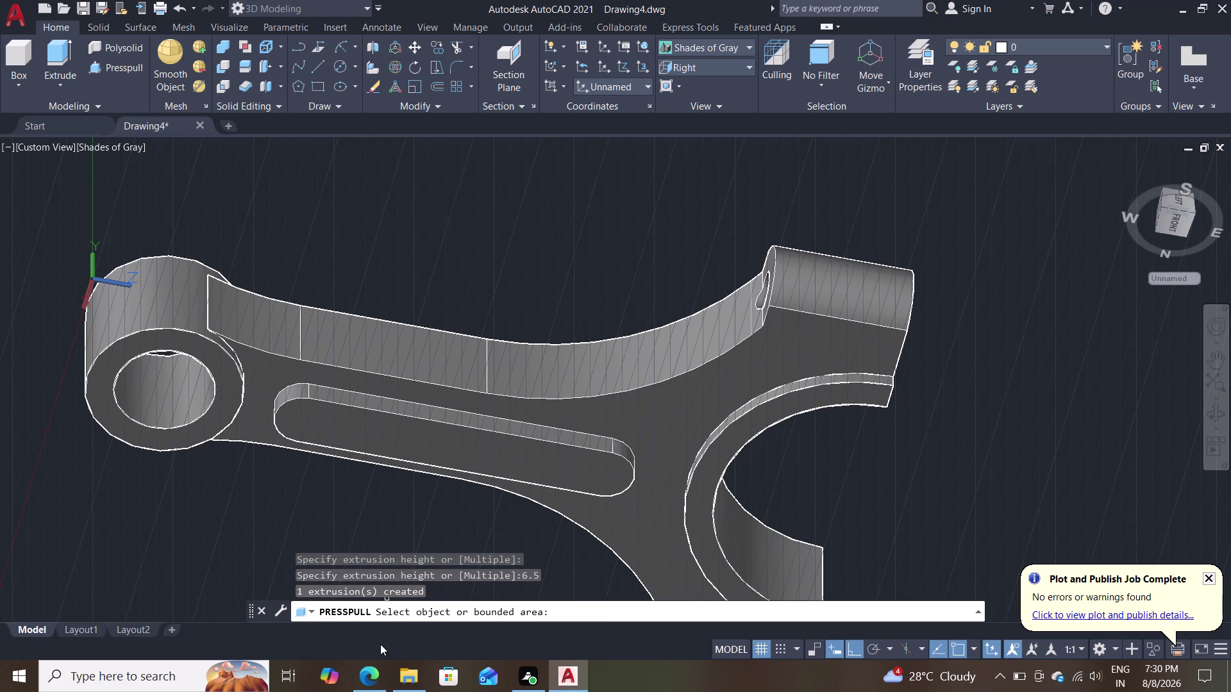
key(Escape)
key(ctrl+z)
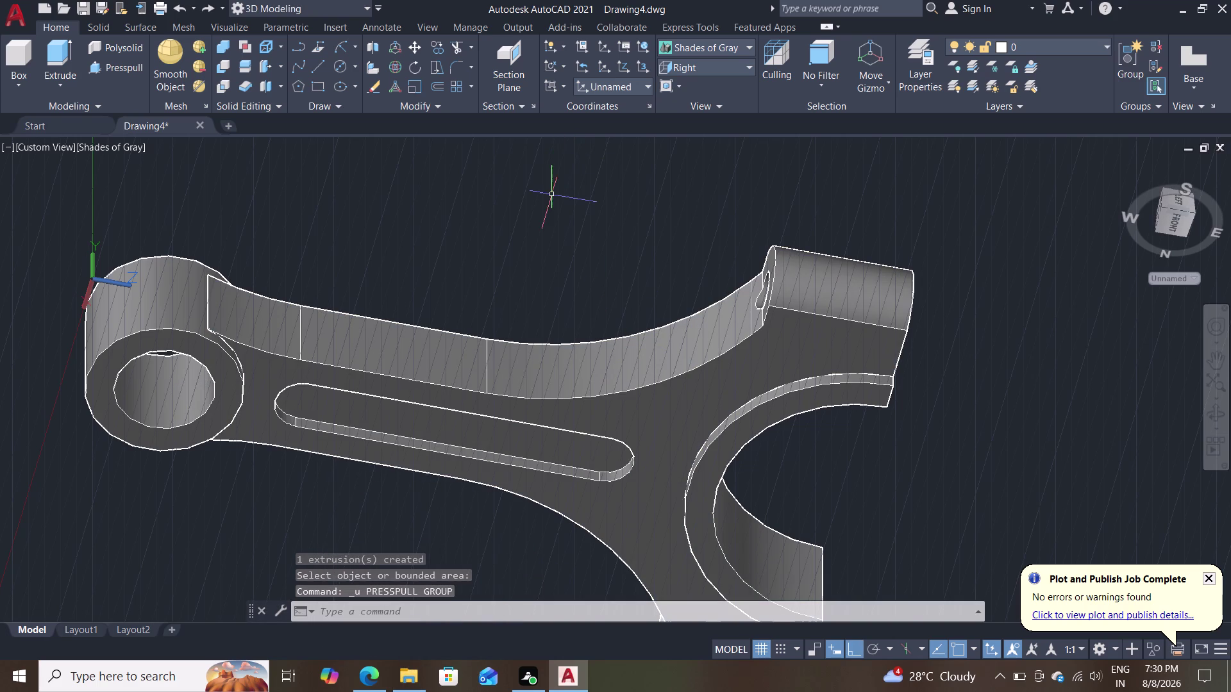
Press-pull the slot floor by 1.5 units instead.
click(102, 72)
click(328, 414)
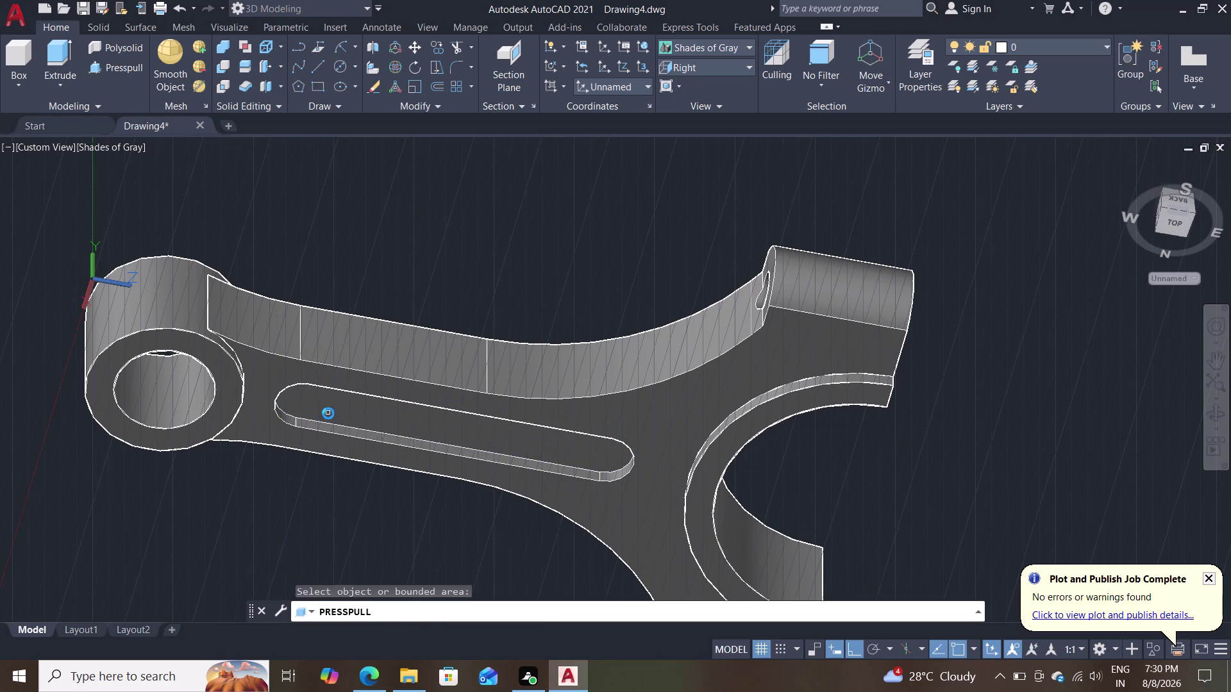
click(327, 413)
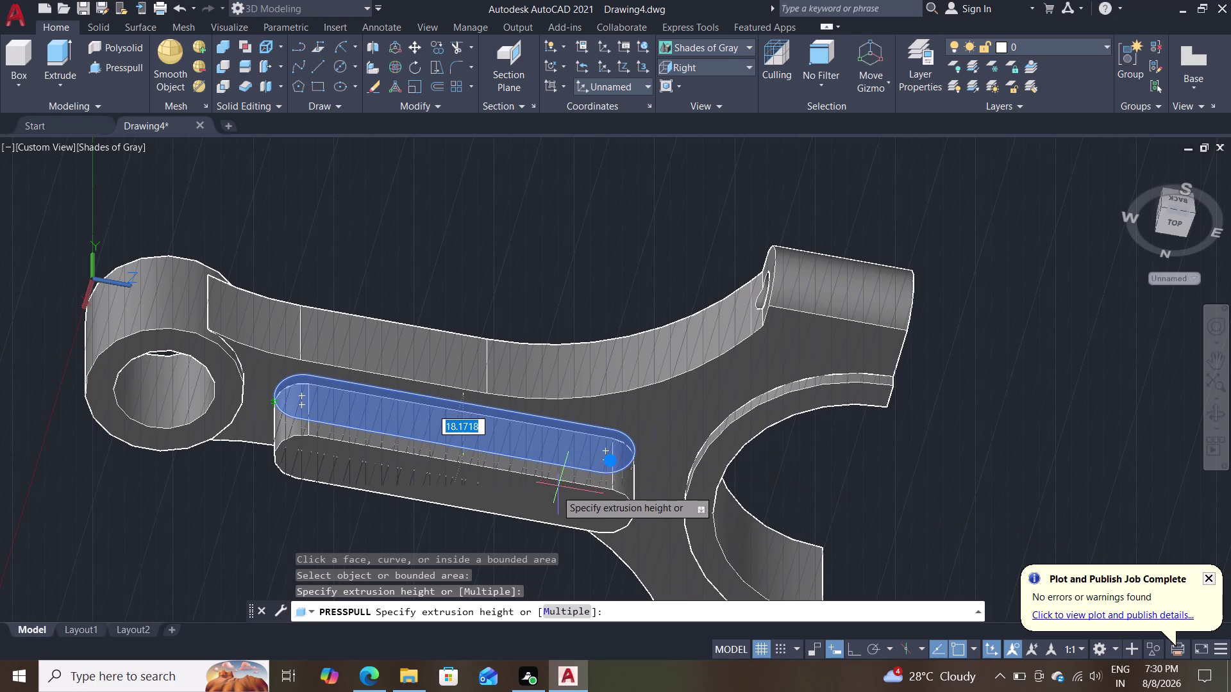
middle_drag(550, 495, 581, 377)
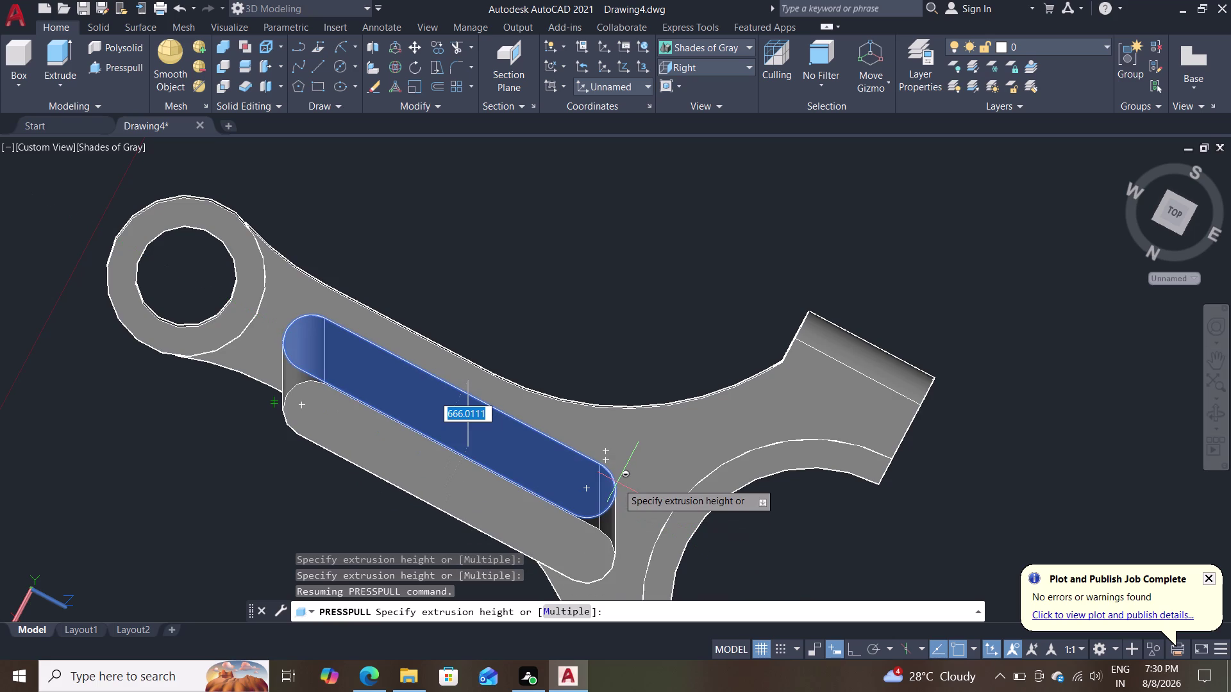
text(1.5)
key(Return)
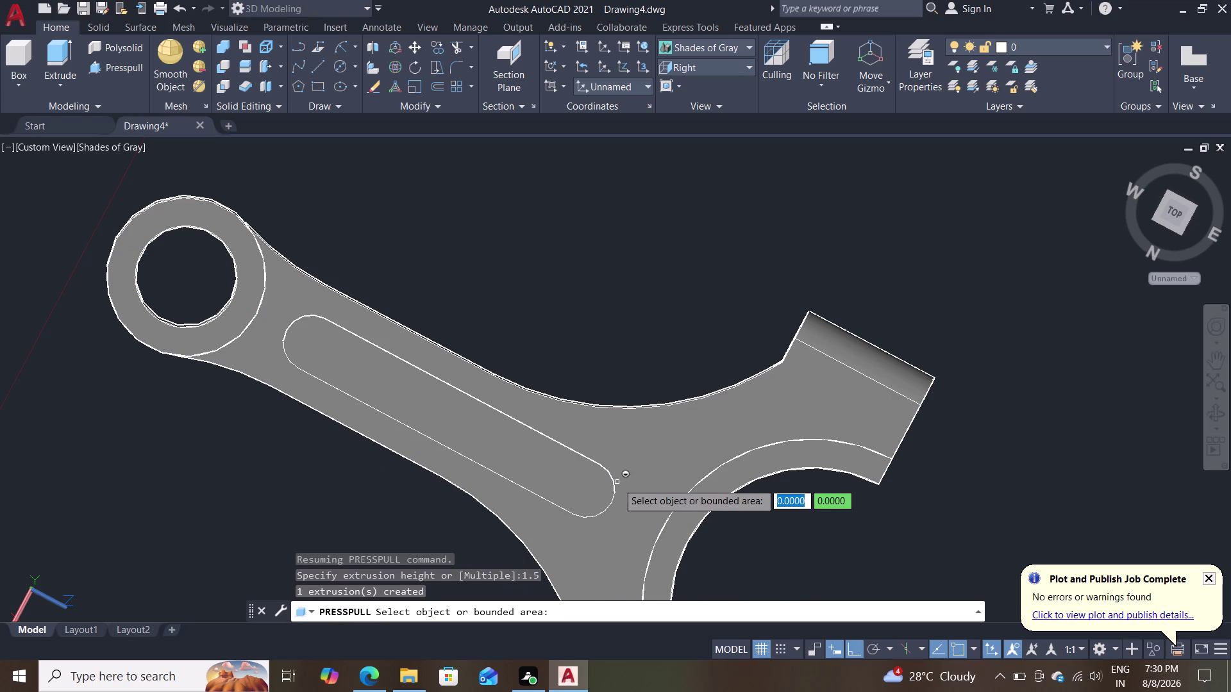
middle_drag(622, 298, 602, 448)
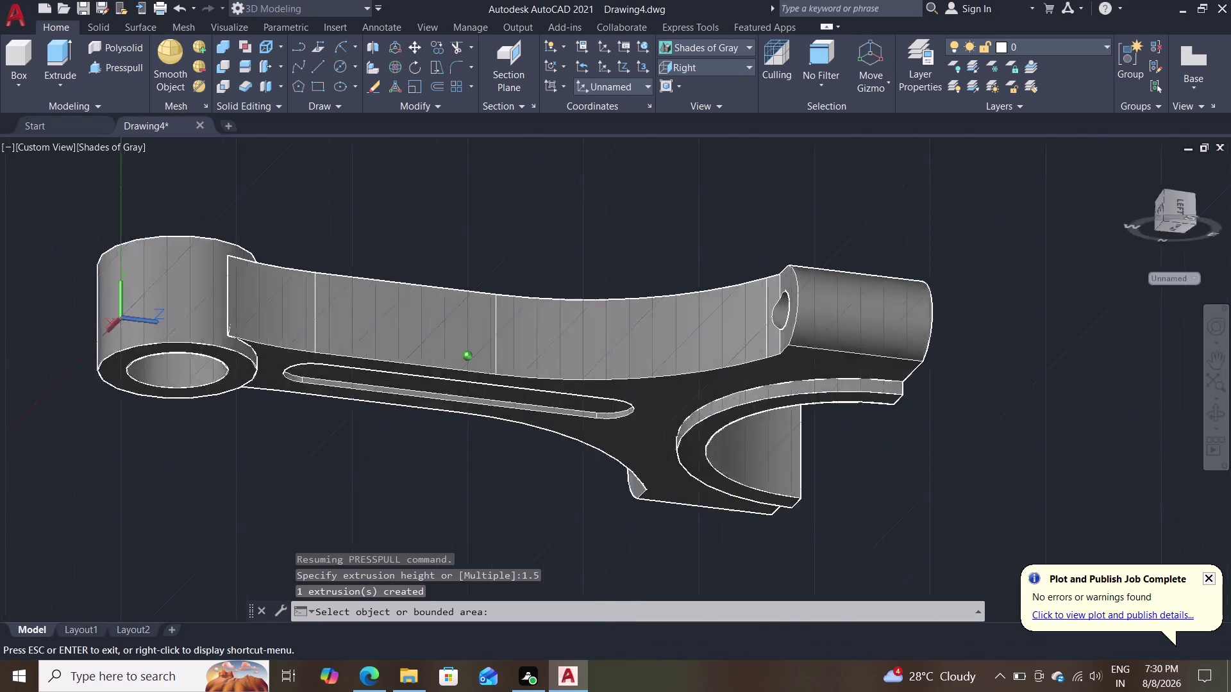
Cancel the push-pull and examine the gray-shaded rod's beam and big end.
middle_drag(602, 448, 761, 305)
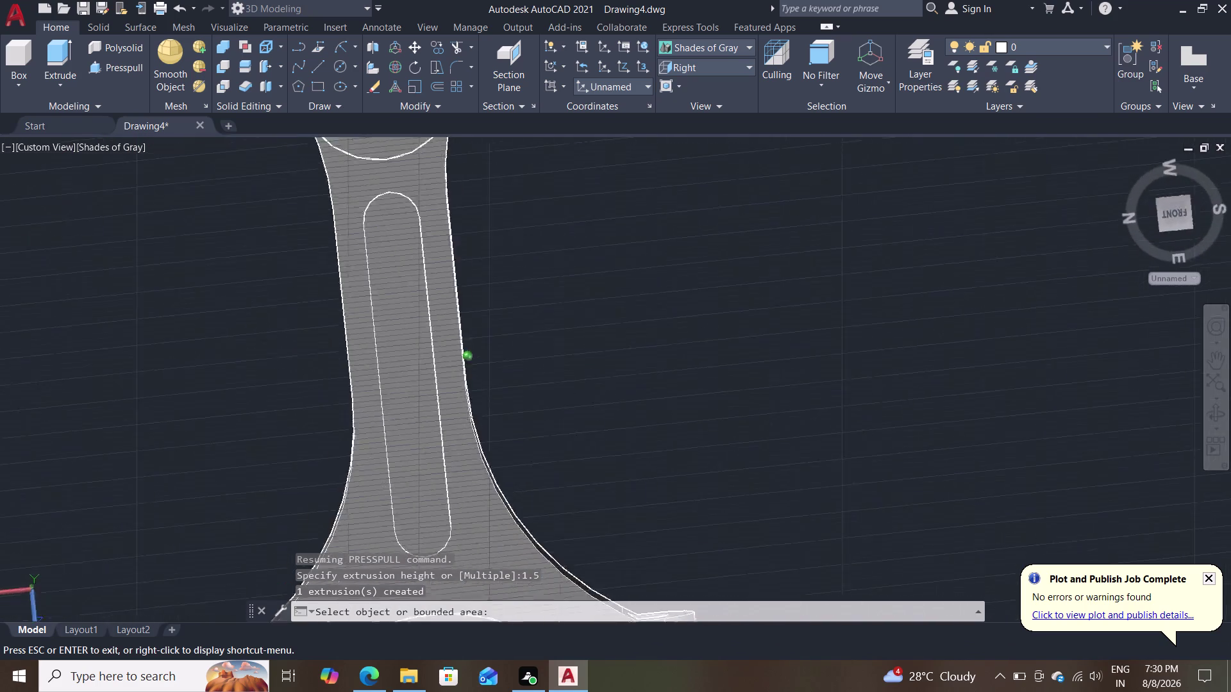
middle_drag(761, 305, 887, 479)
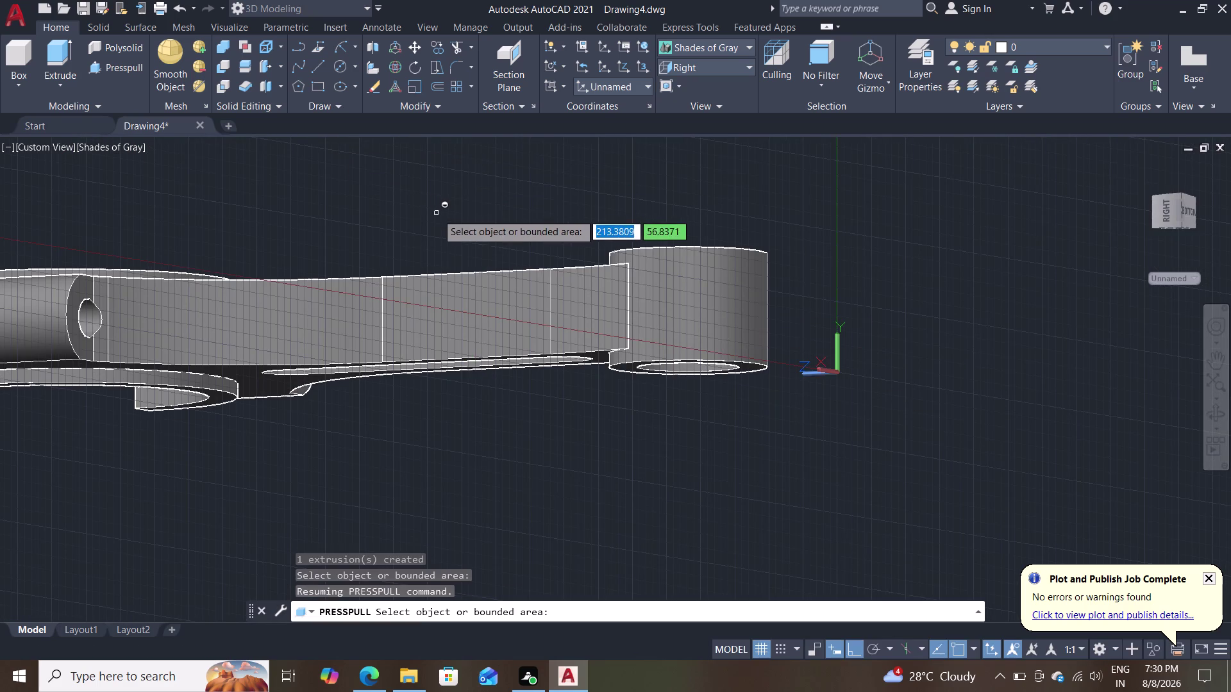
key(Escape)
scroll(down, 3)
scroll(up, 3)
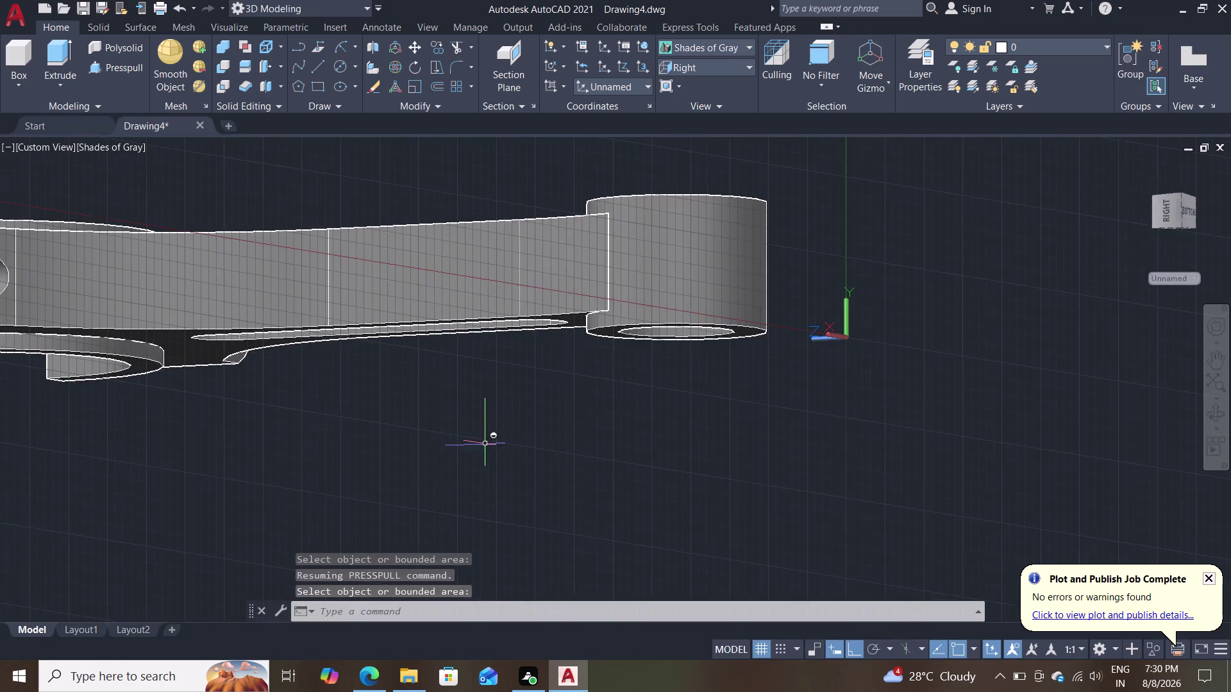
middle_drag(486, 444, 759, 451)
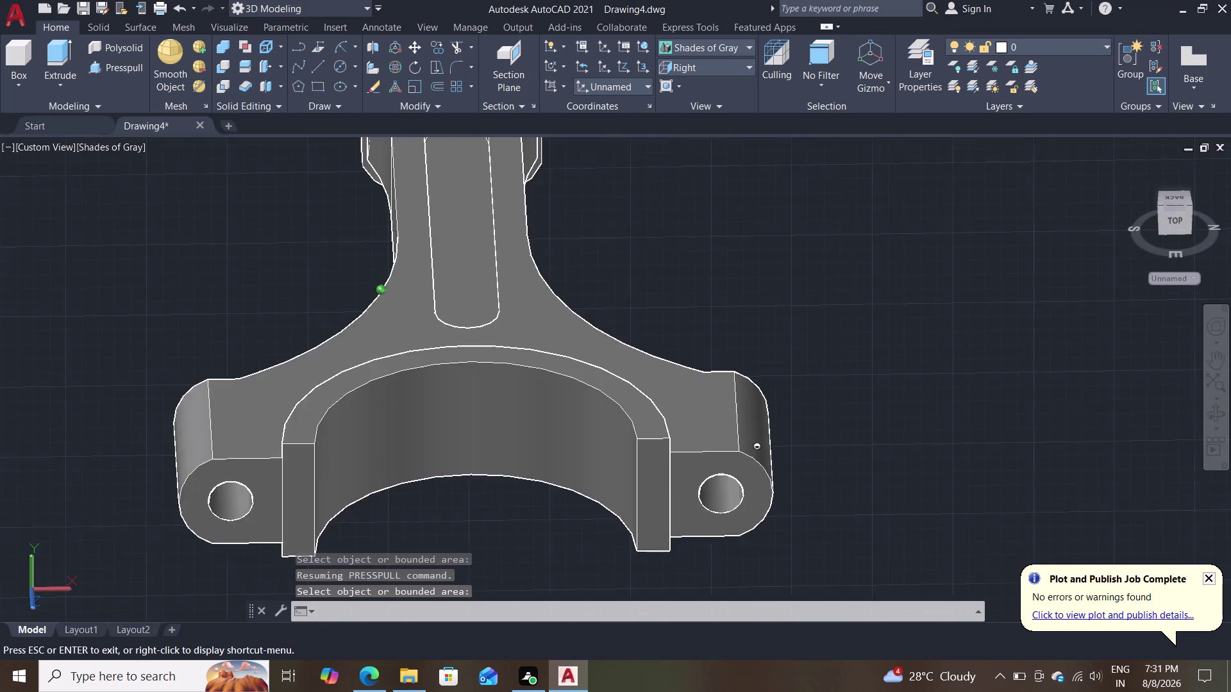
middle_drag(759, 451, 768, 440)
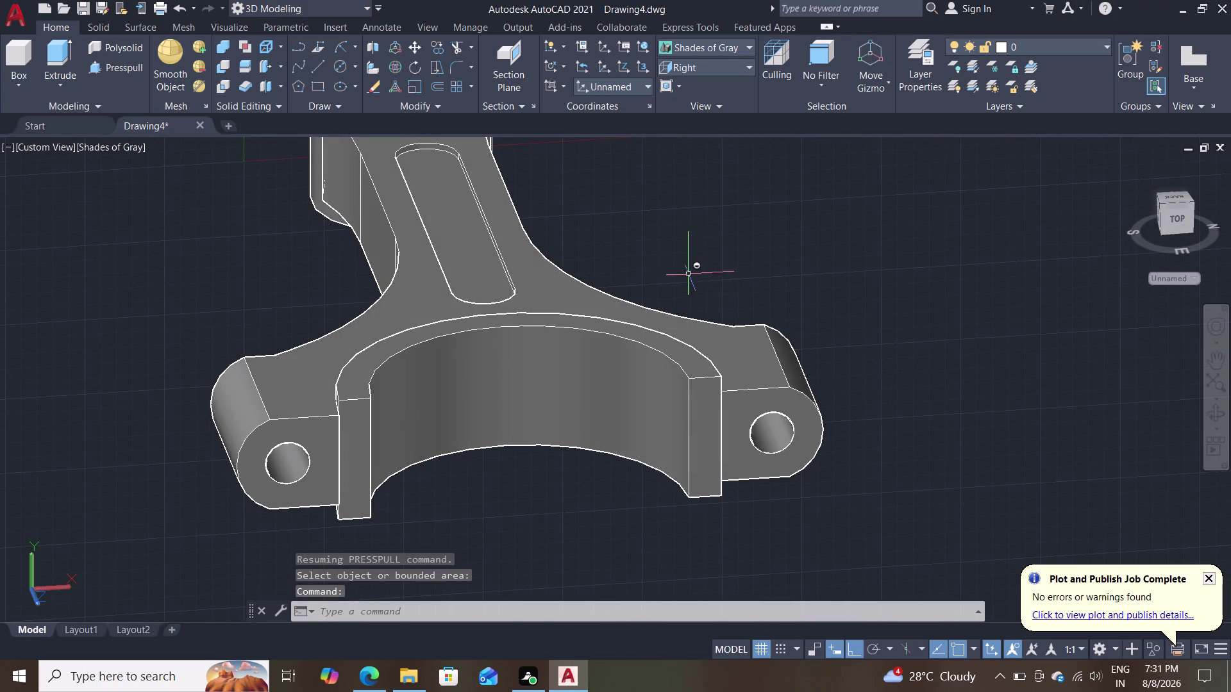
middle_drag(691, 243, 709, 363)
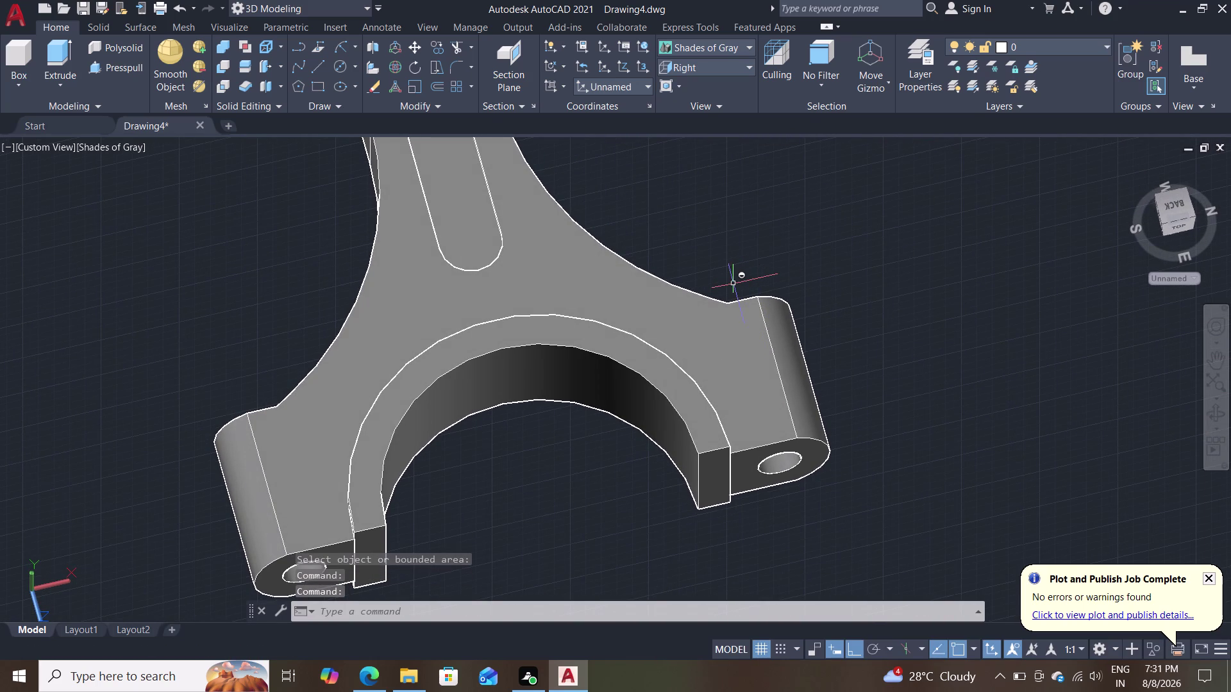
scroll(down, 3)
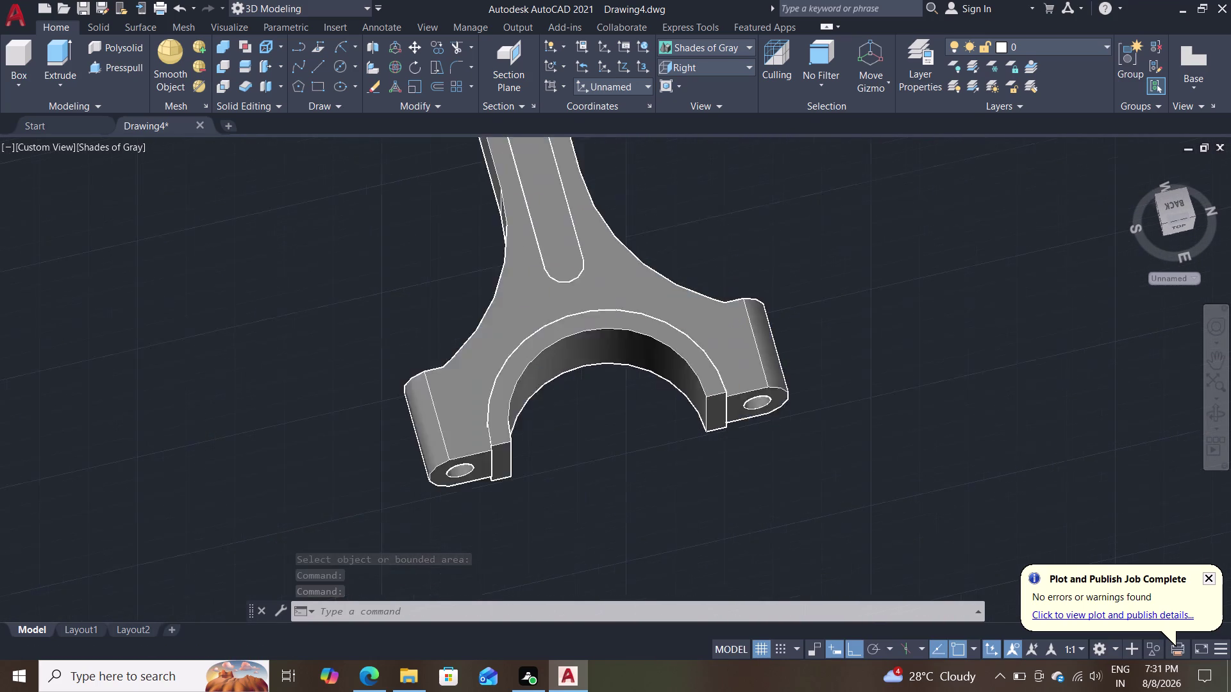
scroll(up, 3)
middle_drag(738, 216, 758, 291)
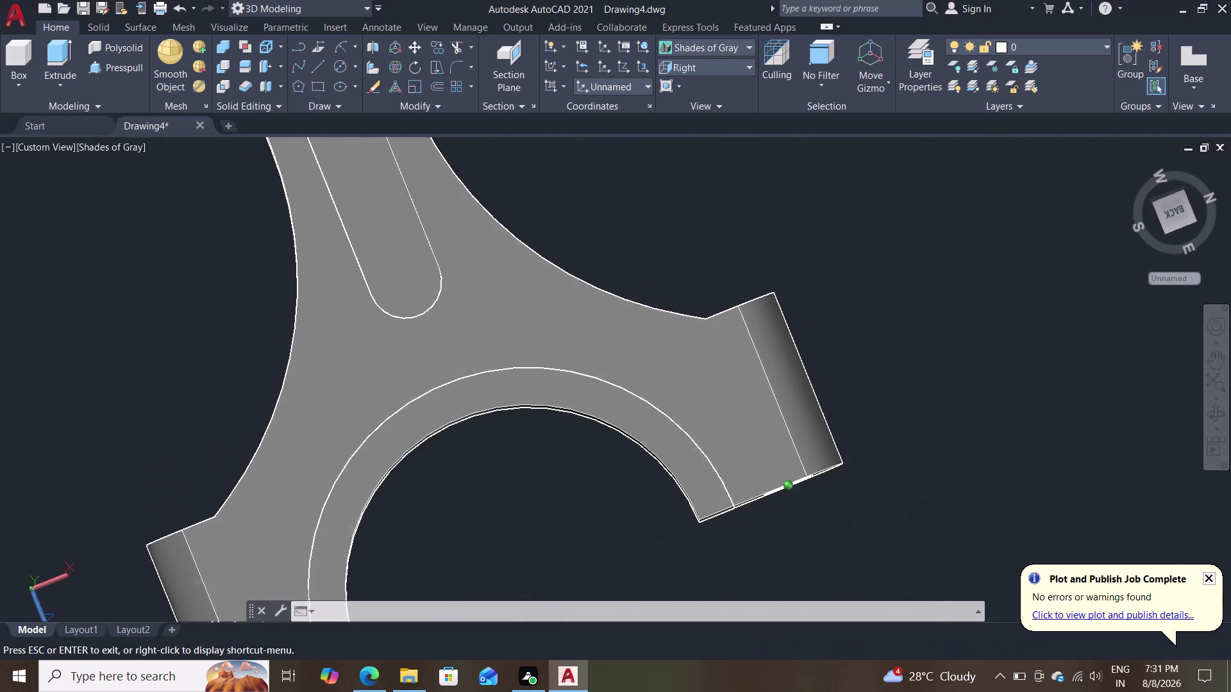
middle_drag(758, 290, 873, 297)
scroll(down, 3)
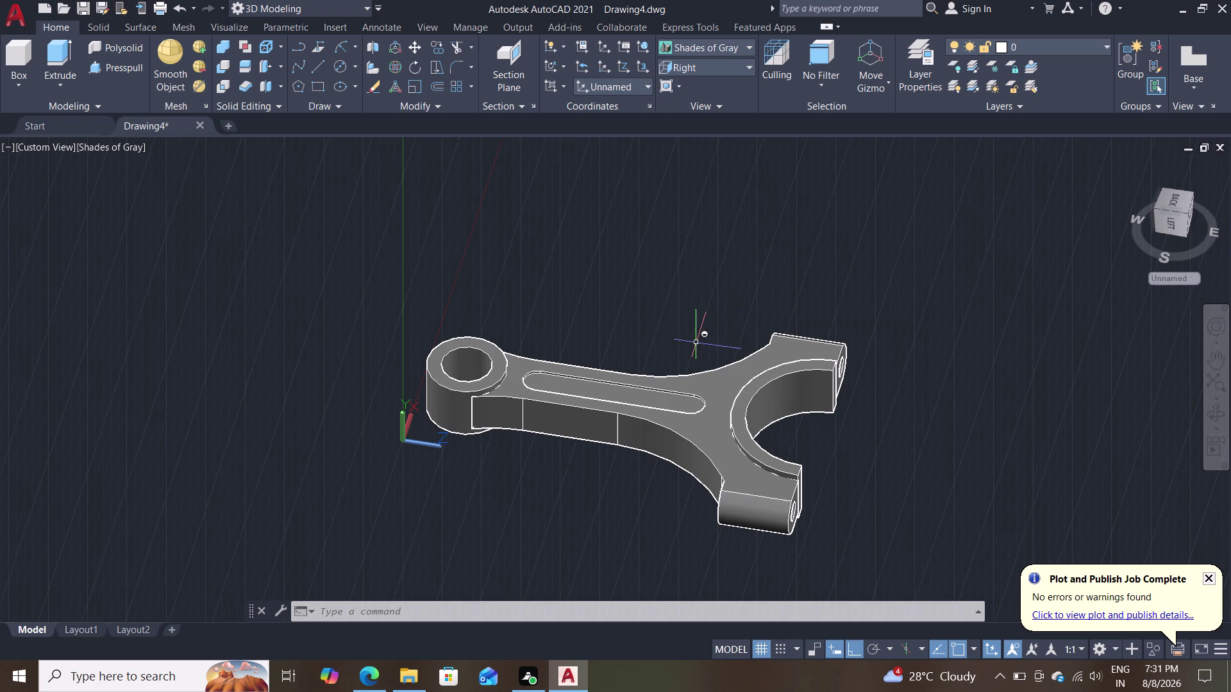
Review the whole rod from several angles, then open the visual styles list.
scroll(down, 3)
scroll(up, 3)
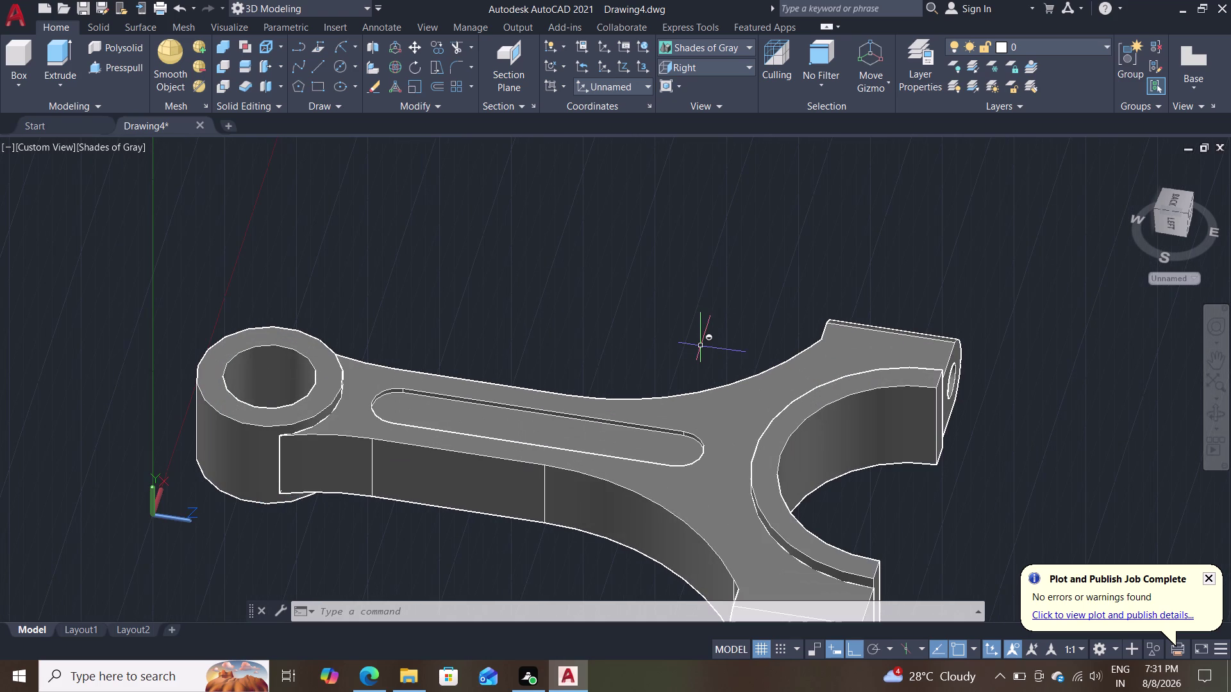
scroll(down, 3)
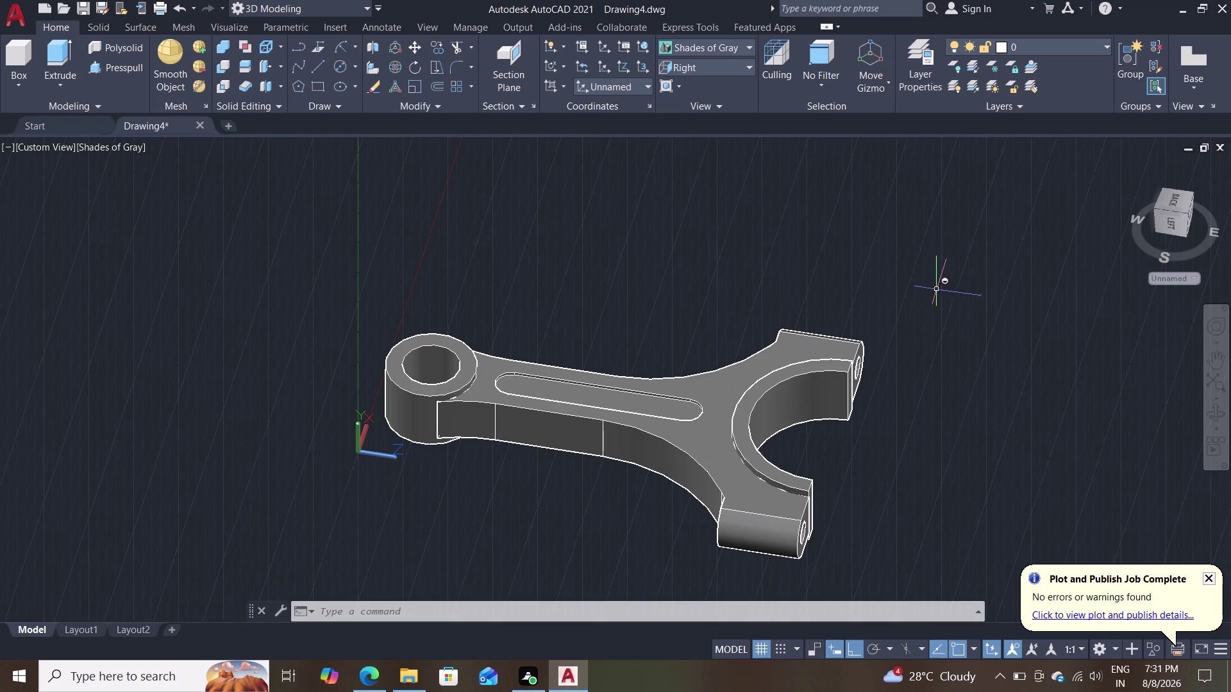
middle_drag(908, 489, 884, 463)
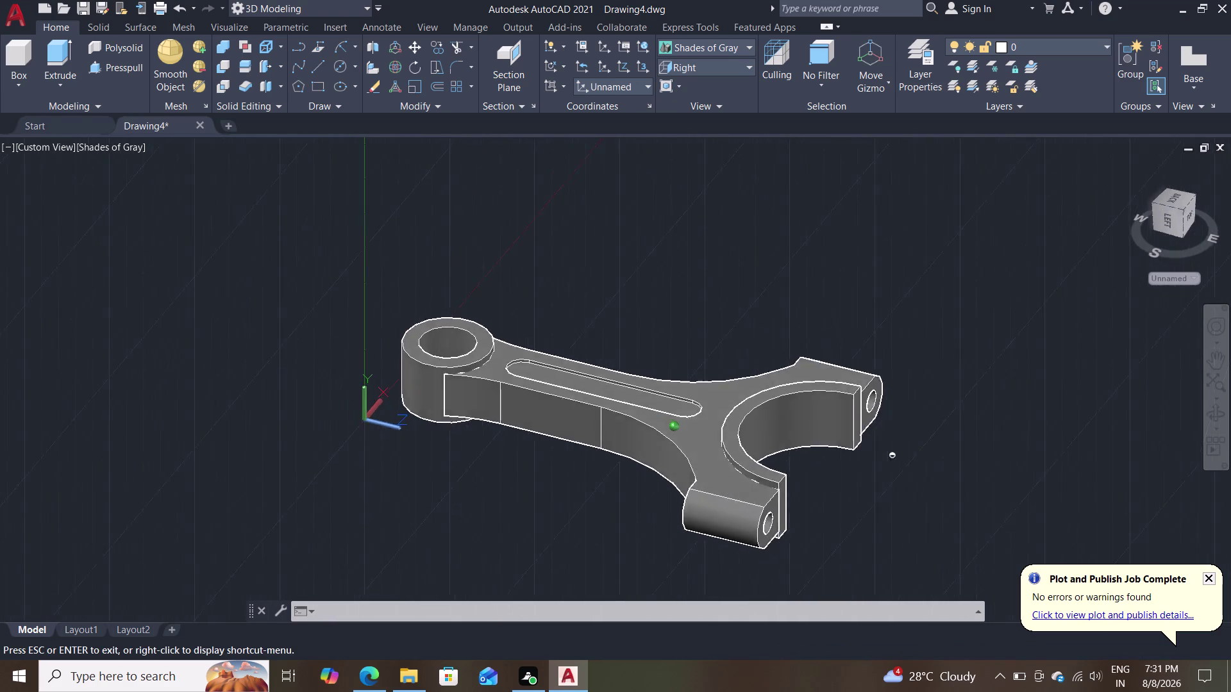
middle_drag(884, 463, 783, 369)
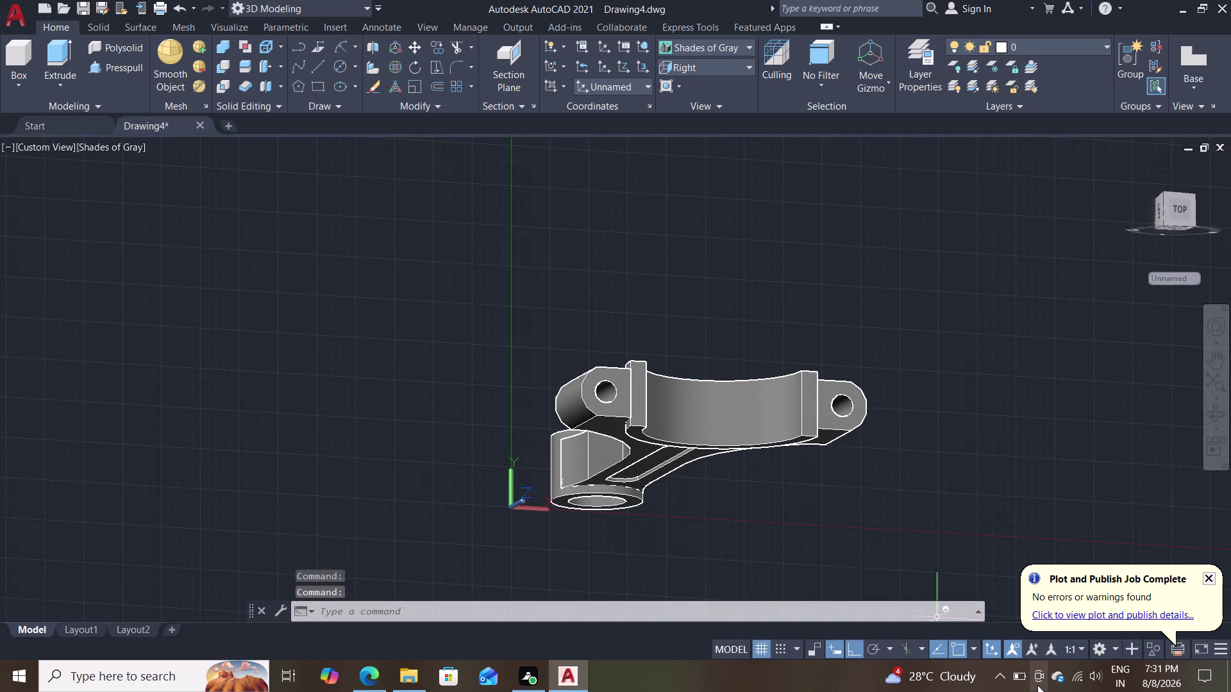
click(1017, 678)
click(1016, 678)
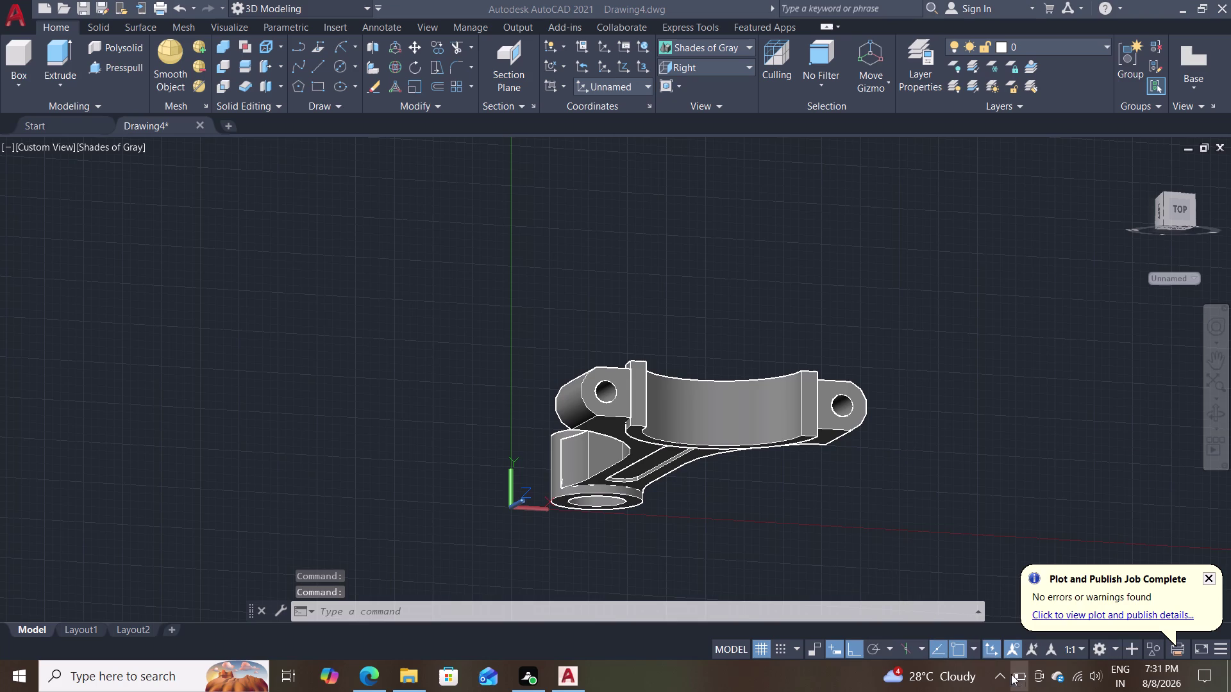
middle_drag(890, 311, 908, 400)
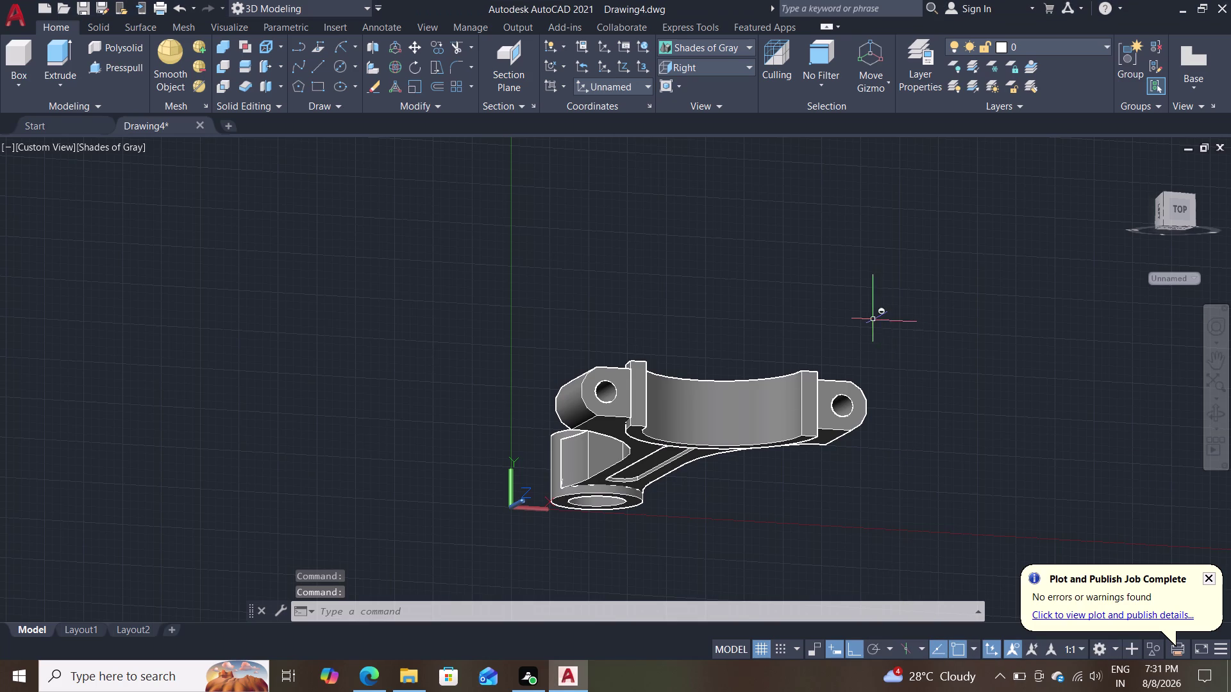
middle_drag(895, 304, 1104, 285)
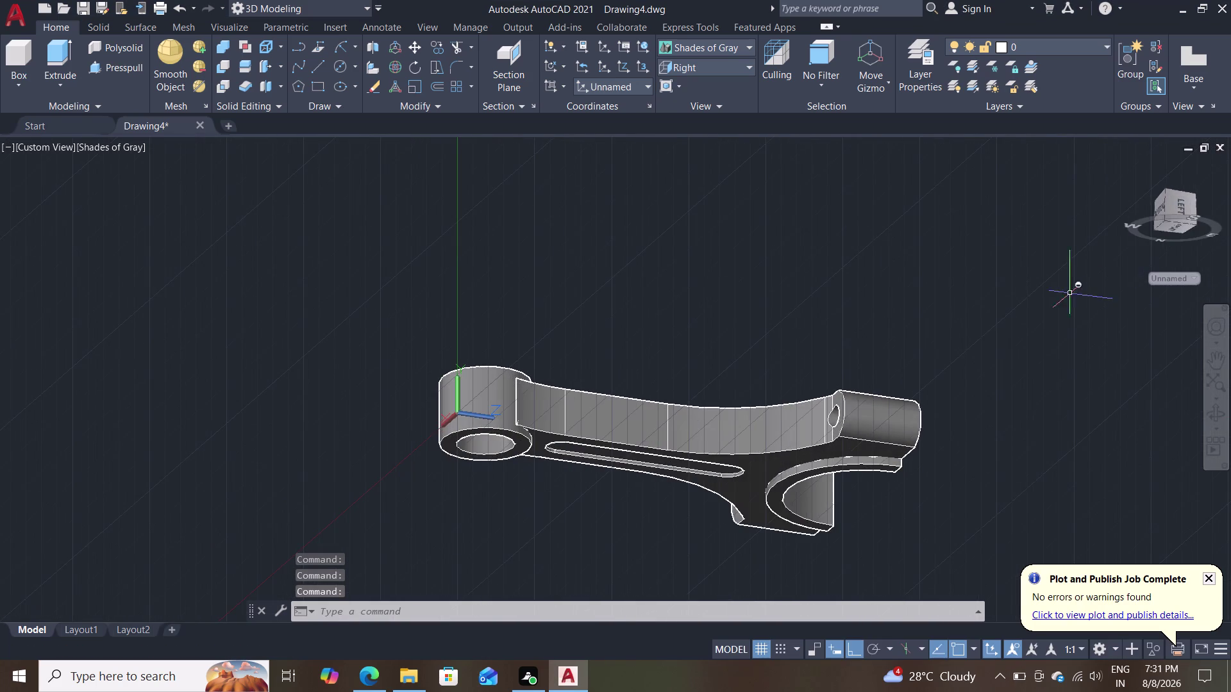
scroll(down, 3)
scroll(up, 3)
middle_drag(949, 351, 735, 448)
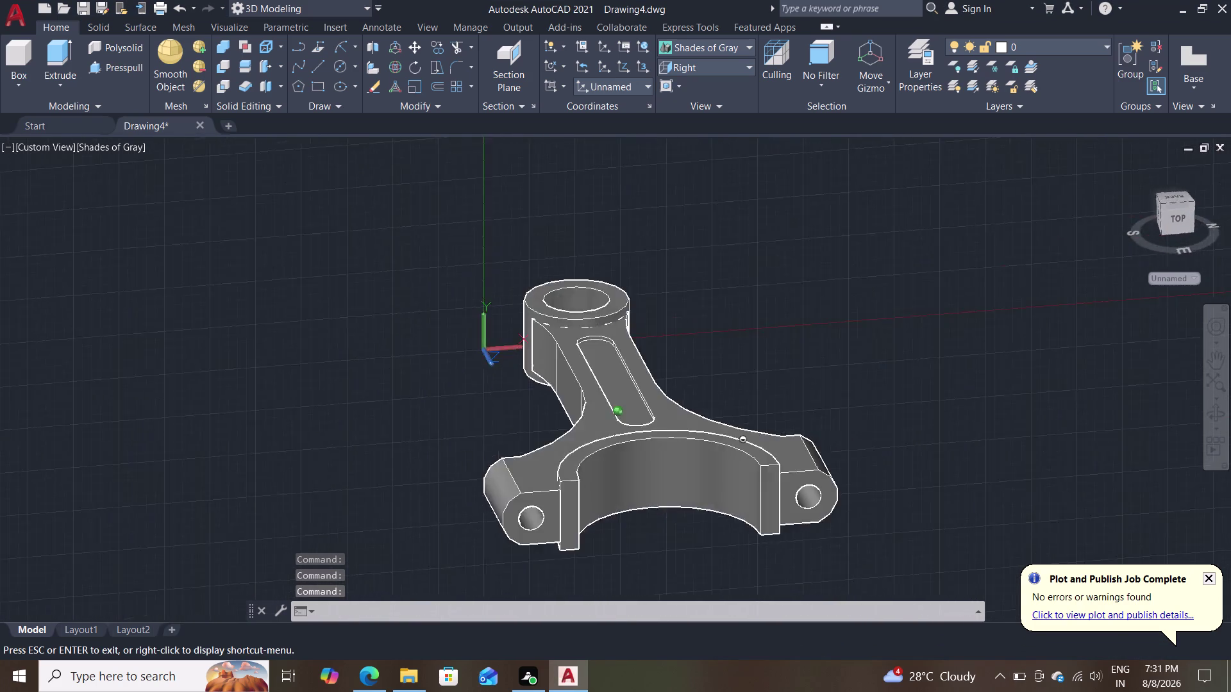
middle_drag(735, 448, 851, 430)
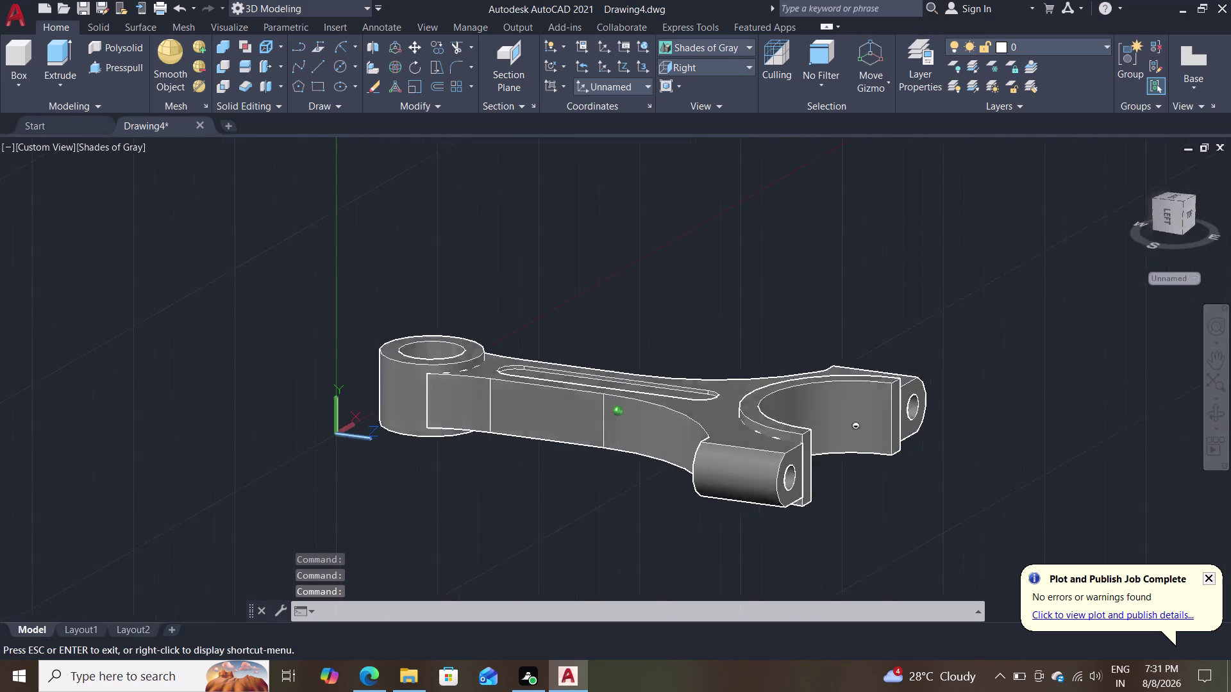
middle_drag(850, 431, 684, 454)
scroll(down, 3)
scroll(up, 3)
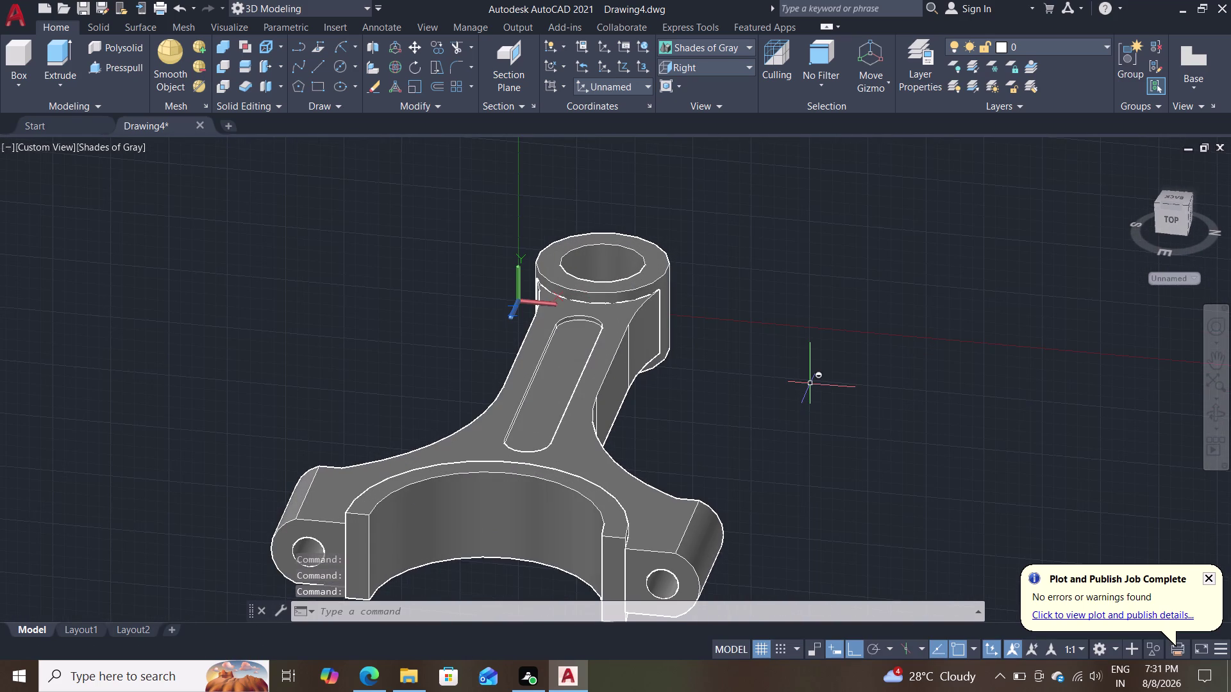
click(98, 146)
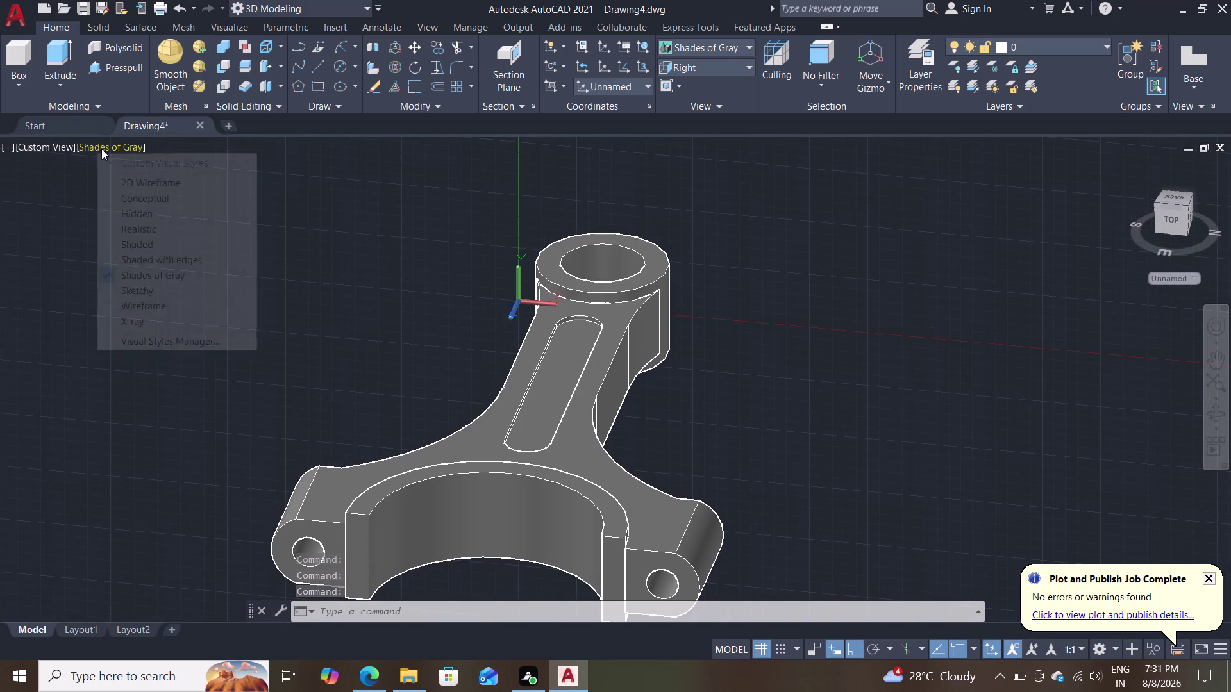
Switch the viewport to the Realistic visual style and view the rod from the side.
click(148, 233)
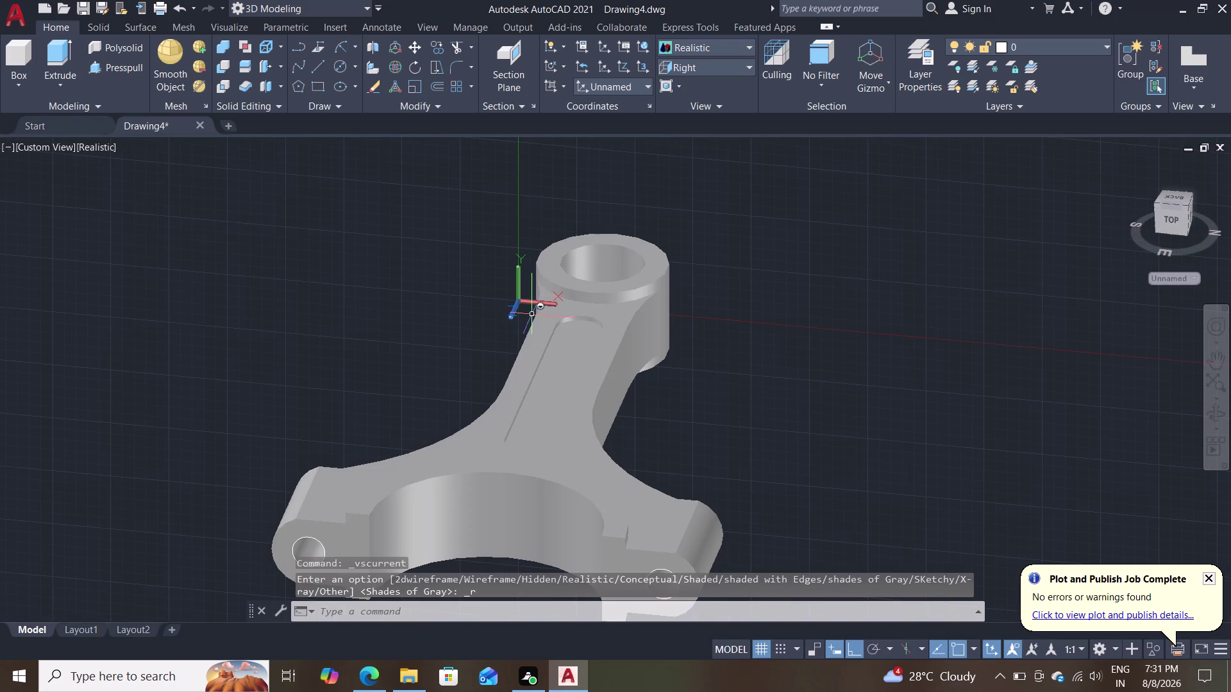
middle_drag(318, 321, 318, 322)
middle_drag(318, 321, 556, 284)
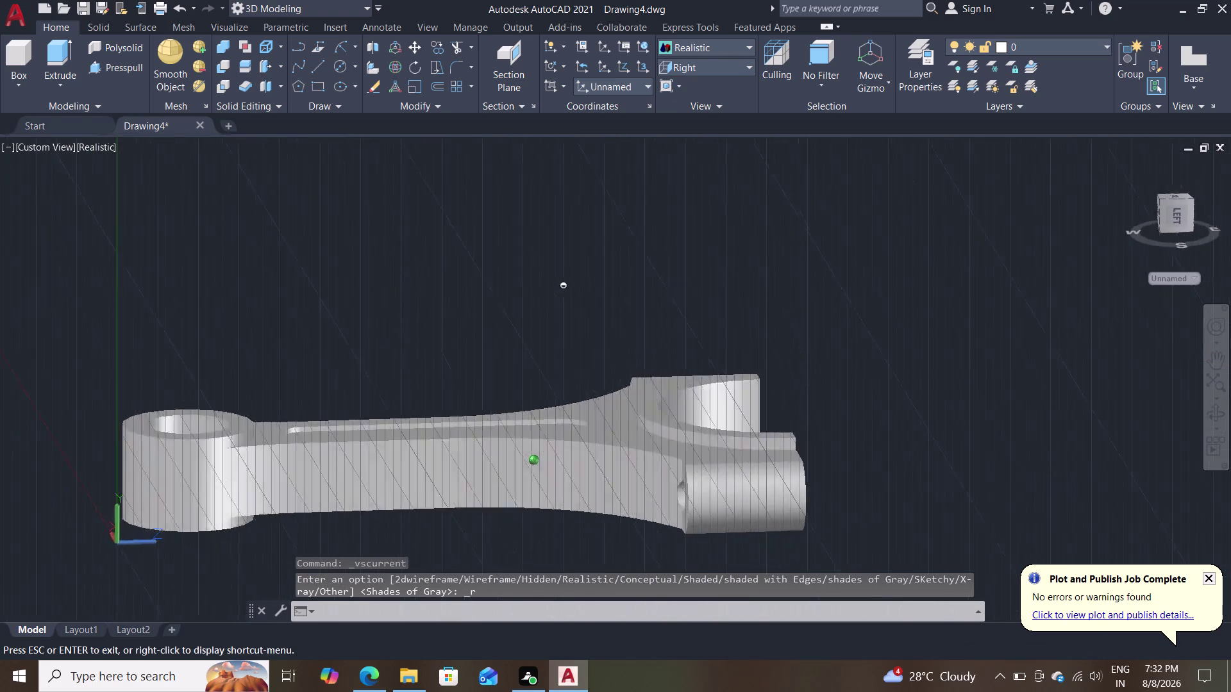
middle_drag(556, 285, 838, 201)
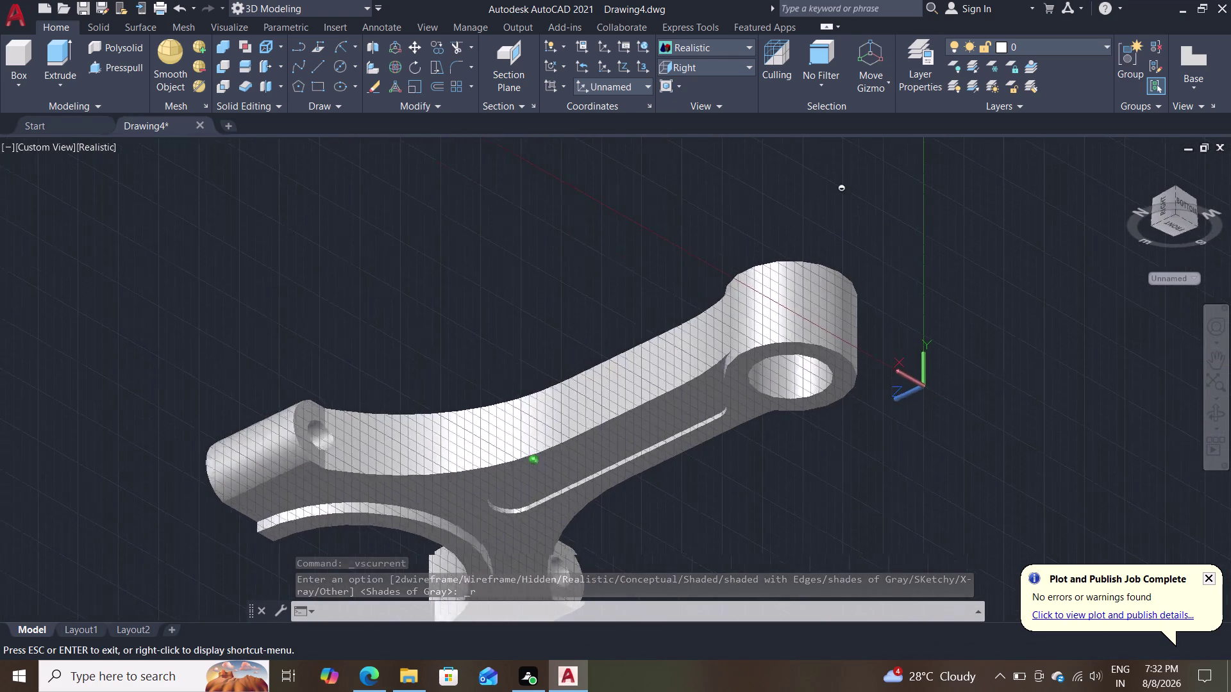
middle_drag(839, 200, 593, 319)
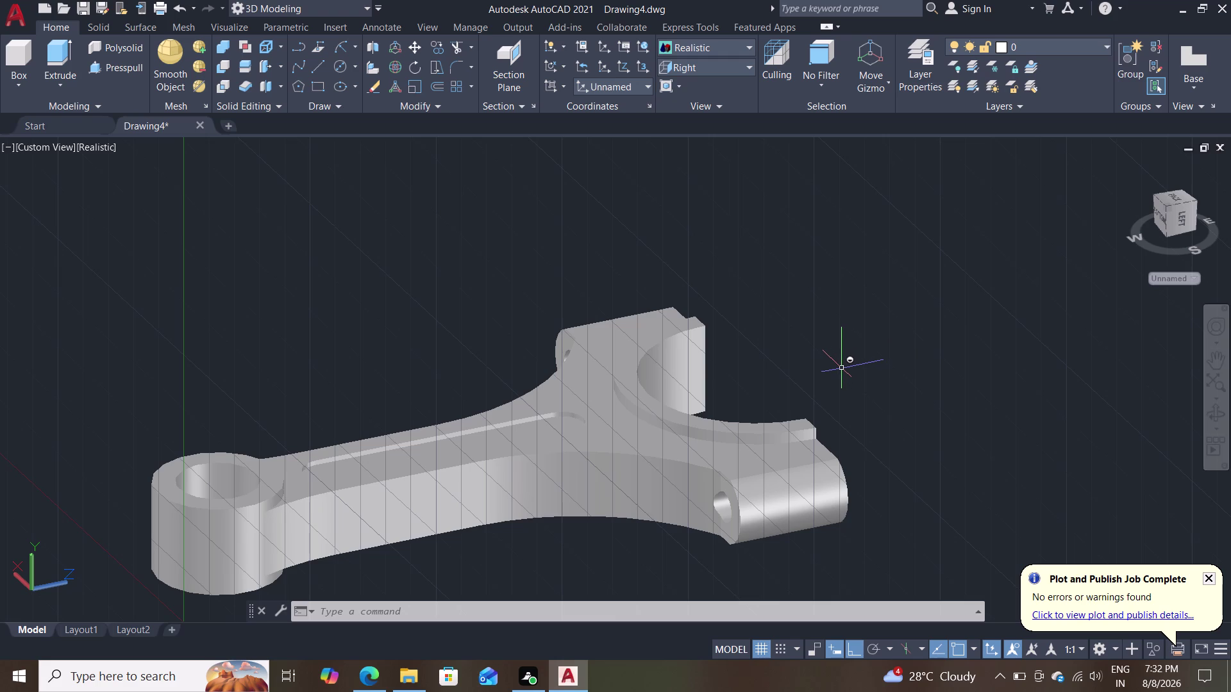
Orbit the realistic-styled rod to view its underside, sides and length.
middle_drag(435, 309, 287, 311)
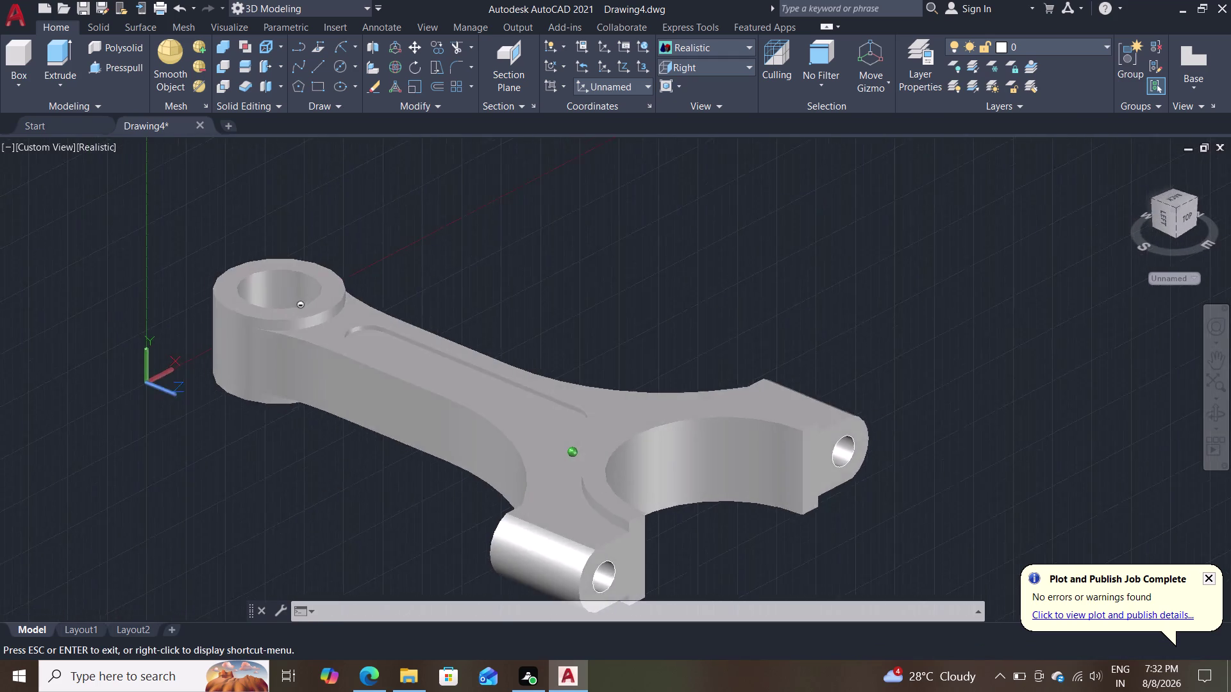
middle_drag(286, 311, 562, 283)
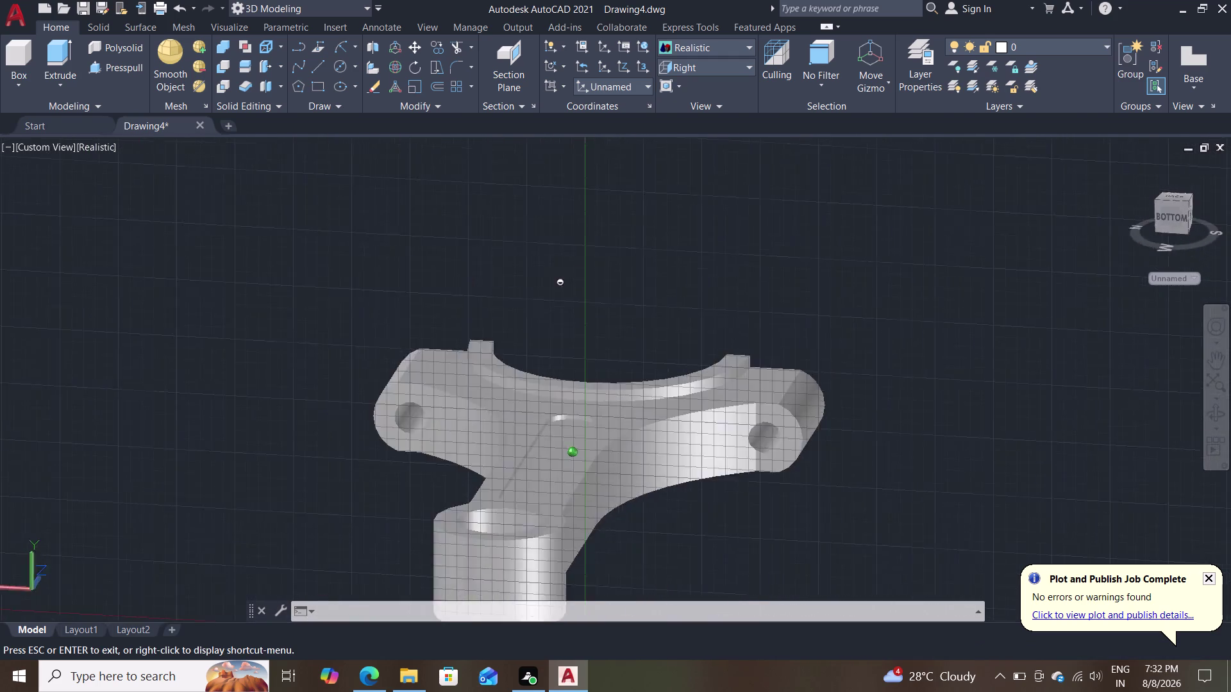
middle_drag(562, 283, 813, 323)
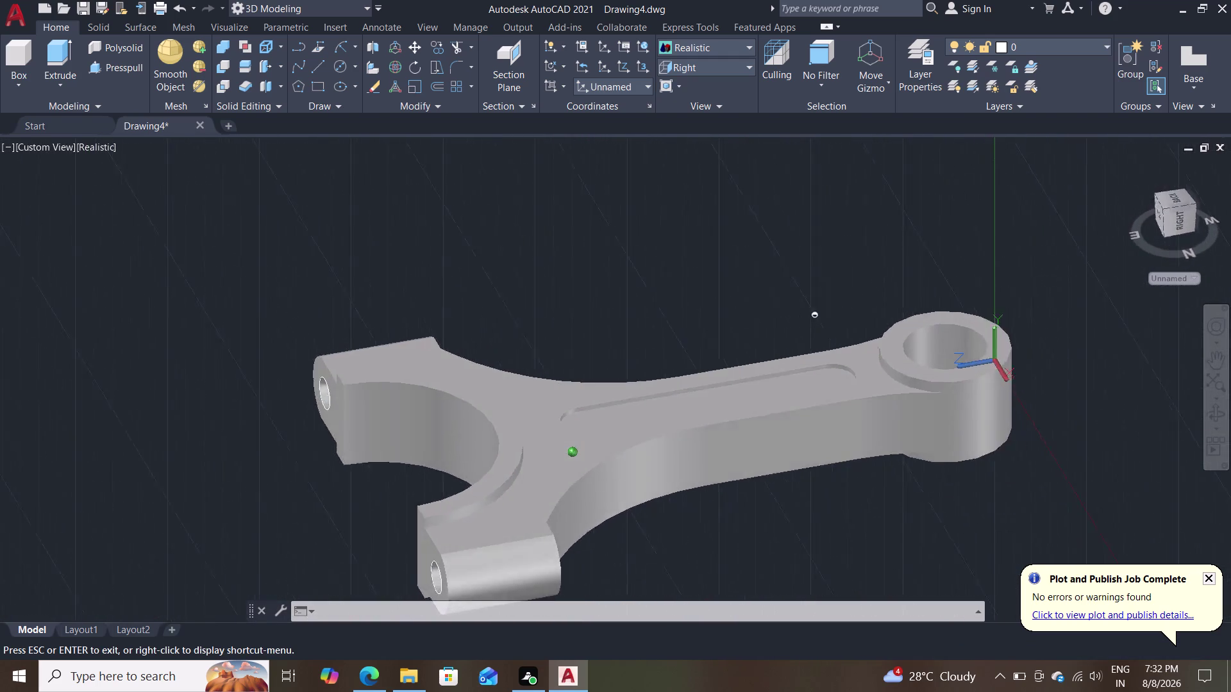
middle_drag(813, 323, 746, 154)
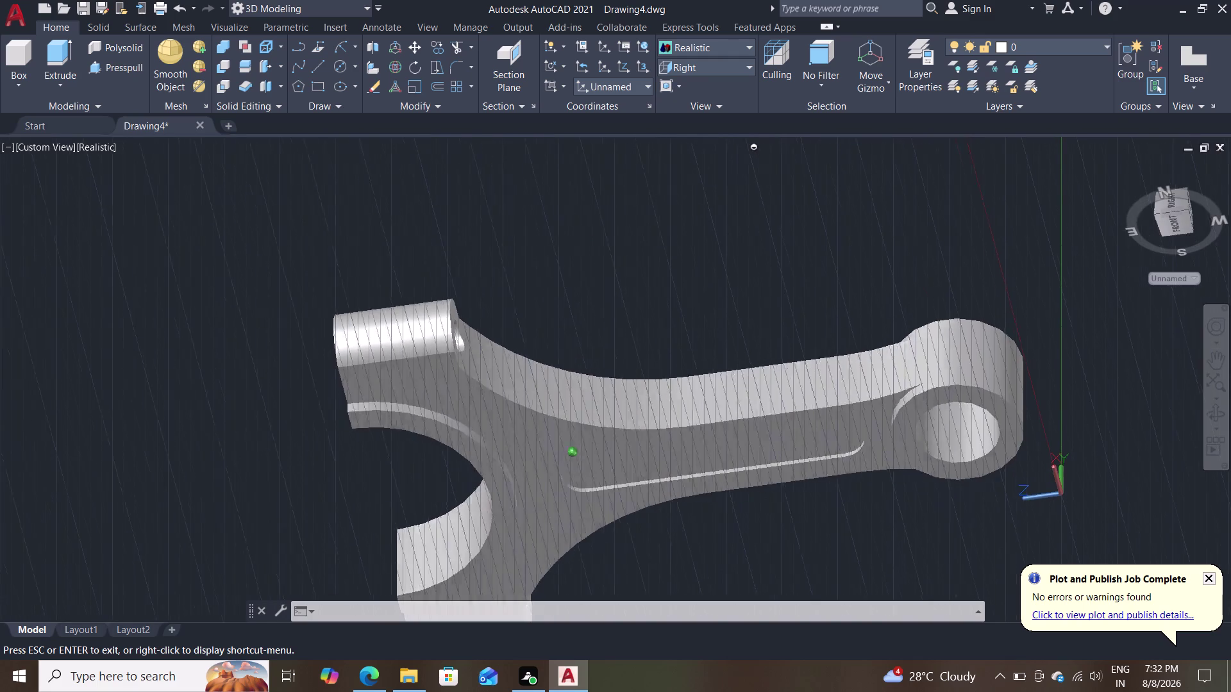
middle_drag(746, 154, 841, 236)
scroll(down, 3)
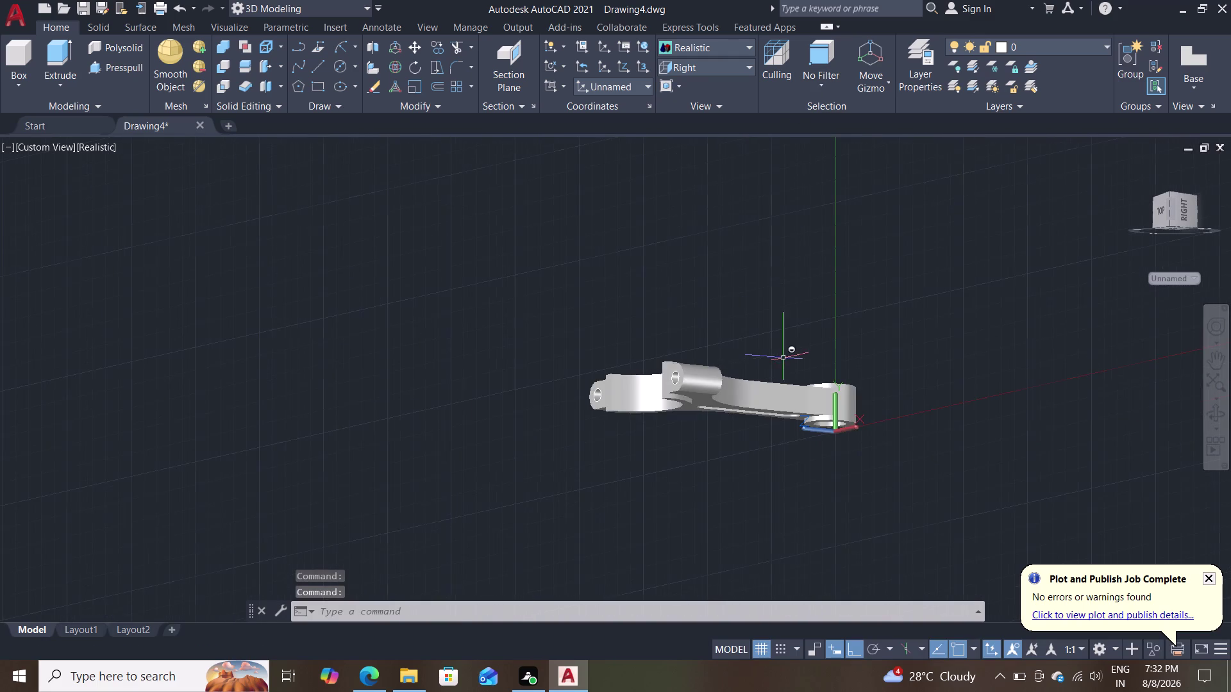
scroll(up, 3)
middle_drag(753, 327, 750, 196)
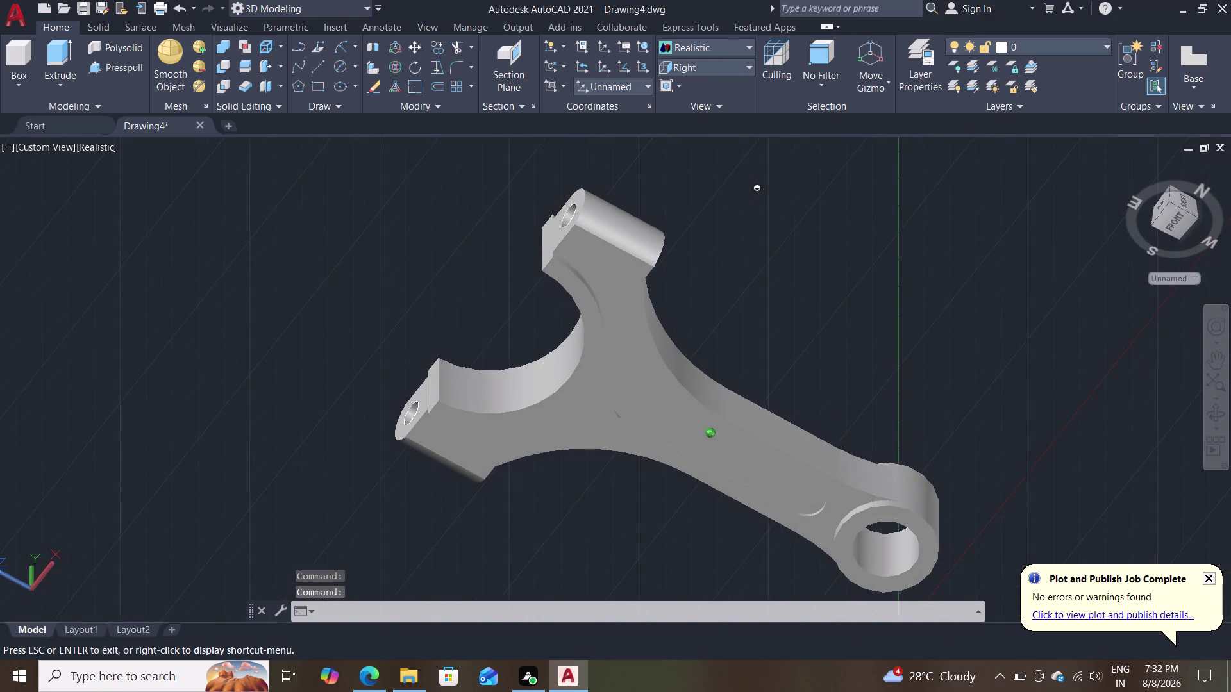
middle_drag(750, 196, 698, 369)
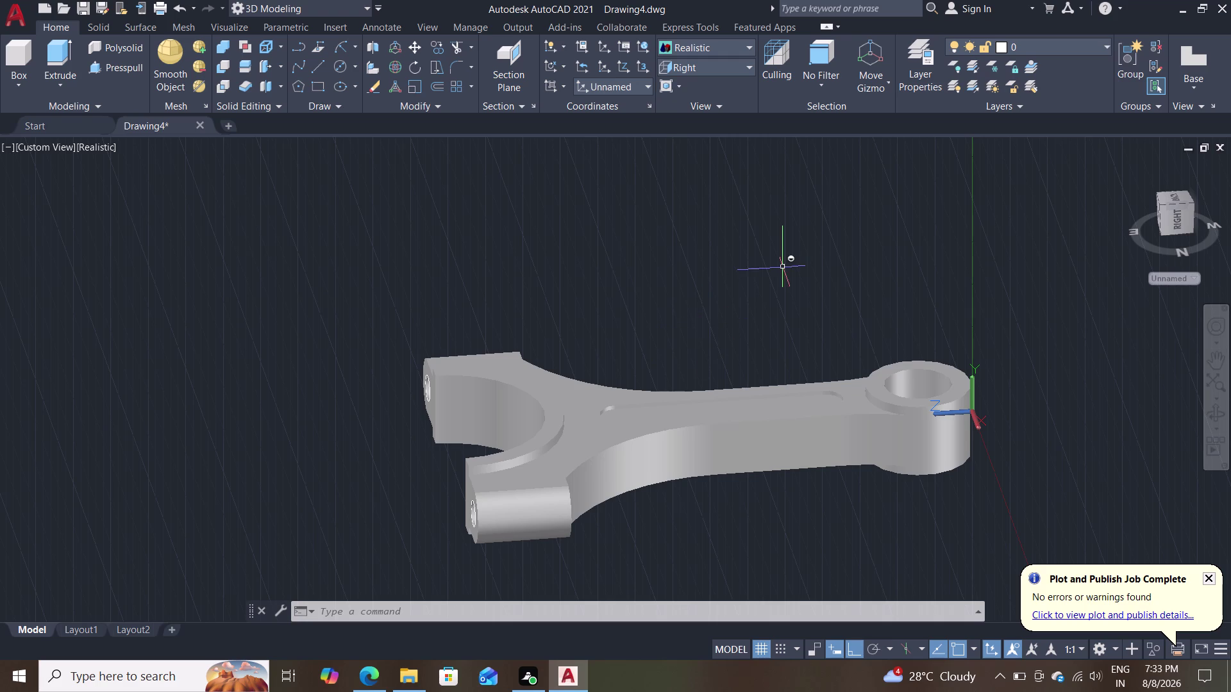
middle_drag(785, 270, 902, 307)
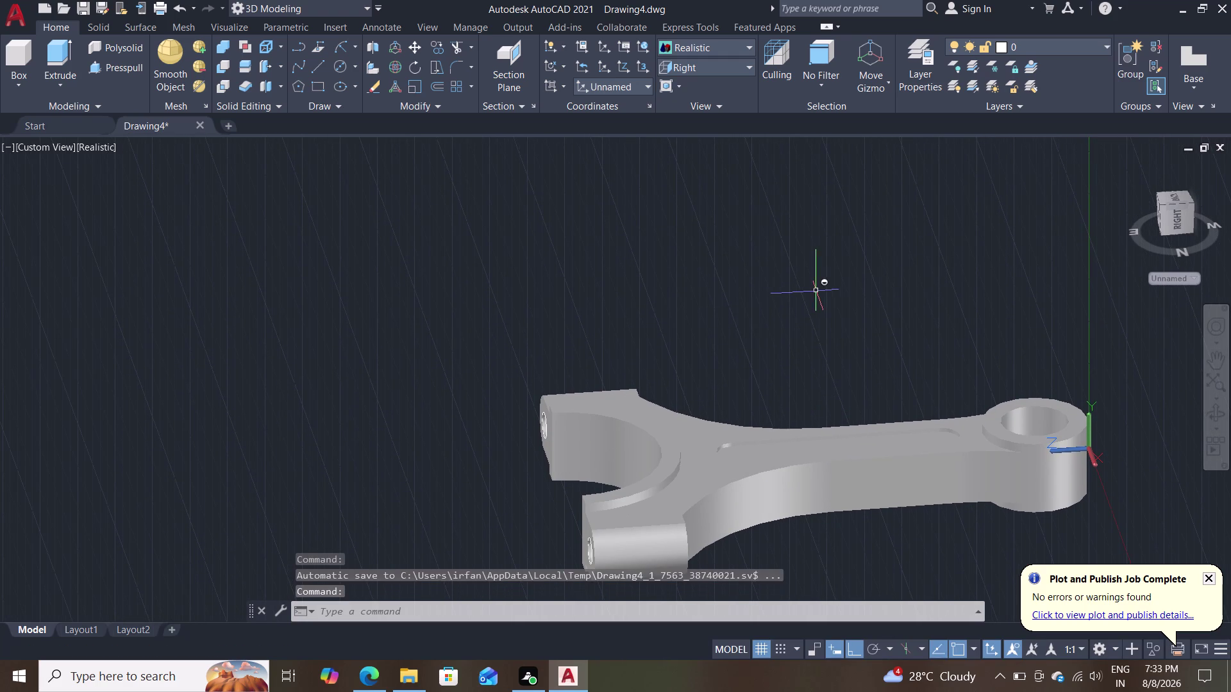
scroll(down, 3)
scroll(up, 3)
middle_drag(798, 349, 773, 327)
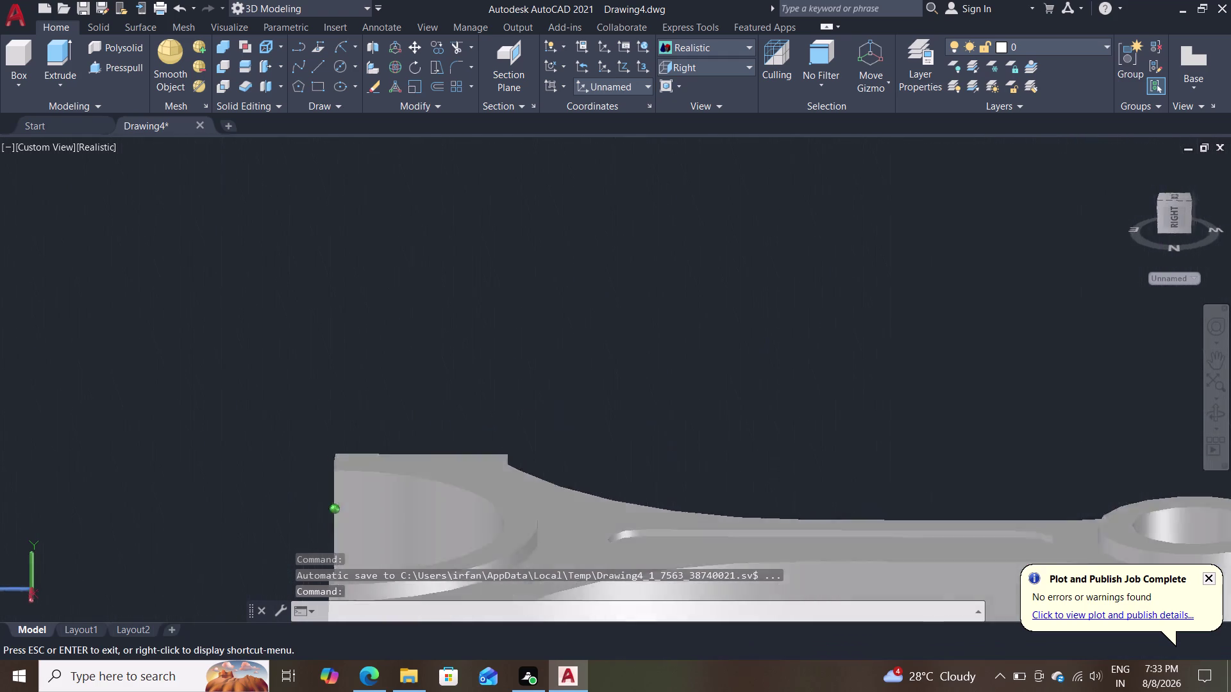
middle_drag(773, 327, 514, 286)
middle_drag(517, 385, 528, 390)
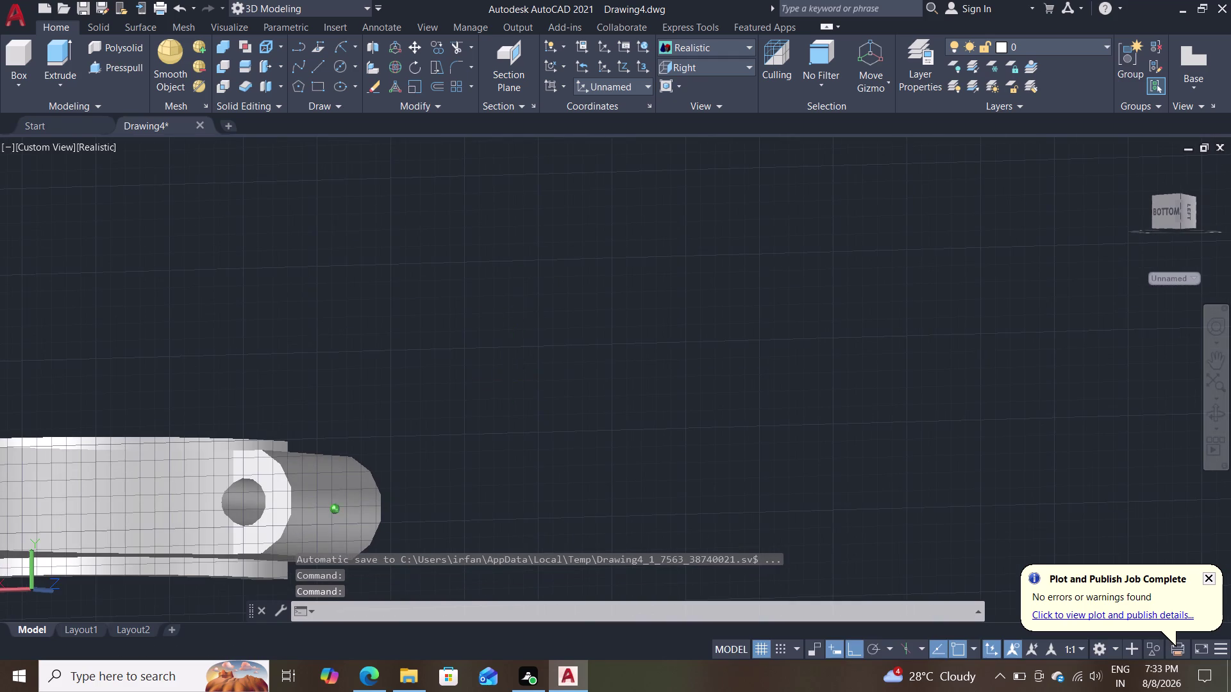
middle_drag(527, 391, 804, 450)
middle_drag(774, 432, 639, 272)
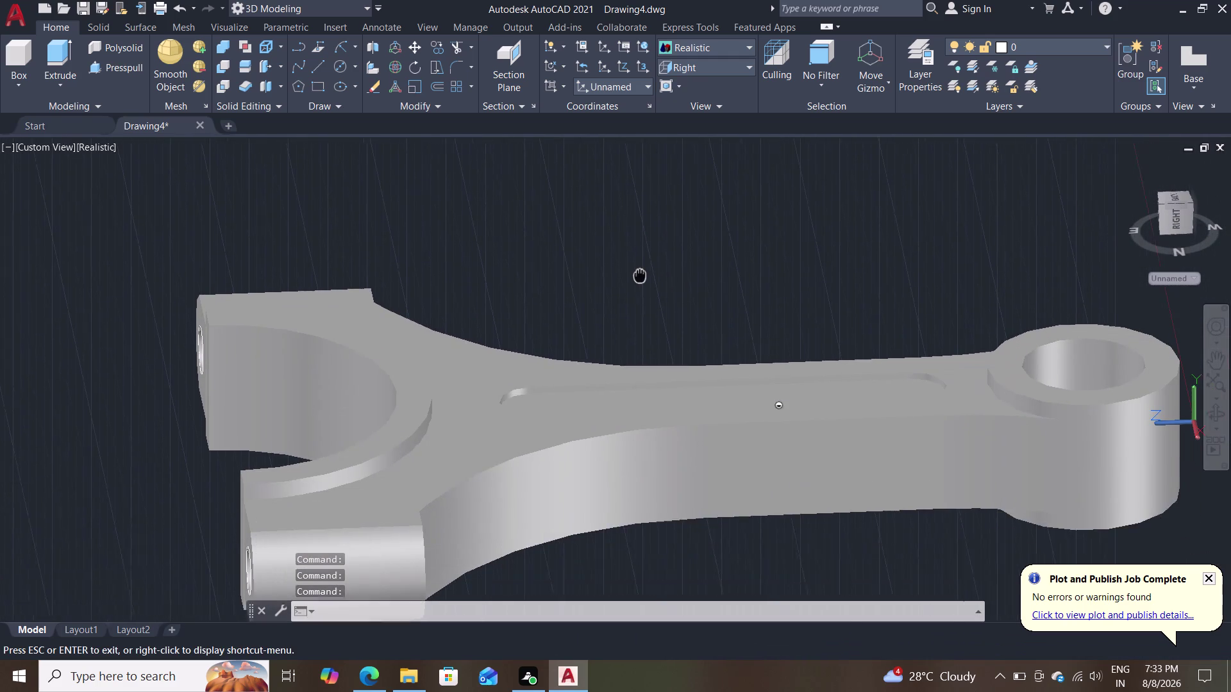
middle_drag(639, 272, 607, 269)
middle_drag(713, 295, 711, 245)
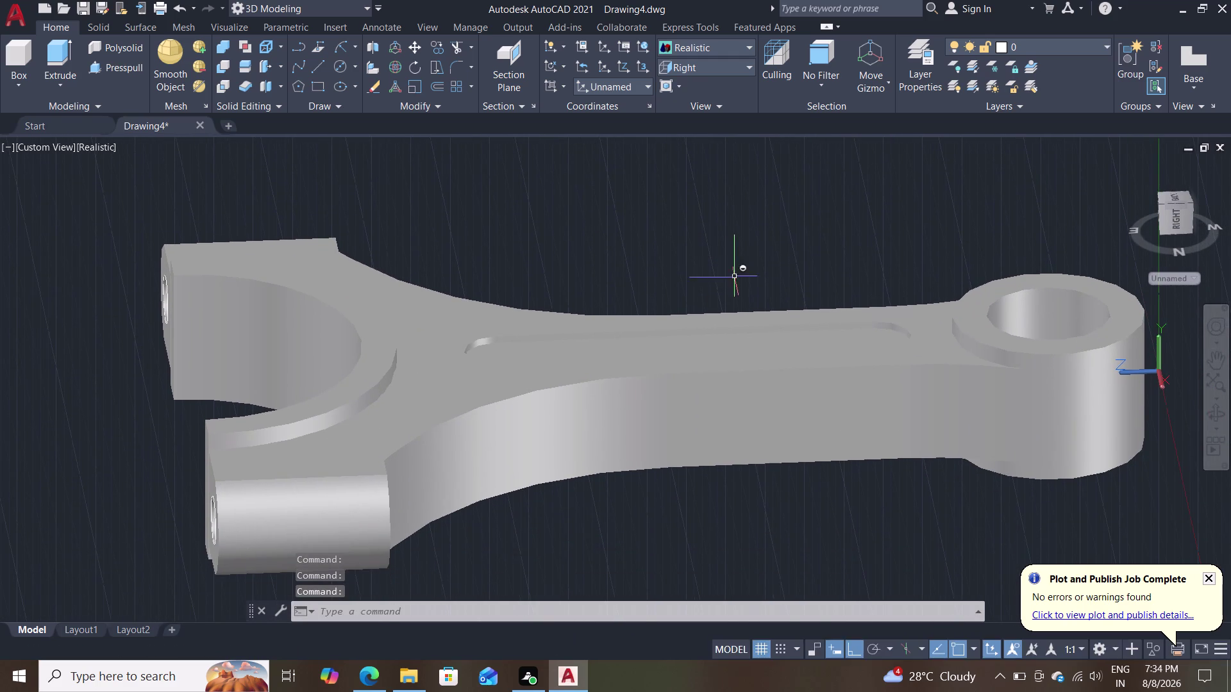
middle_drag(734, 277, 955, 158)
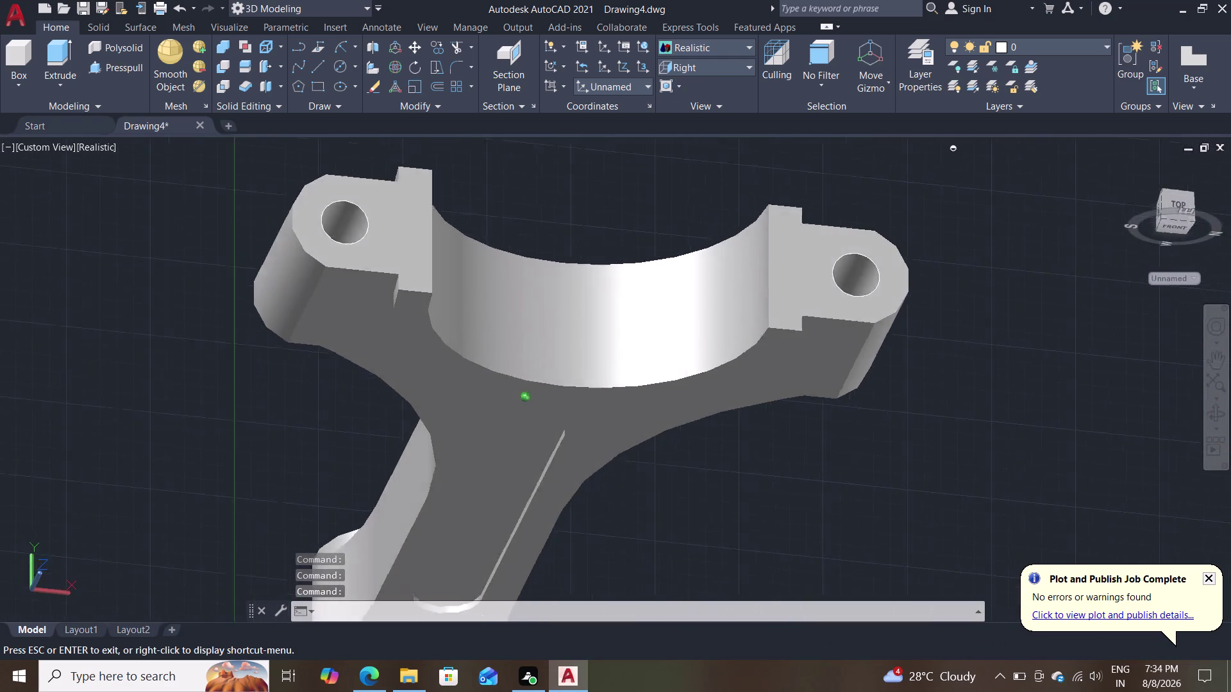
middle_drag(954, 158, 1086, 112)
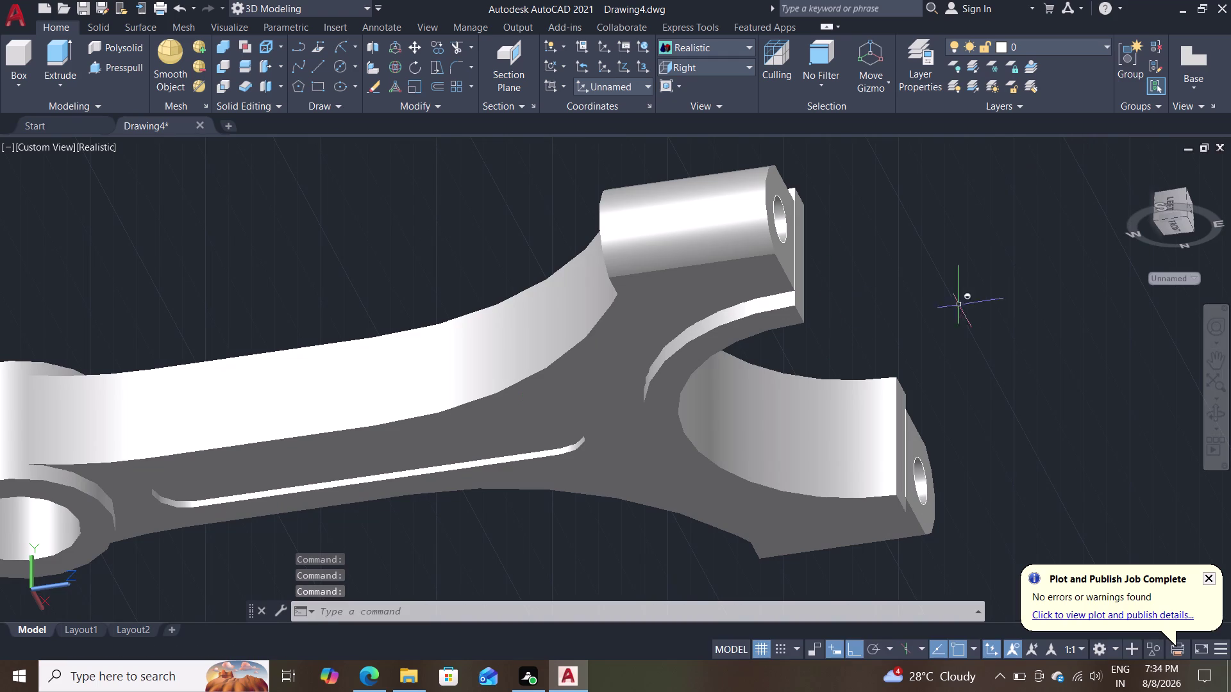
middle_drag(964, 321, 966, 304)
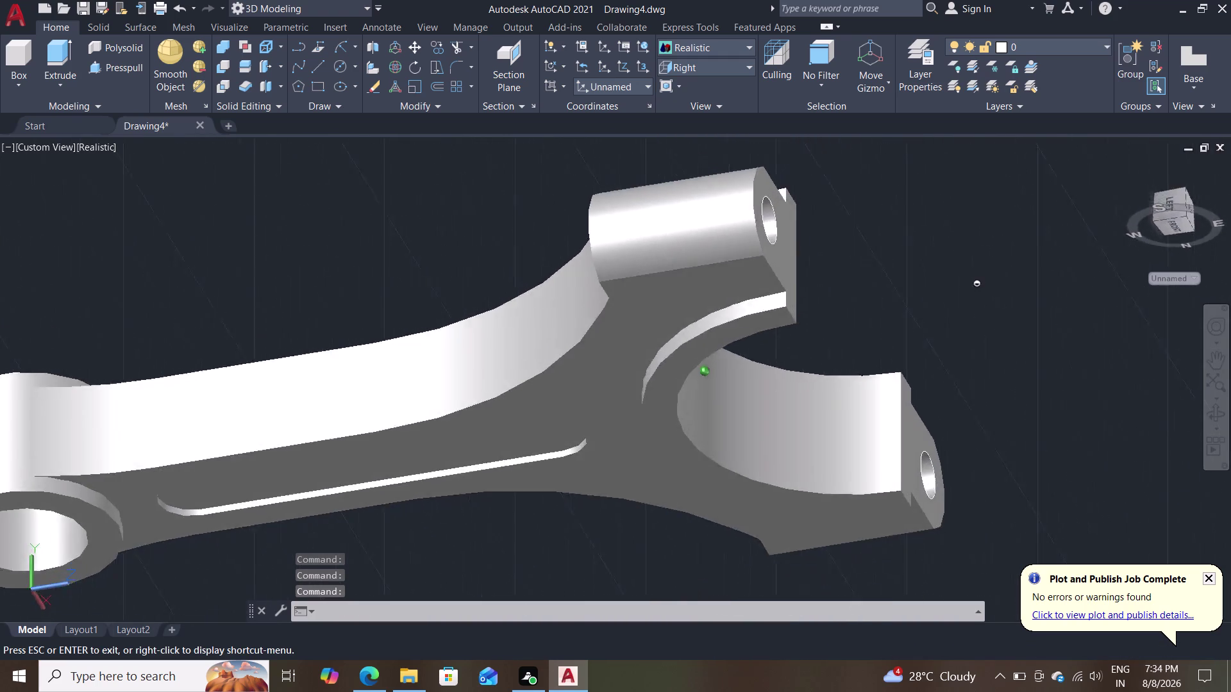
middle_drag(966, 304, 1019, 416)
middle_drag(1028, 417, 1120, 411)
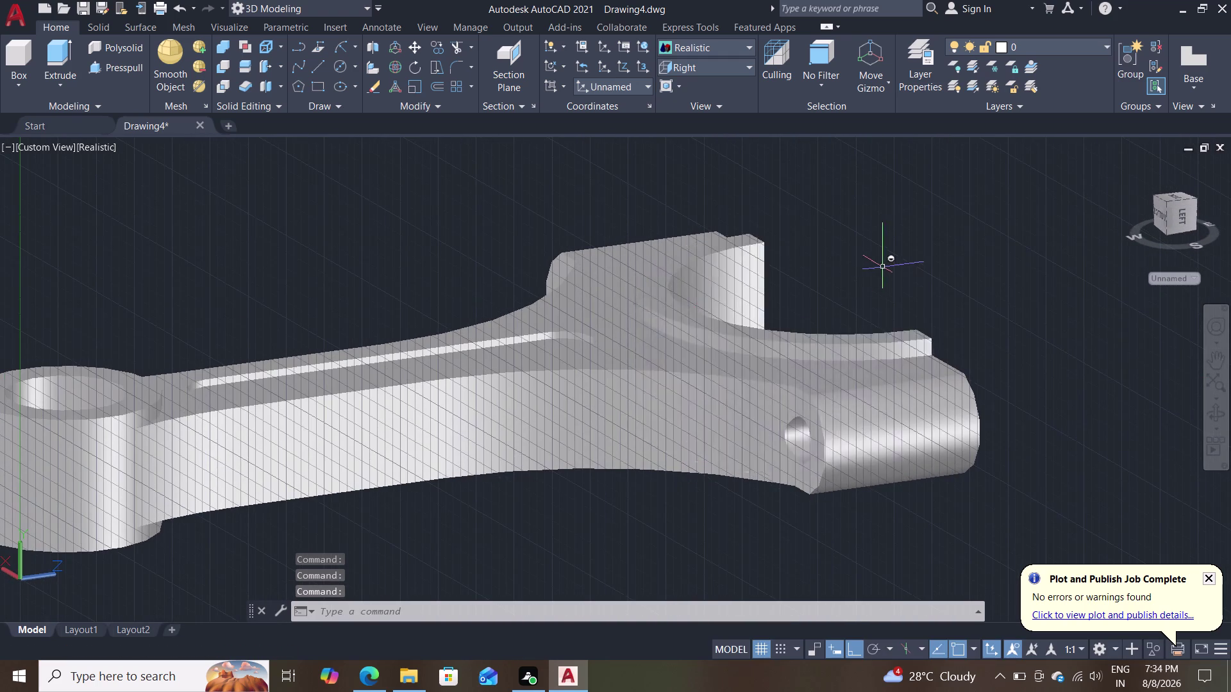
middle_drag(883, 267, 476, 255)
scroll(down, 3)
scroll(up, 3)
middle_drag(779, 256, 540, 311)
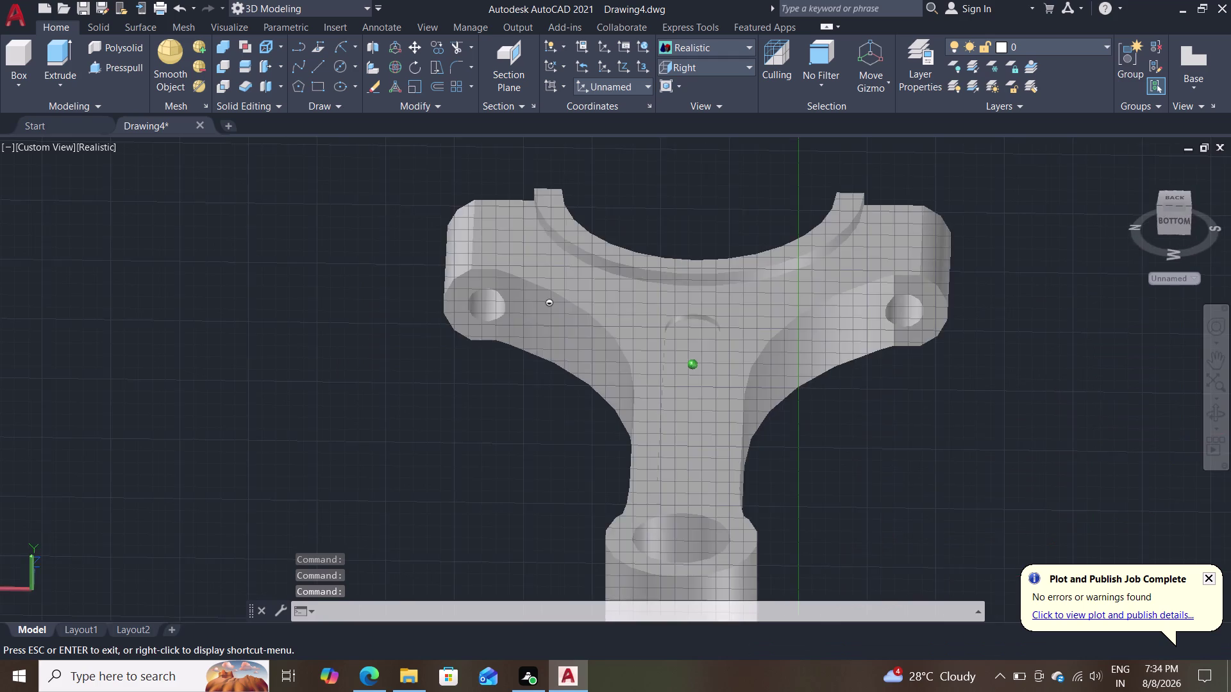
middle_drag(540, 311, 372, 307)
scroll(up, 3)
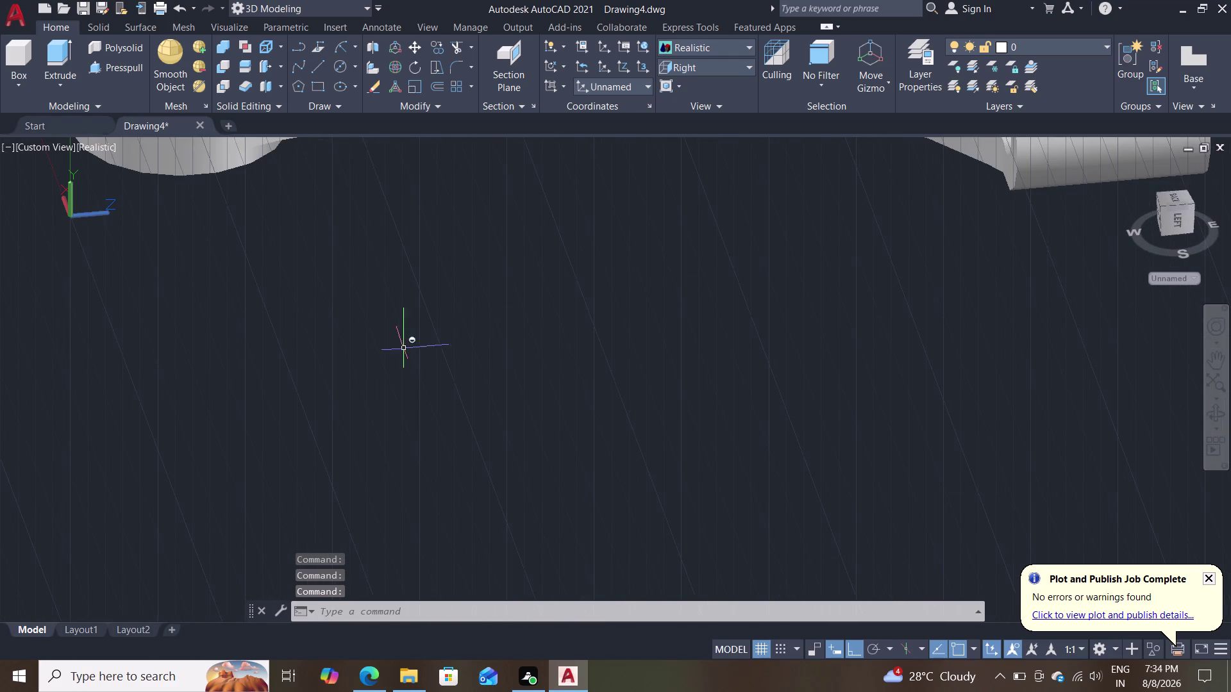
scroll(down, 3)
scroll(up, 3)
middle_drag(559, 280, 541, 422)
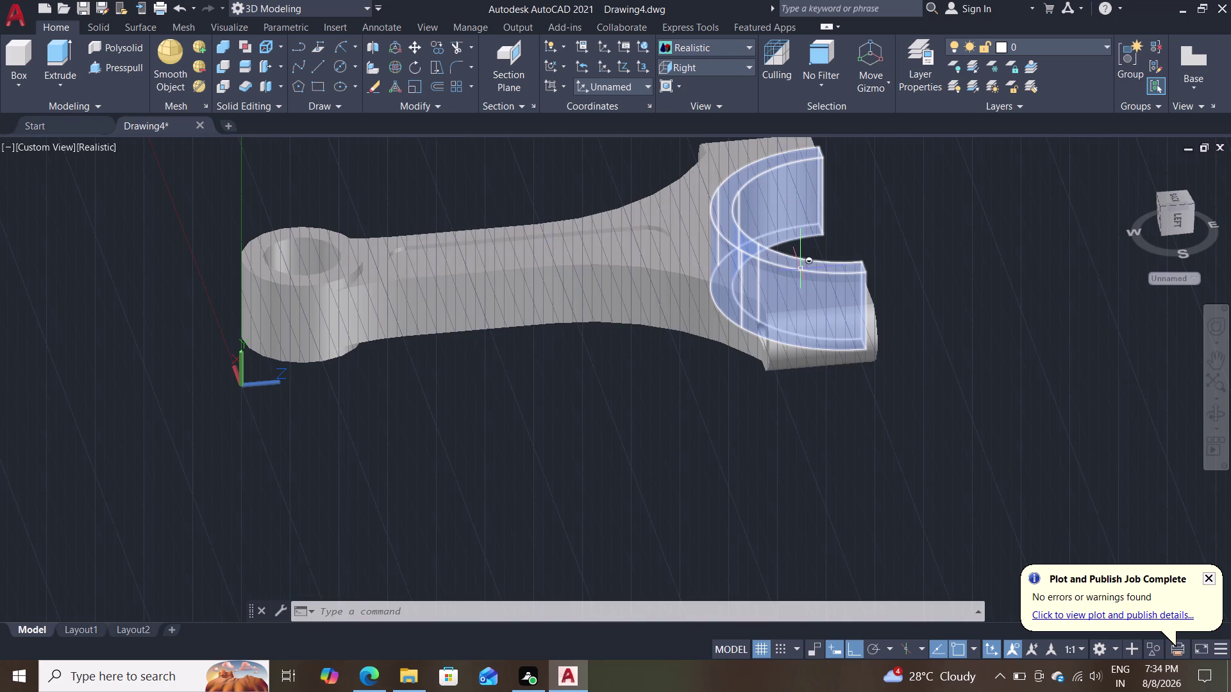
scroll(down, 3)
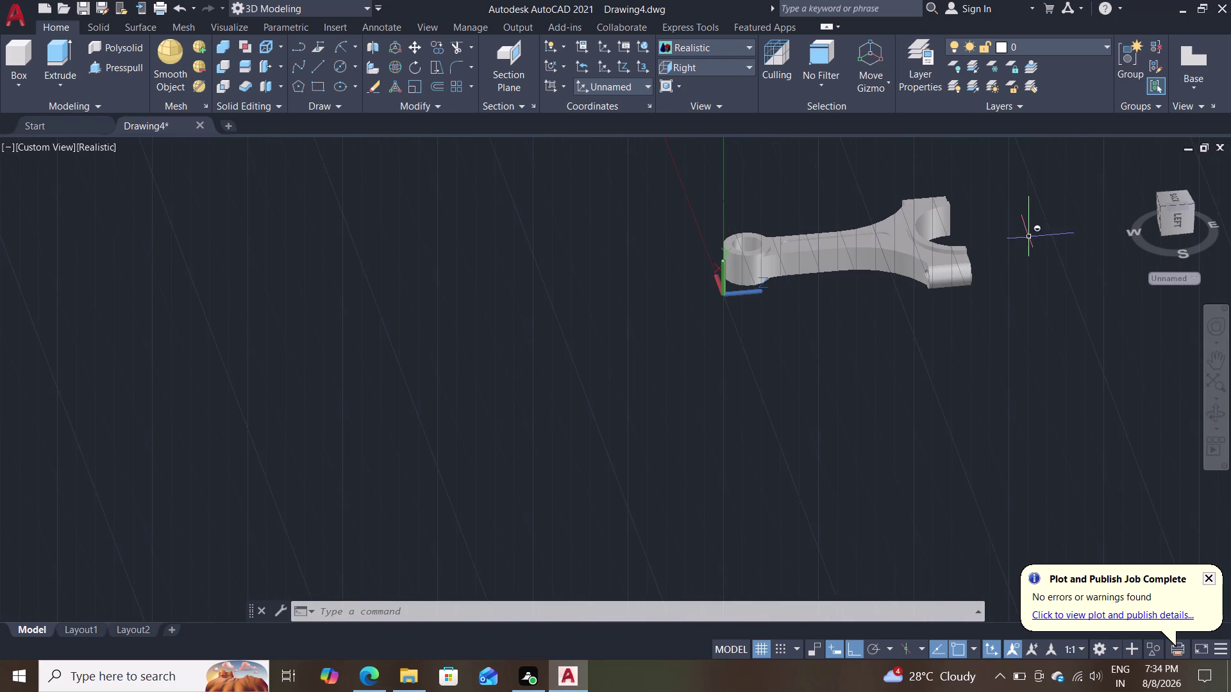
Union the rod body, bearing shell and big-end cap into one solid, using selection cycling.
middle_drag(876, 344, 721, 429)
drag(901, 206, 862, 208)
click(512, 416)
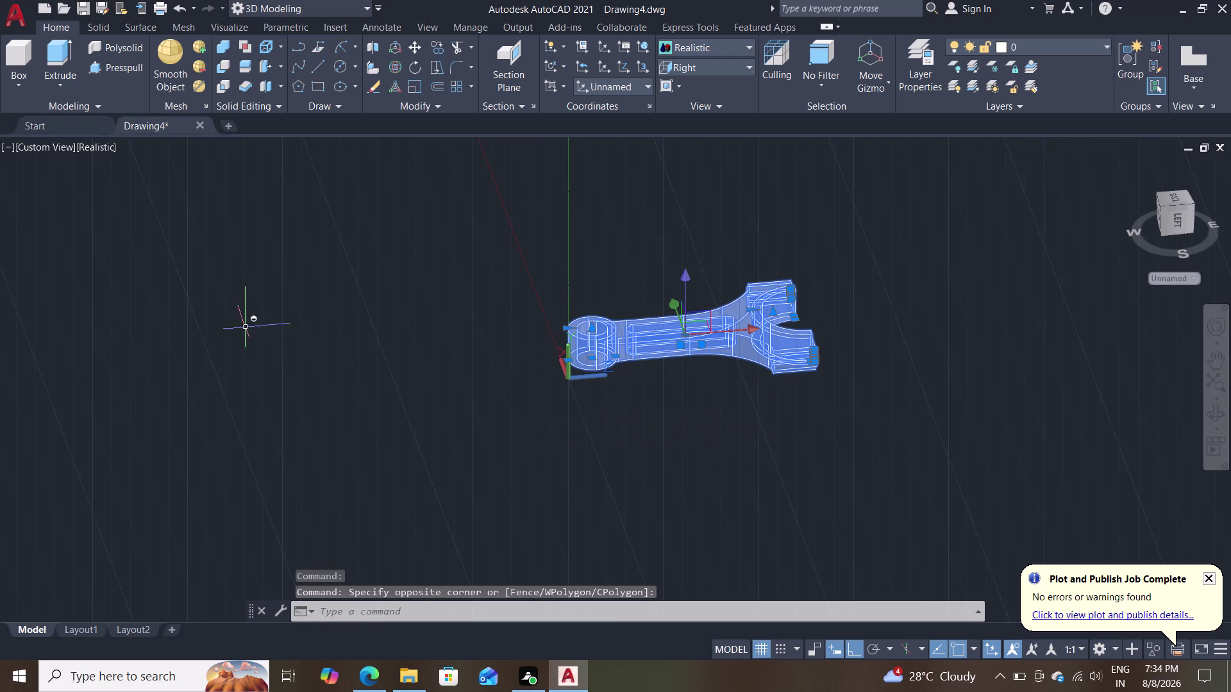
click(220, 43)
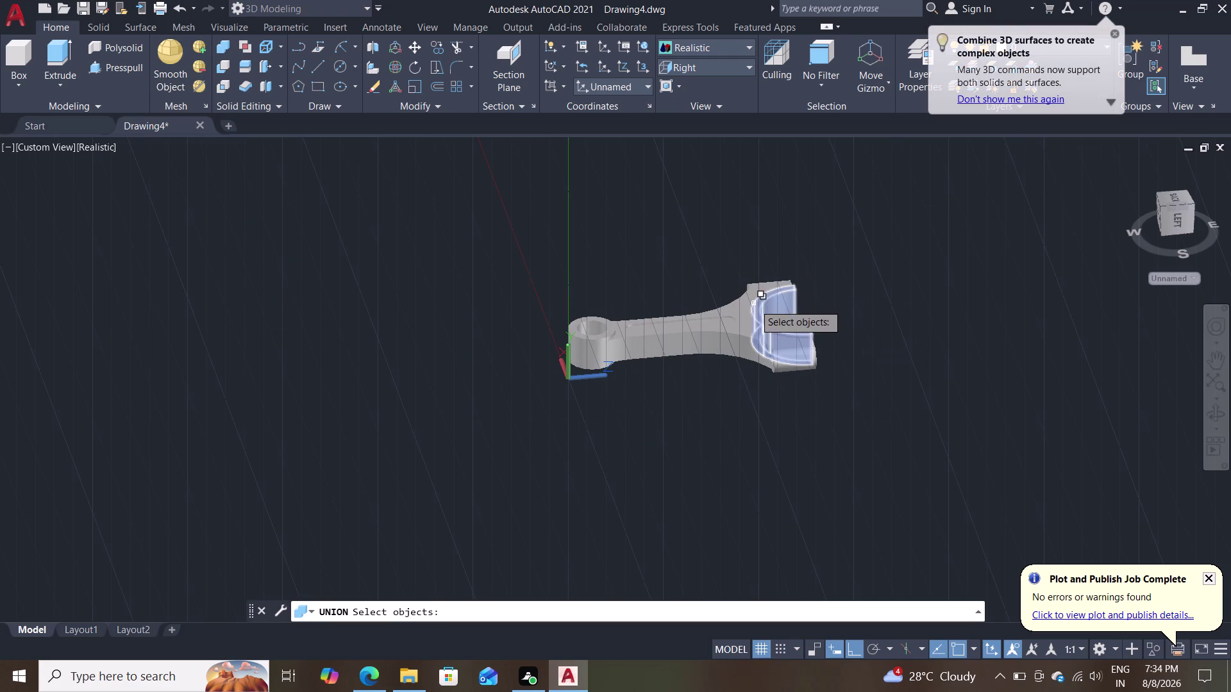
click(758, 313)
click(738, 324)
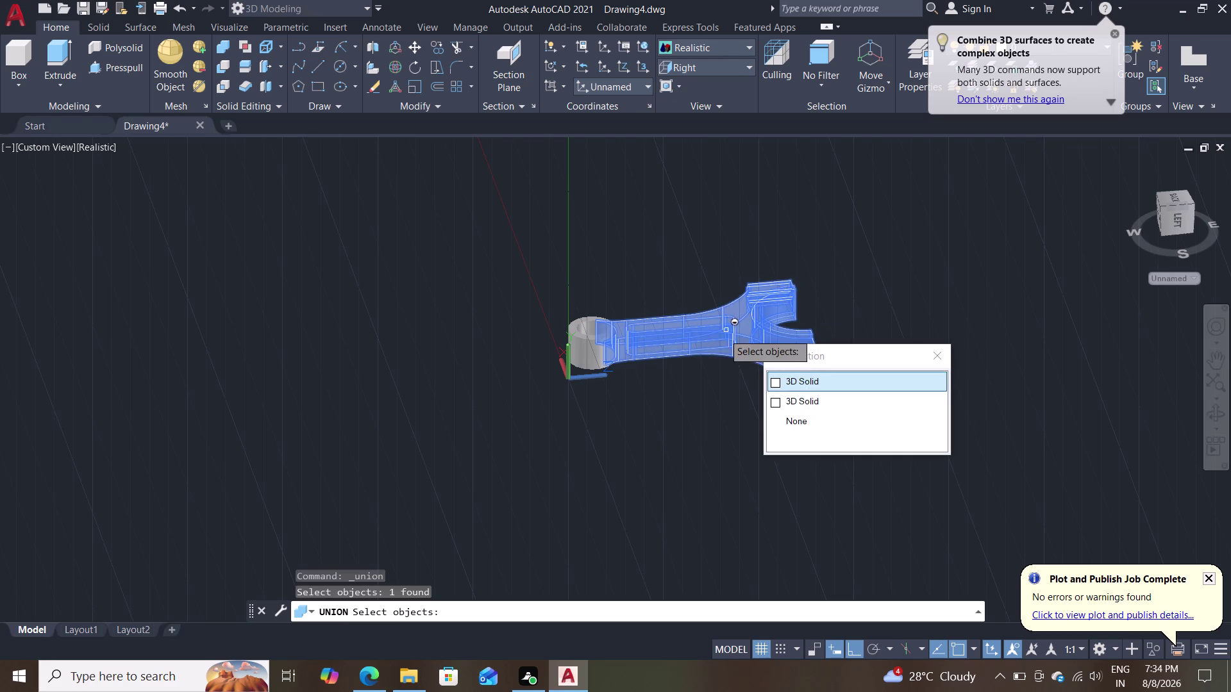
double_click(581, 355)
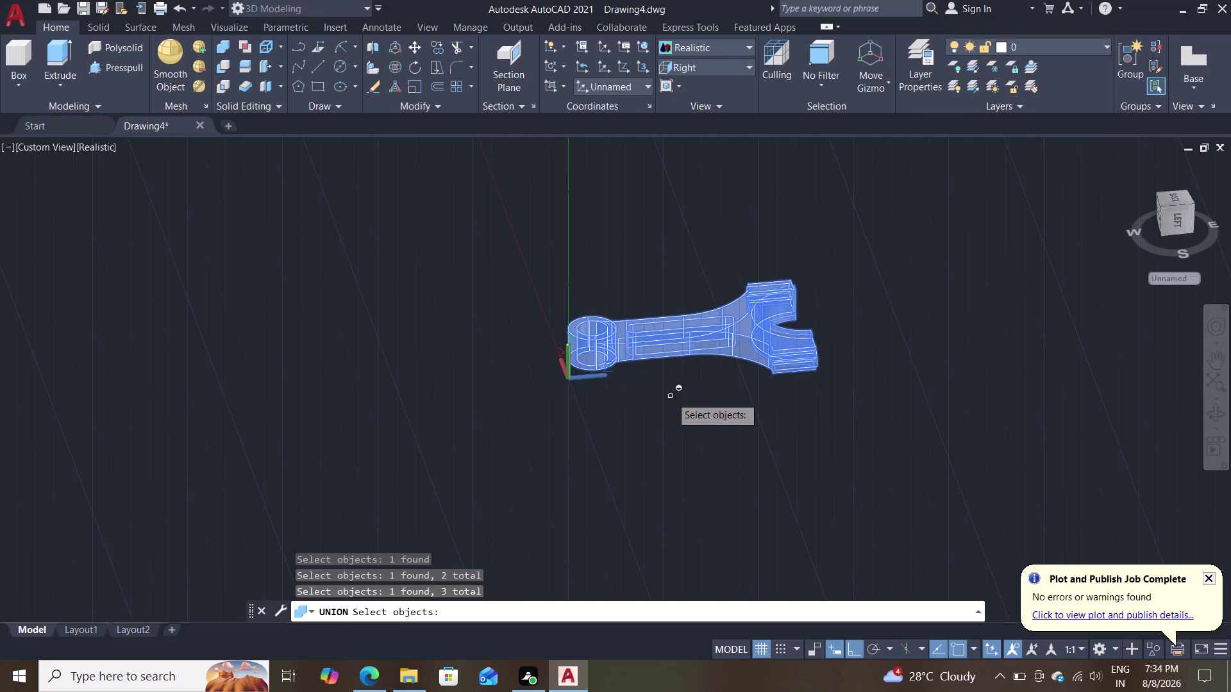
key(Return)
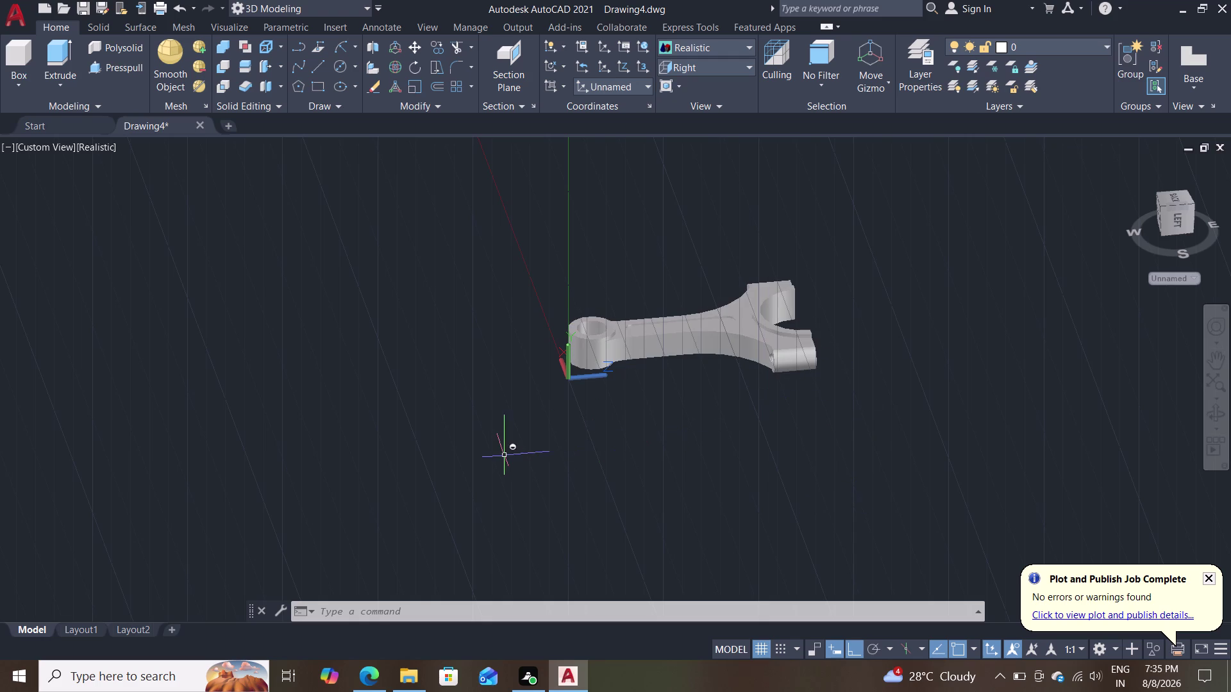
scroll(up, 3)
middle_drag(710, 381, 610, 469)
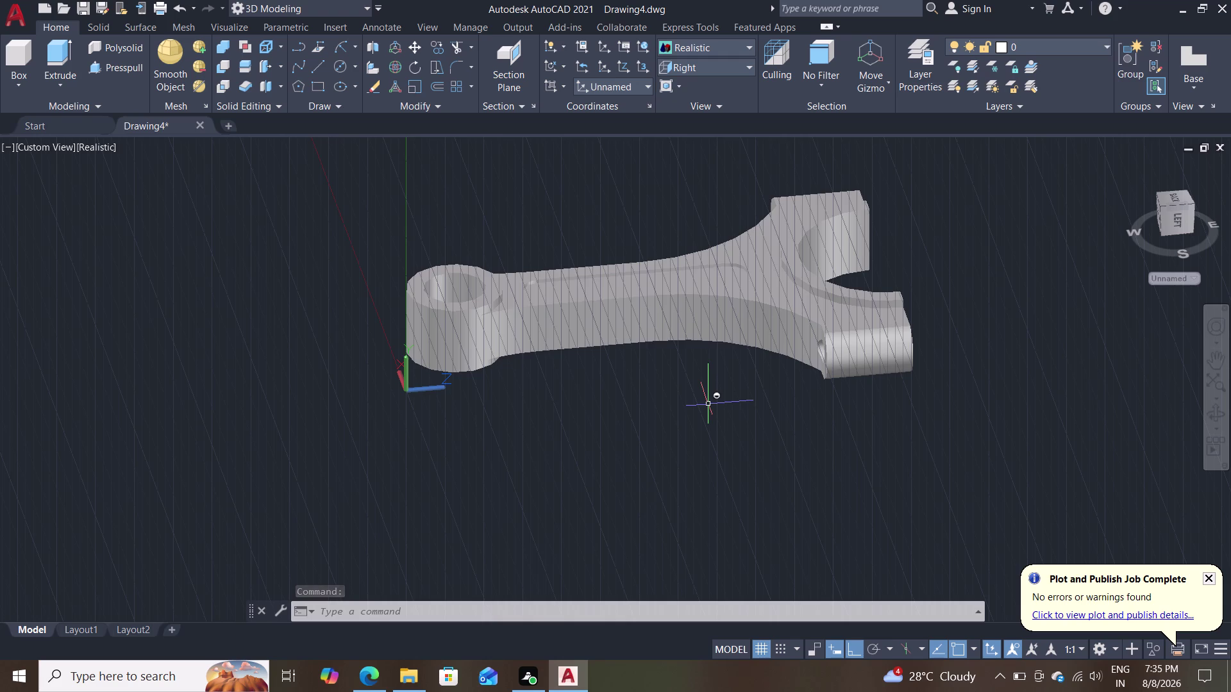
scroll(down, 3)
scroll(up, 3)
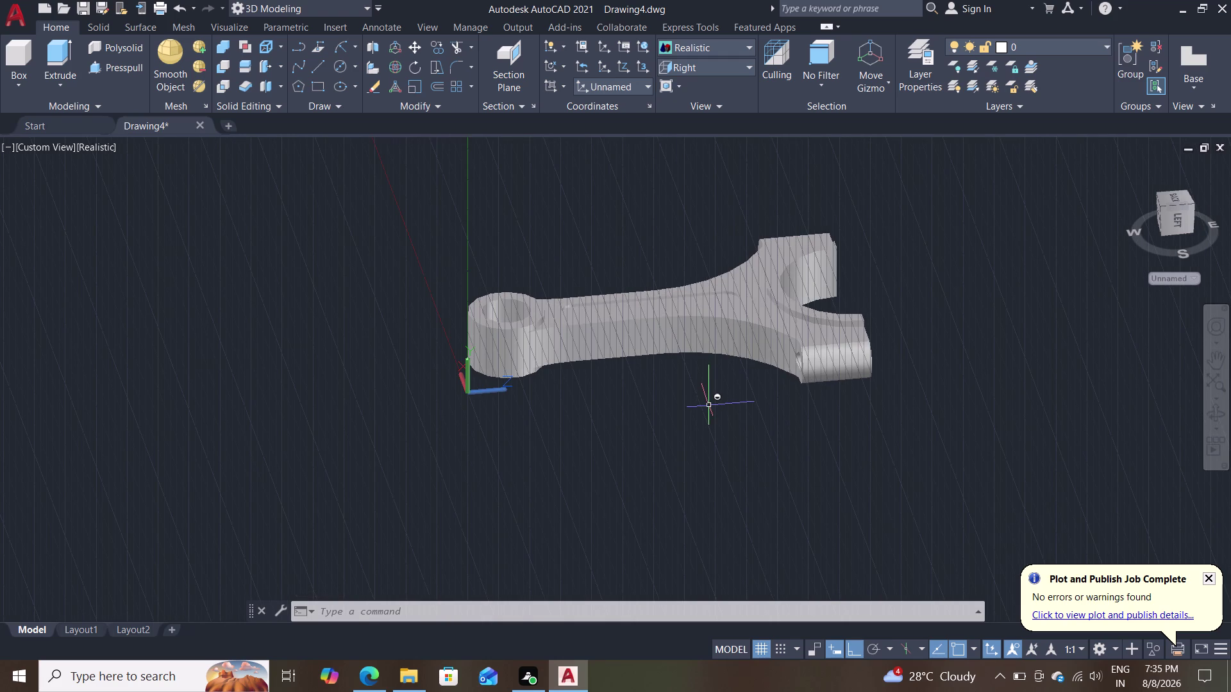
scroll(down, 3)
scroll(up, 3)
drag(942, 179, 933, 179)
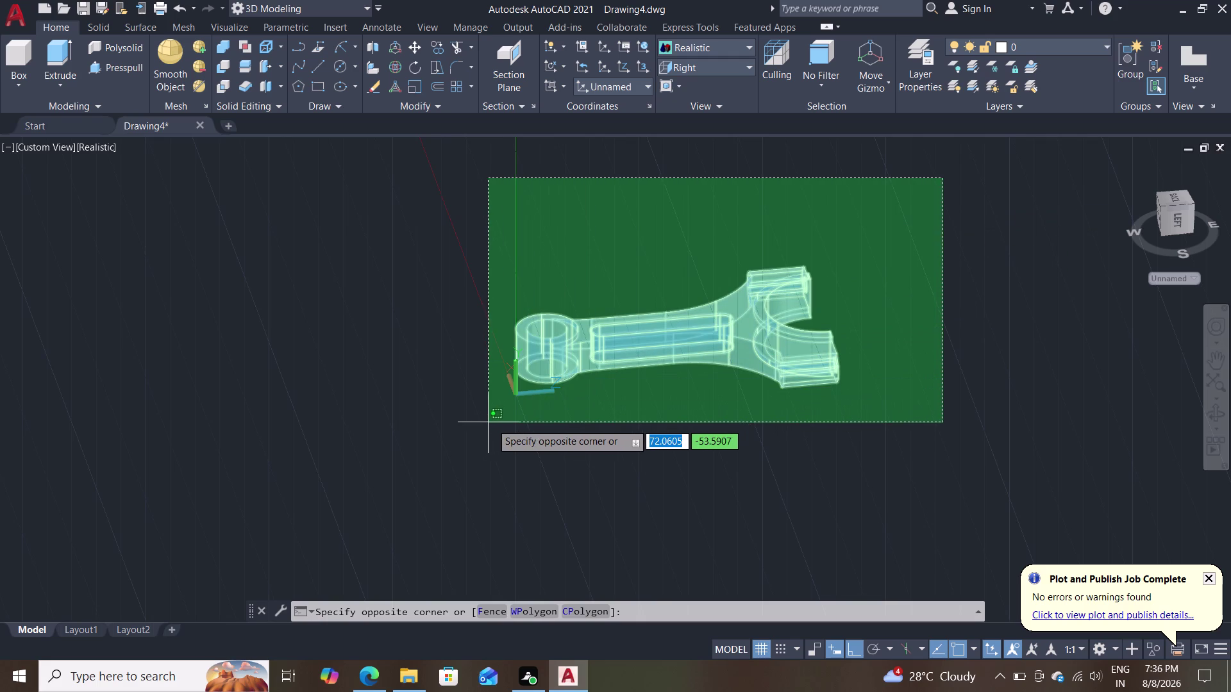
click(955, 210)
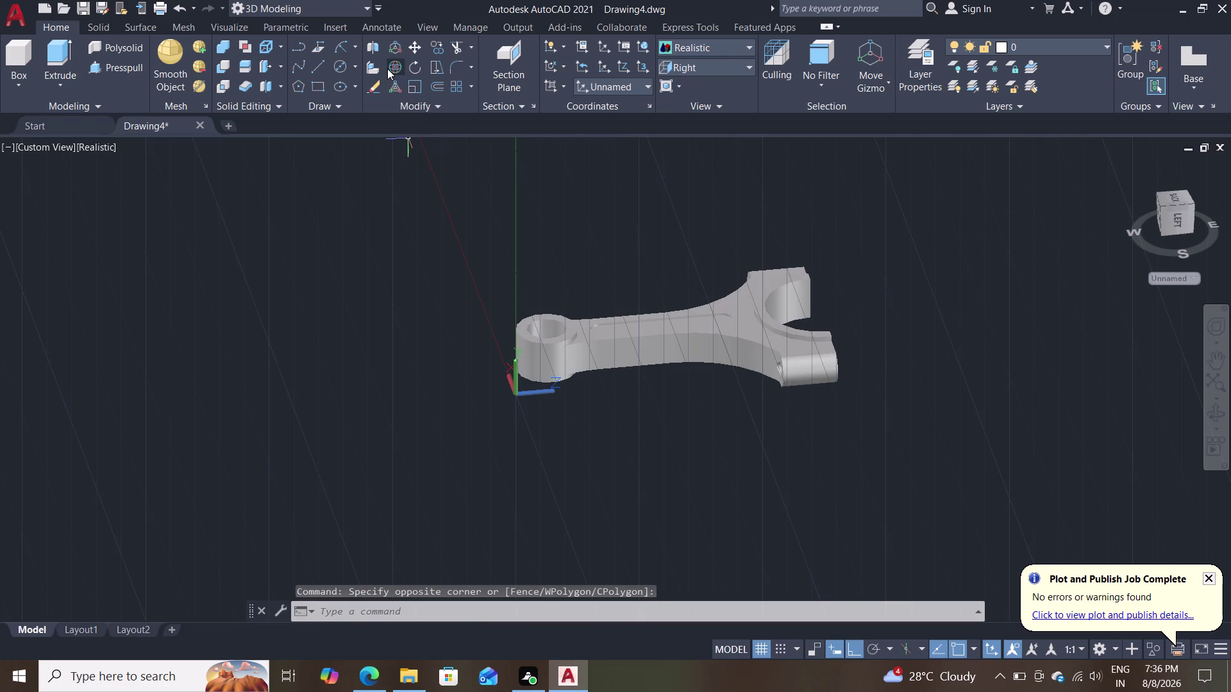
click(390, 66)
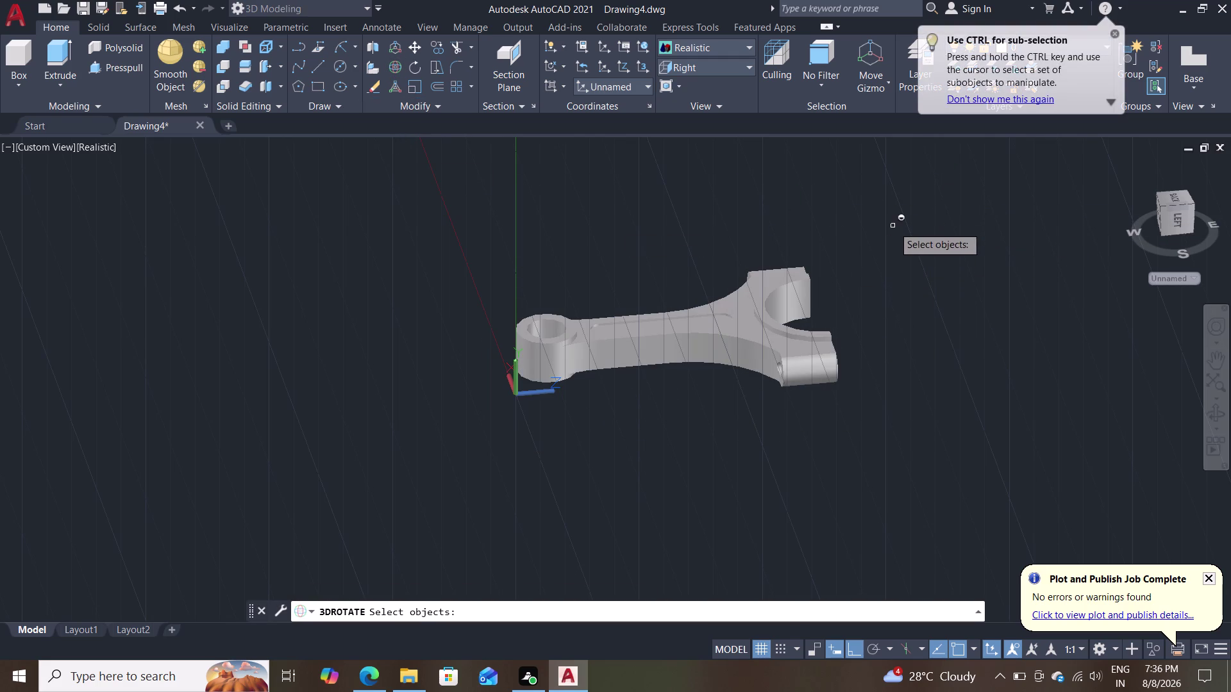
Try a 3D rotation of the window-selected rod parts, then cancel and undo it.
drag(893, 226, 1076, 151)
click(448, 410)
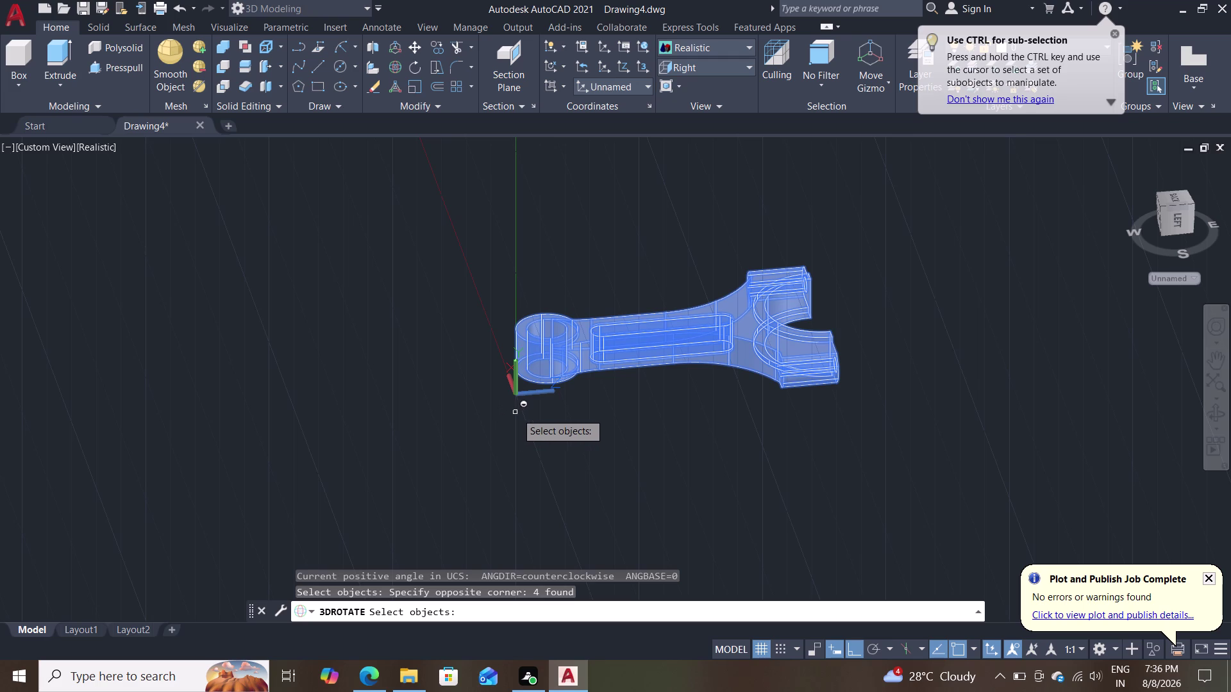
key(Return)
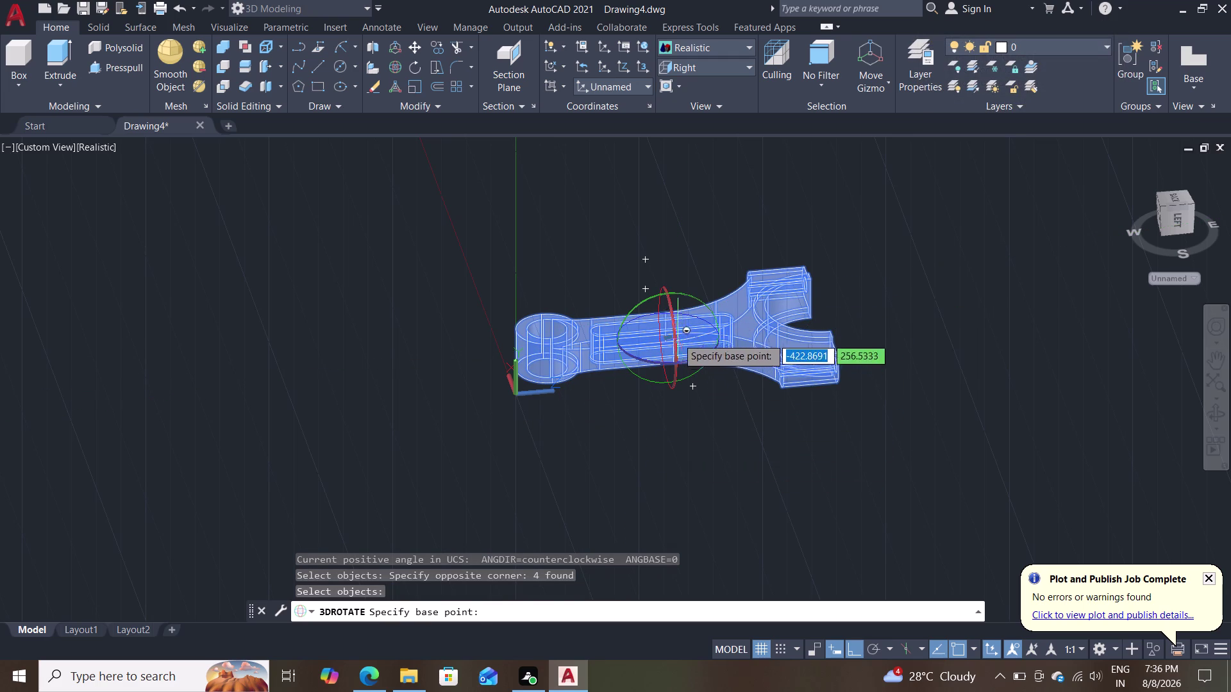
drag(672, 321, 674, 320)
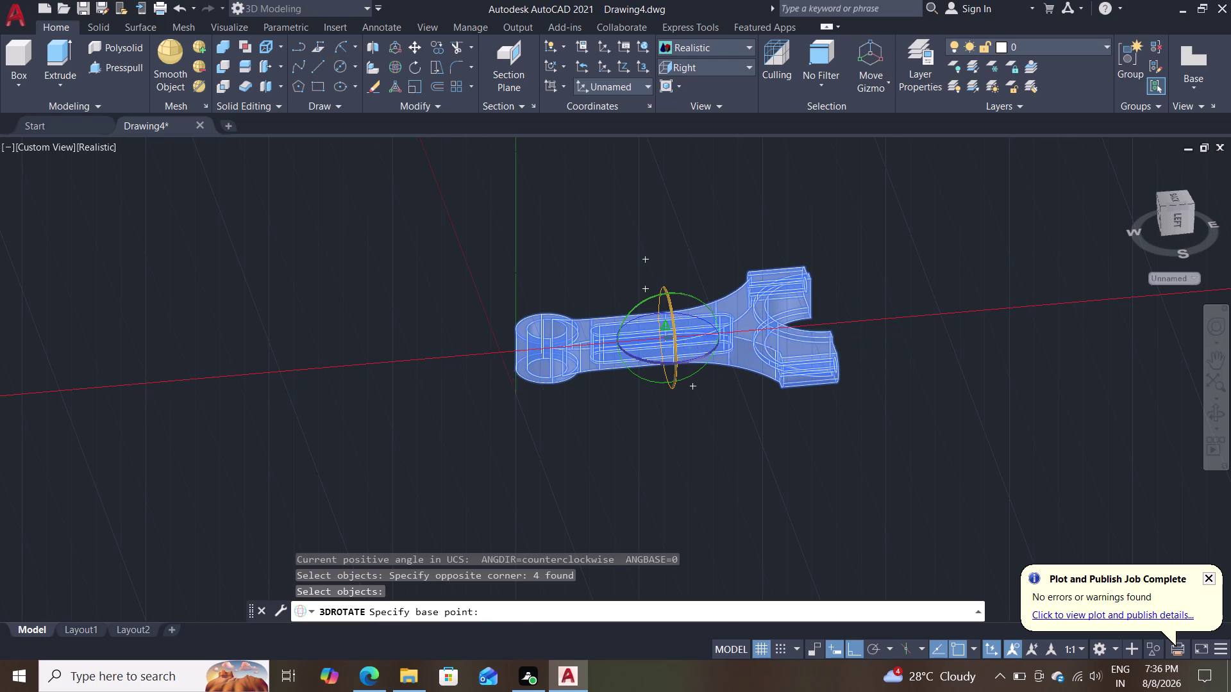
drag(674, 320, 712, 402)
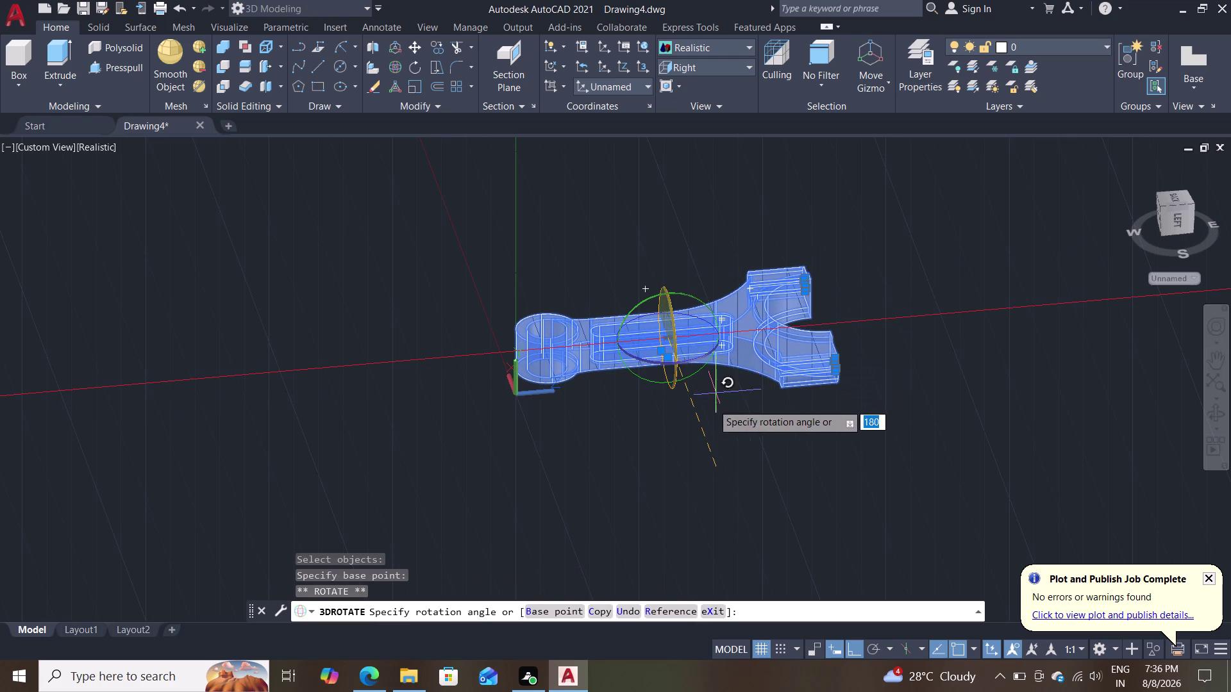
drag(712, 401, 681, 468)
drag(680, 472, 703, 325)
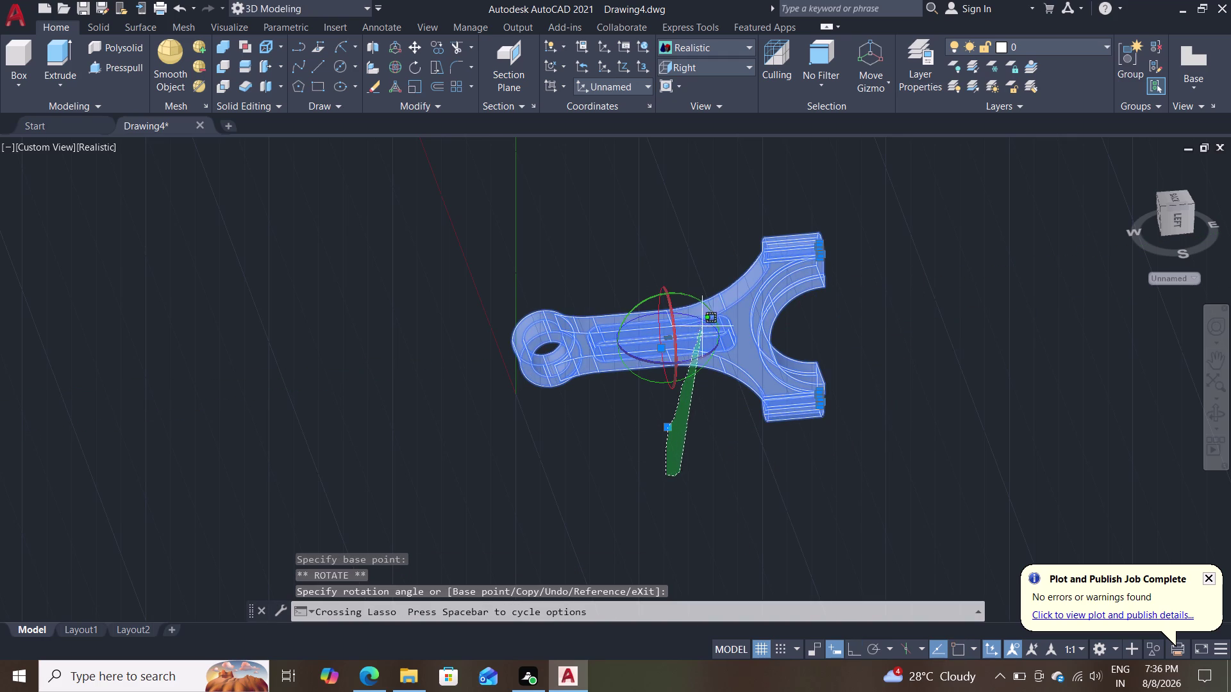
drag(703, 325, 716, 282)
key(Escape)
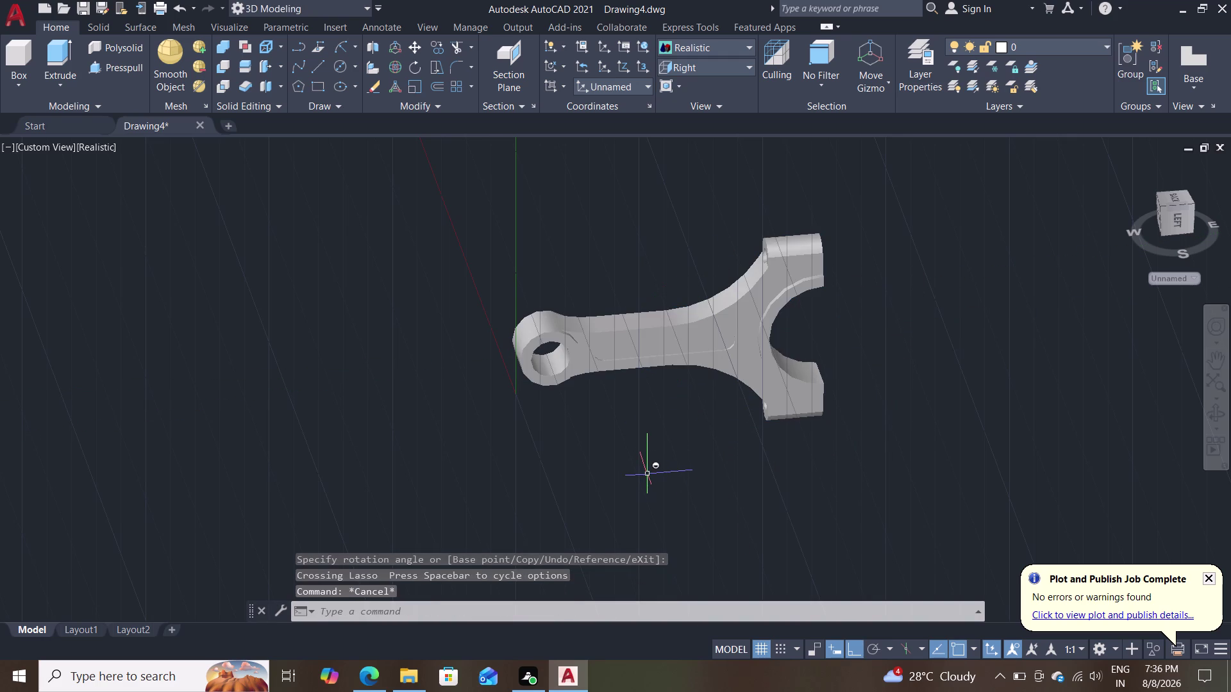
key(ctrl+z)
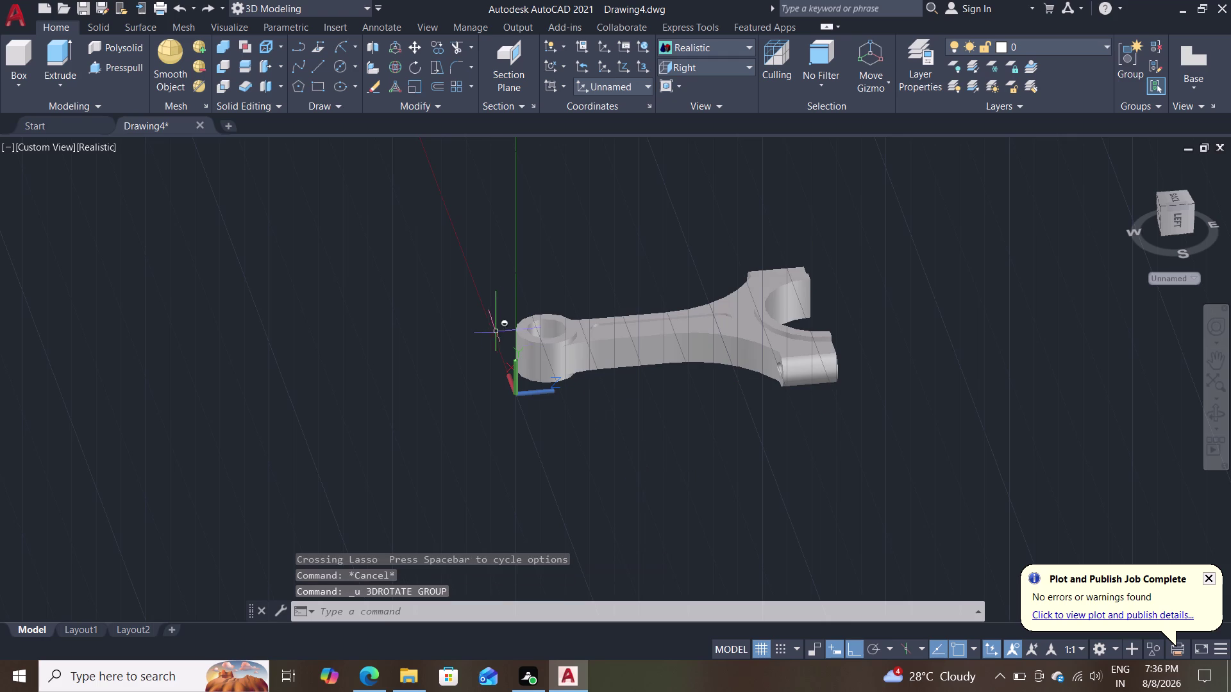
Retry 3DROTATE on the rod with its centre at the rod's middle, then exit.
scroll(up, 3)
middle_drag(667, 409, 612, 495)
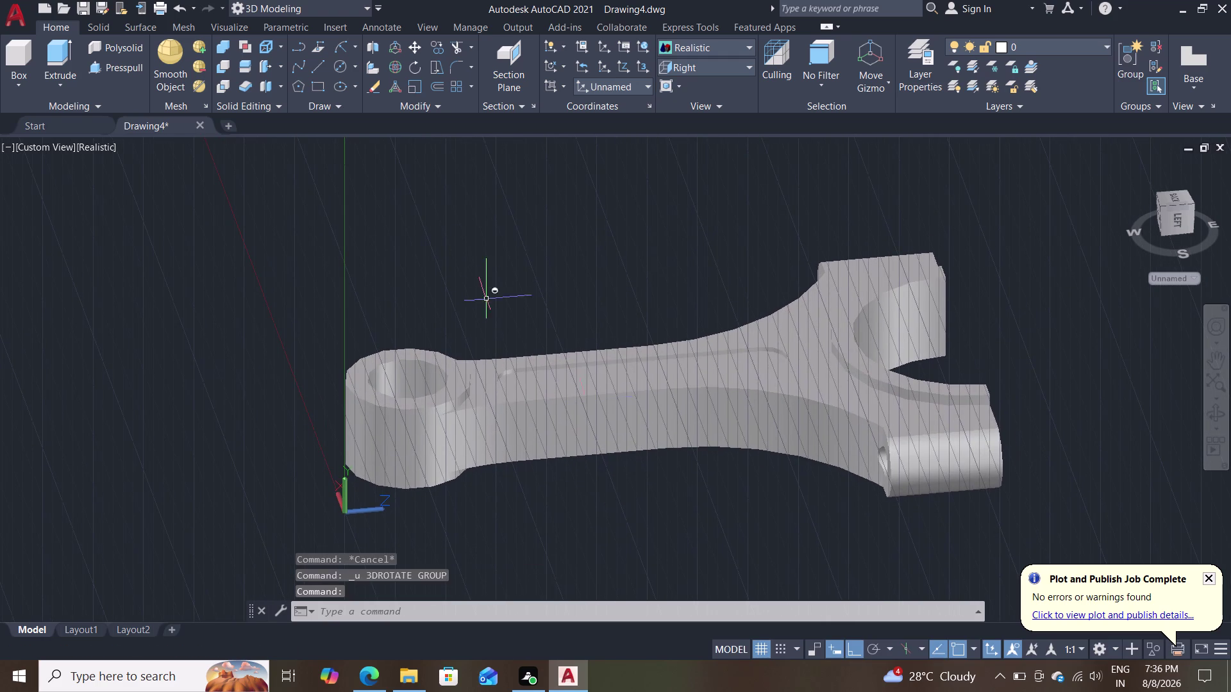
click(394, 67)
drag(1012, 218, 1010, 210)
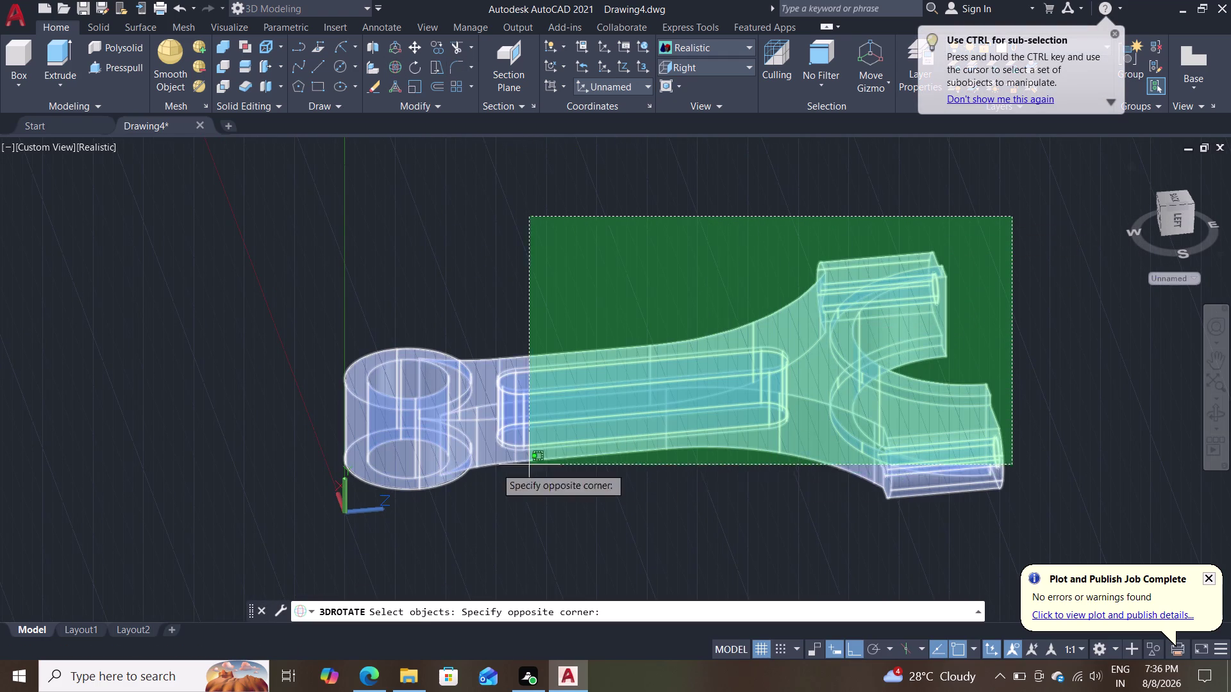
click(332, 497)
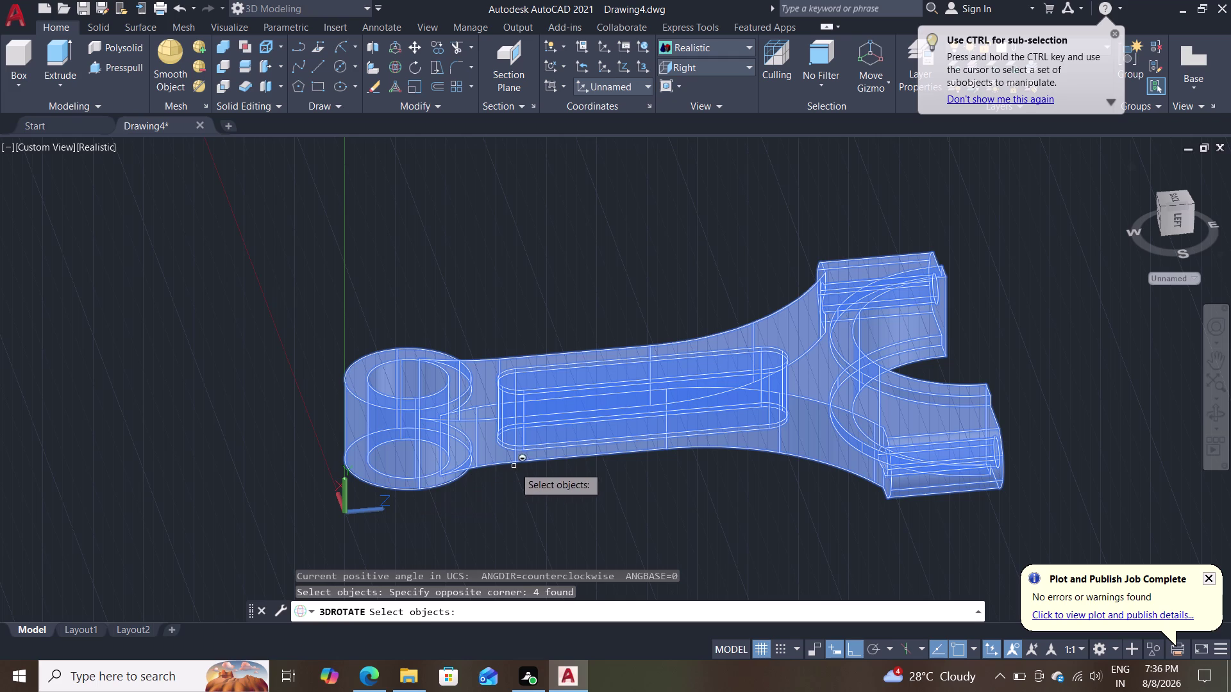
key(Return)
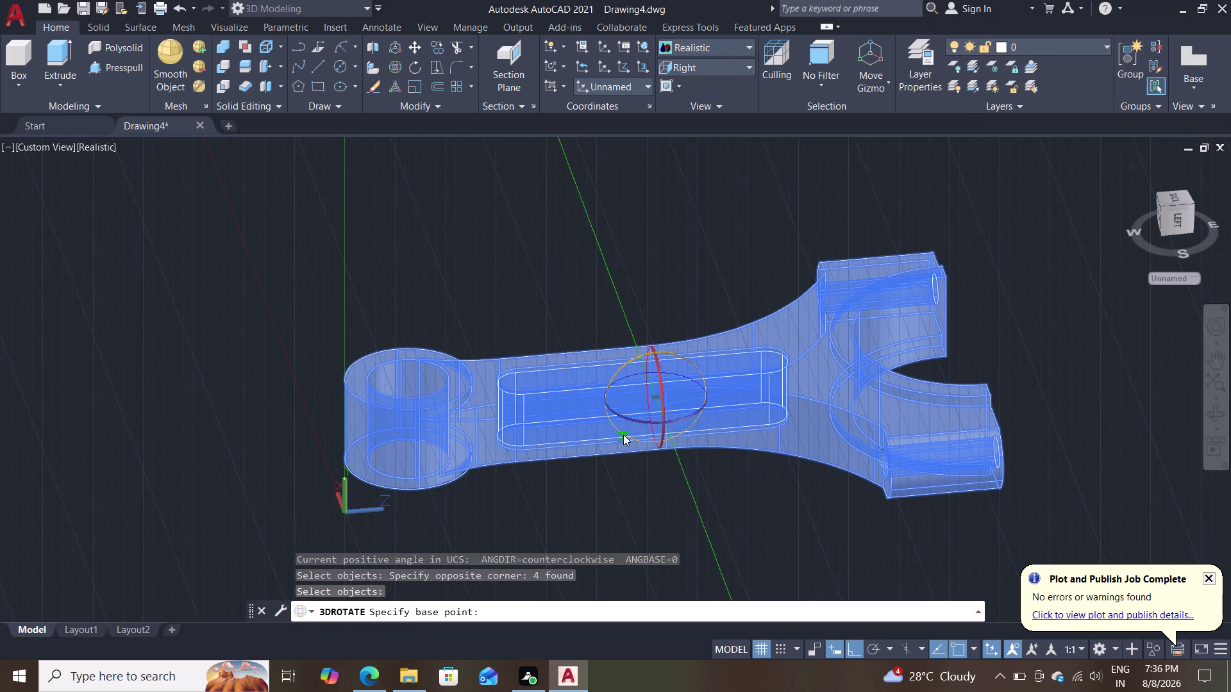
click(623, 434)
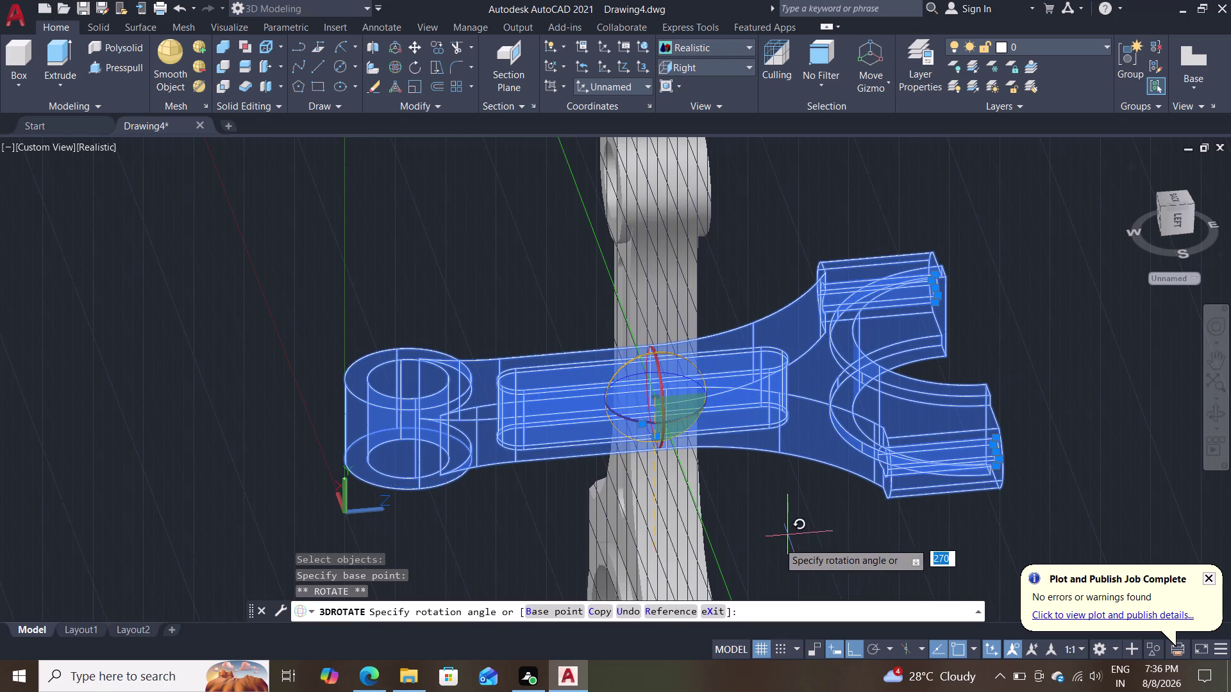
click(759, 554)
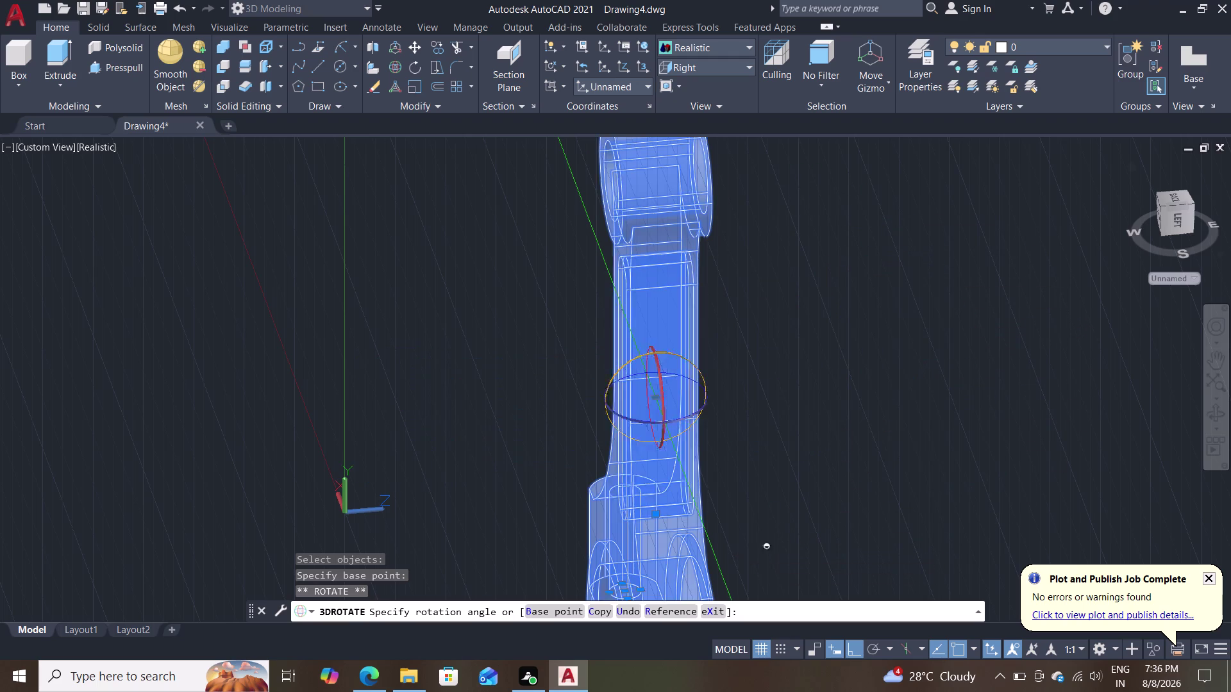
key(Escape)
scroll(down, 3)
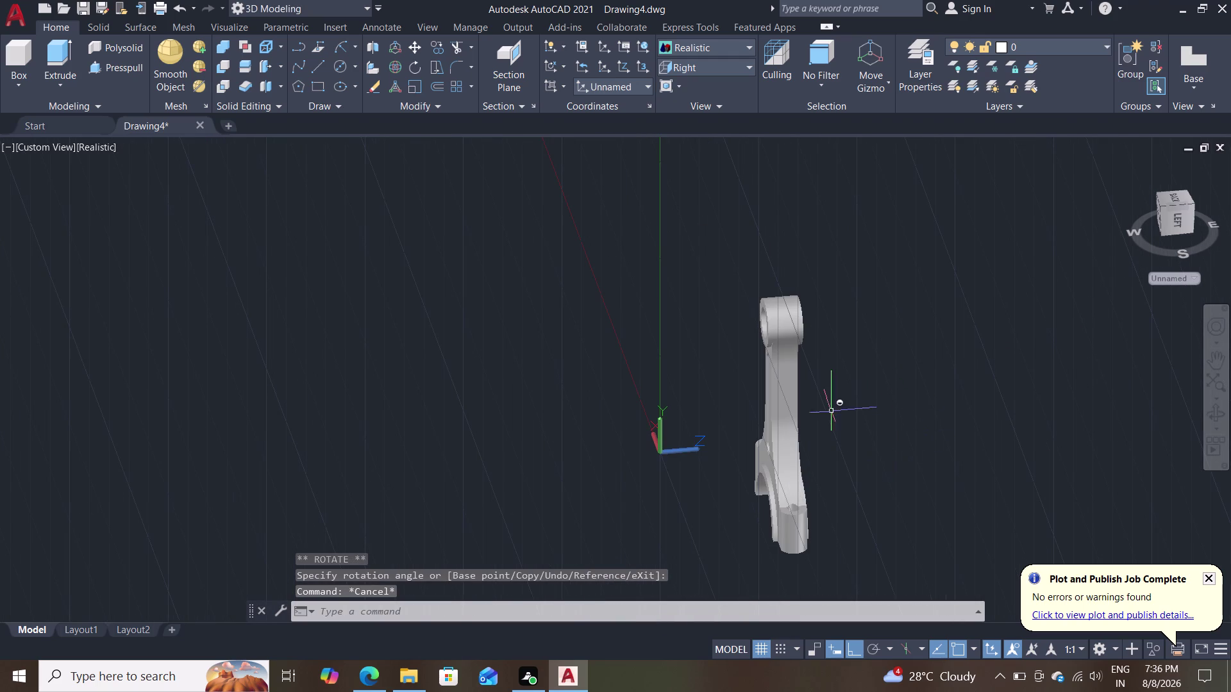
Start a third 3D rotation on one overlapping solid and cancel it.
click(393, 72)
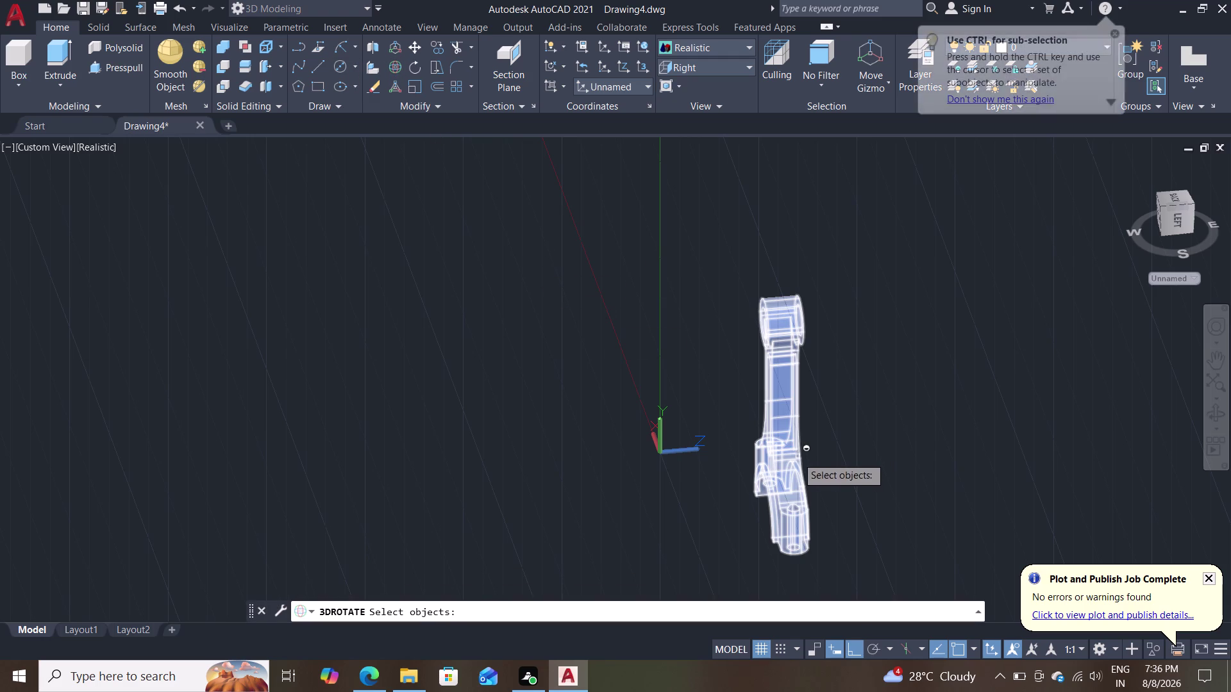
click(787, 445)
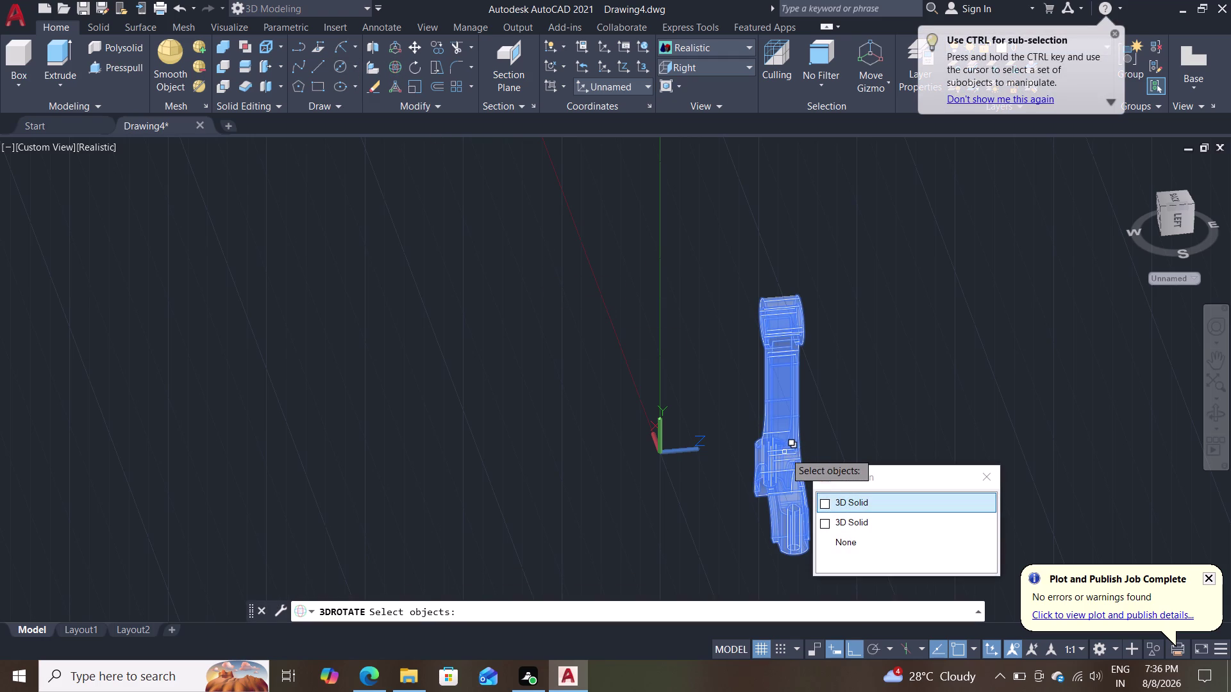
key(Return)
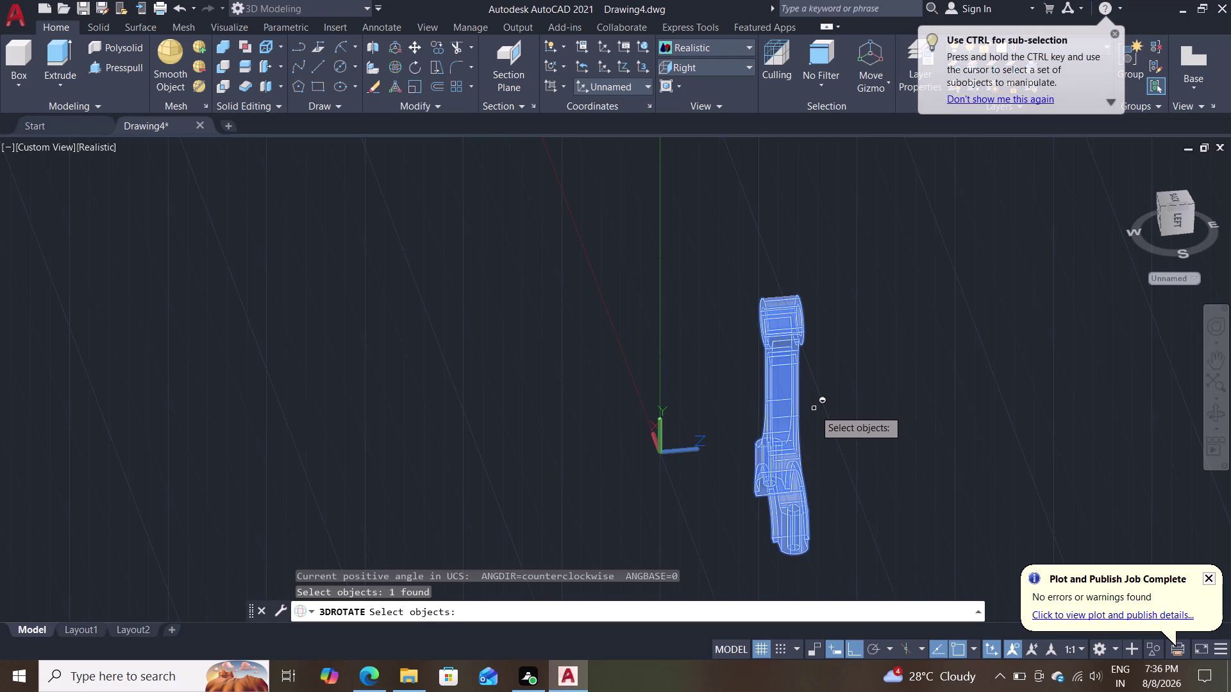
key(Return)
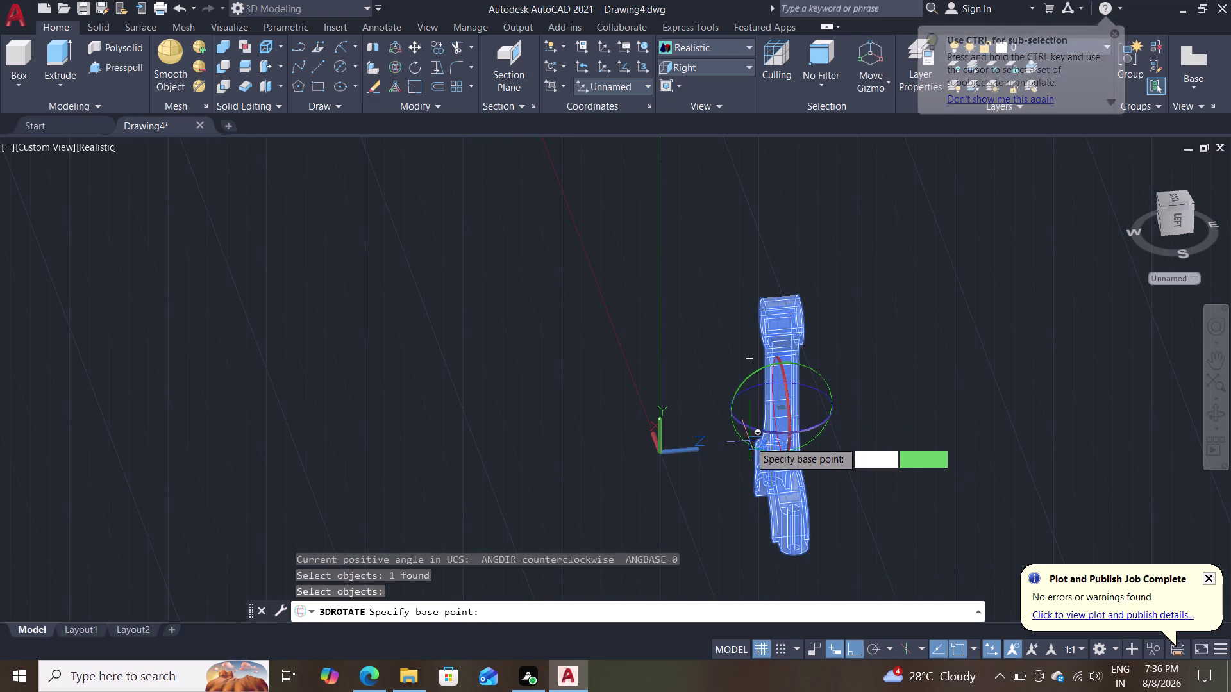
drag(766, 431, 820, 435)
key(Escape)
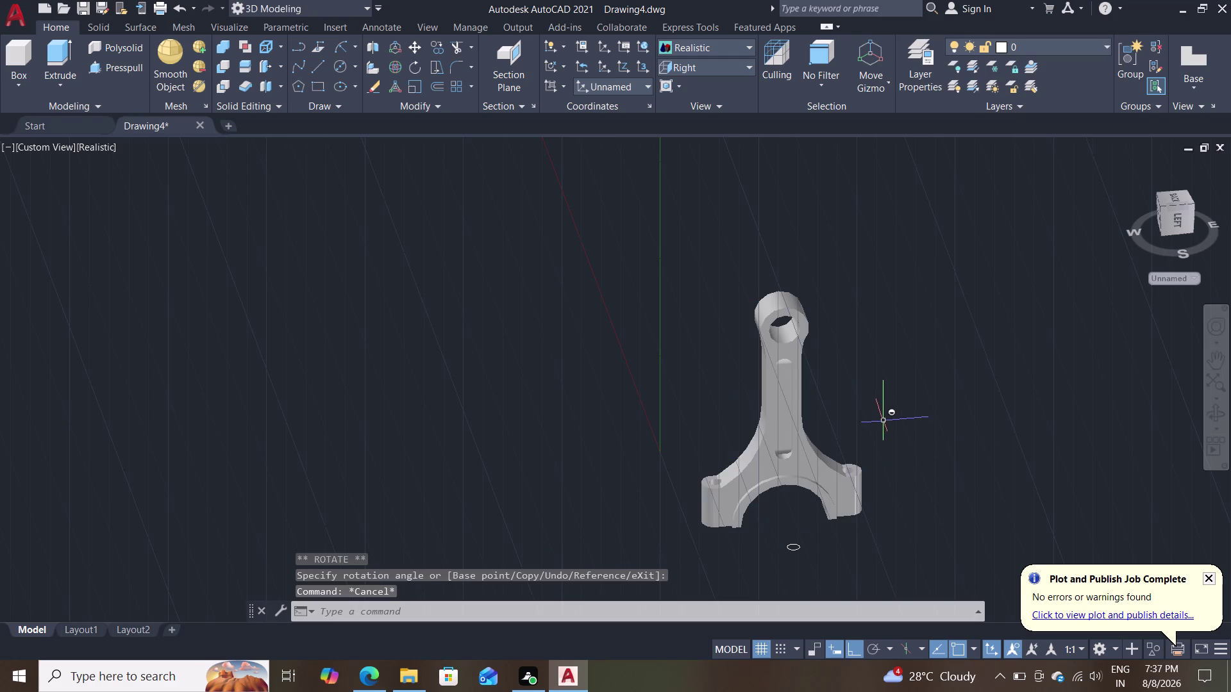
Erase the stray small ellipse below the connecting rod.
scroll(up, 3)
middle_drag(894, 417, 892, 172)
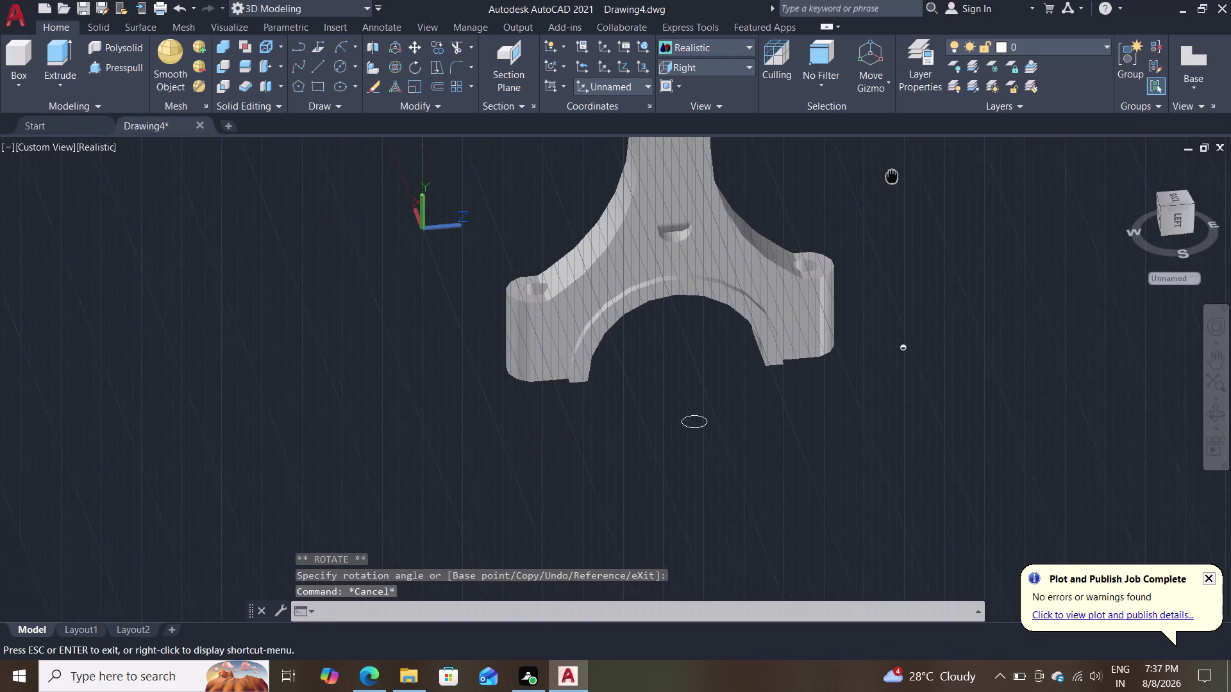
middle_drag(893, 172, 893, 161)
drag(733, 391, 706, 396)
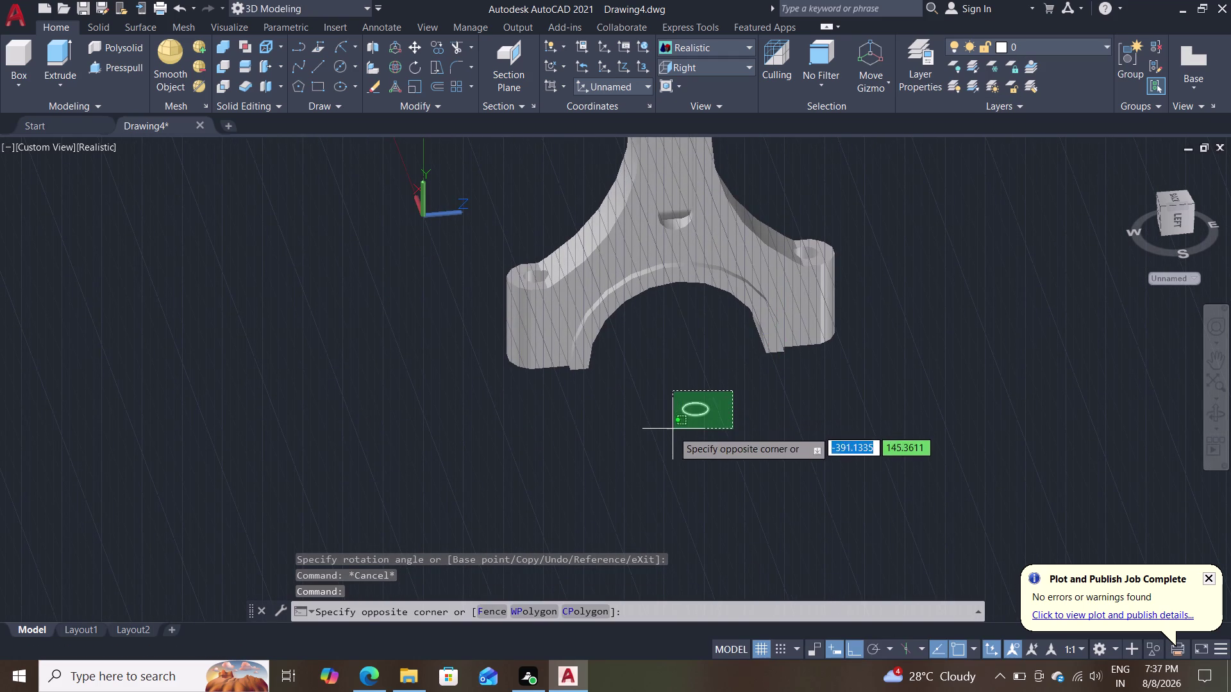
click(666, 437)
key(Delete)
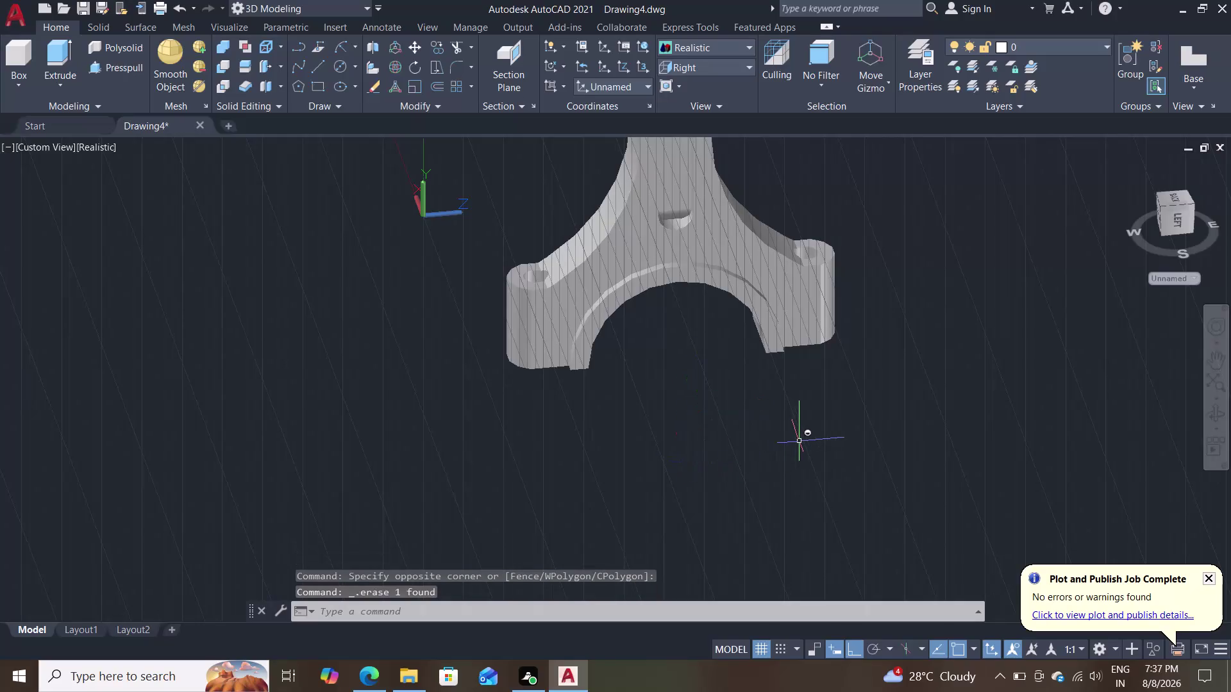
scroll(down, 3)
middle_drag(891, 264, 818, 426)
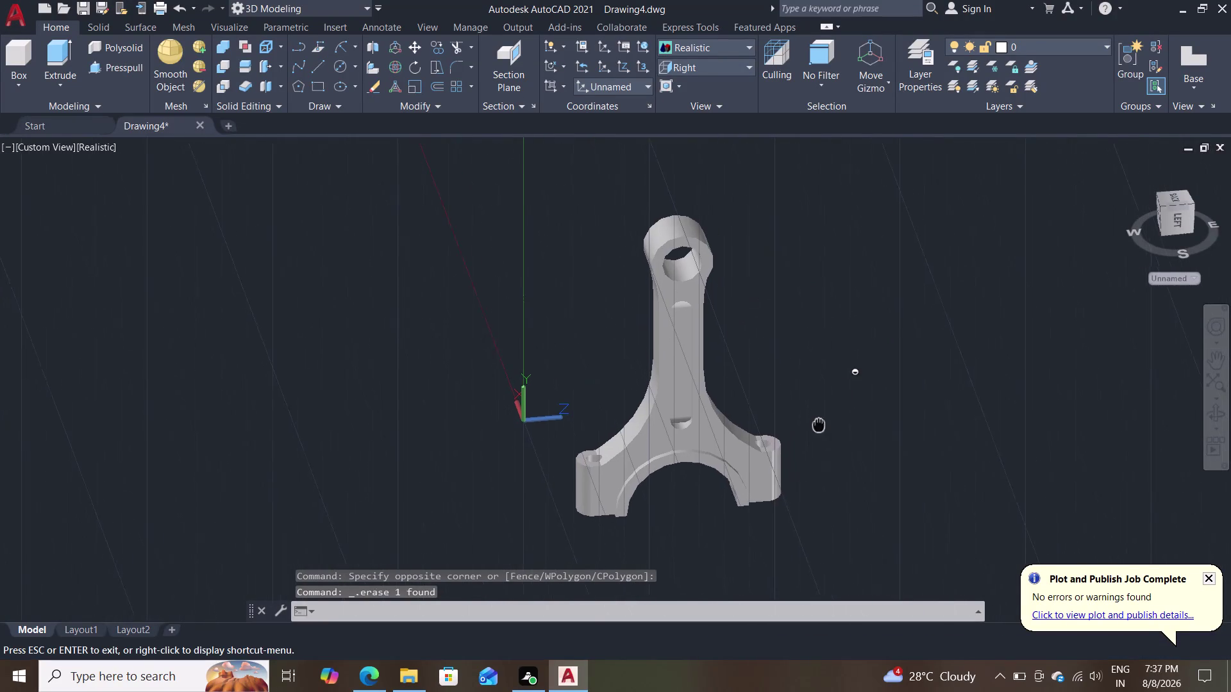
middle_drag(818, 426, 805, 446)
Run 3DROTATE on the rod's parts, picking a base point and axis, then exit.
scroll(up, 3)
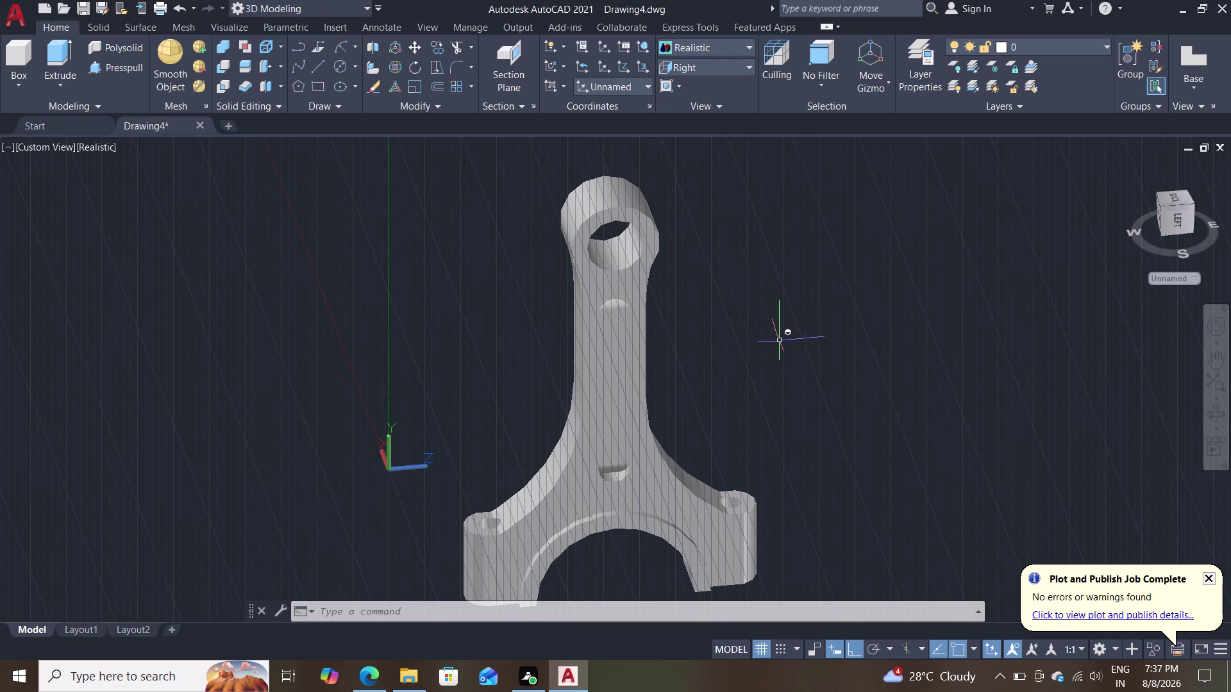
scroll(down, 3)
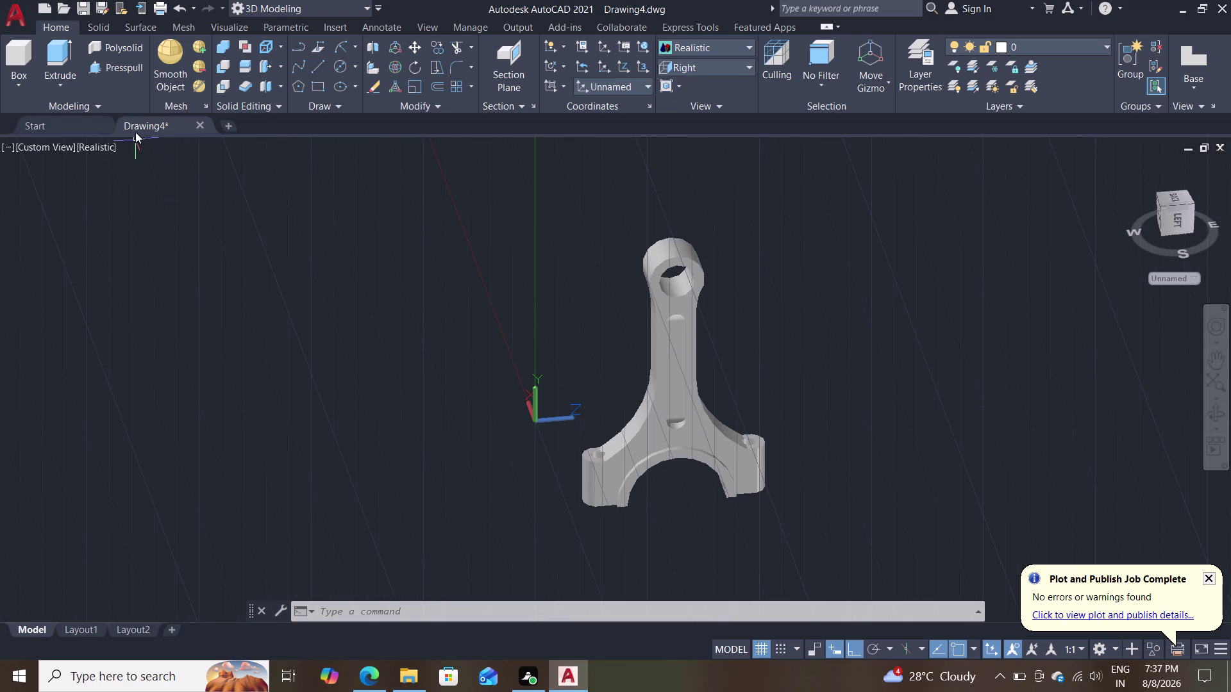
click(396, 64)
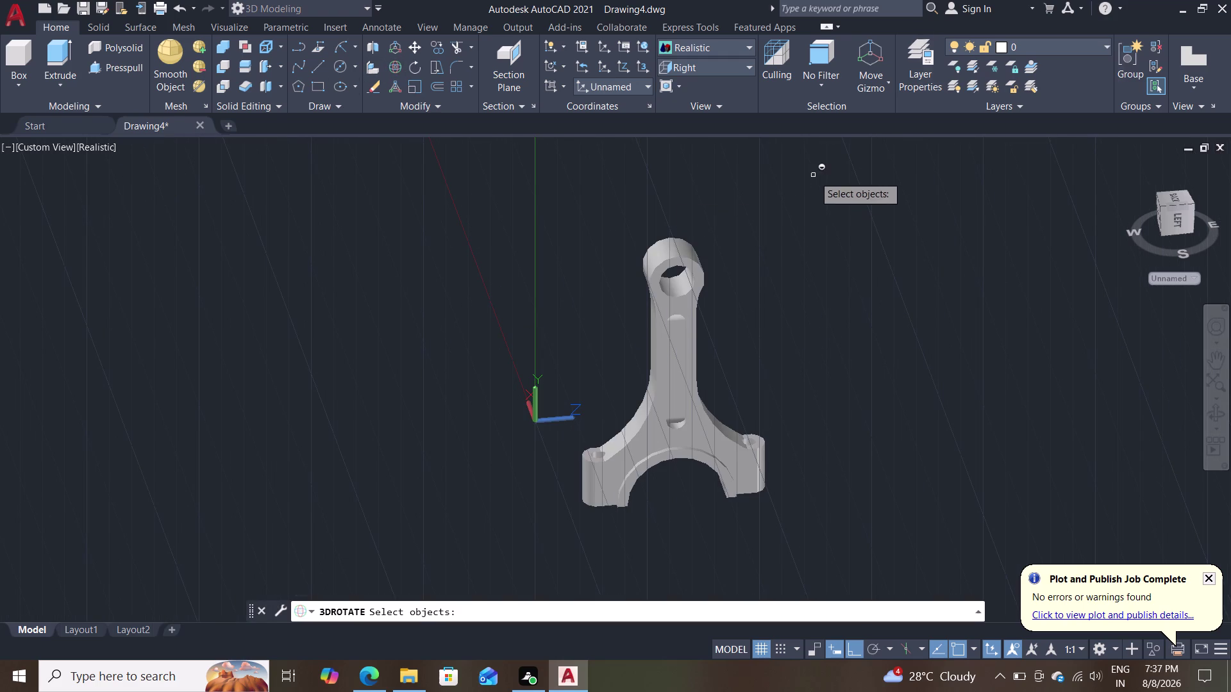
drag(809, 175, 801, 172)
click(796, 173)
click(762, 216)
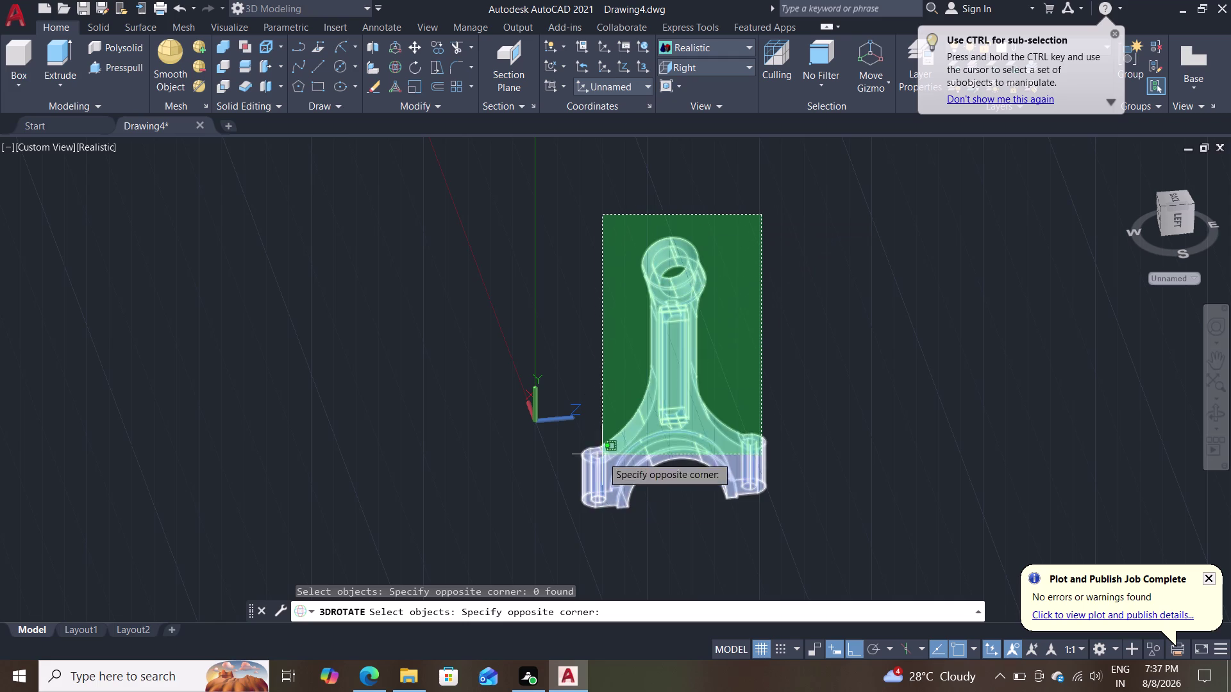
click(573, 573)
key(Return)
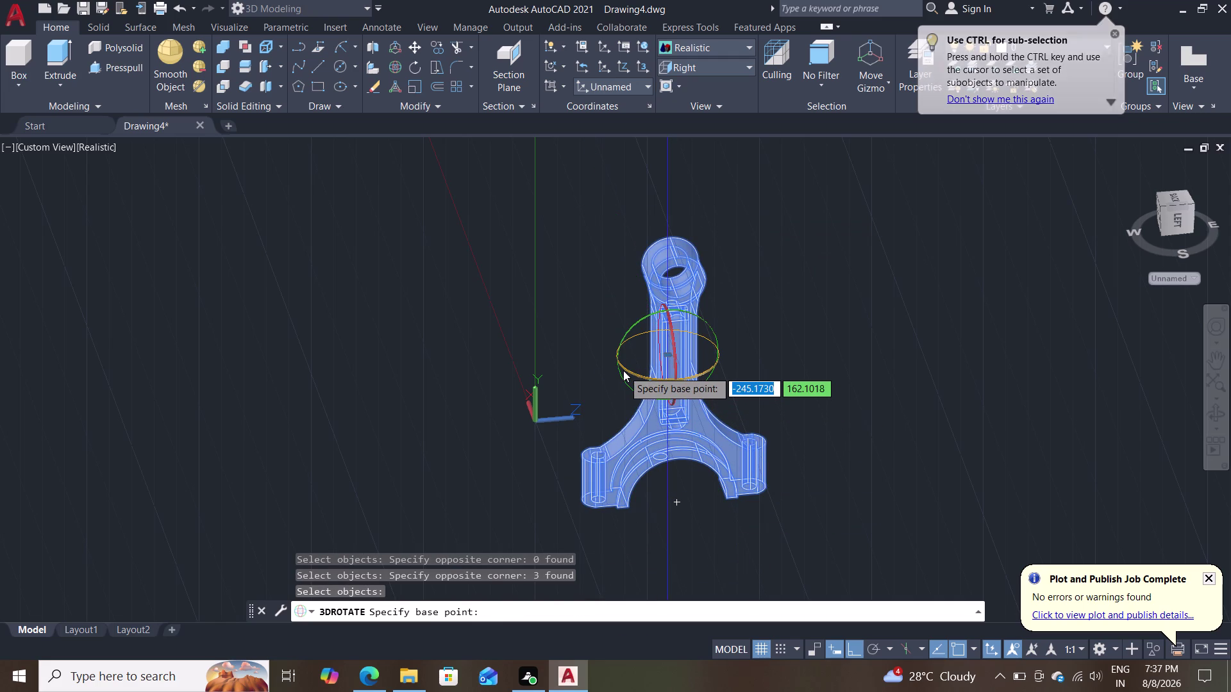
click(623, 369)
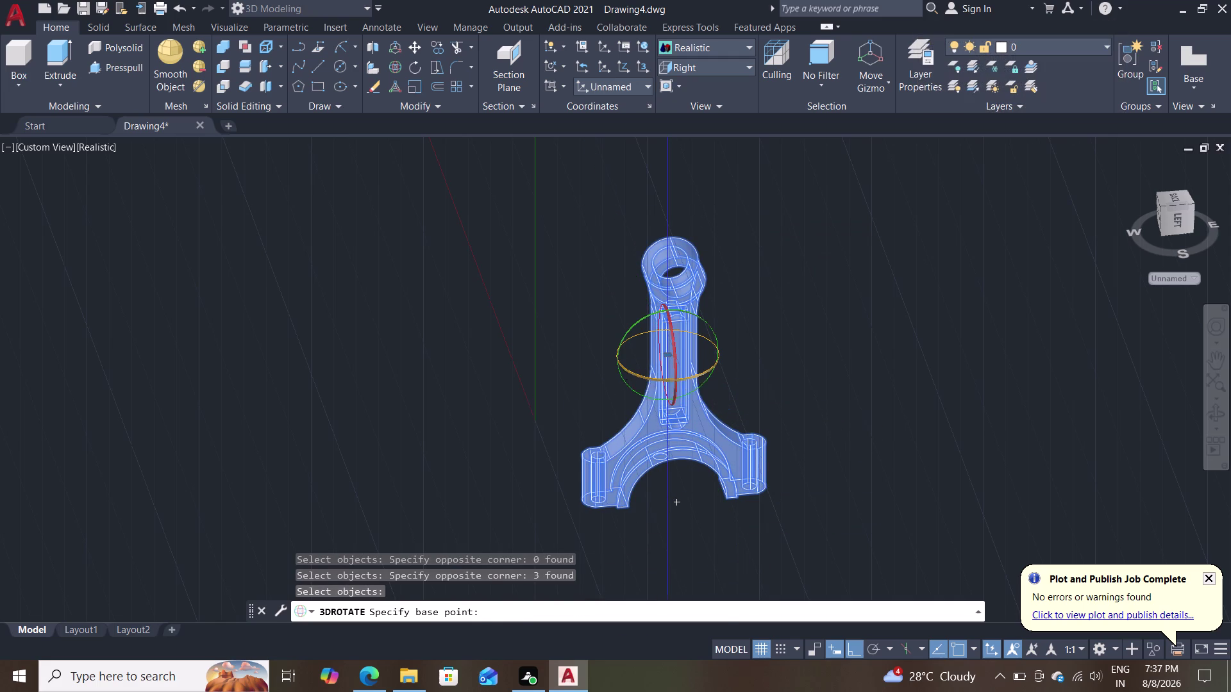
click(671, 400)
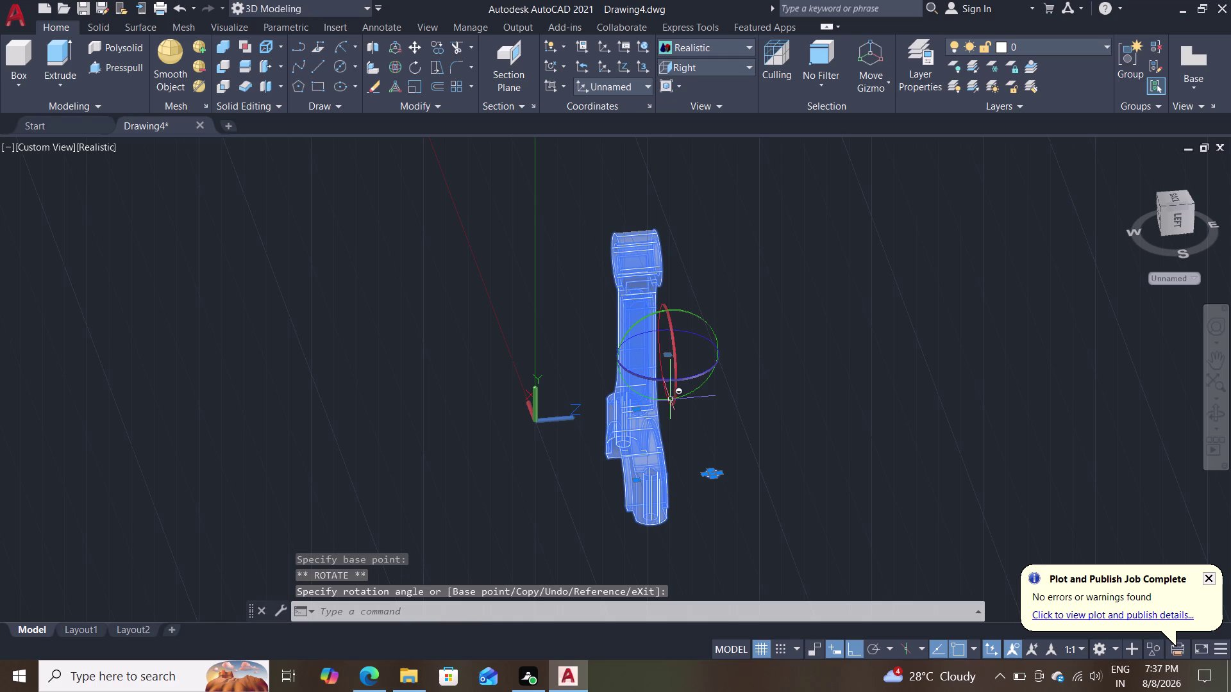
key(Escape)
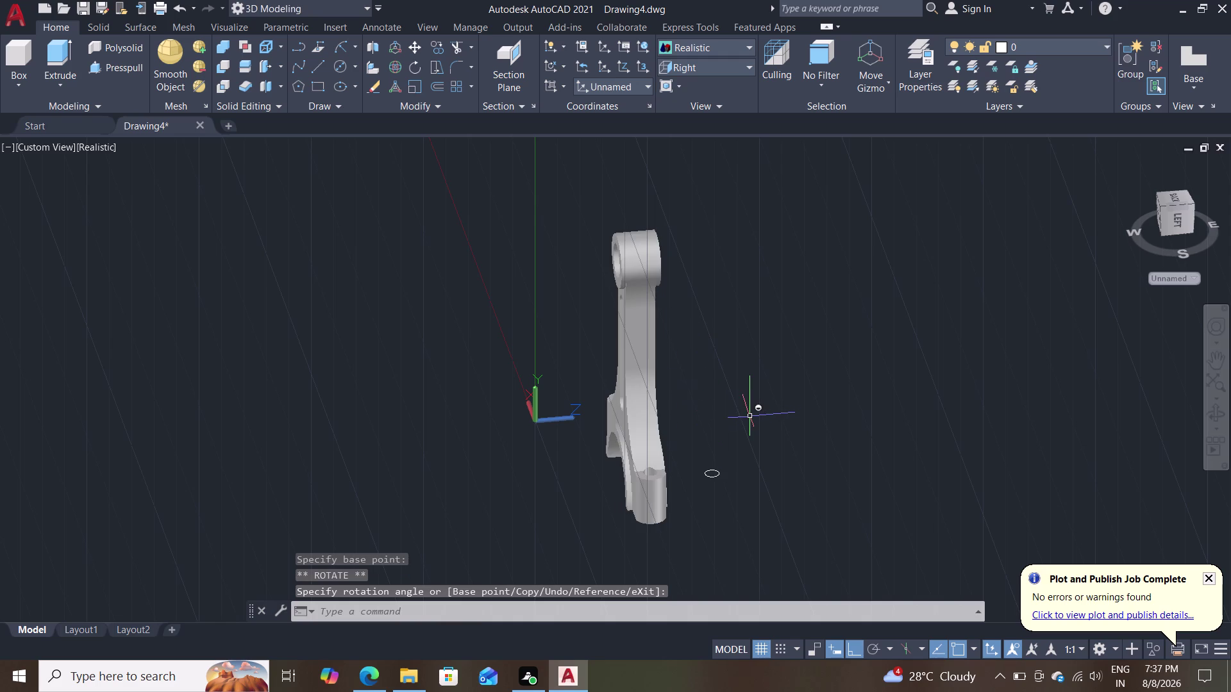
Delete the remaining stray outline and orbit to inspect the rod's big end.
click(742, 446)
click(690, 507)
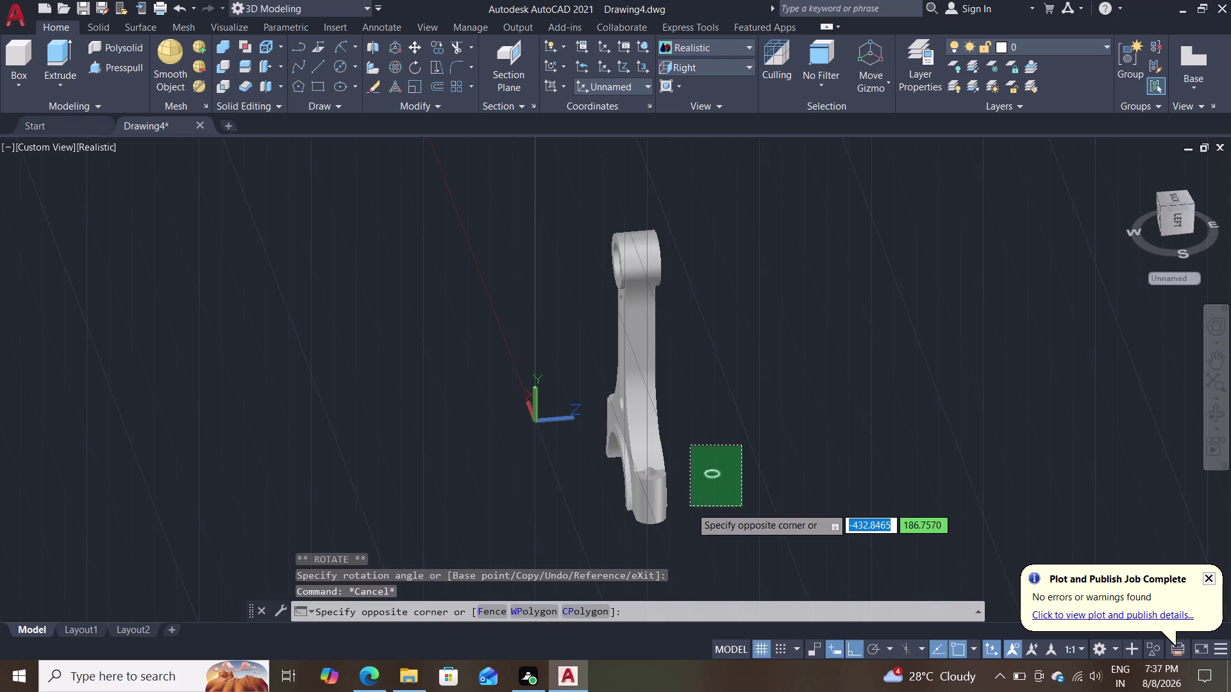
key(Delete)
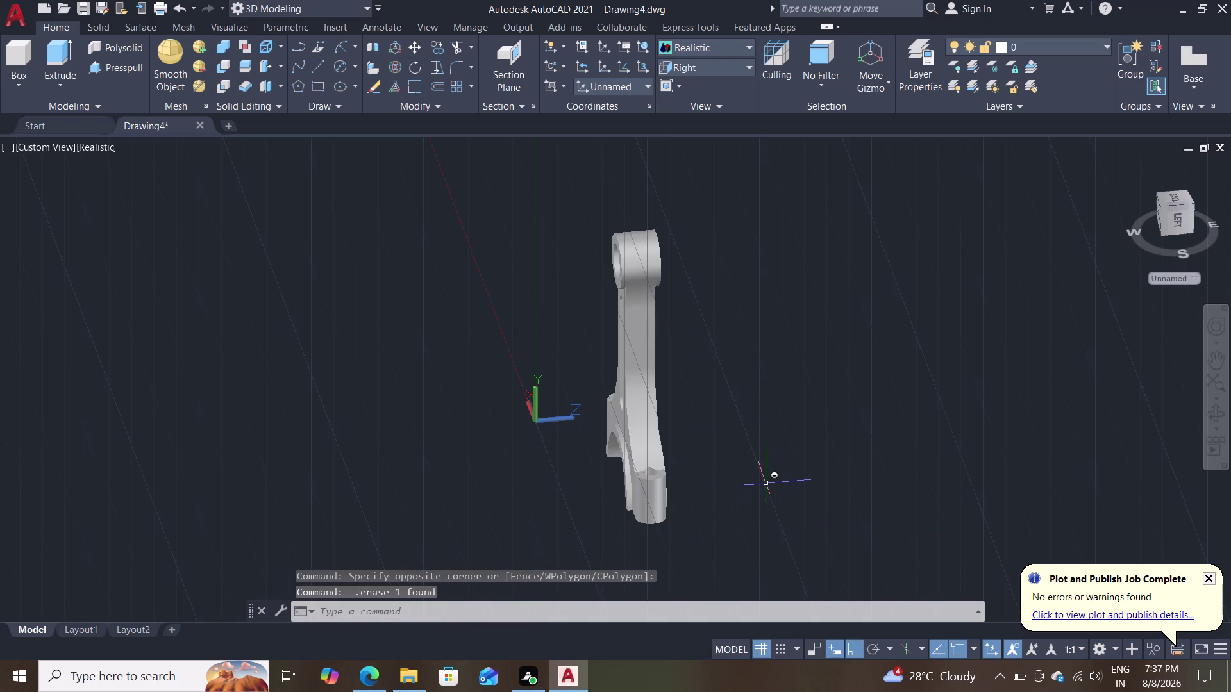
scroll(up, 3)
middle_drag(730, 463, 850, 471)
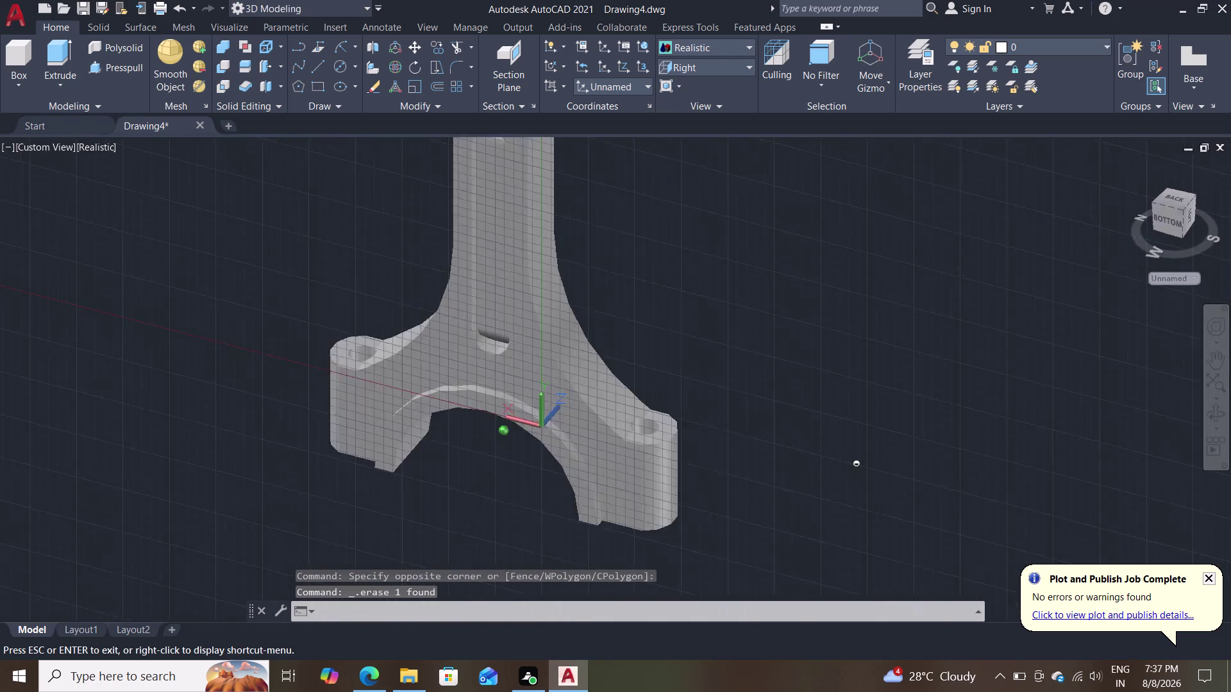
middle_drag(851, 472, 769, 457)
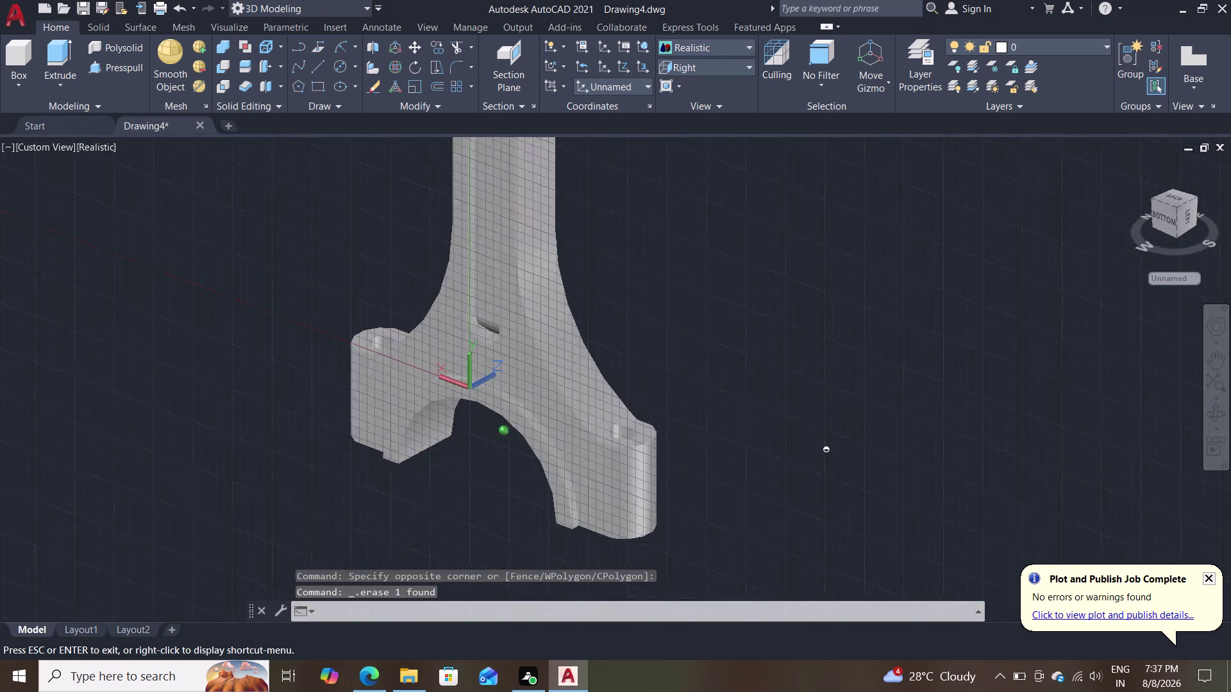
middle_drag(769, 457, 739, 479)
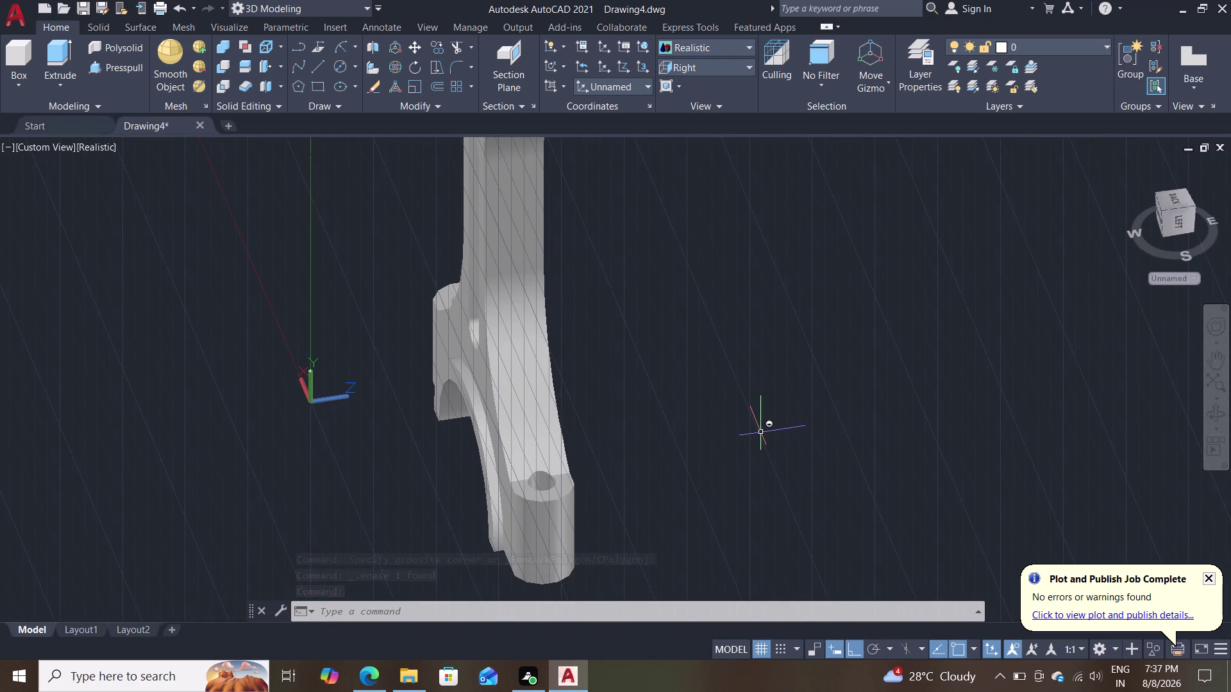
scroll(down, 3)
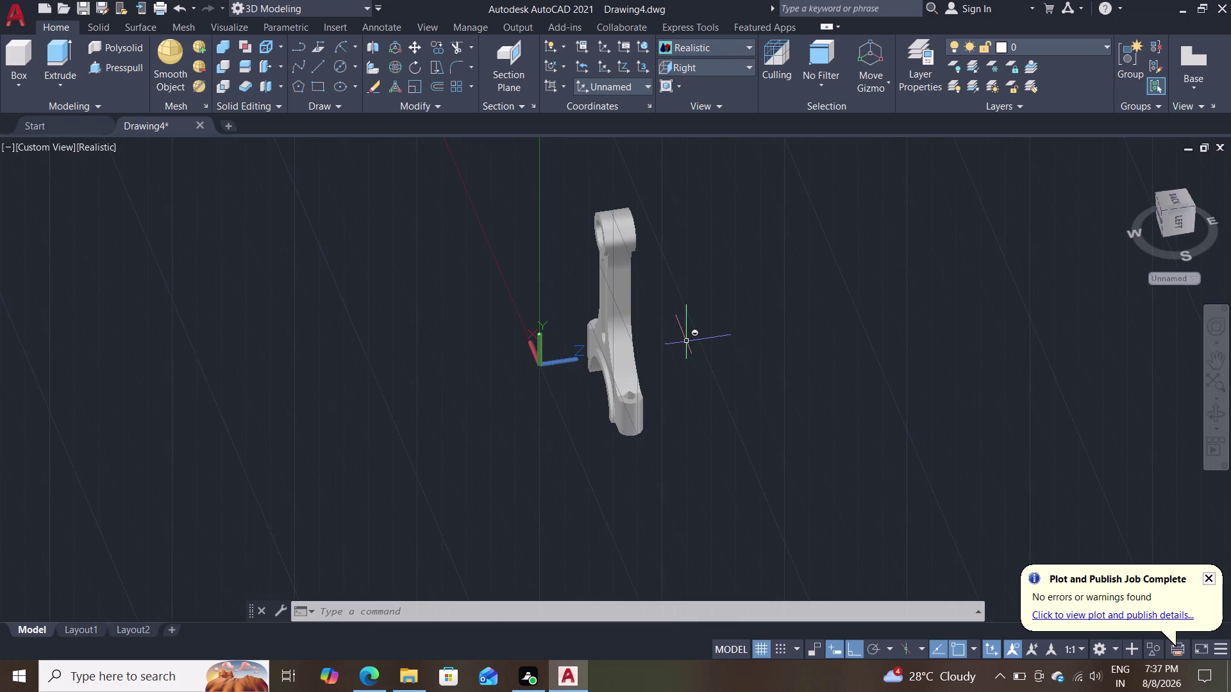
scroll(up, 3)
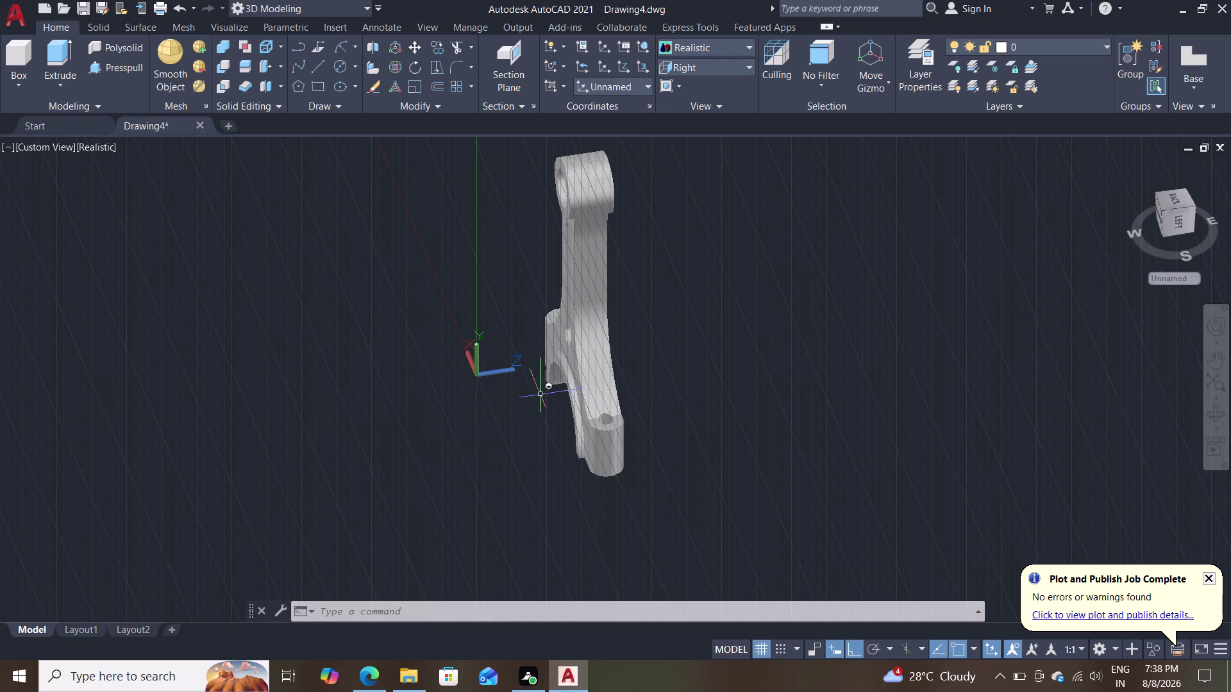
Define a block named 'connecting rod' from the window-selected rod.
click(1212, 576)
drag(684, 168, 678, 166)
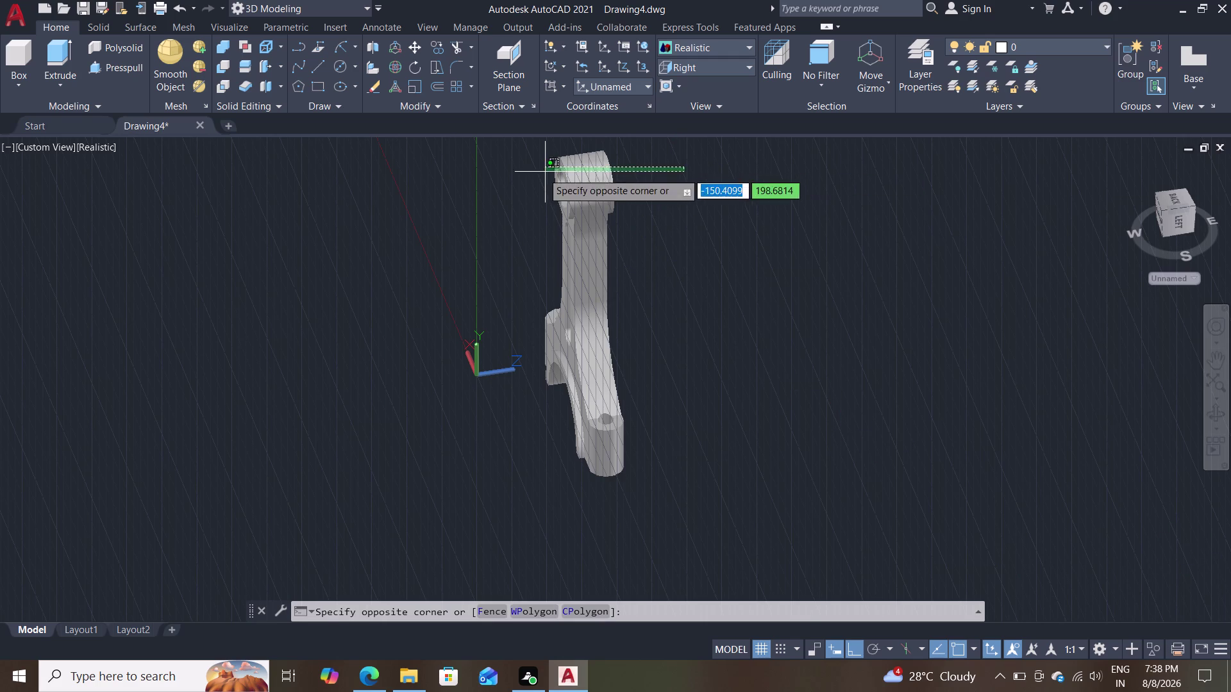
click(512, 498)
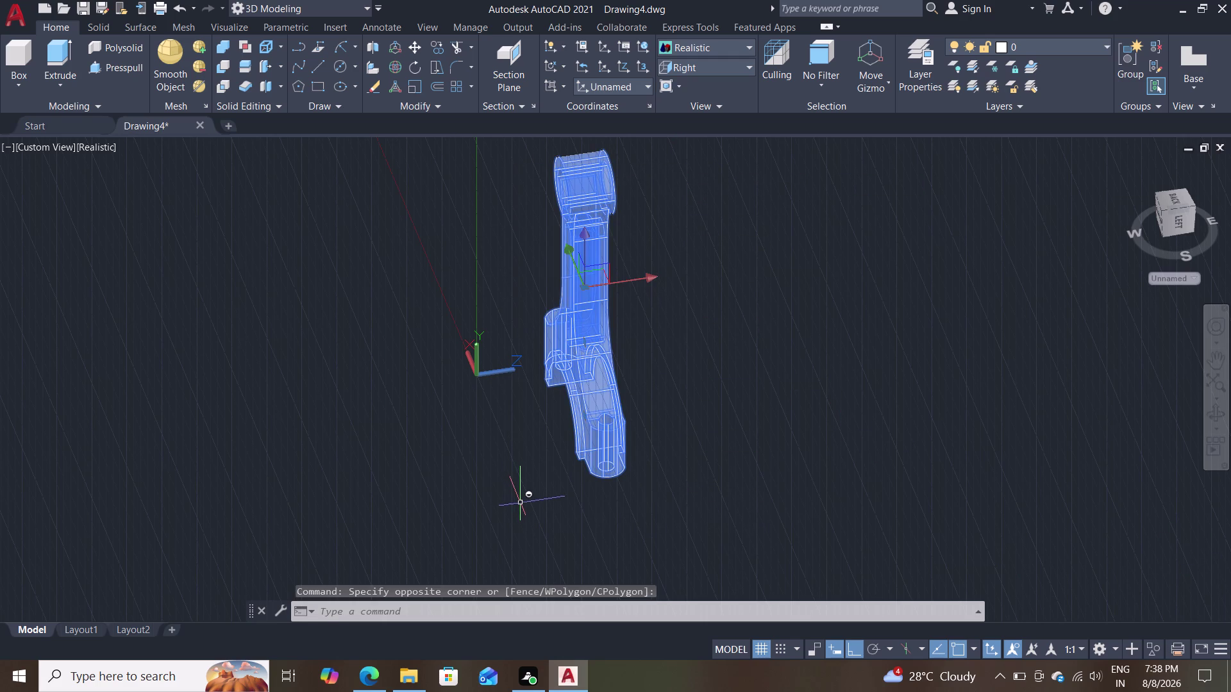
key(b)
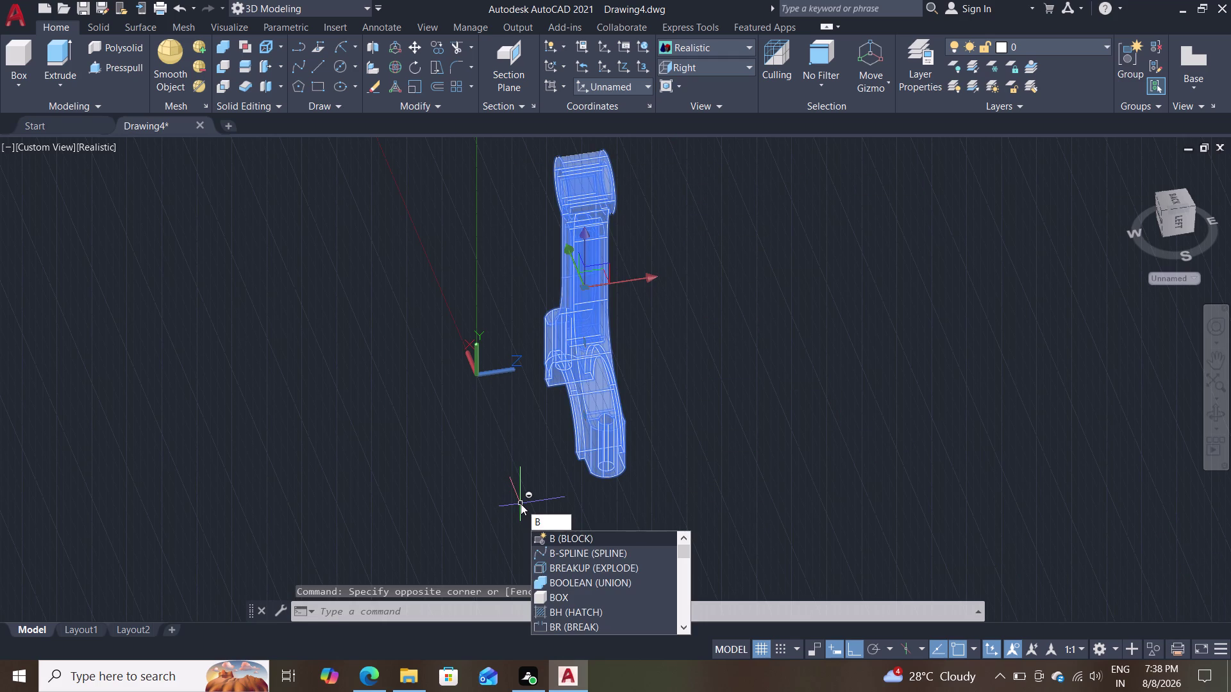
click(565, 538)
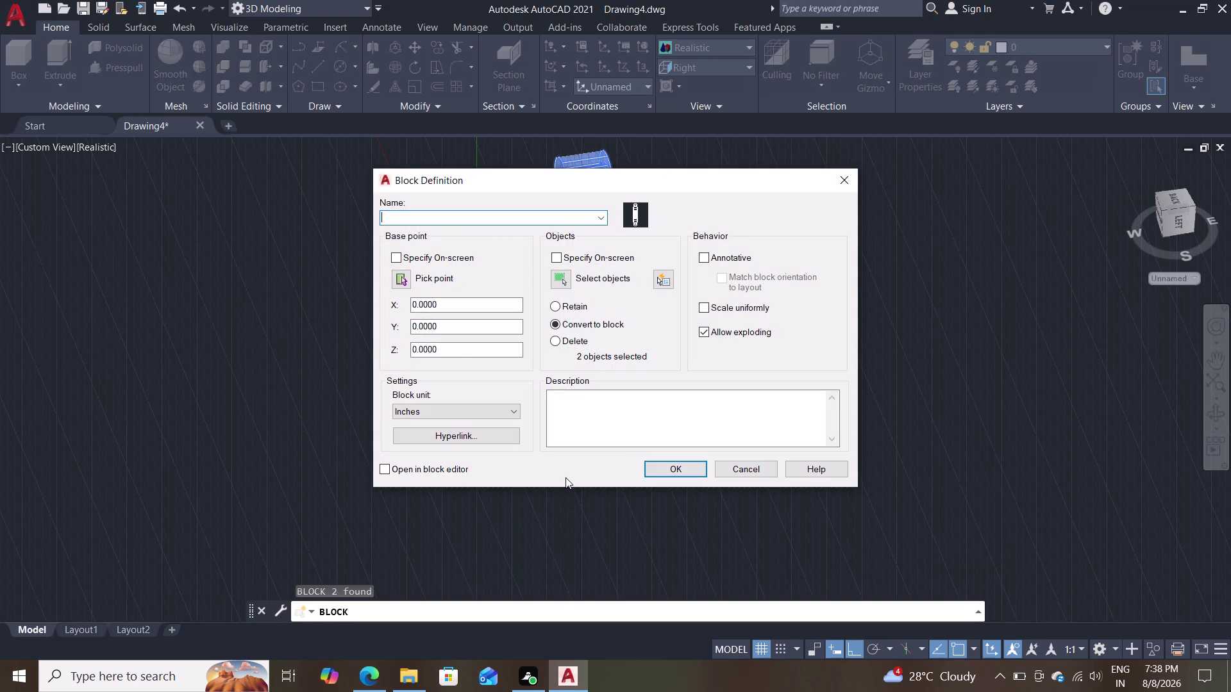
text(con)
text(necti)
text(ng)
key(space)
text(r)
text(o)
text(d)
key(Return)
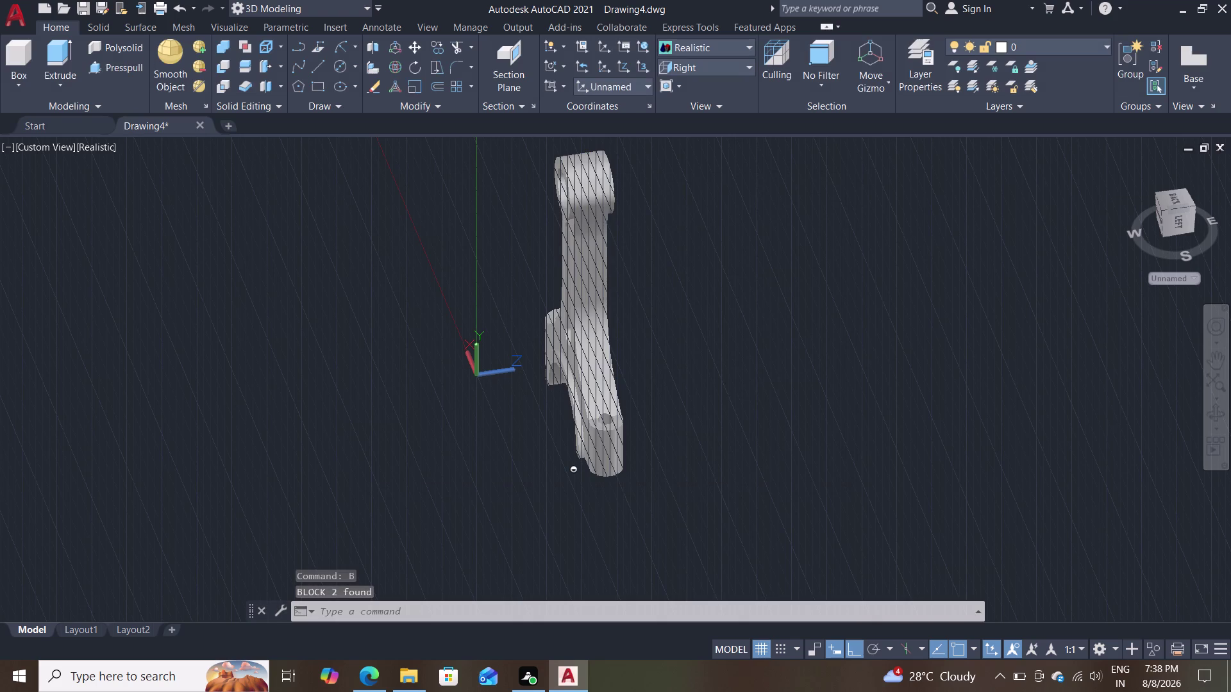
Rerun BLOCK, dismiss the name-too-short warning, and cancel the empty definition.
key(b)
key(Return)
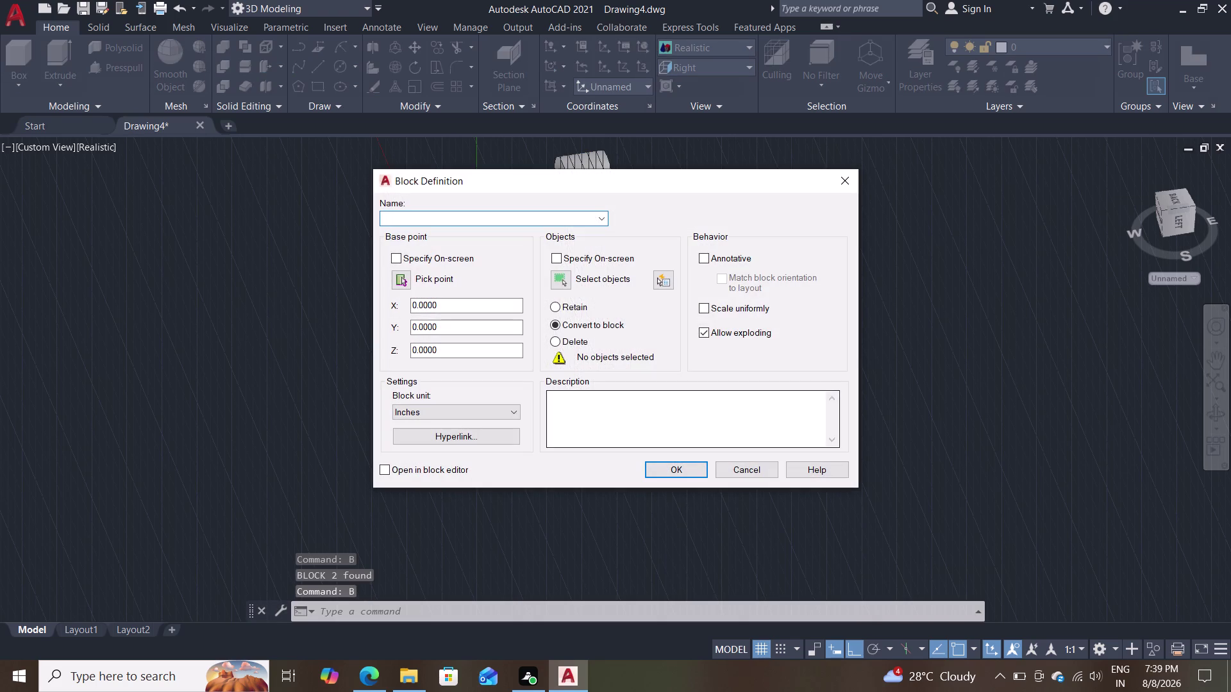
click(669, 472)
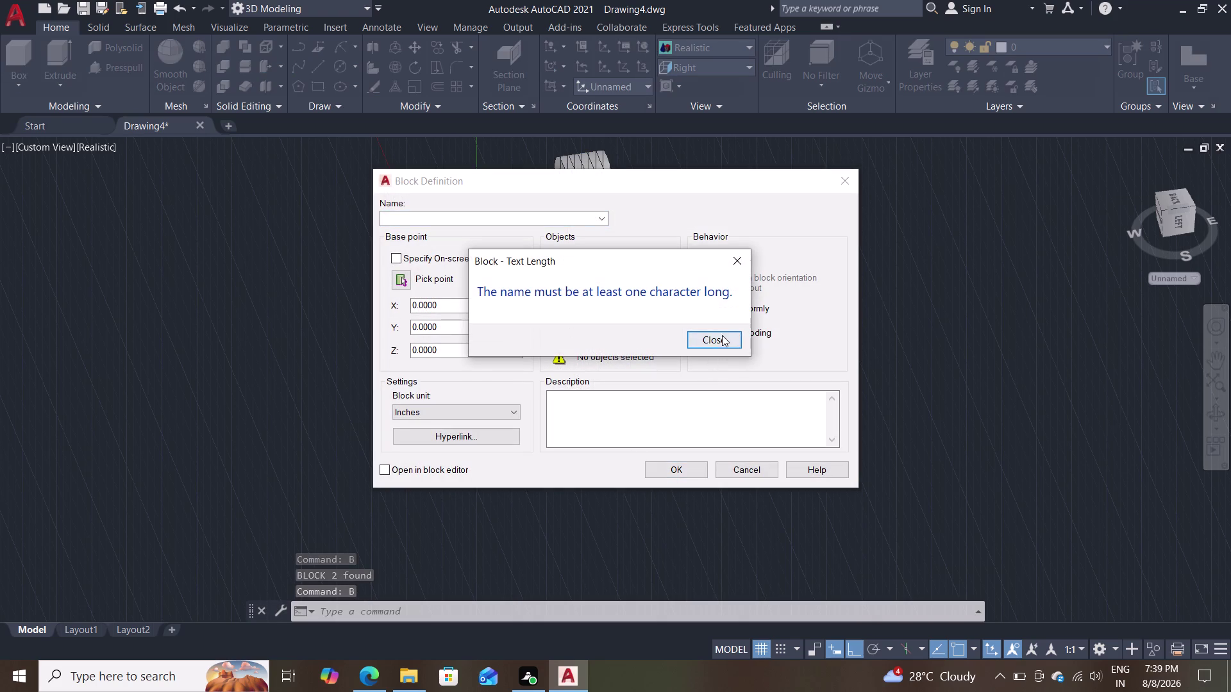
click(723, 334)
click(745, 467)
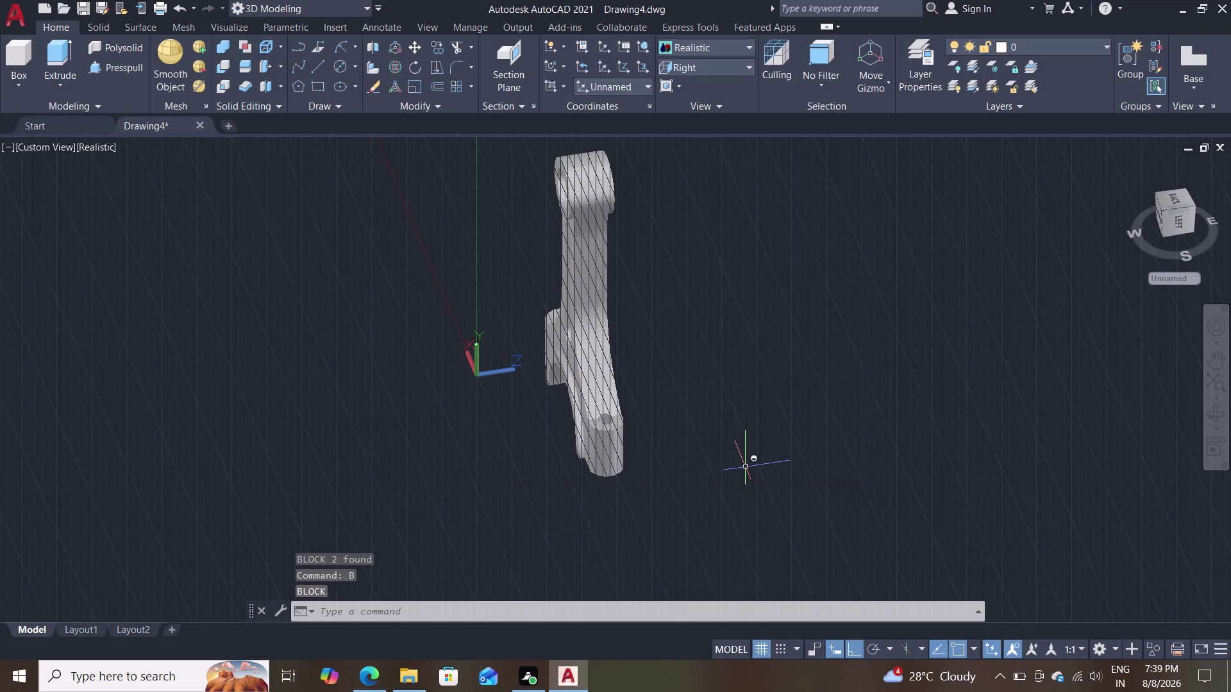
Open Tool Palettes with TP and view the Modeling, Constraints, Annotation and Architectural tabs.
key(t)
key(p)
key(Return)
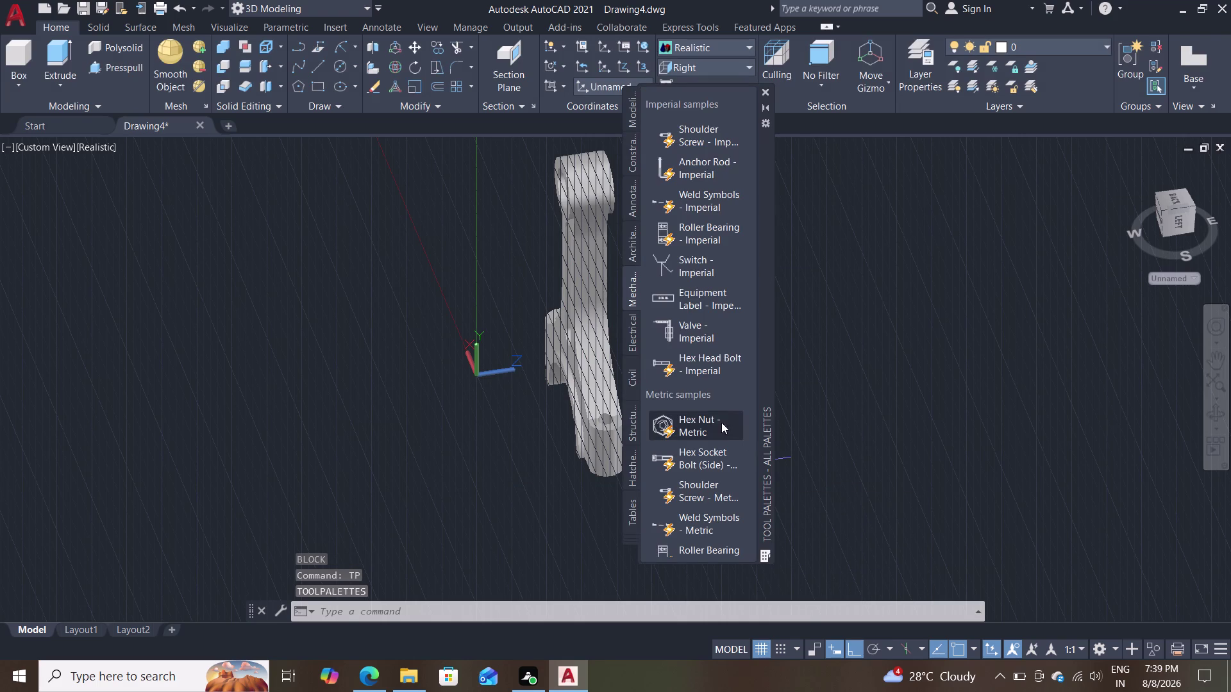
click(632, 110)
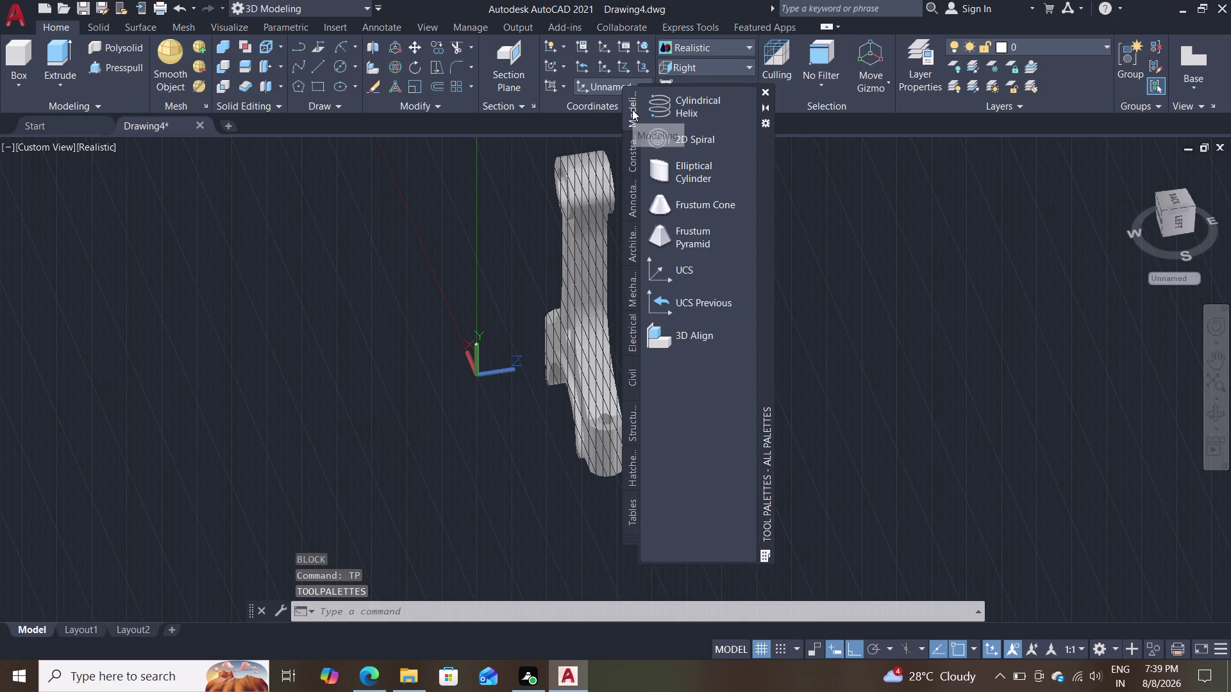
click(630, 150)
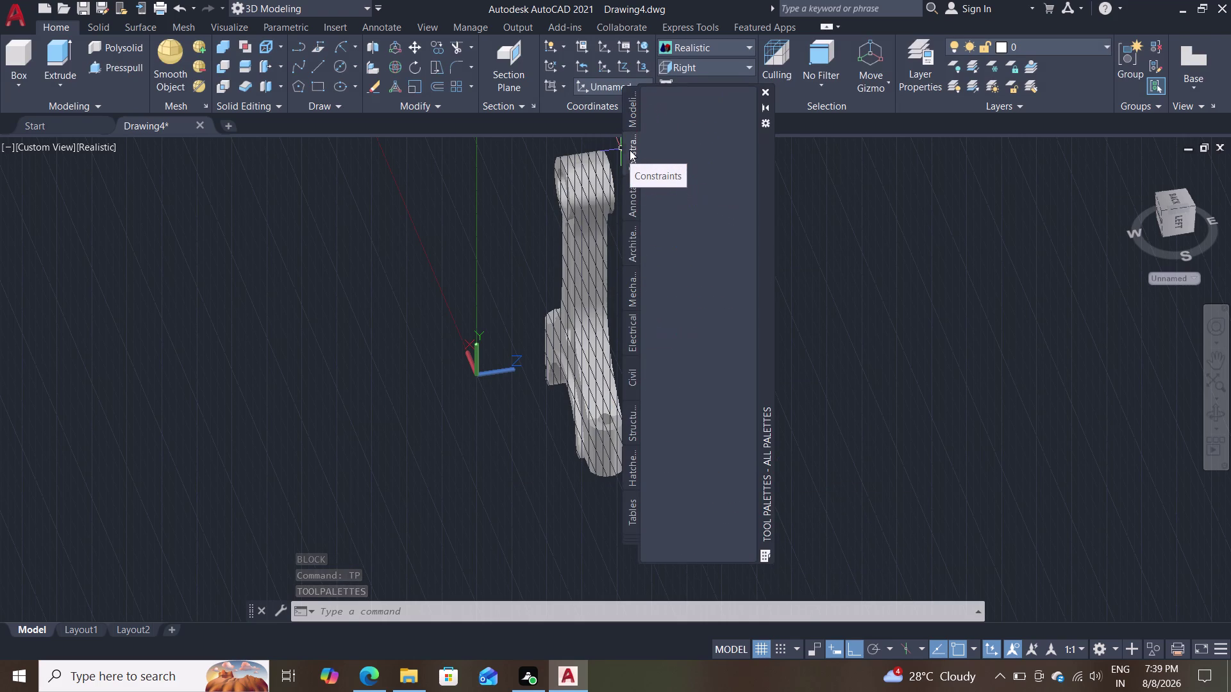
click(632, 194)
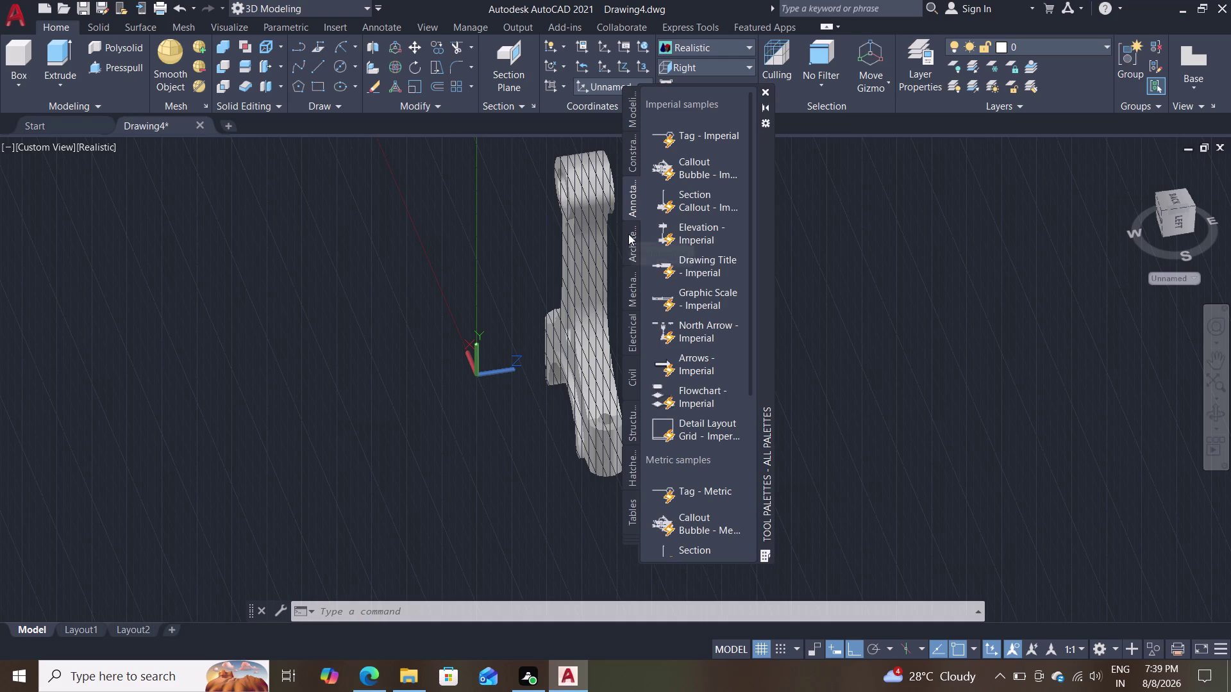
click(634, 250)
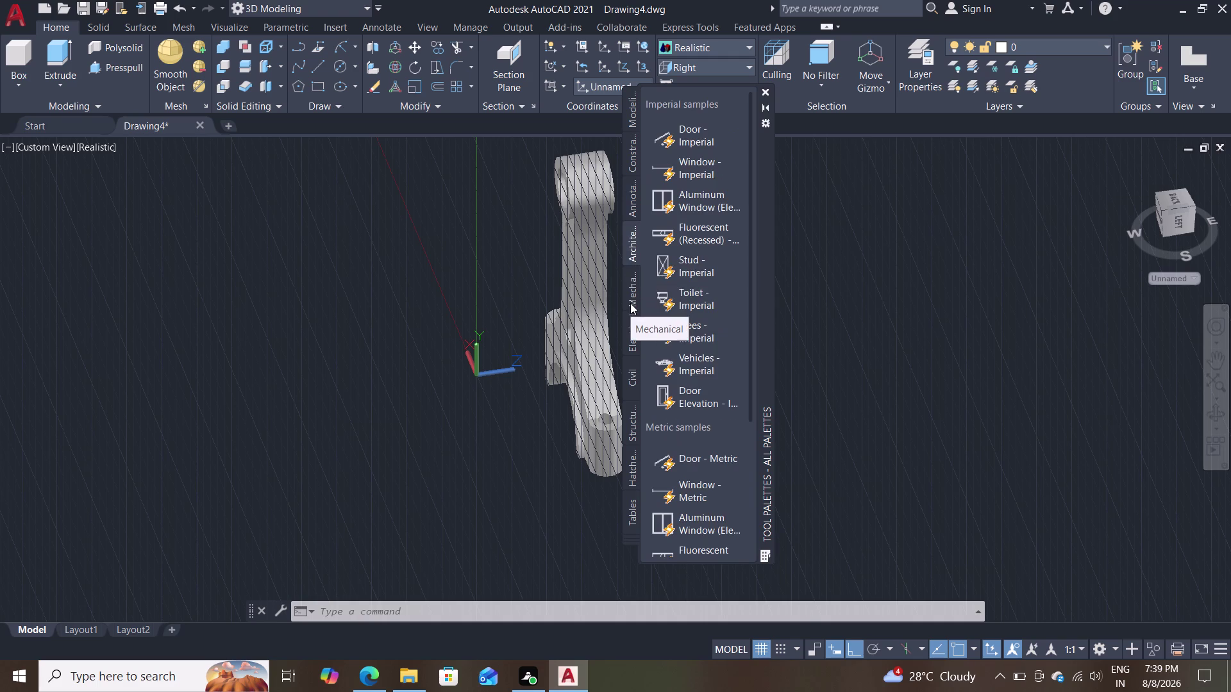
View the Mechanical, Electrical, Civil, Structural, Hatch and Table palettes, then return to Modeling.
click(631, 303)
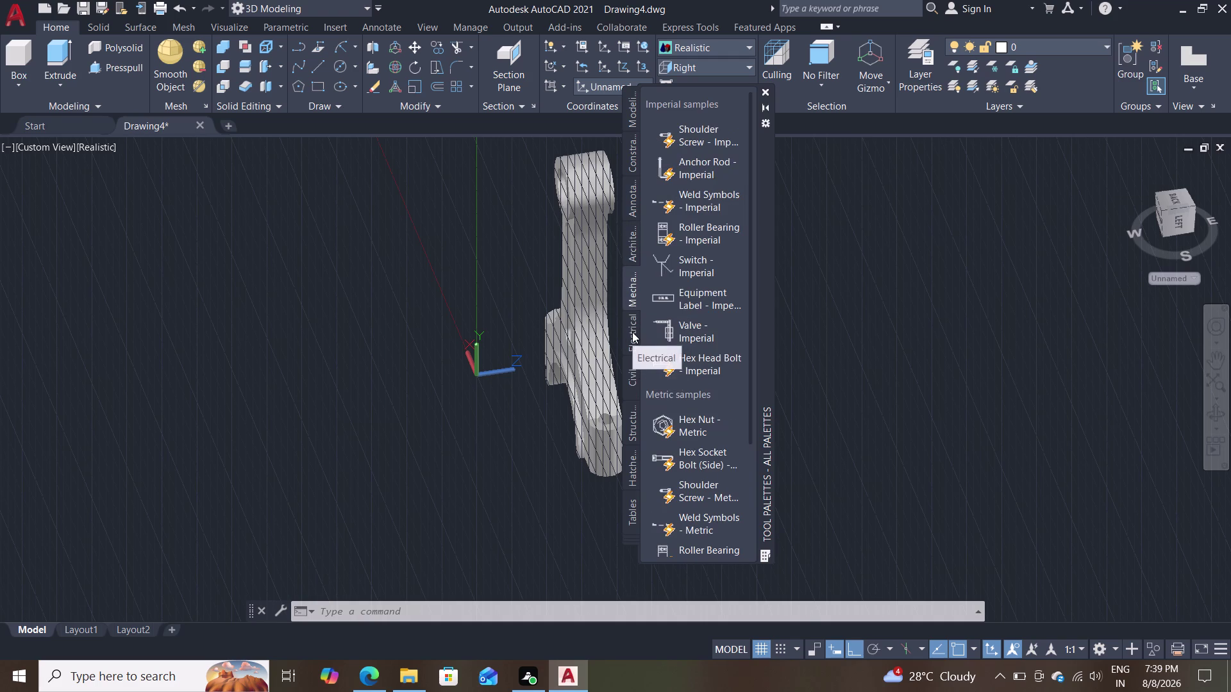
click(632, 332)
click(632, 377)
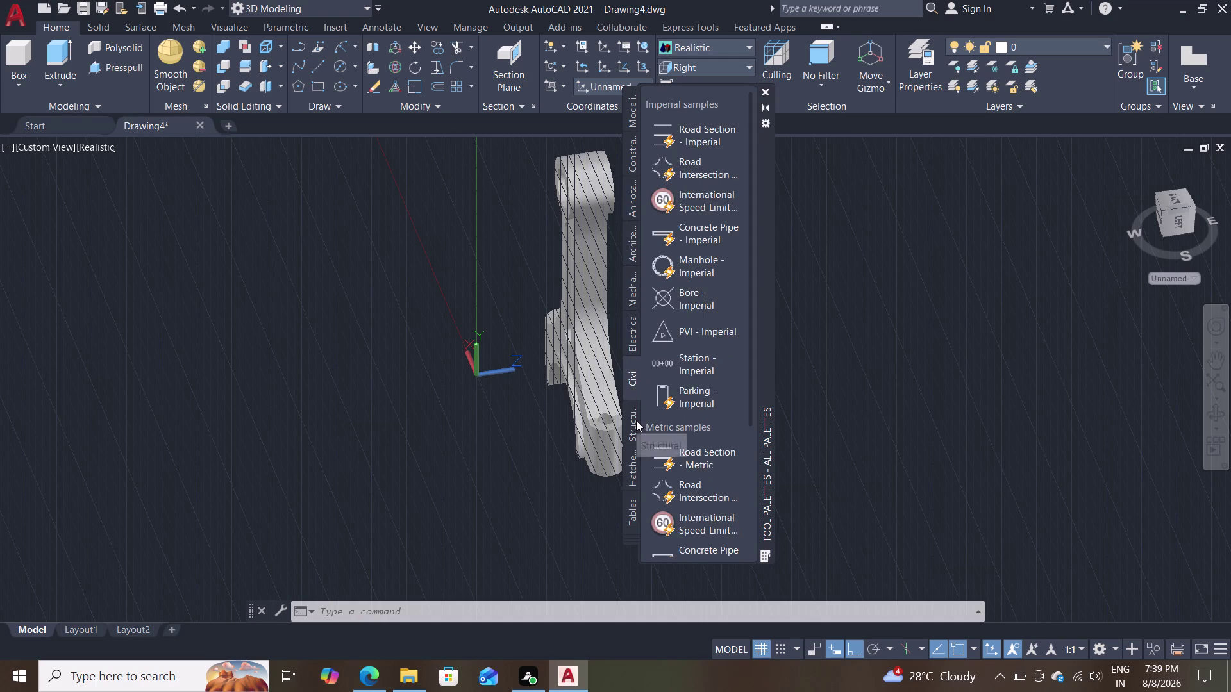
click(635, 423)
click(632, 463)
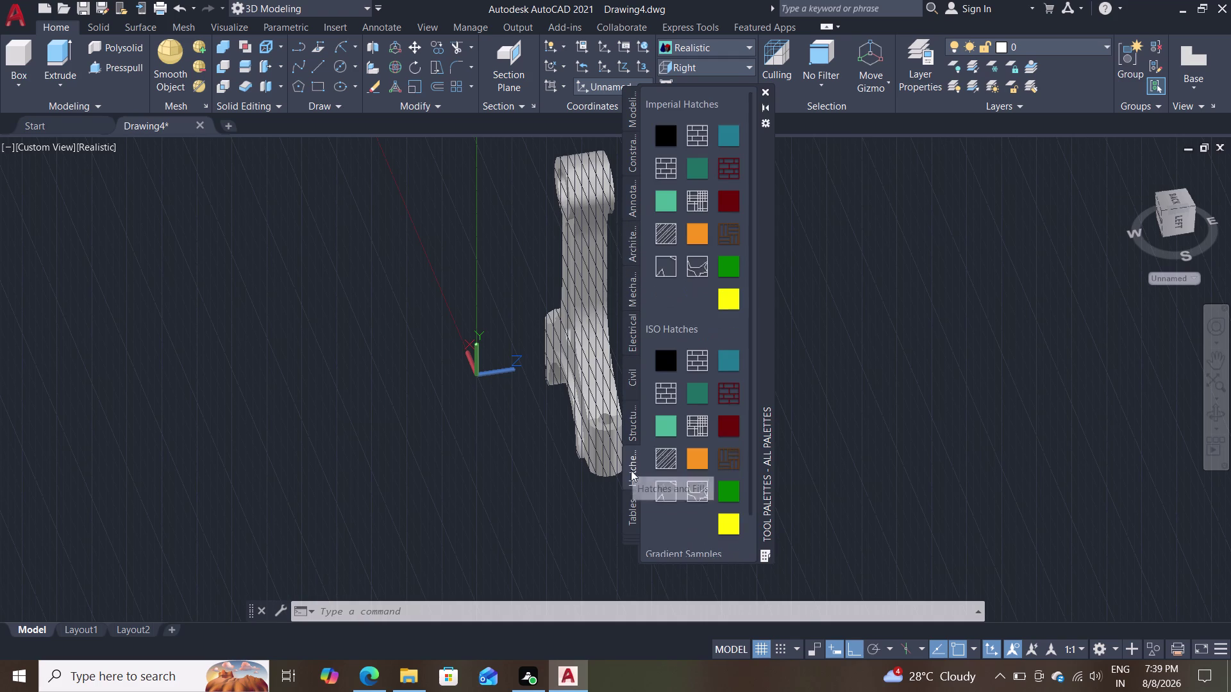
click(630, 509)
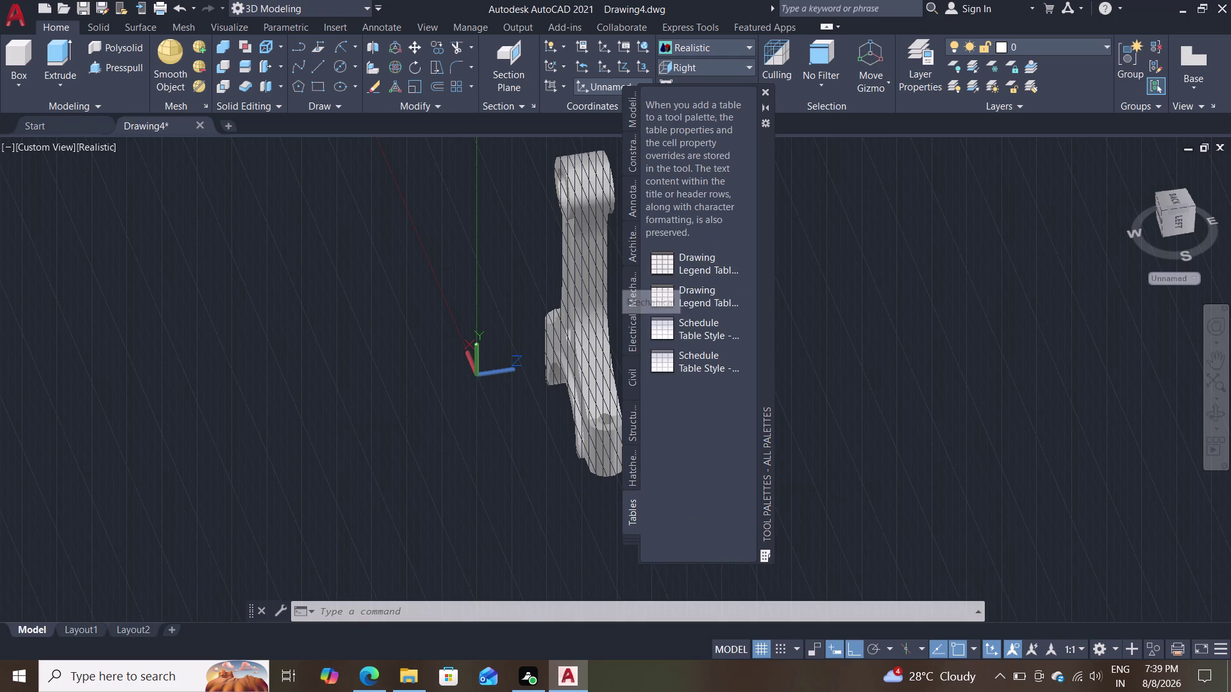
click(630, 110)
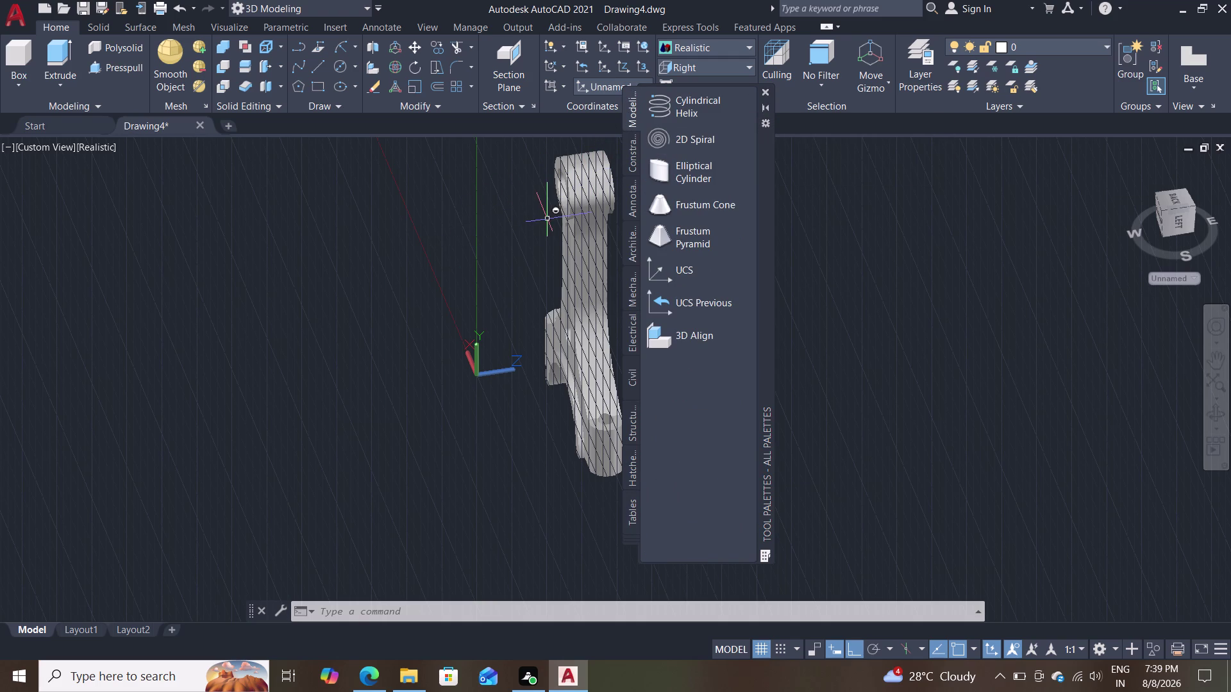
View geometric constraints, close the palettes, reopen them with Ctrl+3, and close again.
click(633, 159)
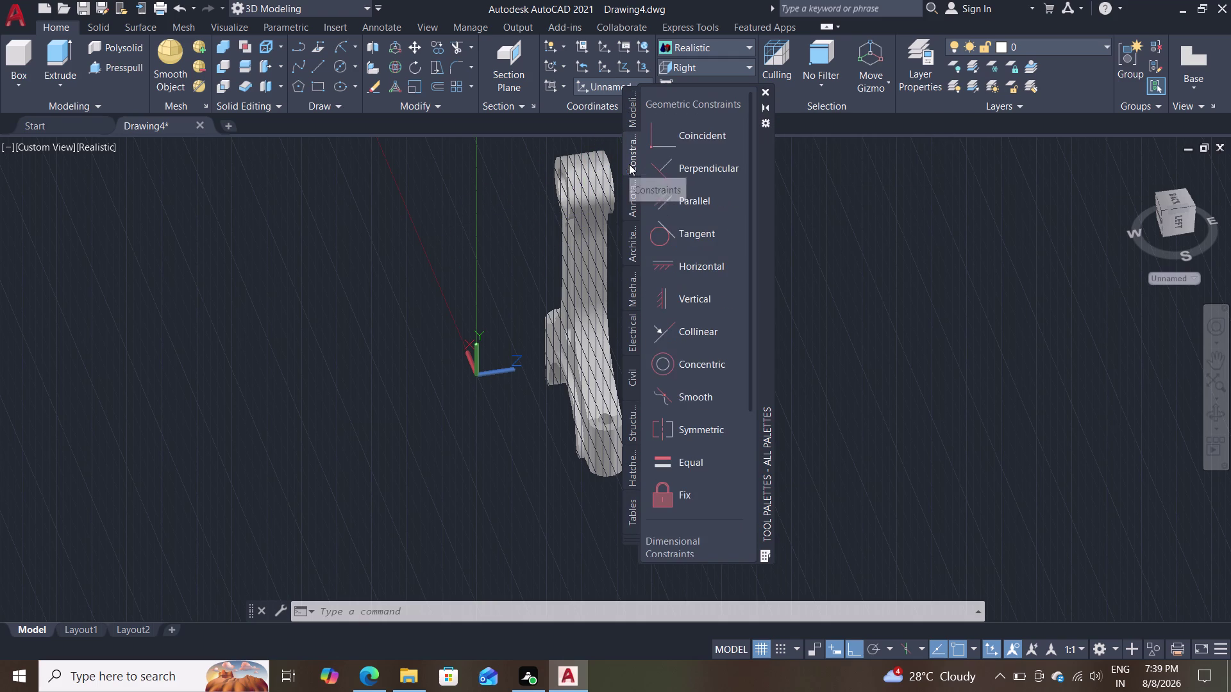
click(766, 88)
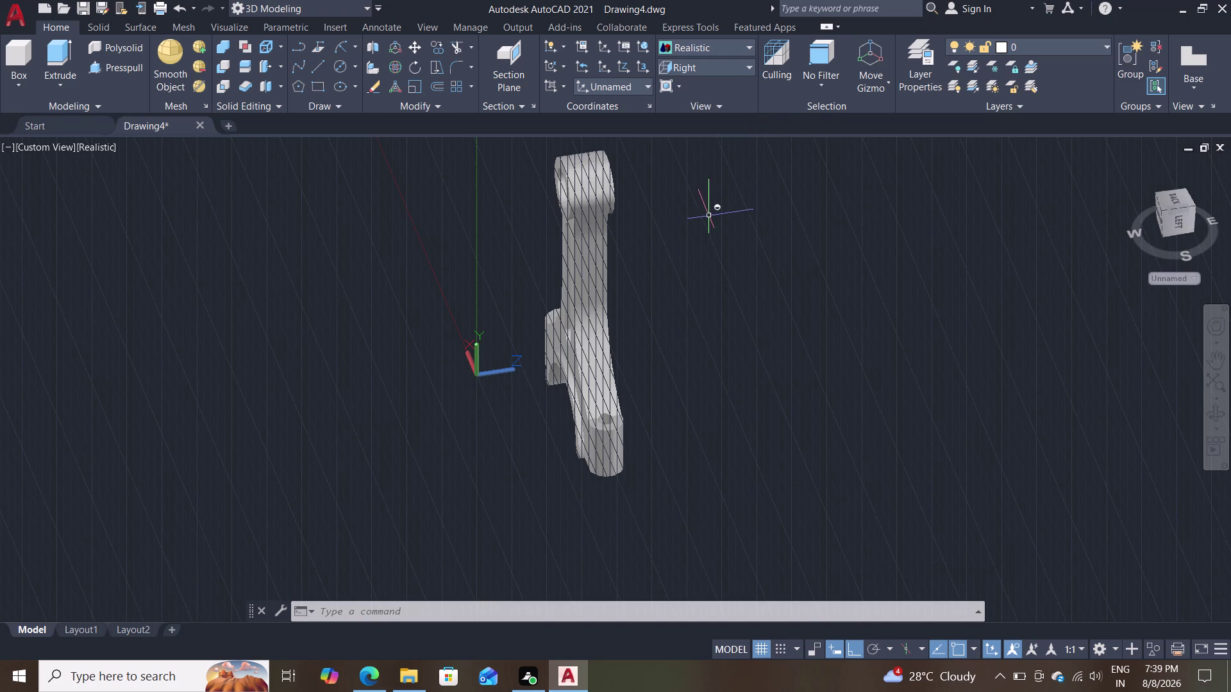
key(ctrl+3)
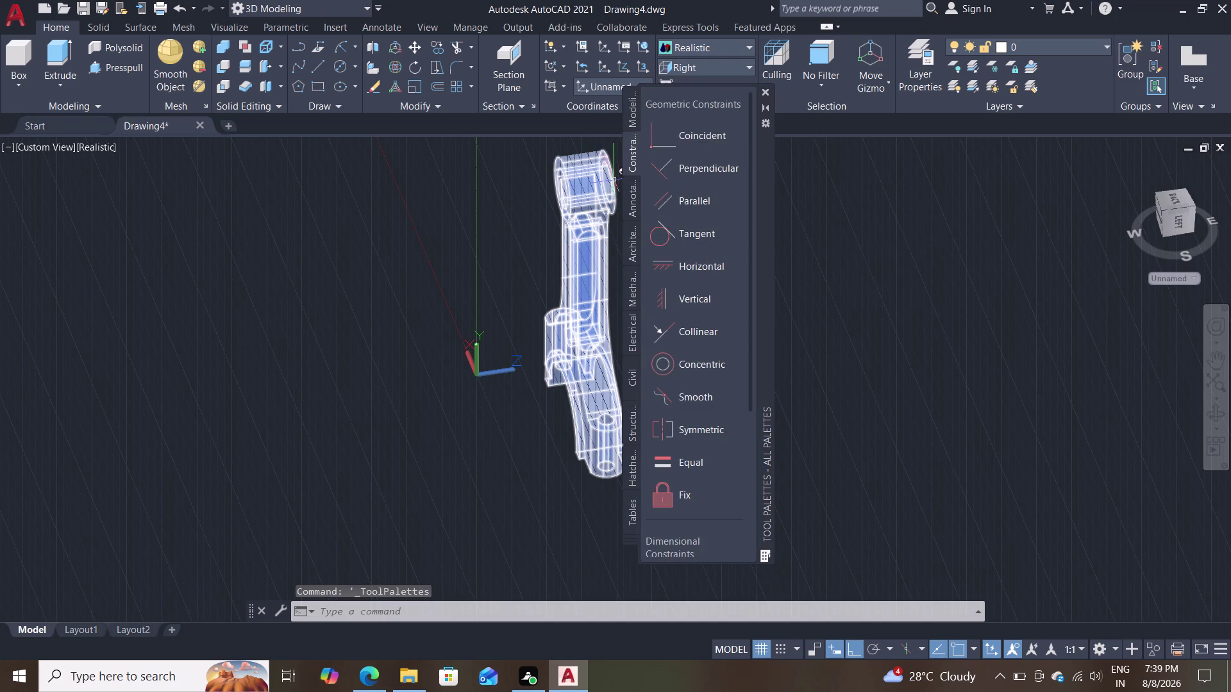
click(629, 114)
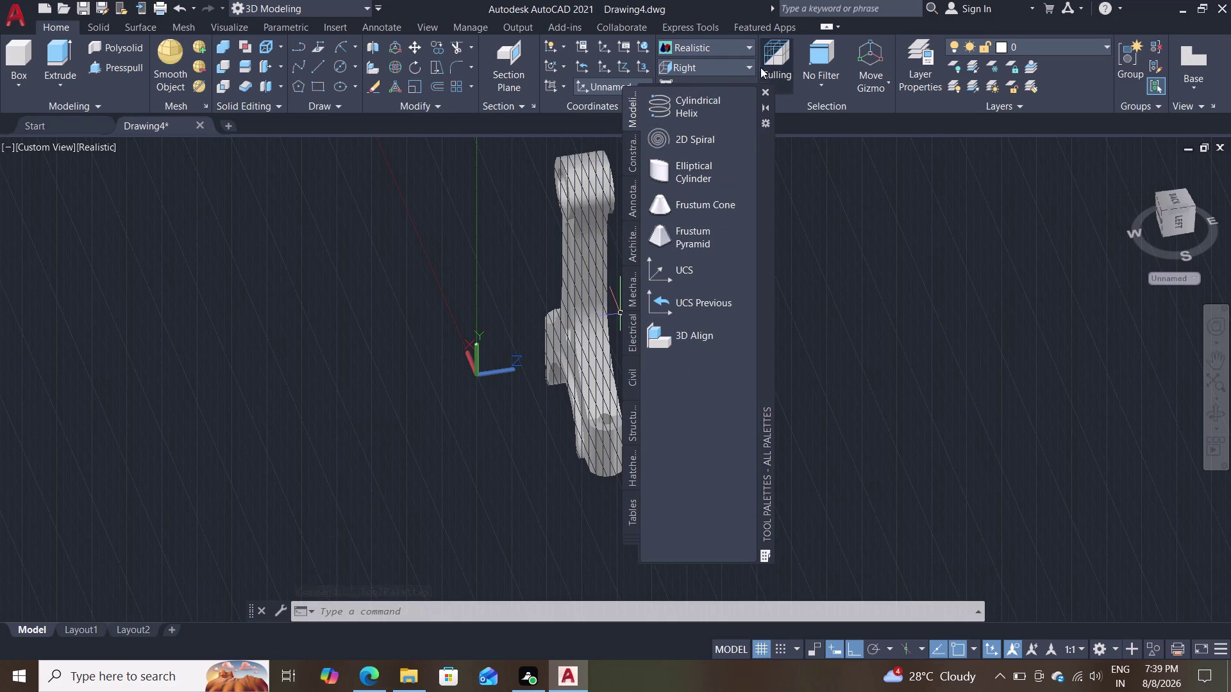
click(766, 92)
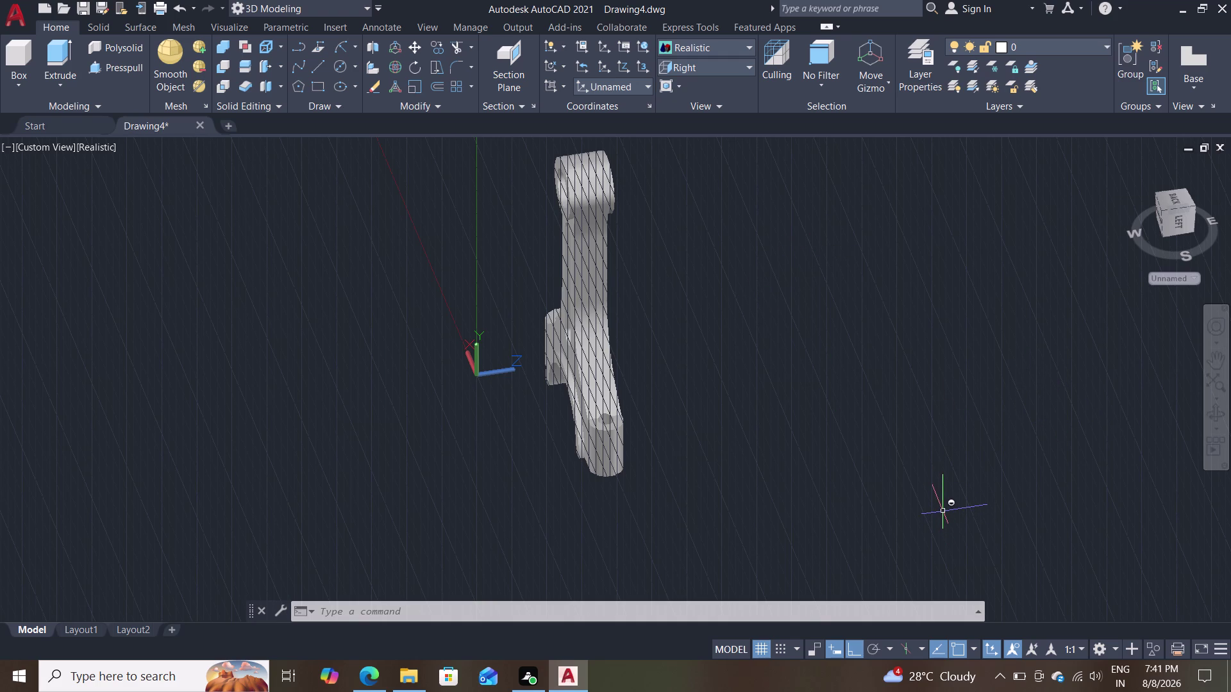
Open the Blocks palette with the I command, showing the connecting rod block under Recent.
scroll(up, 3)
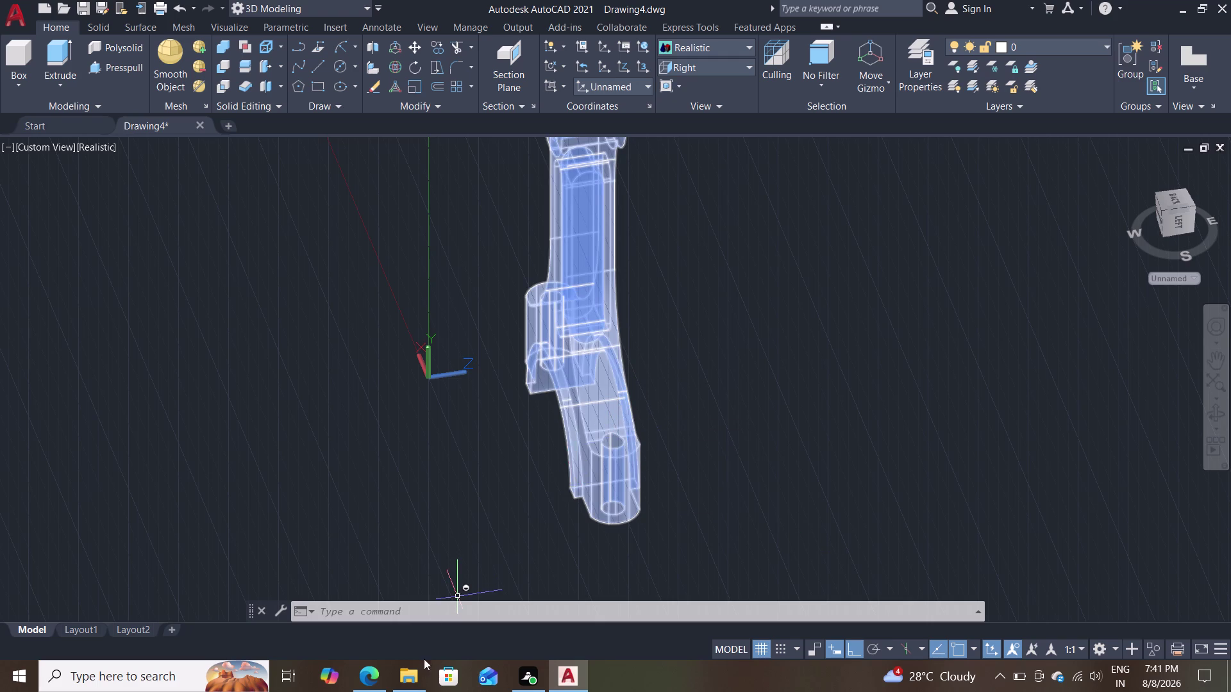
key(i)
key(Return)
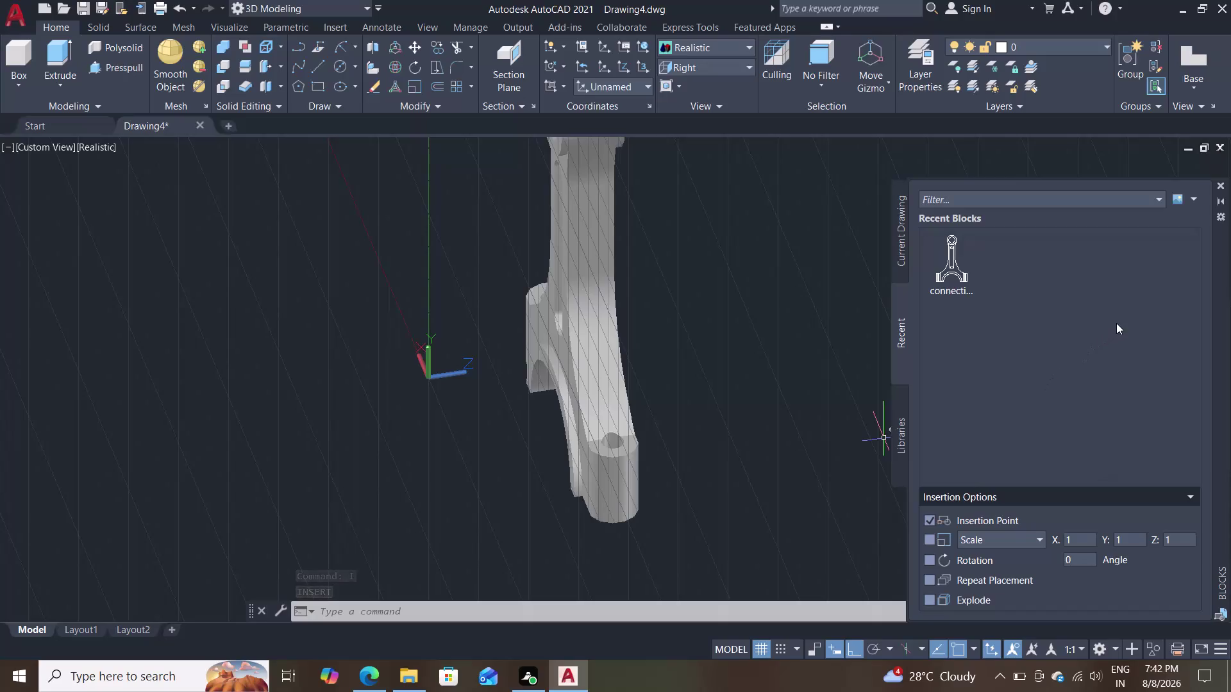
Pick the connecting rod block, cancel its placement, and start blank Drawing5.
click(949, 266)
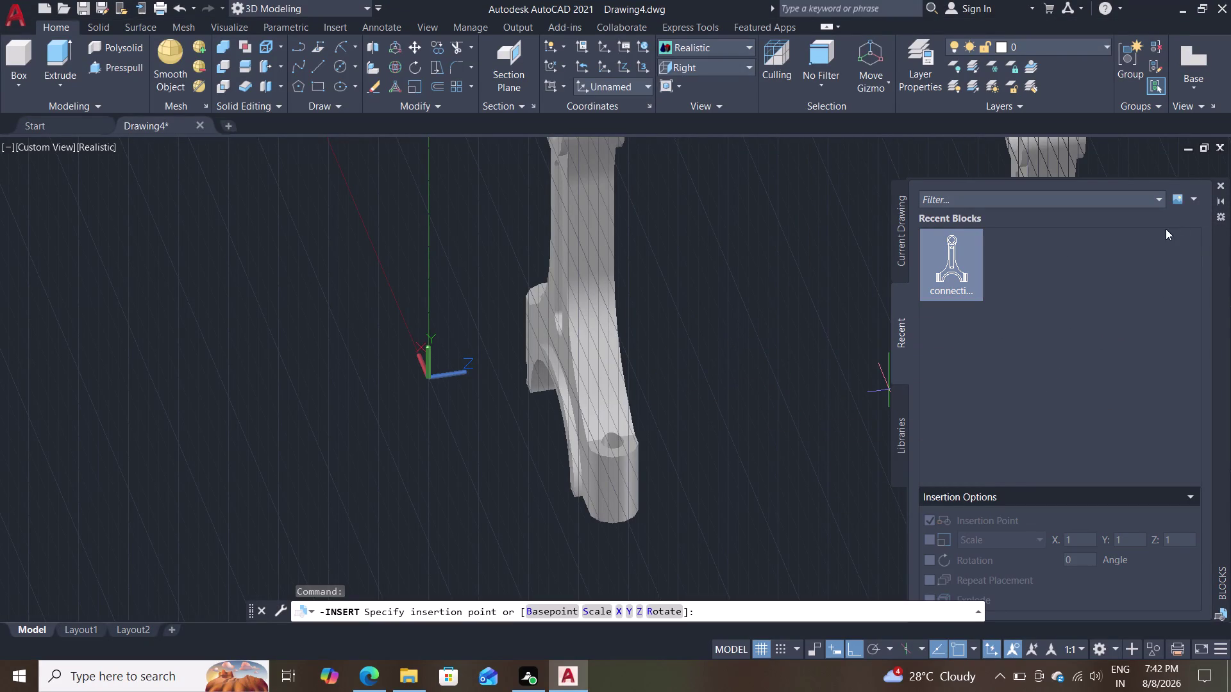
click(1220, 184)
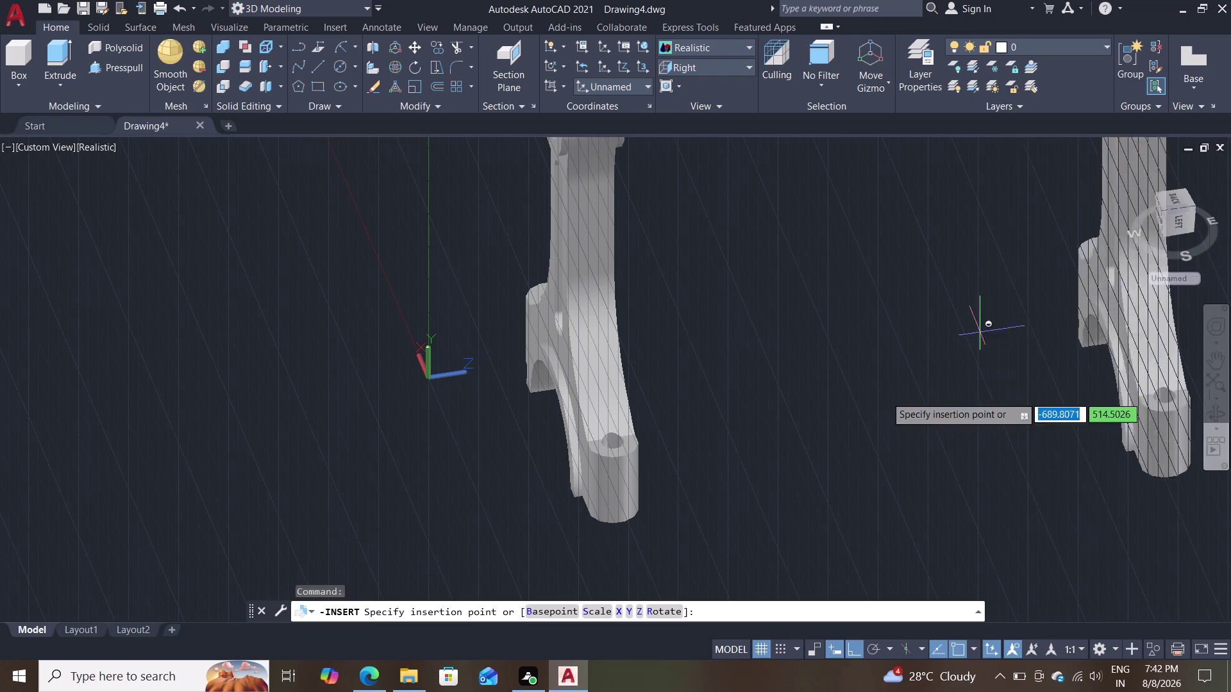
key(Escape)
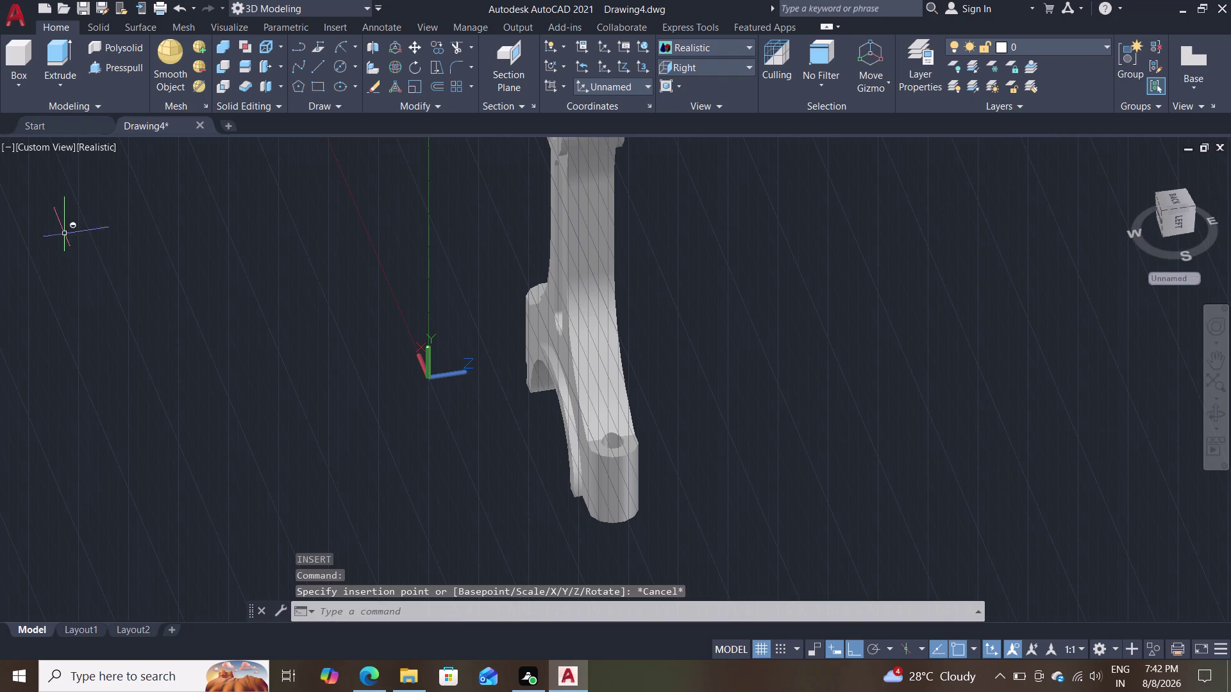
click(228, 128)
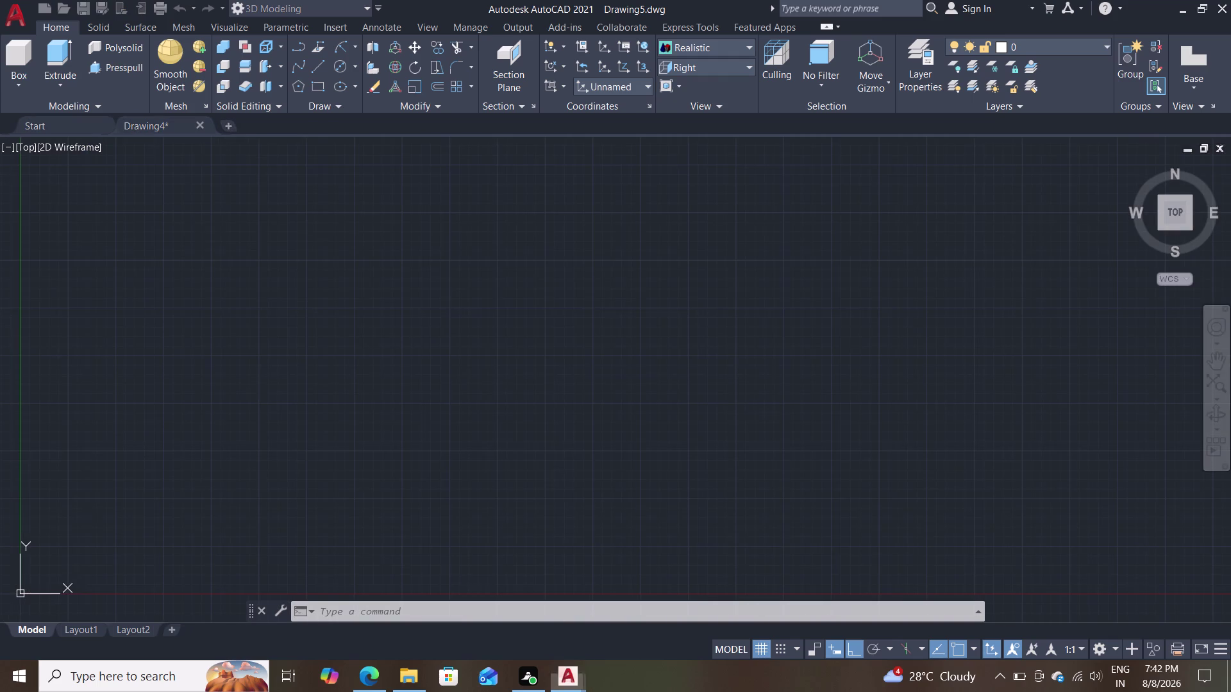
In Drawing5, browse the Blocks palette's Libraries, Current Drawing and Recent tabs, then close Drawing5.
key(i)
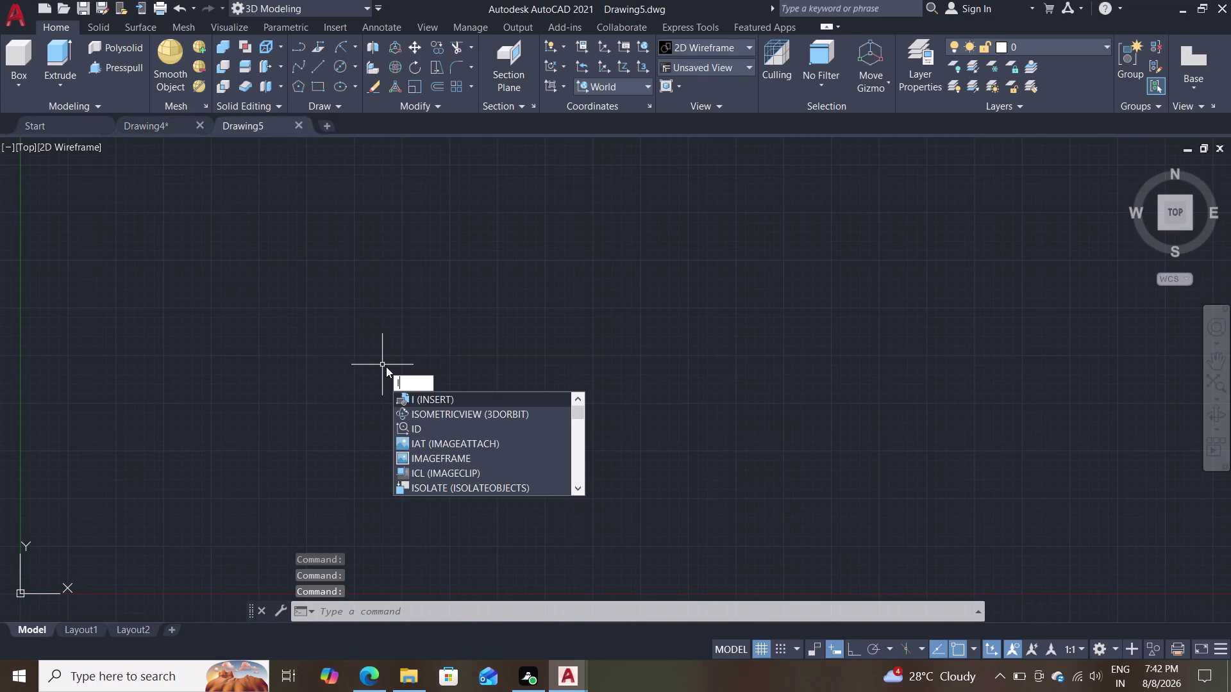
key(Return)
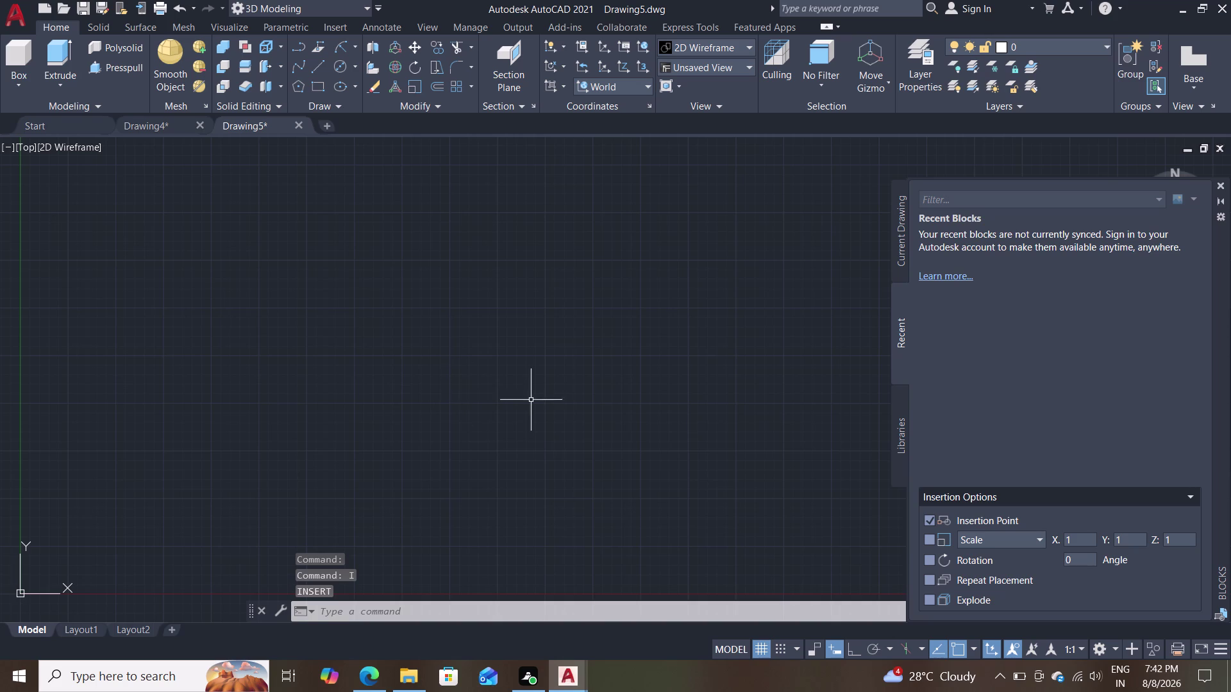
click(898, 441)
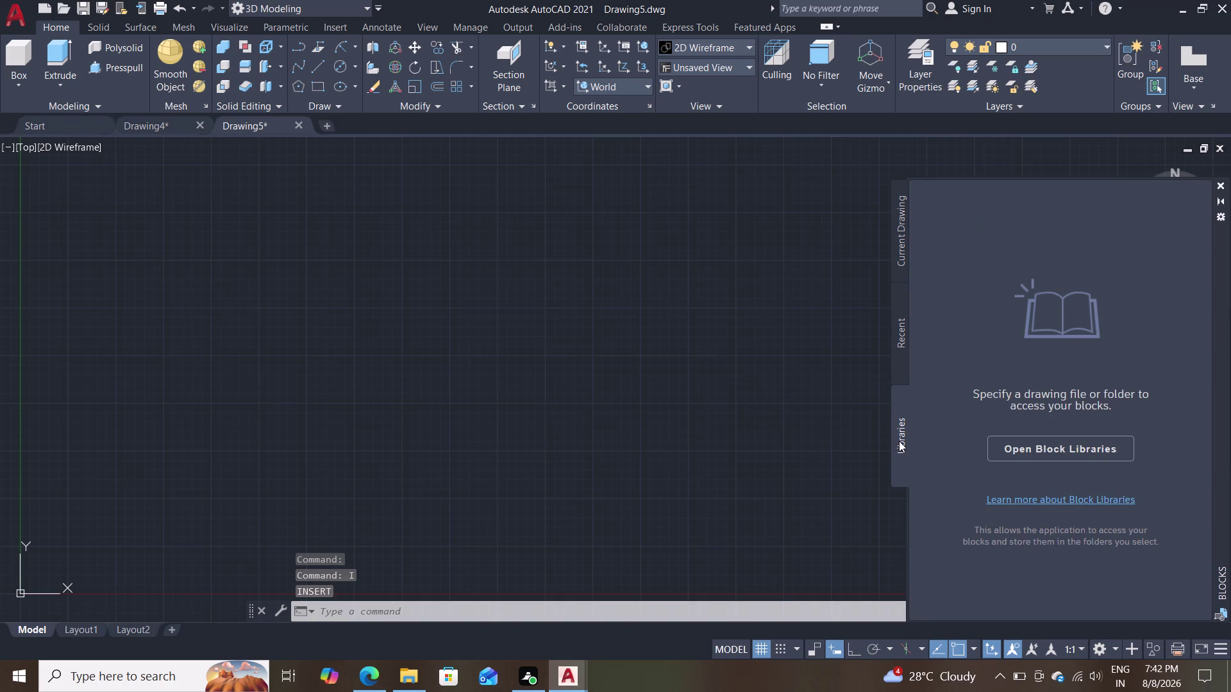
click(902, 242)
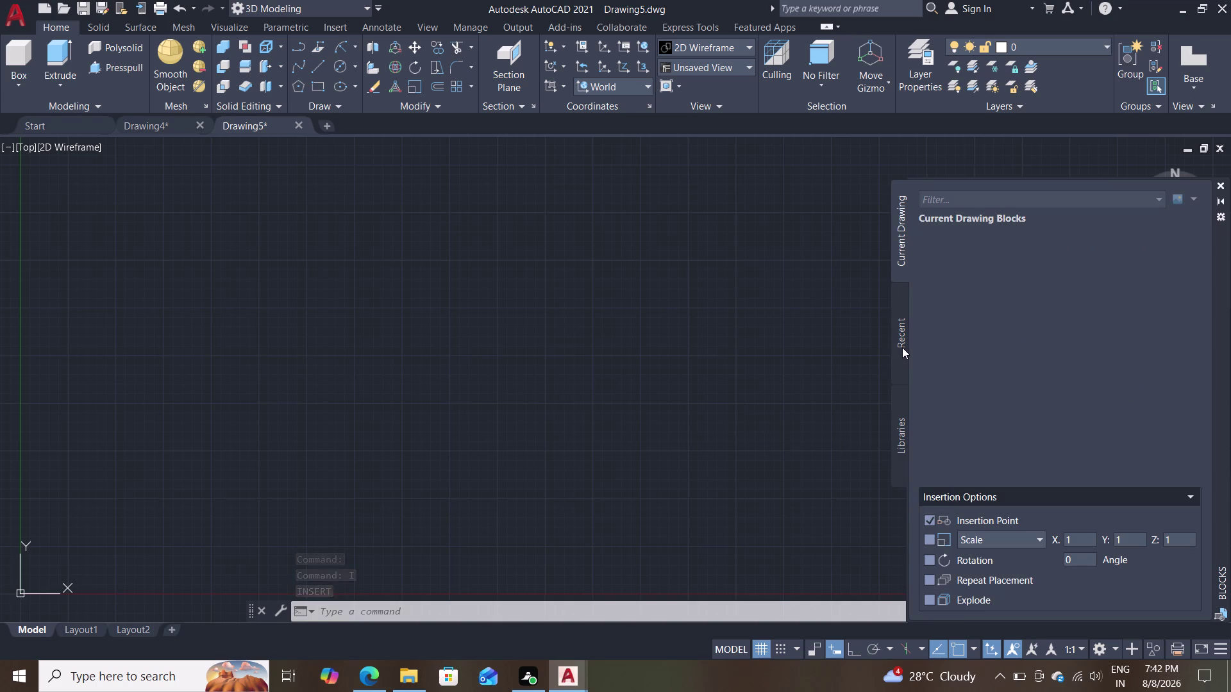
click(903, 342)
click(900, 423)
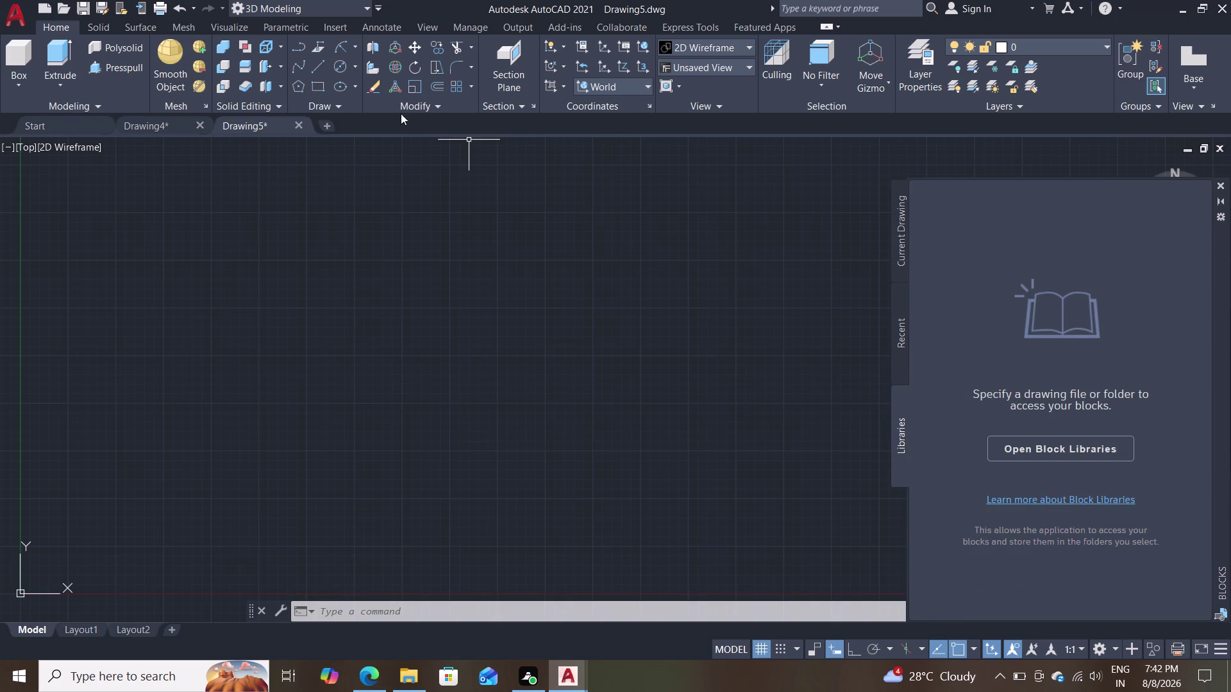
click(296, 122)
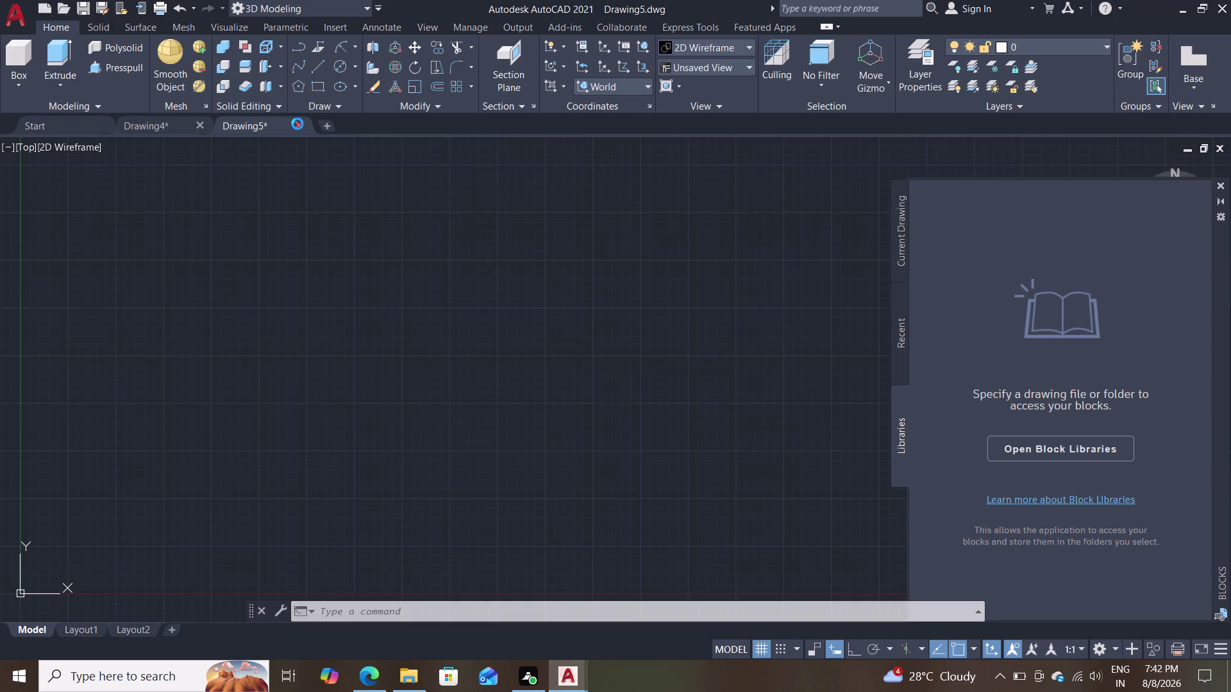
click(626, 375)
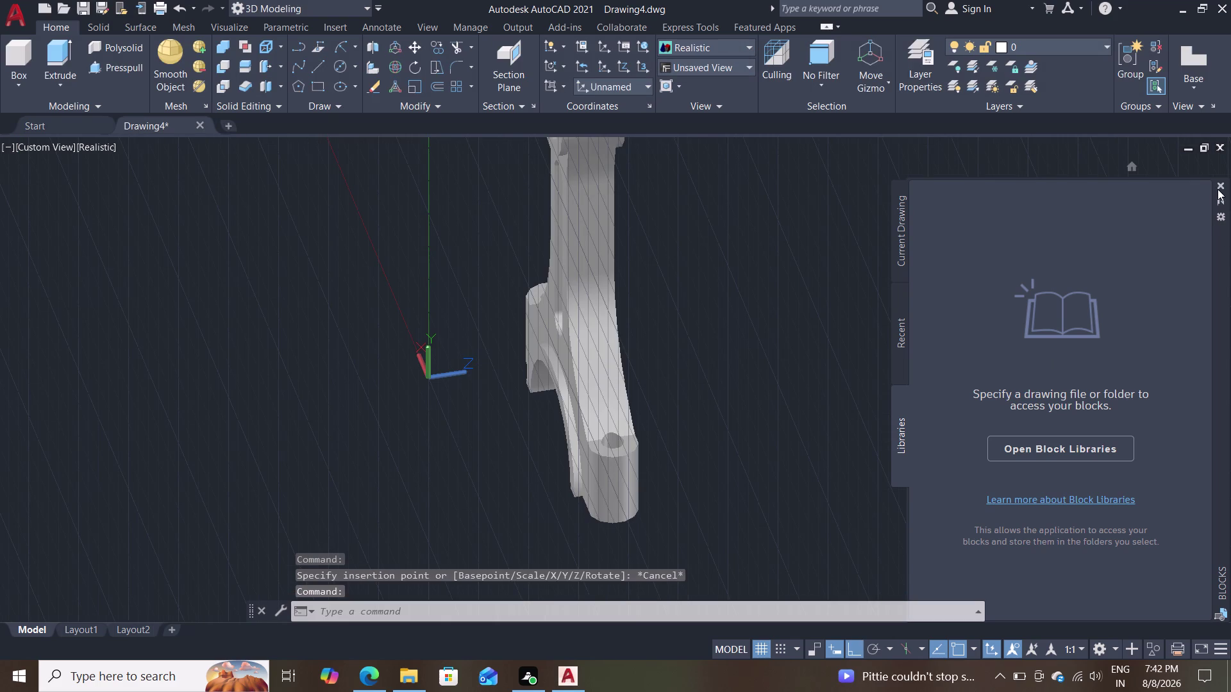
Show recent blocks, close the Blocks palette, and click around the ribbon View panel.
click(898, 328)
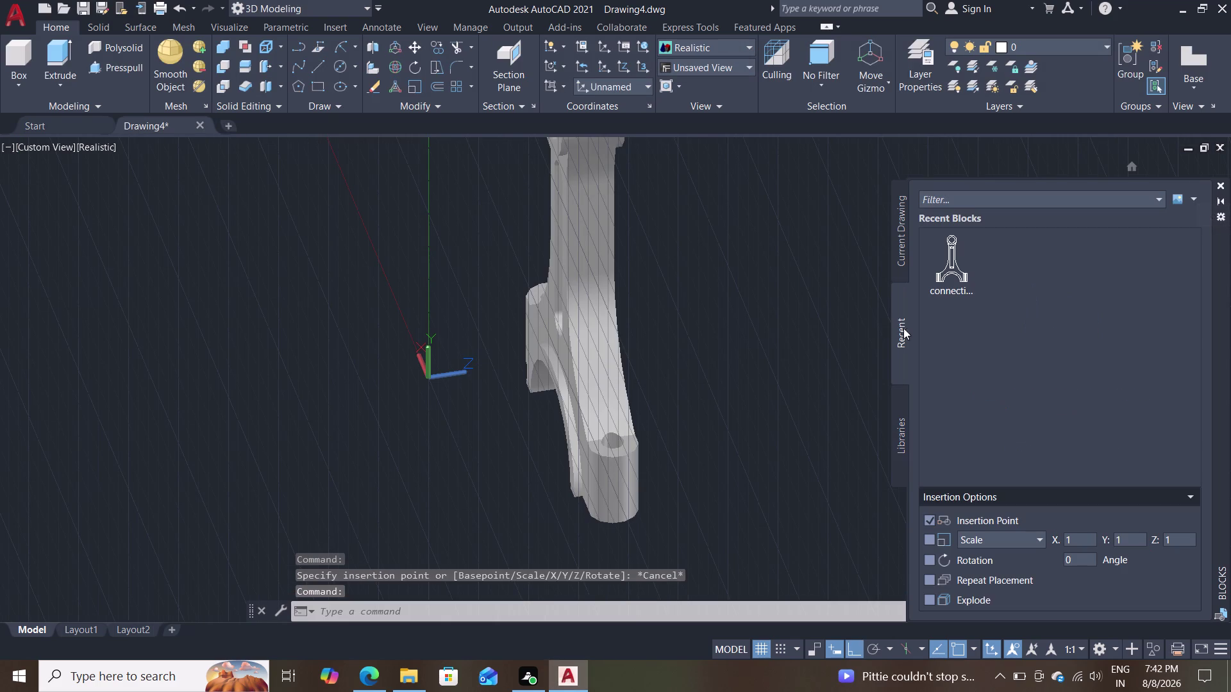
click(1220, 183)
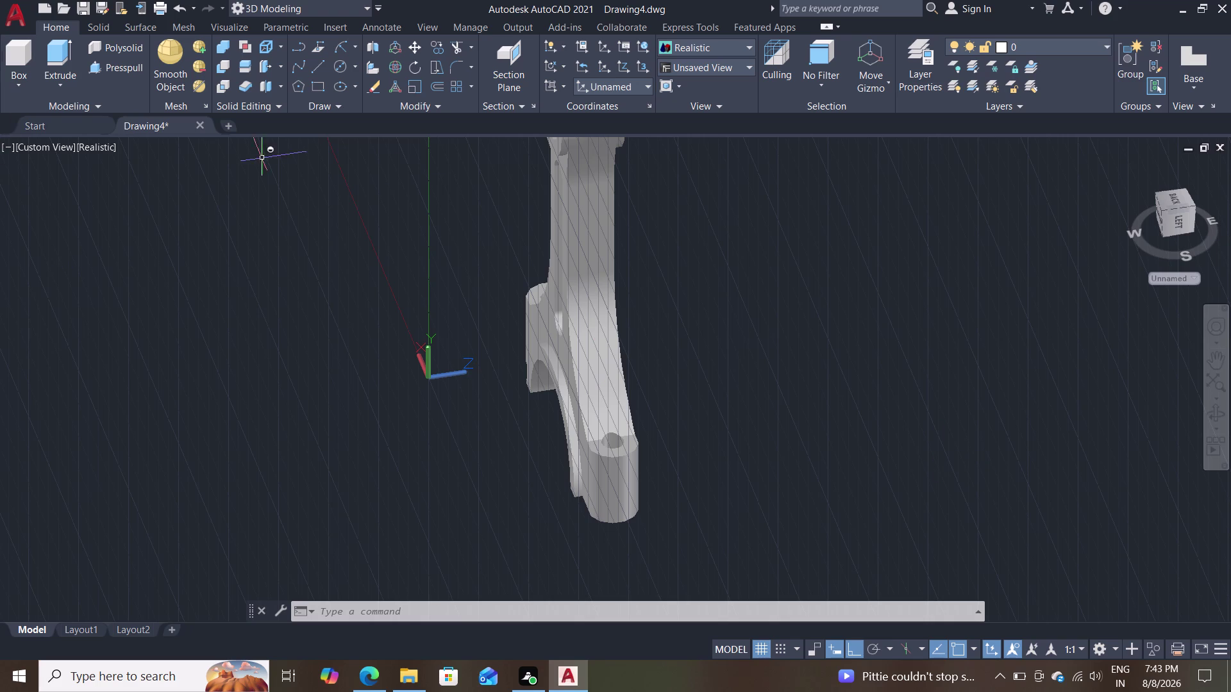
click(1190, 108)
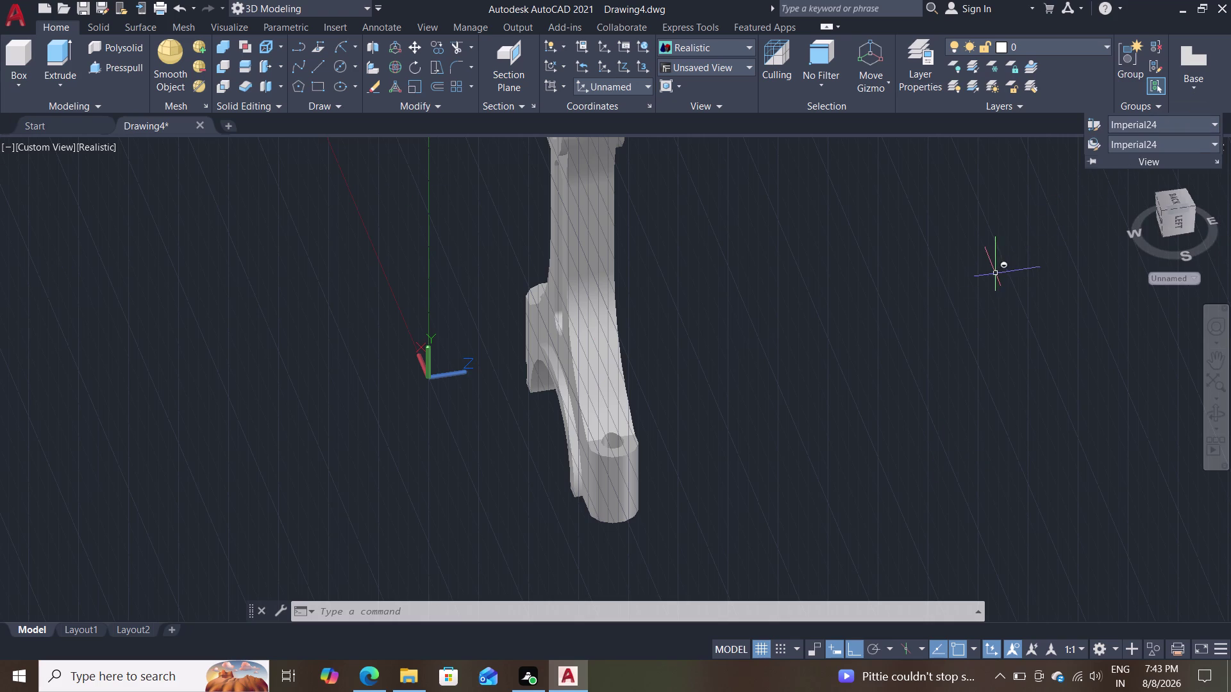
click(996, 273)
click(995, 274)
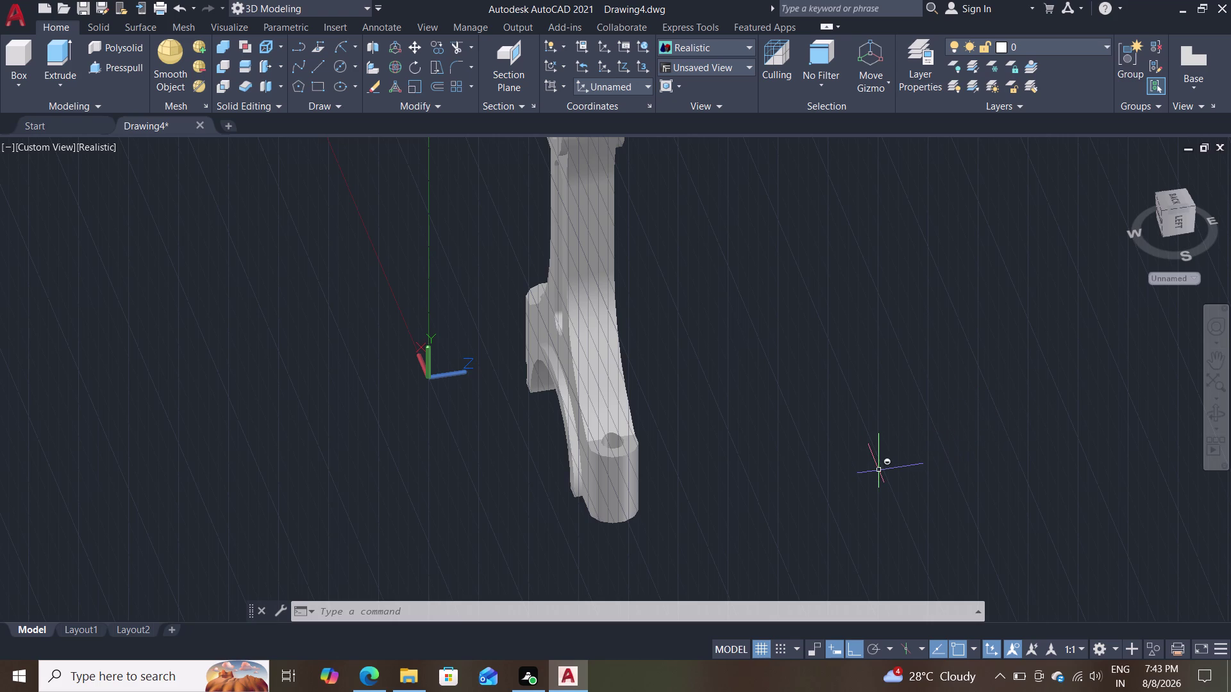
Write the 'connecting rod' block to its own file with WBLOCK, then open new Drawing6.
key(w)
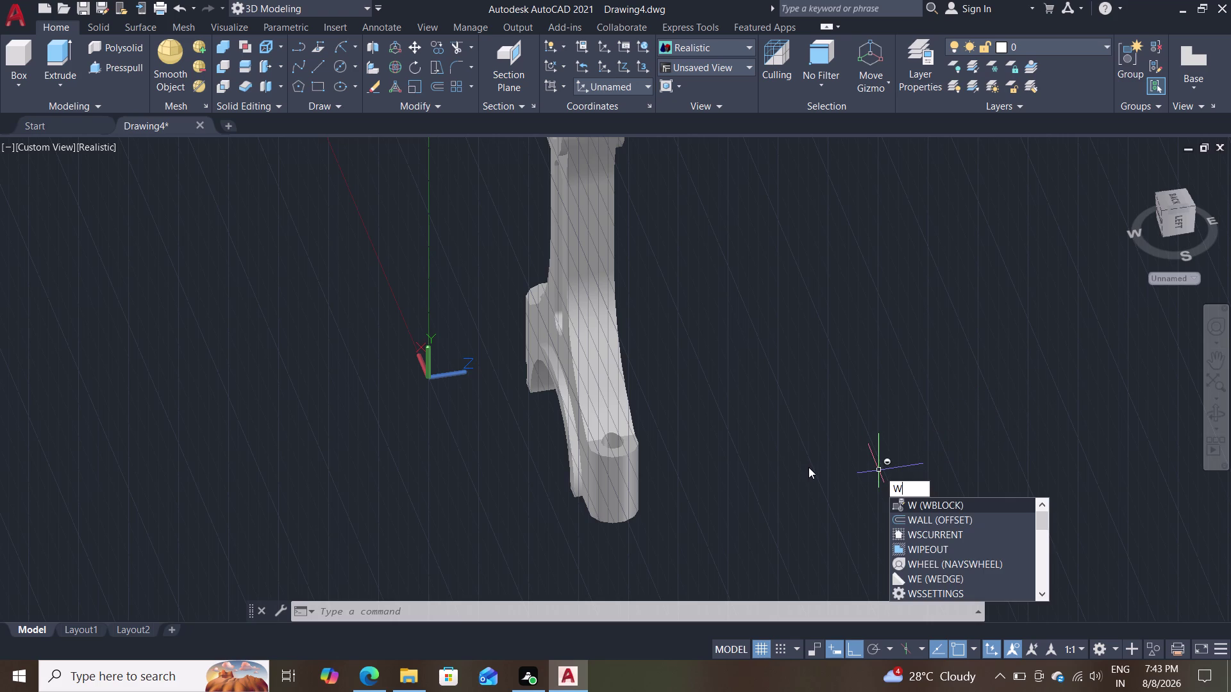
key(Escape)
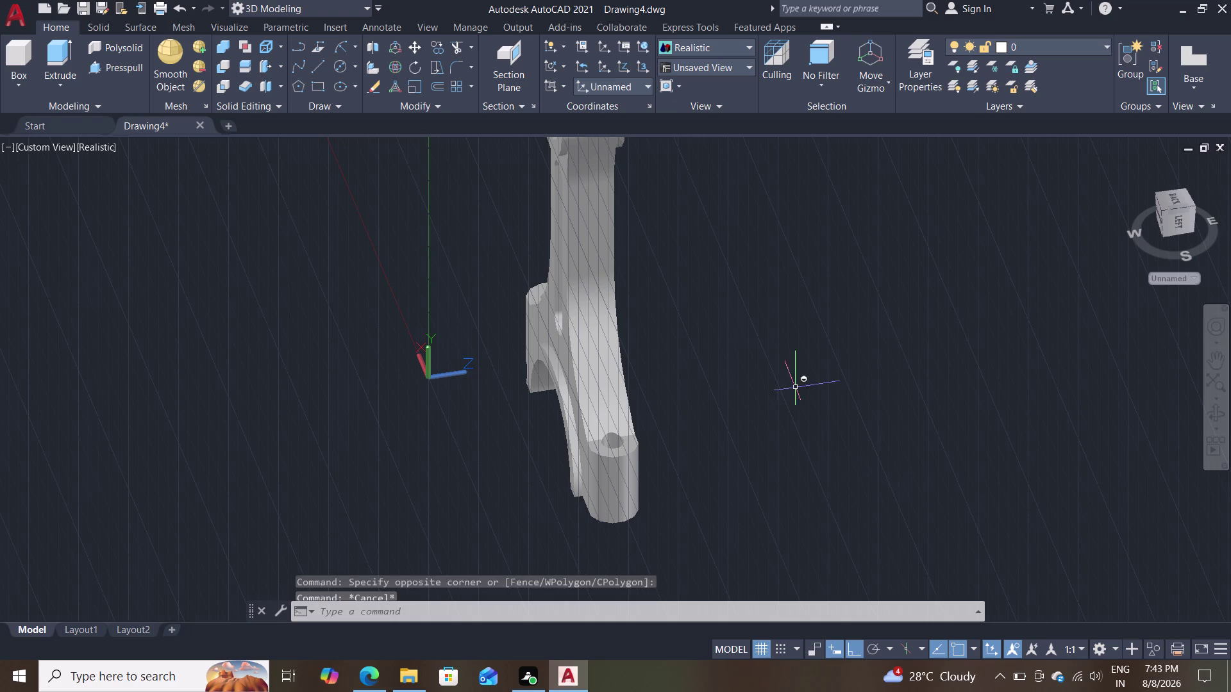
scroll(down, 3)
drag(763, 174, 757, 172)
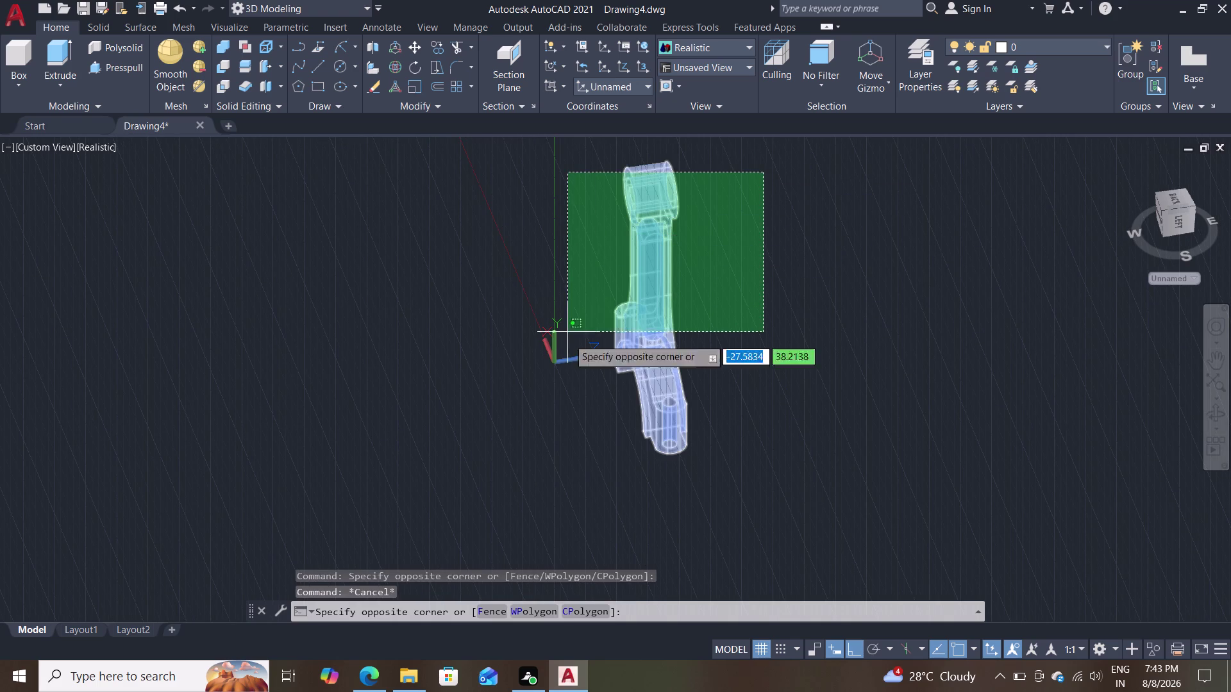
click(567, 431)
key(w)
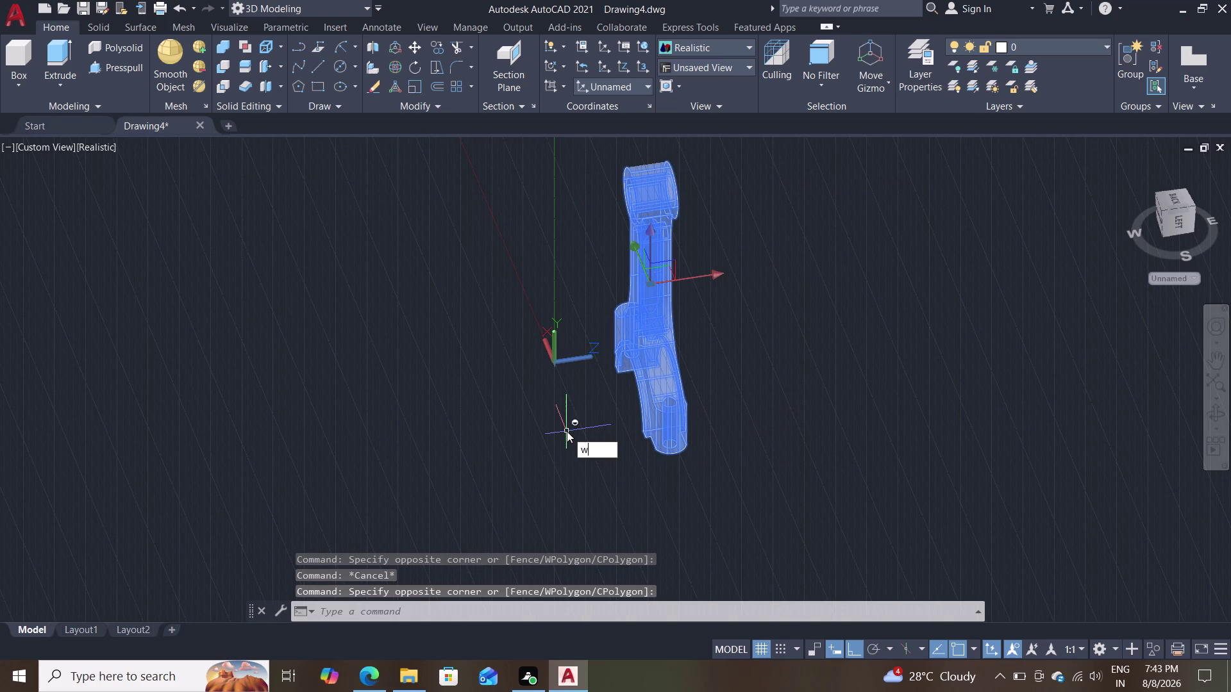
click(643, 466)
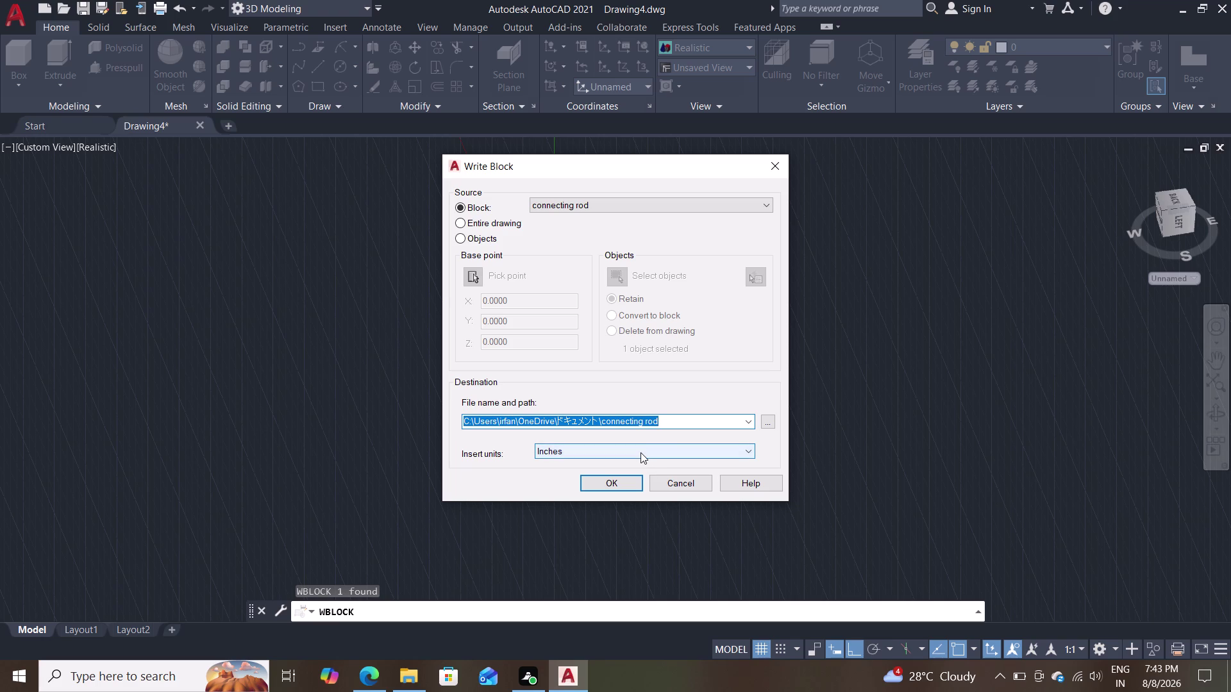
click(611, 486)
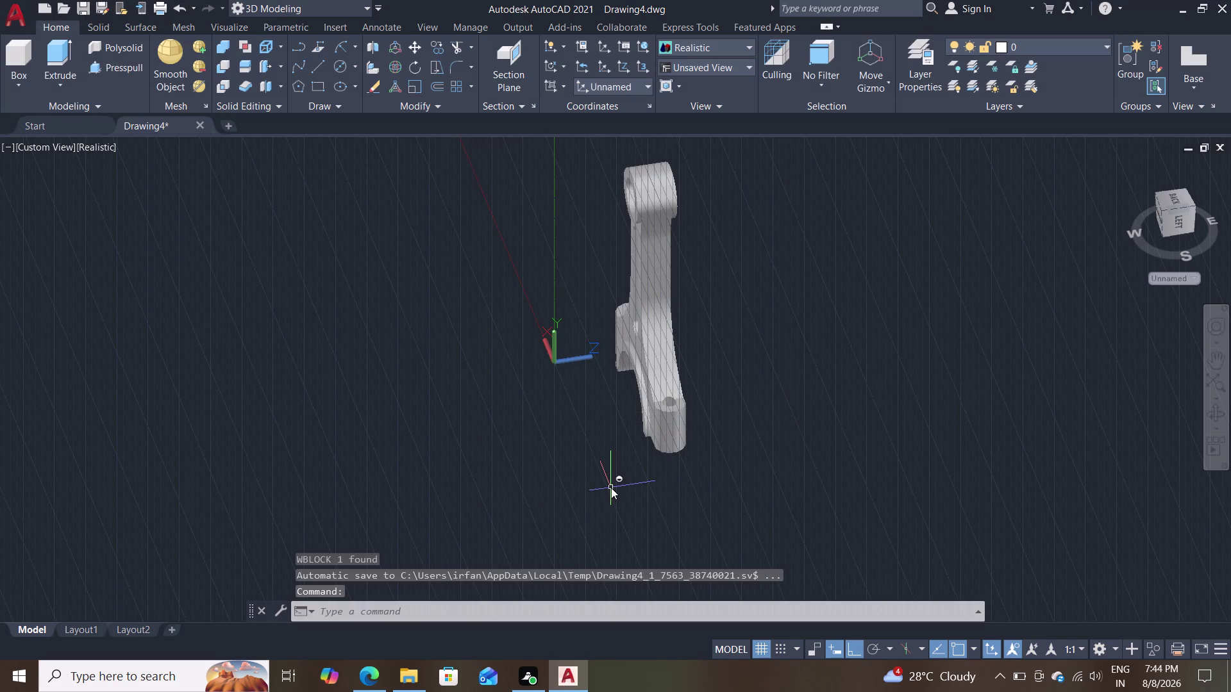
click(226, 120)
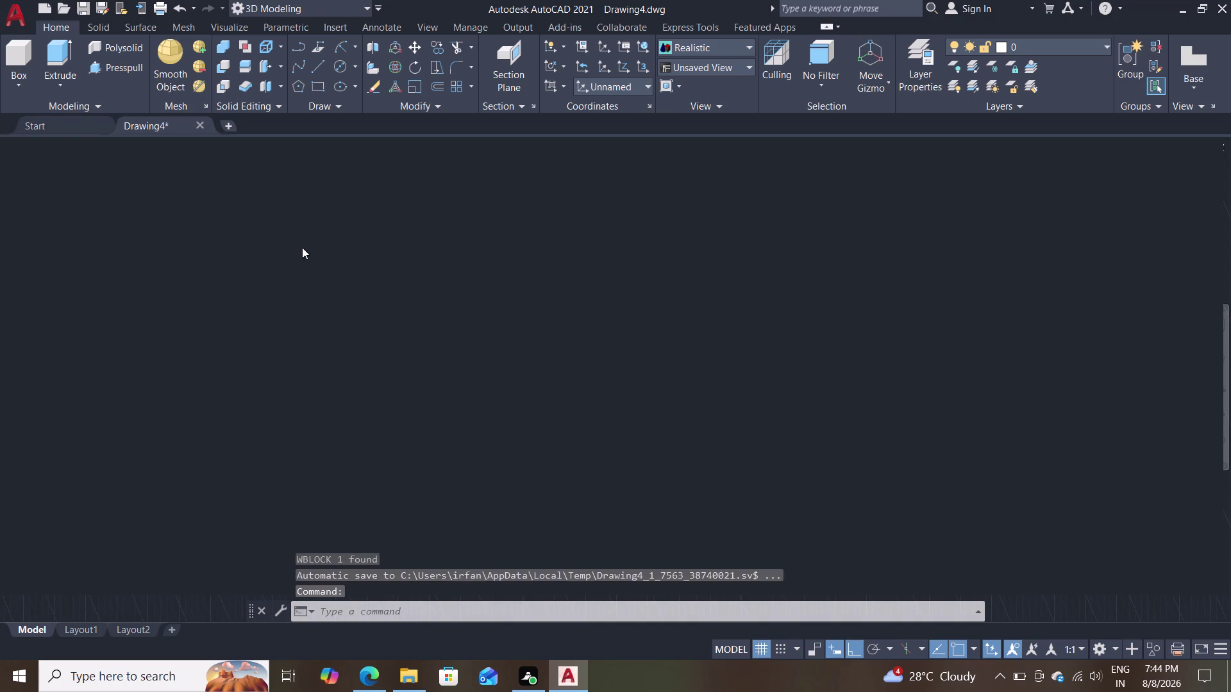
key(i)
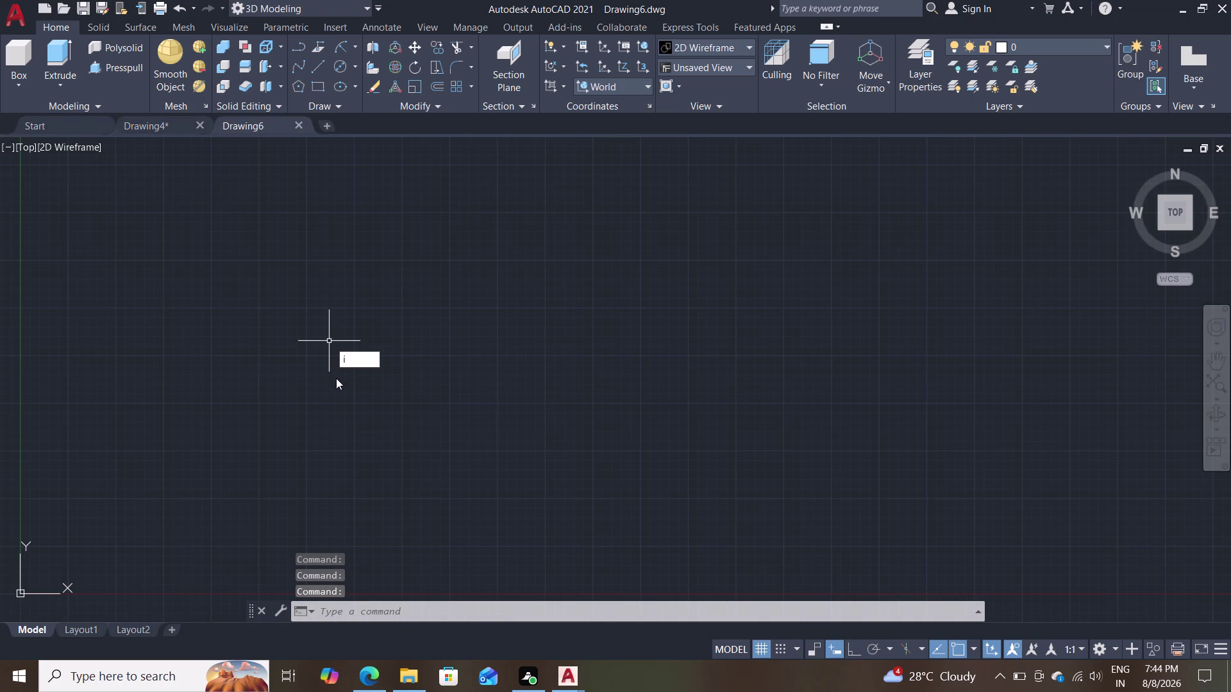
key(n)
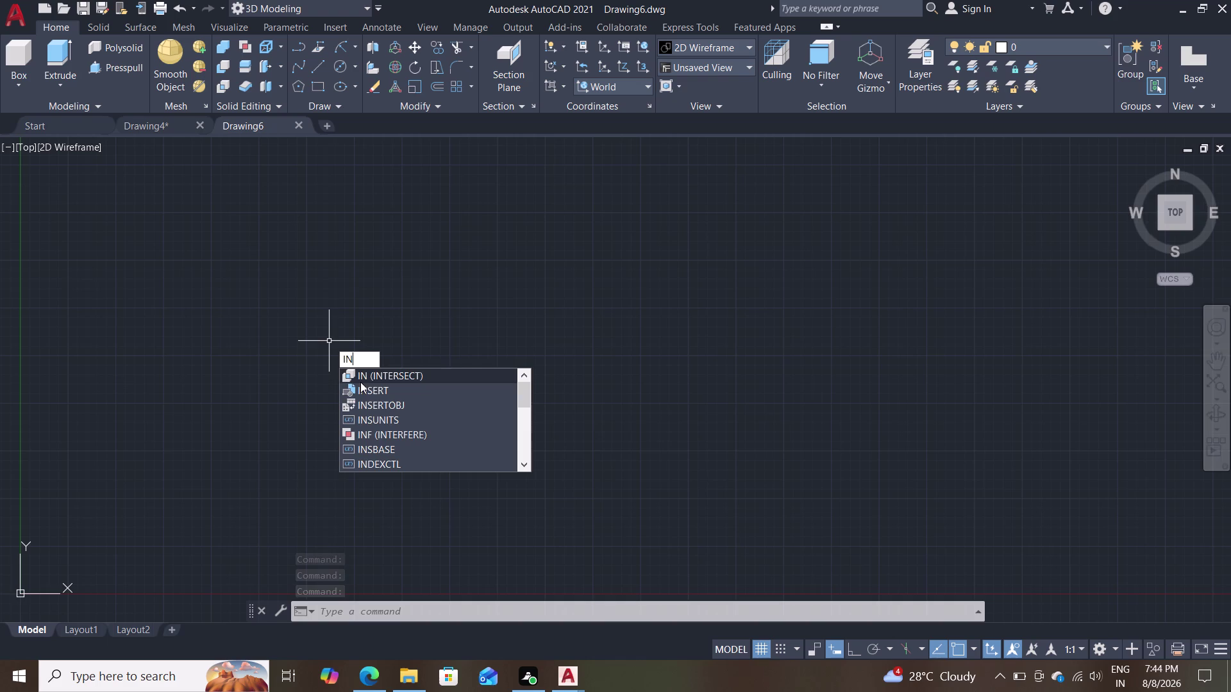
click(360, 386)
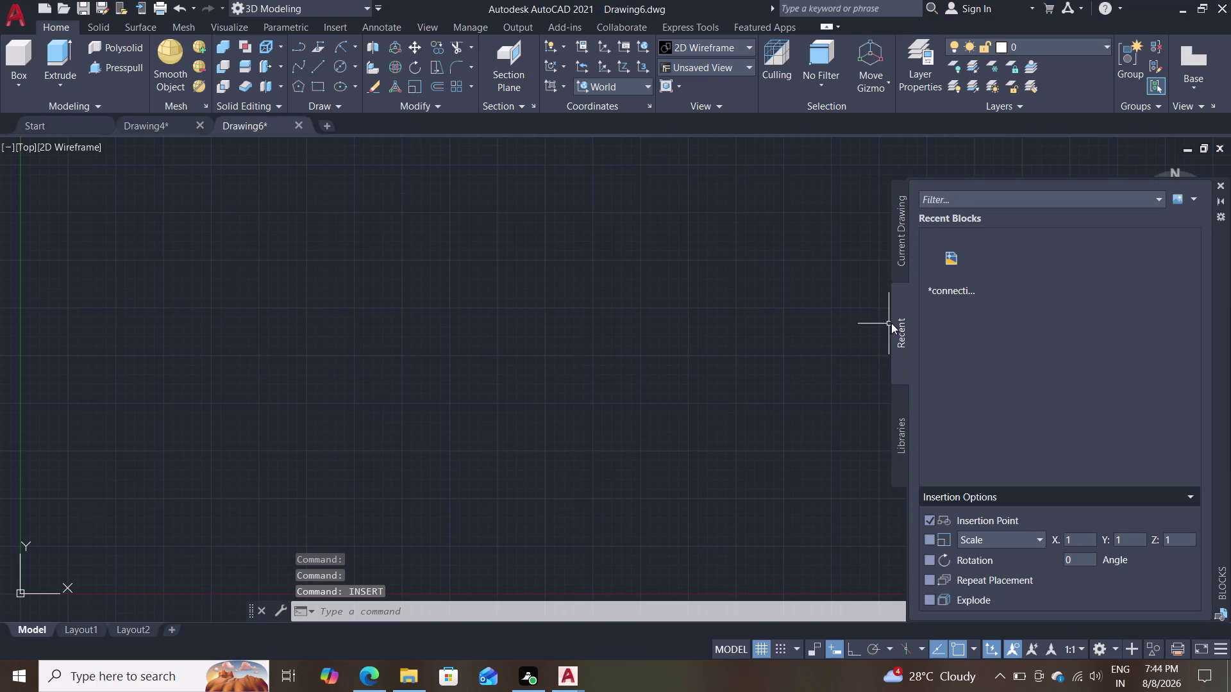
click(952, 257)
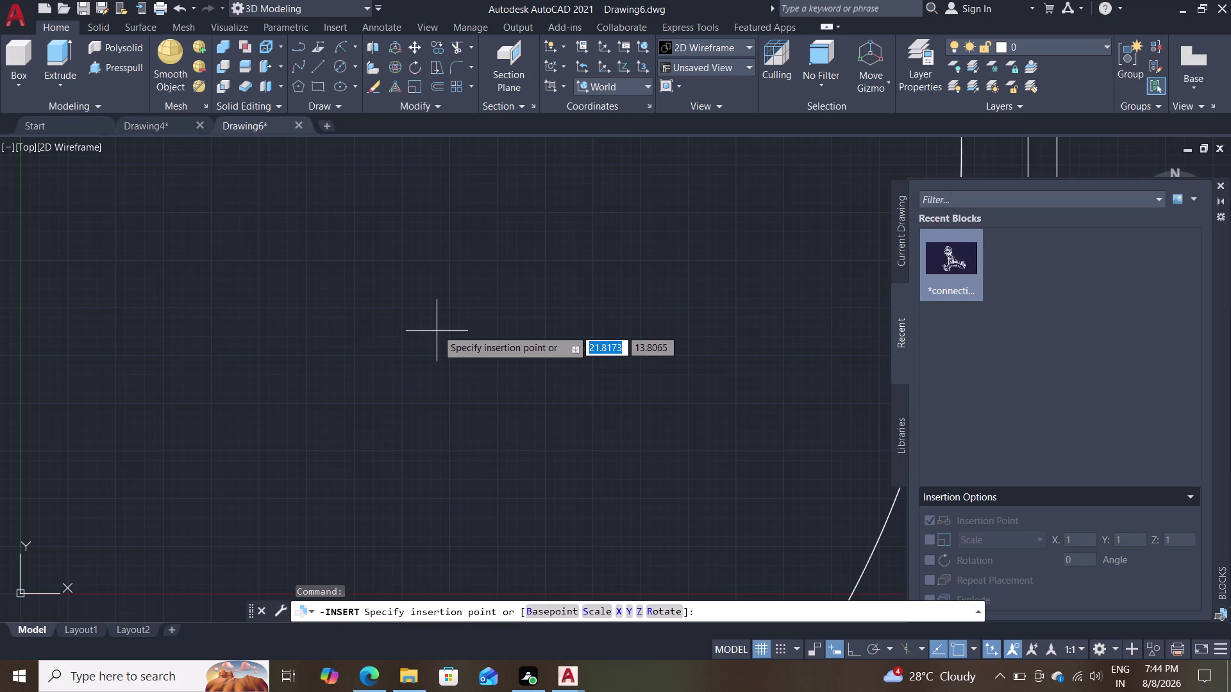
click(438, 328)
scroll(down, 3)
scroll(down, 3)
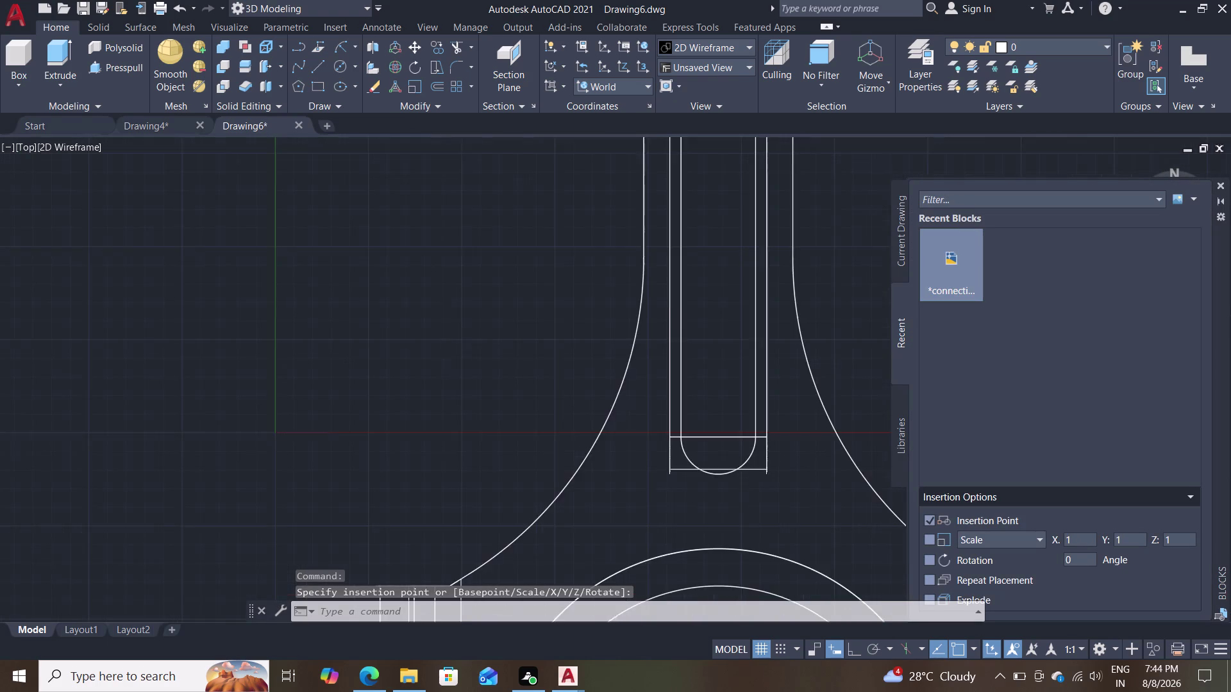
scroll(down, 3)
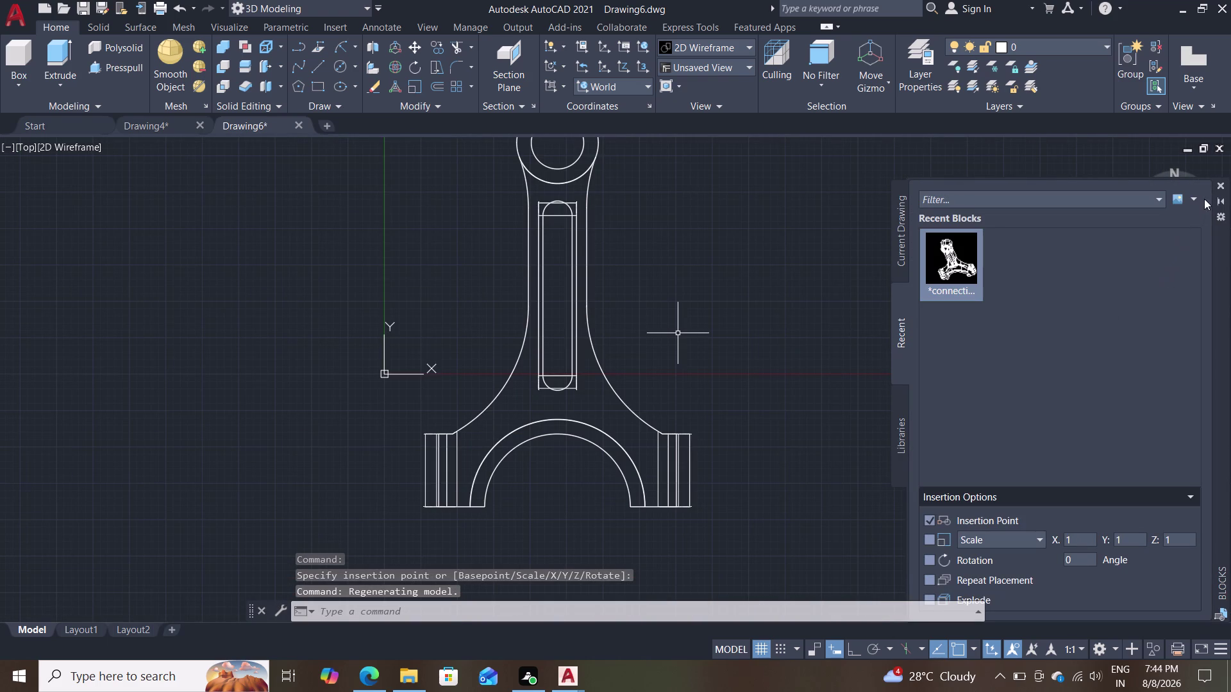
click(1221, 181)
scroll(down, 3)
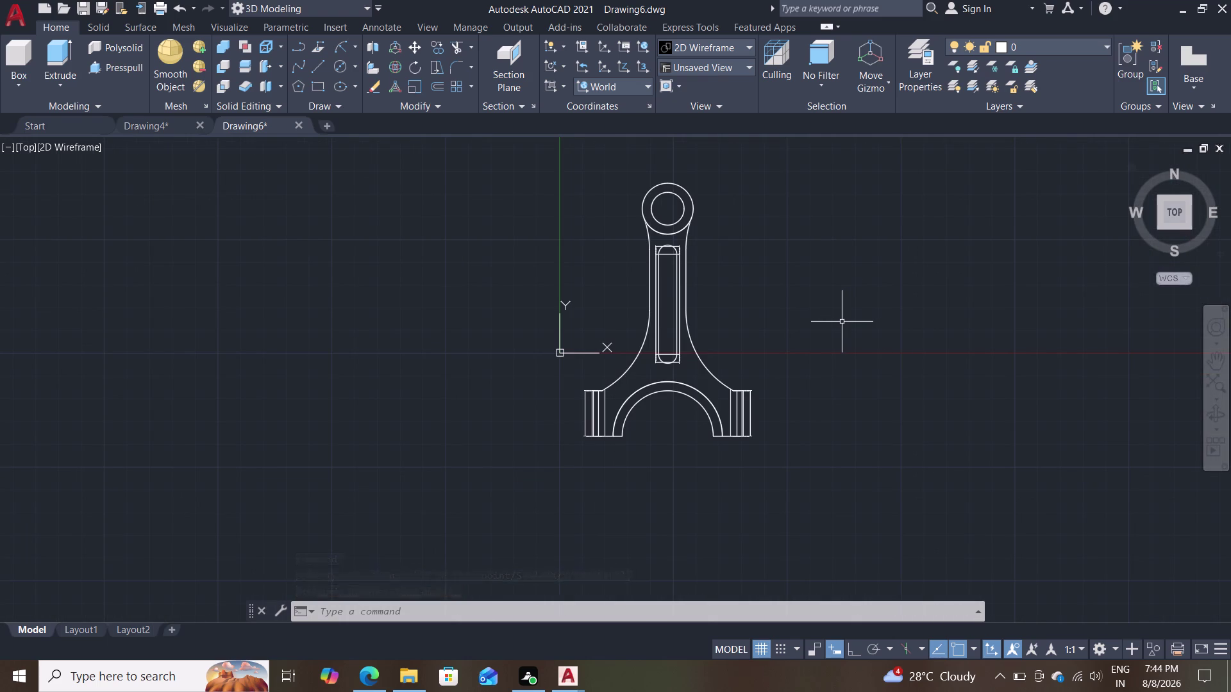
scroll(down, 3)
scroll(up, 3)
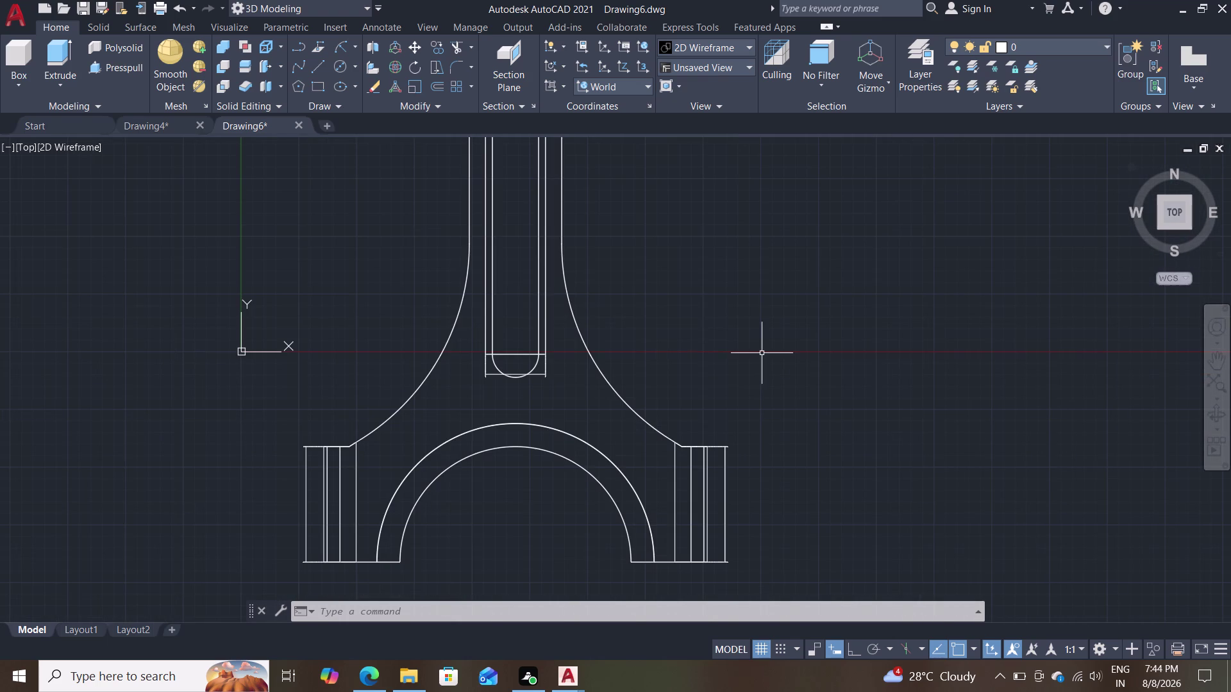
scroll(down, 3)
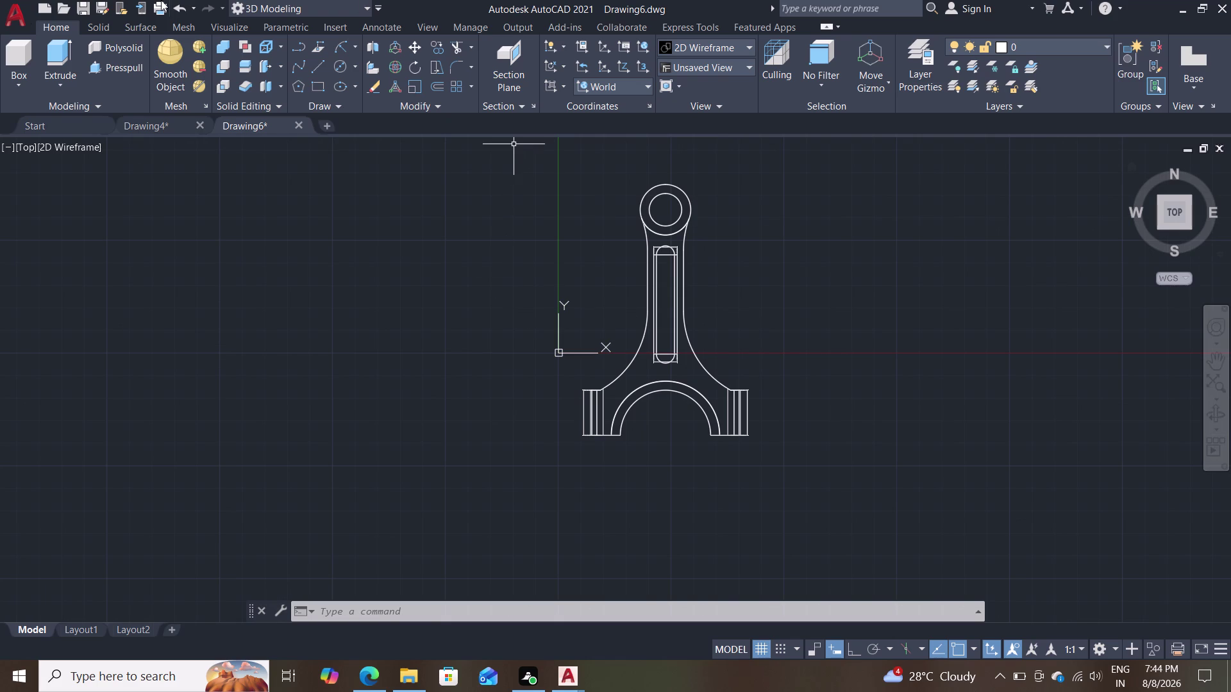
click(4, 14)
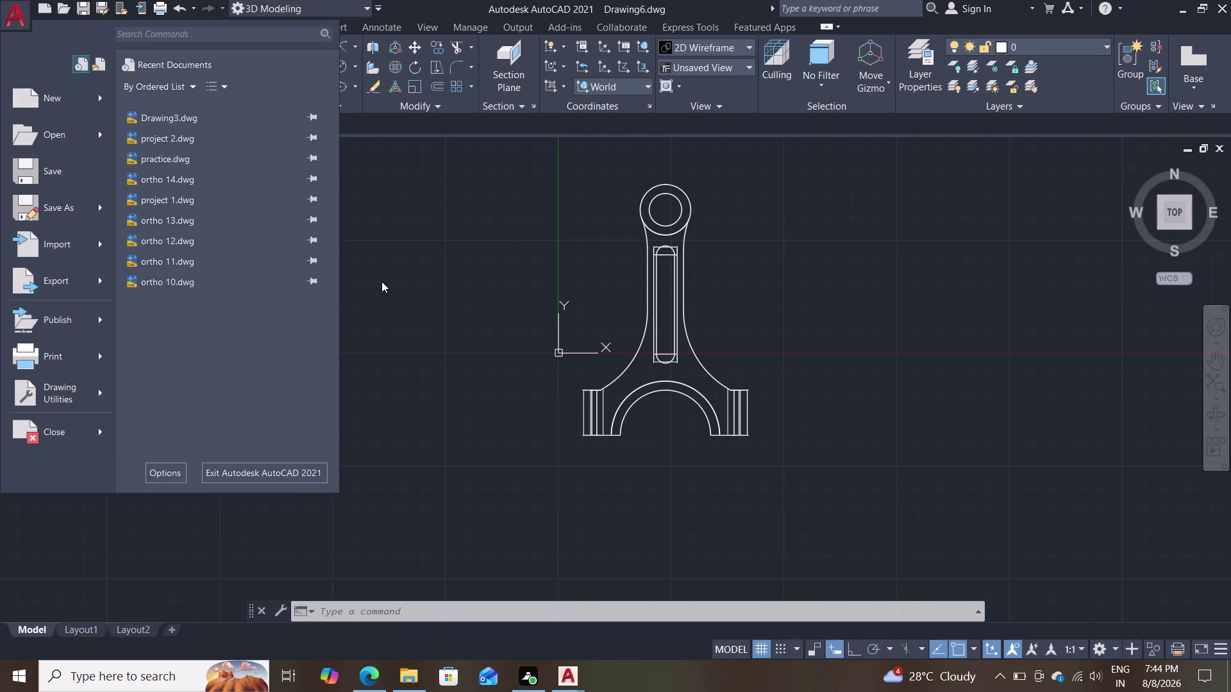
Start a new blank drawing and bring up the Open drawing dialog.
key(Escape)
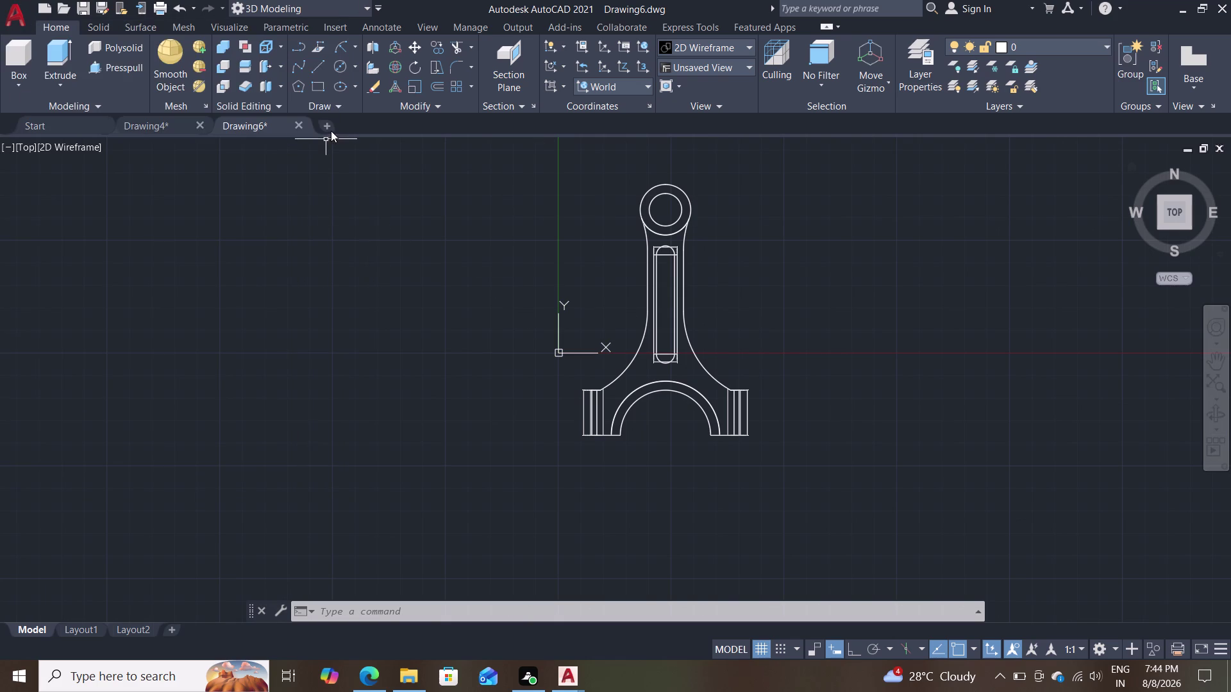
double_click(329, 123)
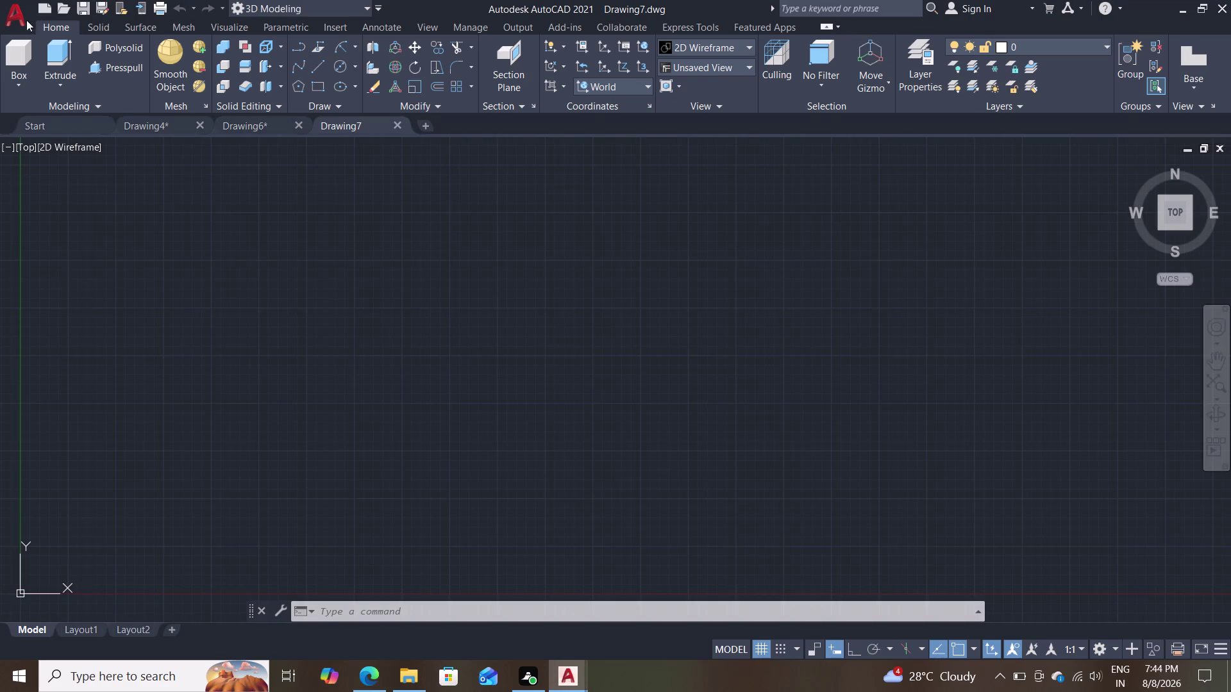
click(16, 15)
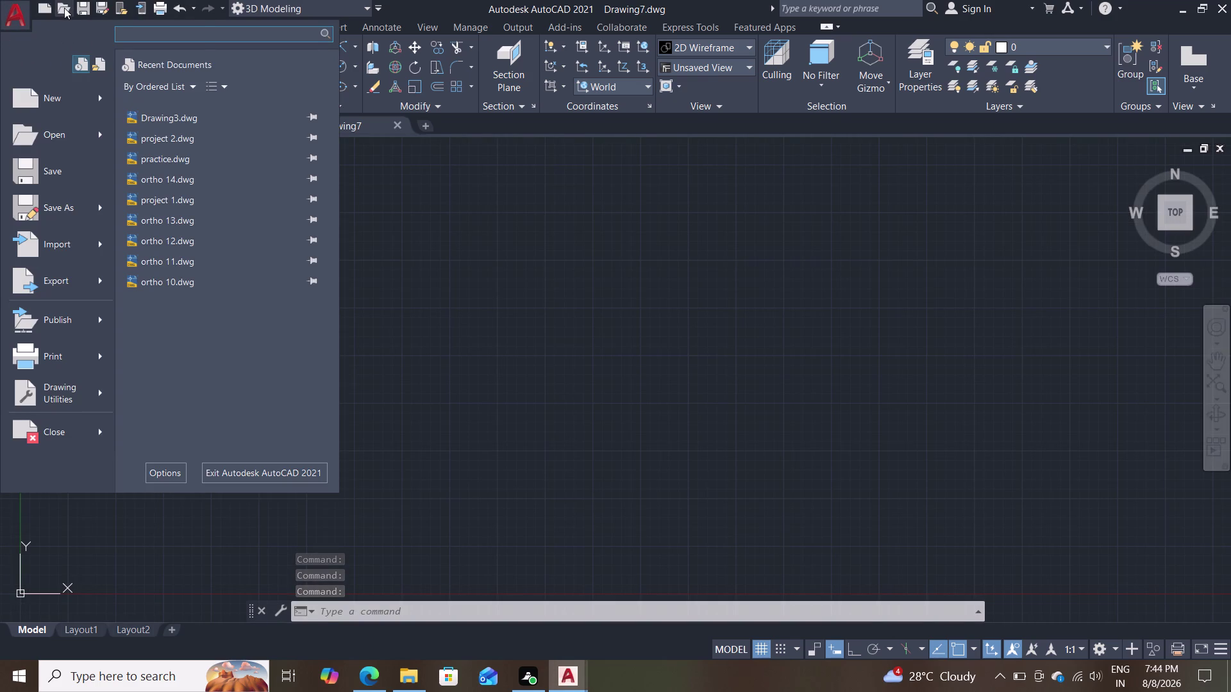
click(60, 134)
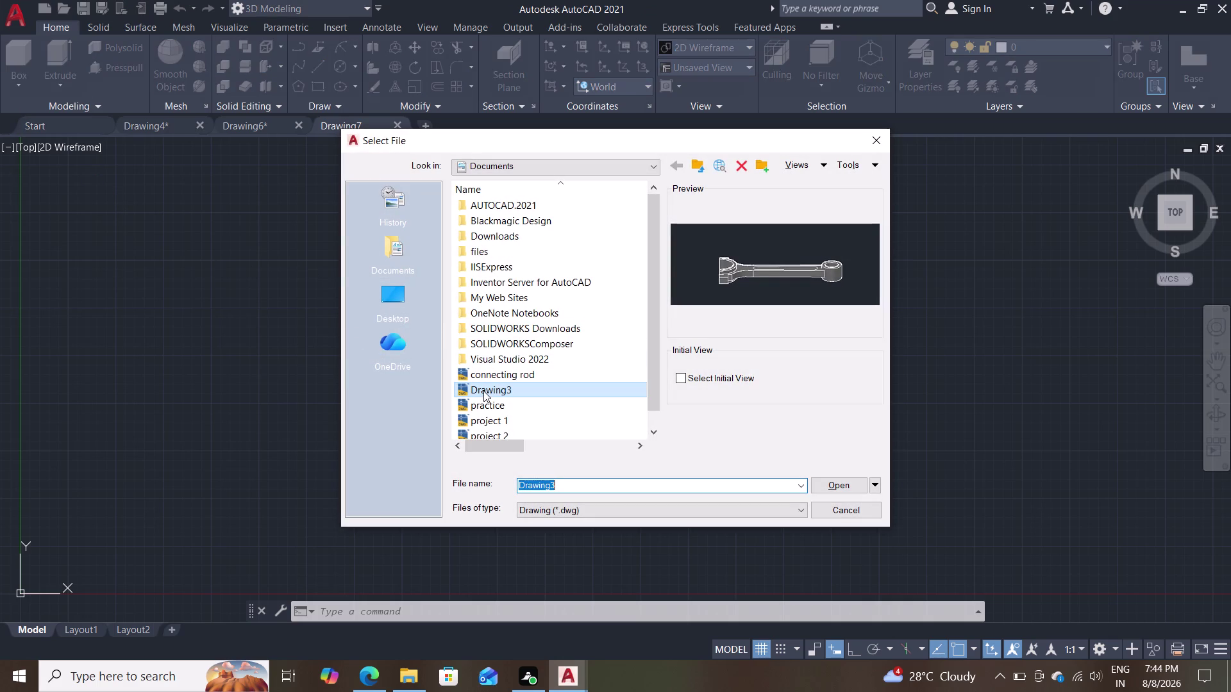
Open project 2.dwg and begin block insertion with I.
click(502, 424)
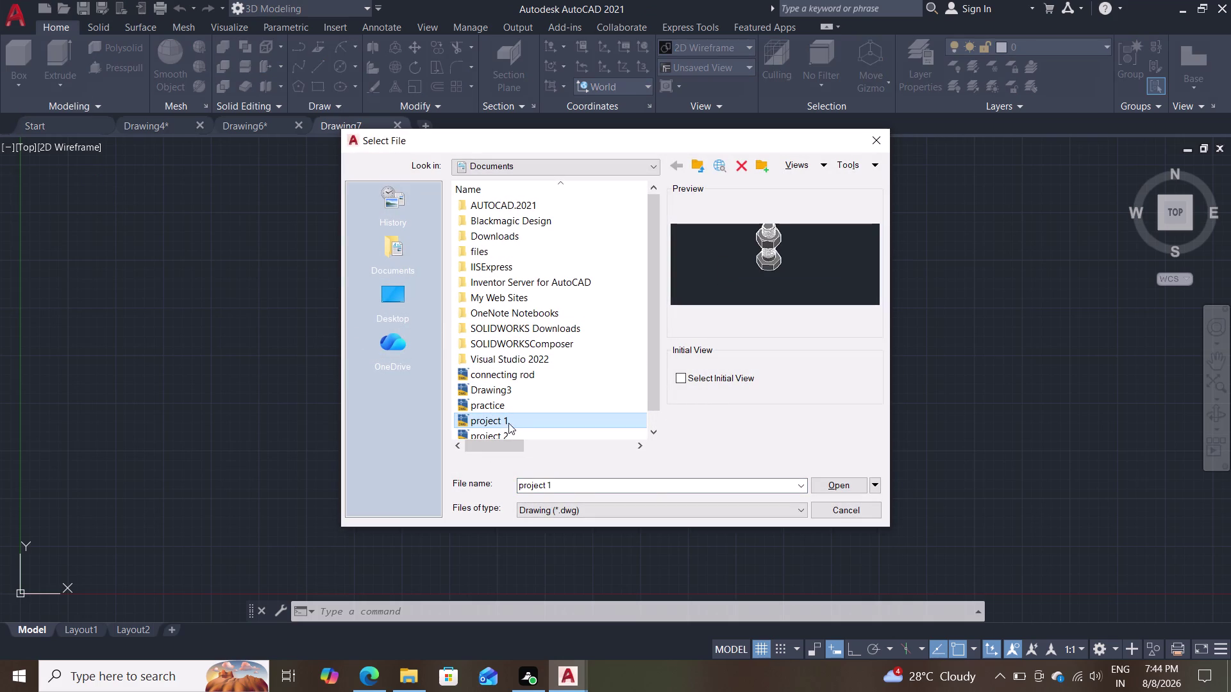
scroll(down, 3)
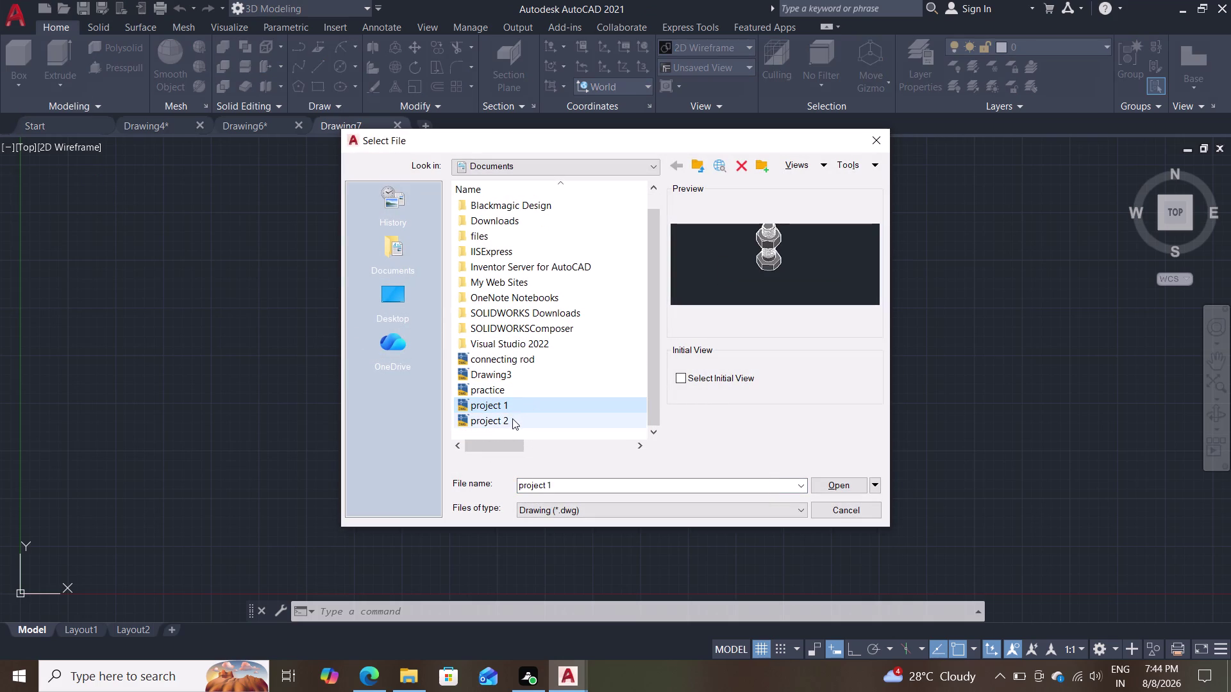
click(512, 418)
click(840, 484)
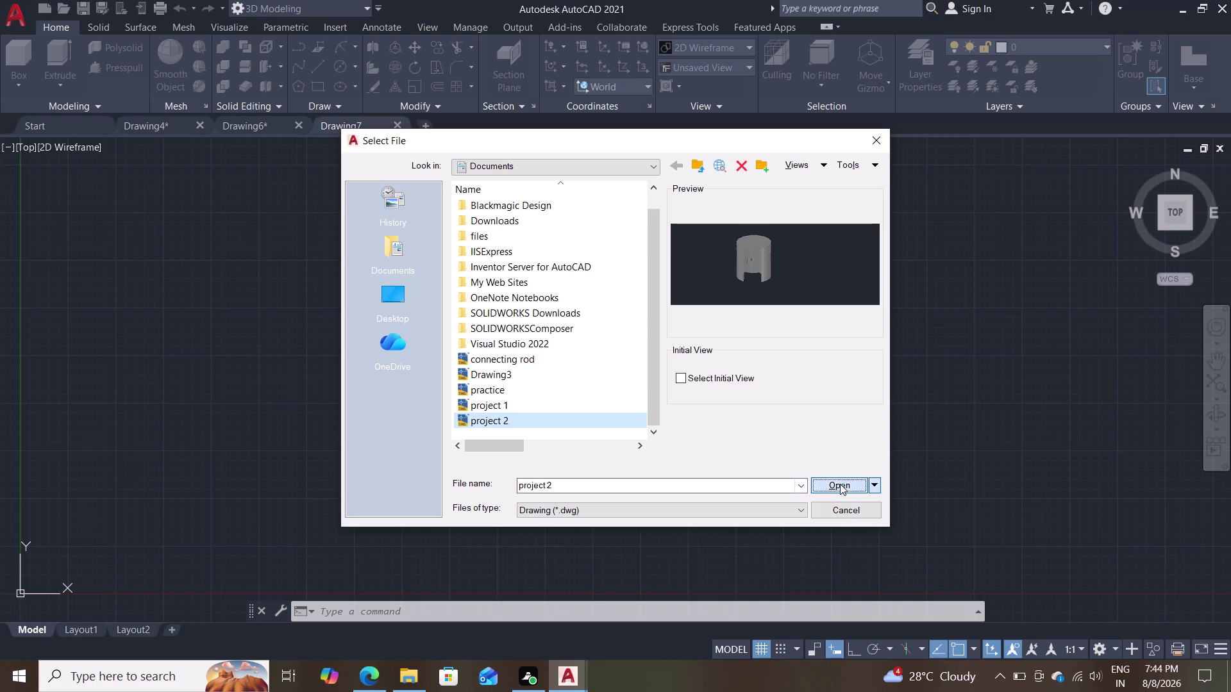
scroll(down, 3)
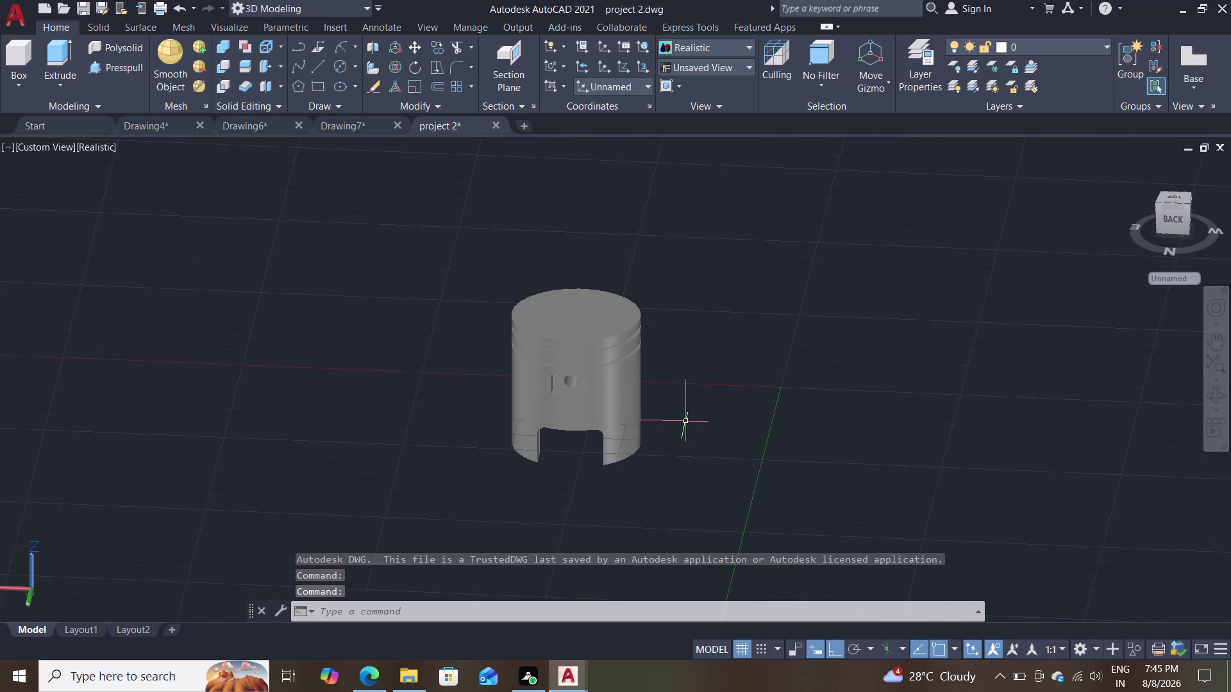
key(i)
key(Return)
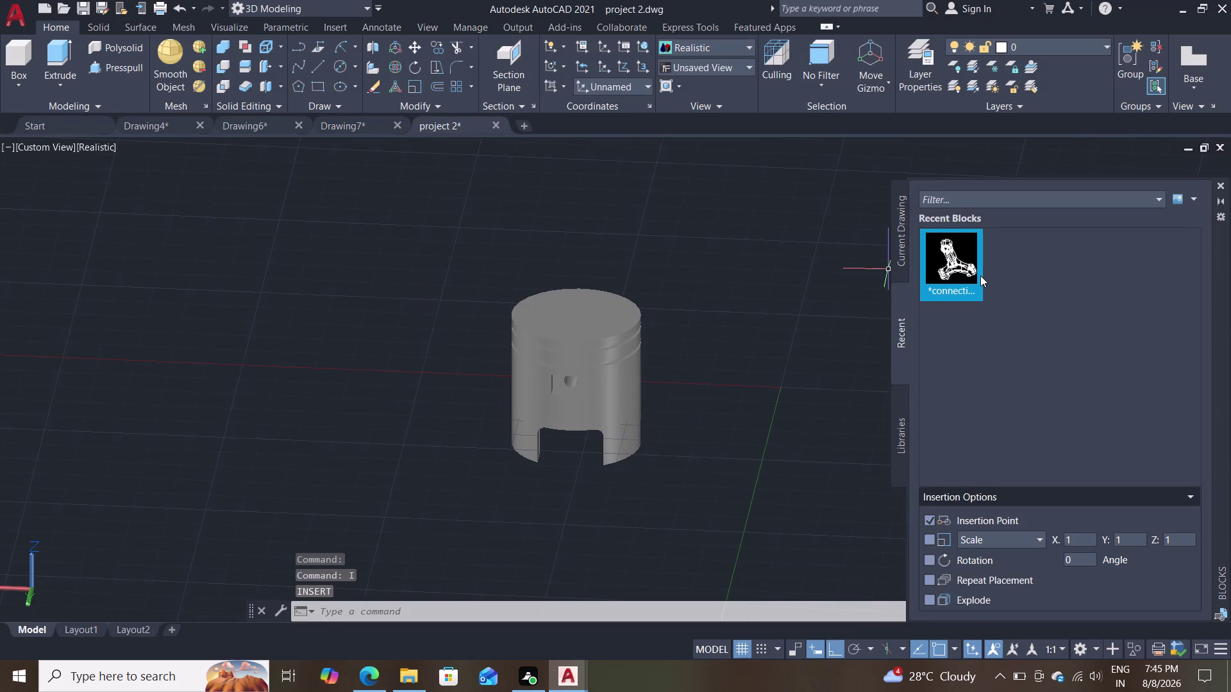
Place the connecting rod block beside the piston and orbit to frame both parts.
click(961, 255)
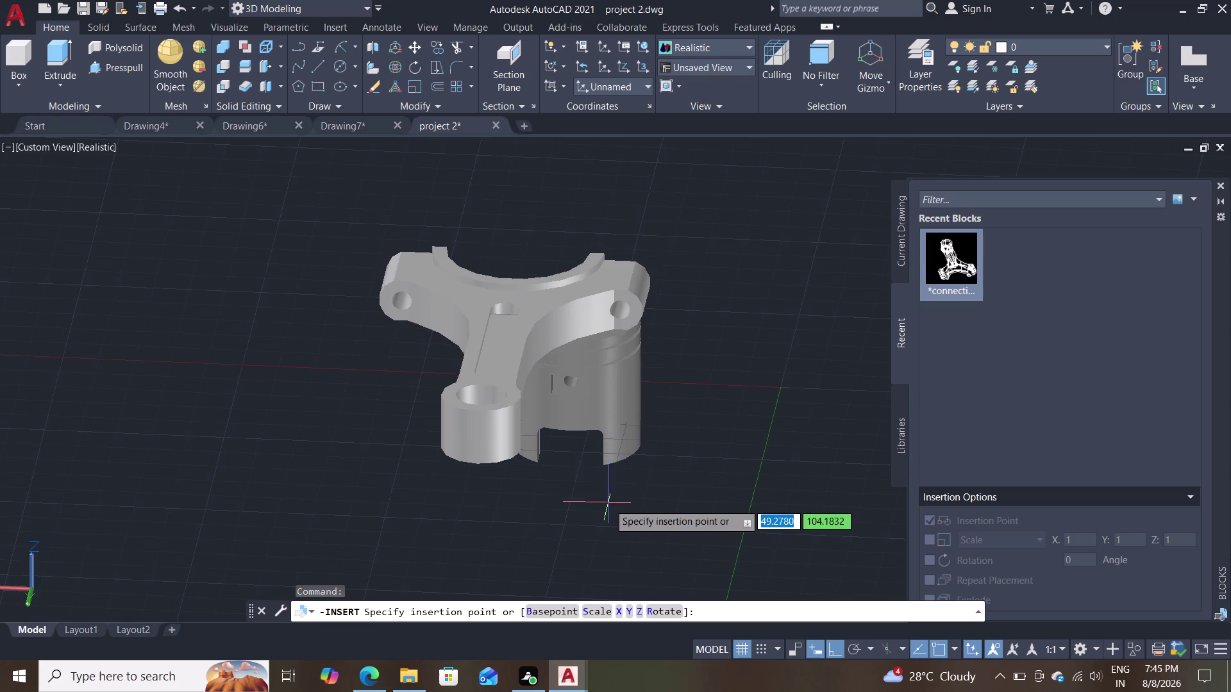
click(397, 448)
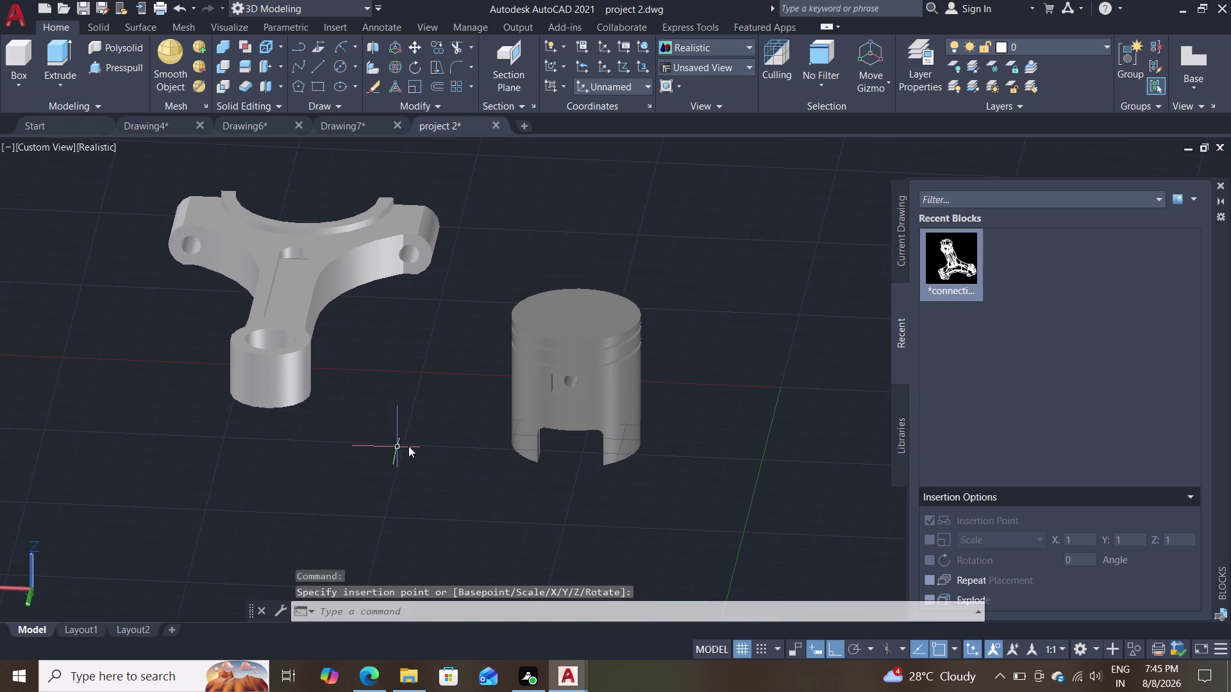
click(1224, 183)
middle_drag(755, 428, 771, 410)
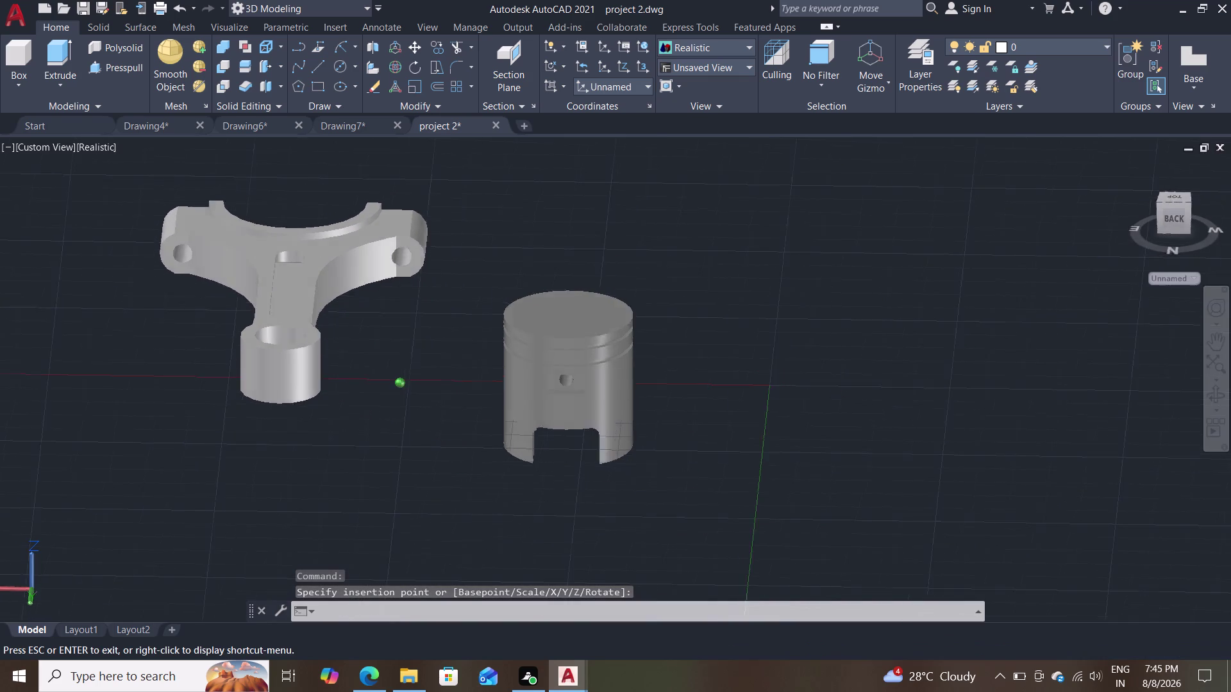
middle_drag(770, 411, 745, 383)
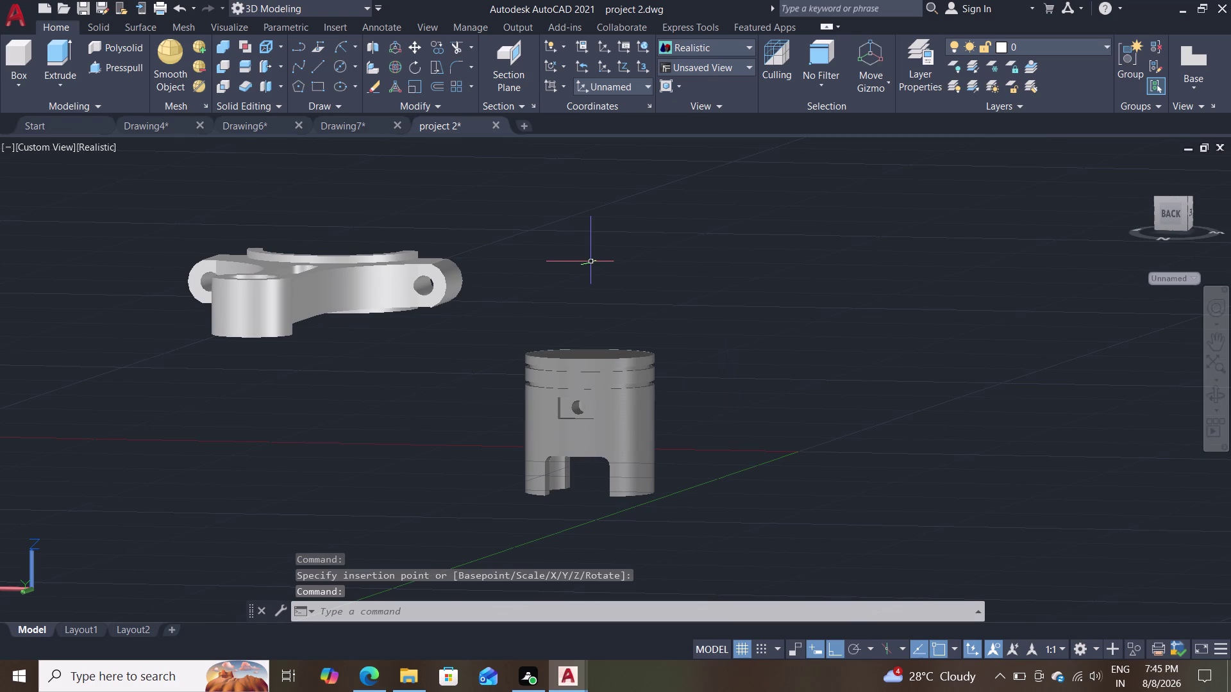
scroll(down, 3)
scroll(up, 3)
middle_drag(606, 263, 647, 297)
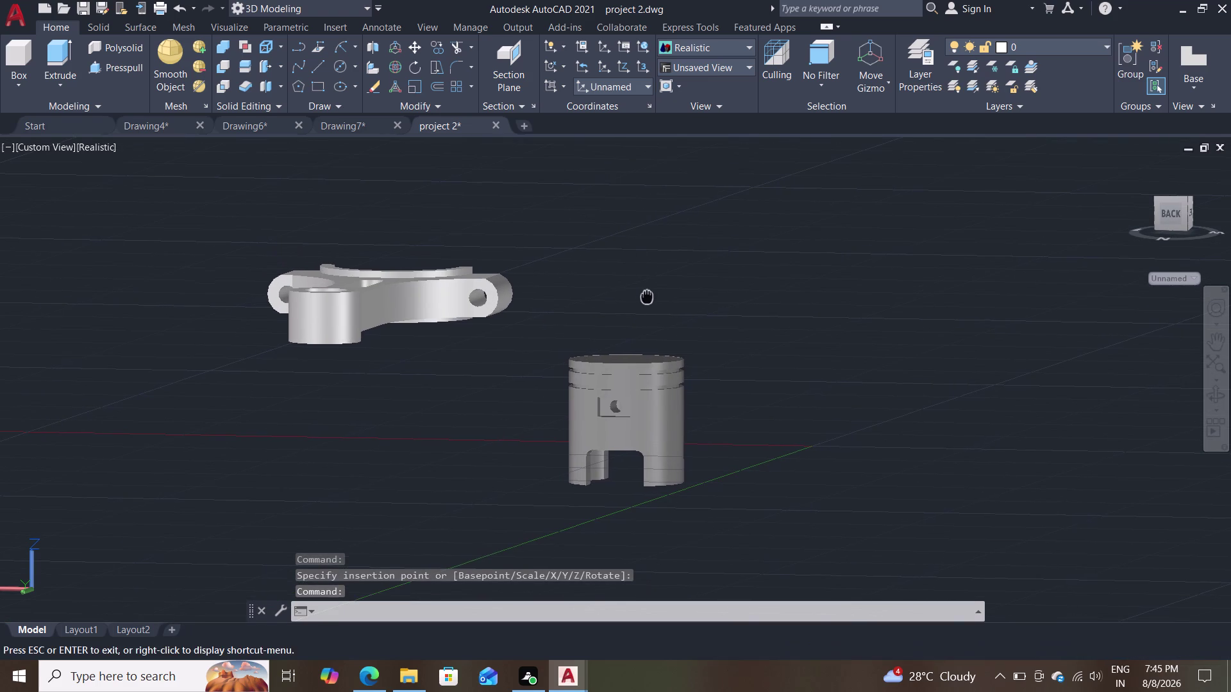
Select and deselect the piston, then begin a selection box around the connecting rod.
click(635, 394)
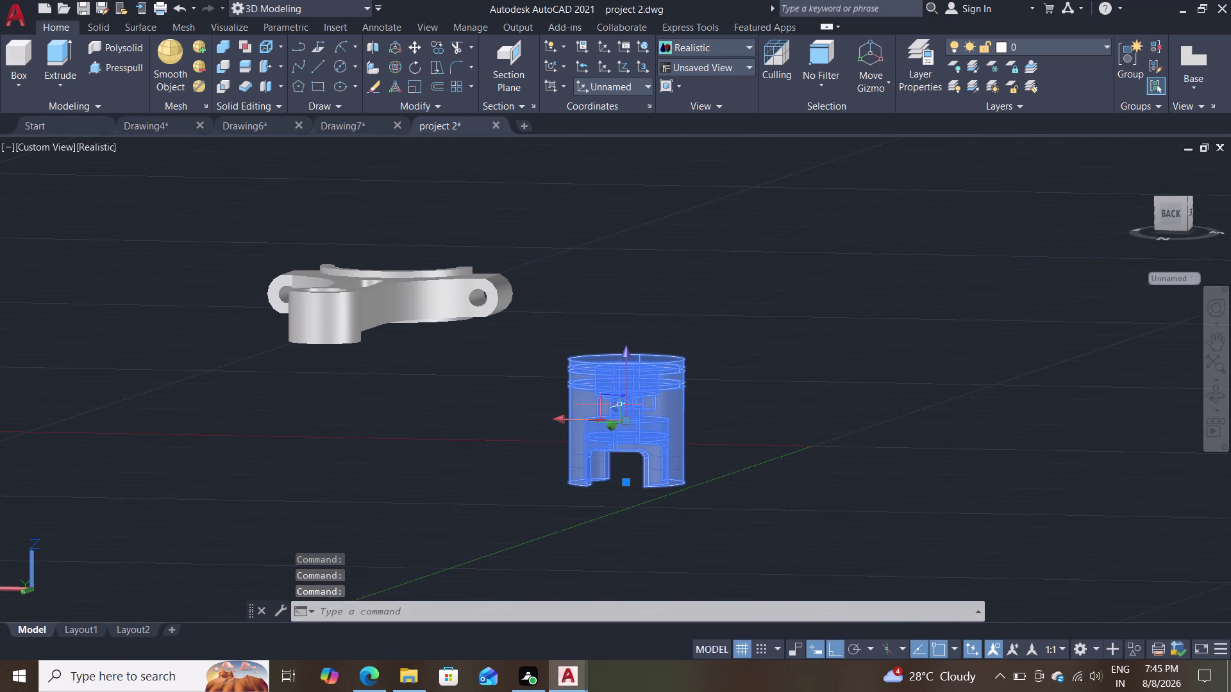
key(Escape)
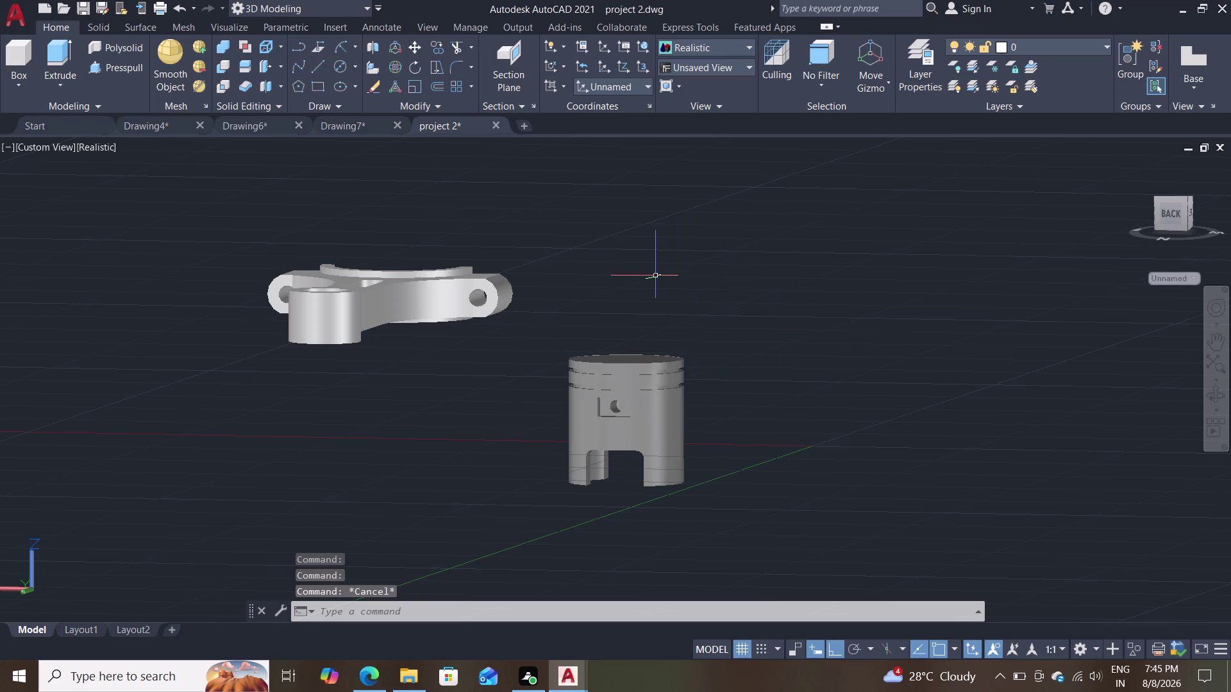
double_click(597, 210)
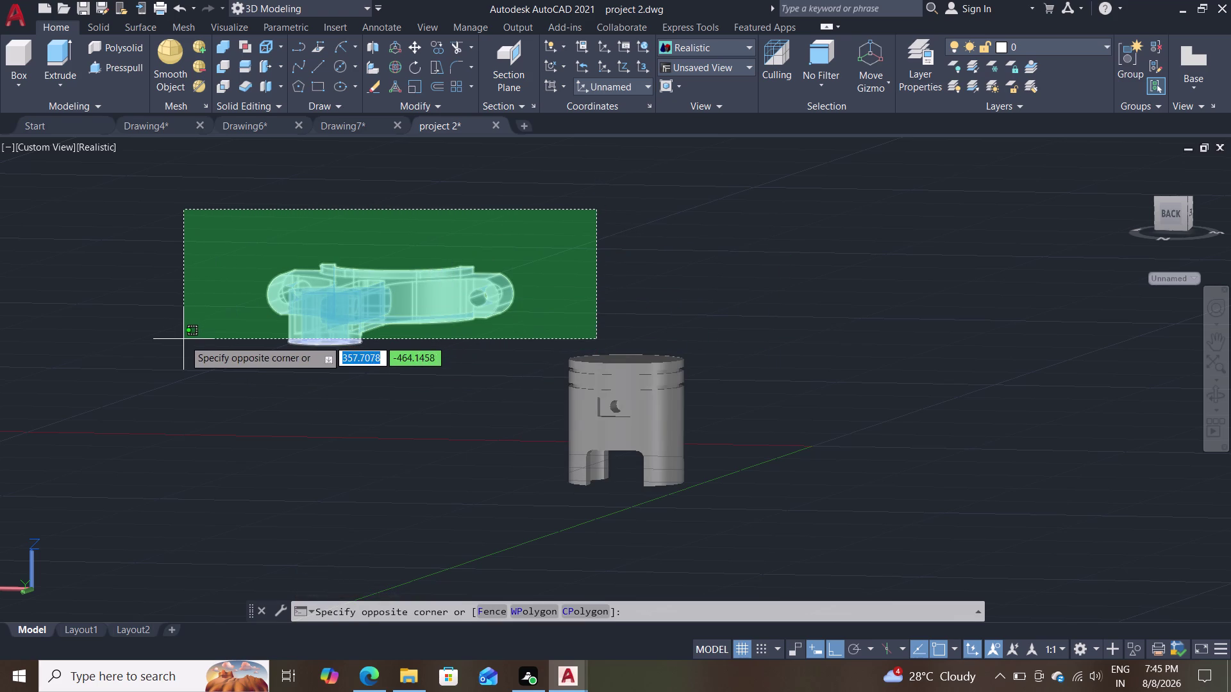
Window-select only the connecting rod.
click(170, 357)
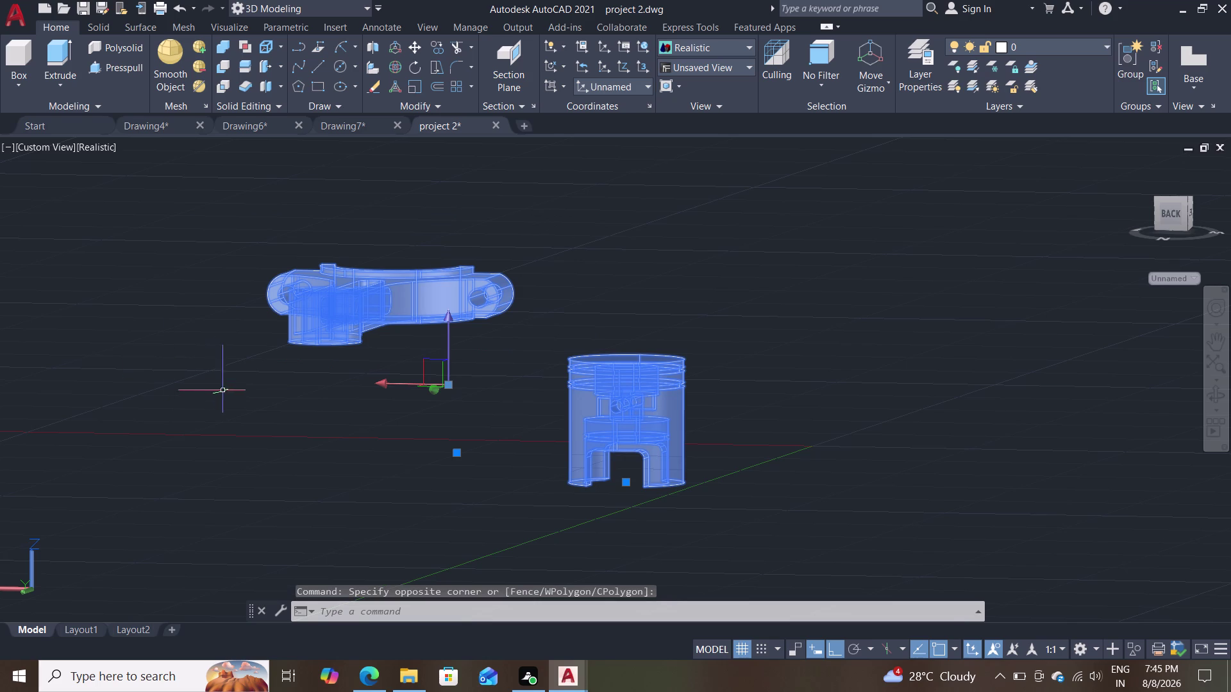
key(Escape)
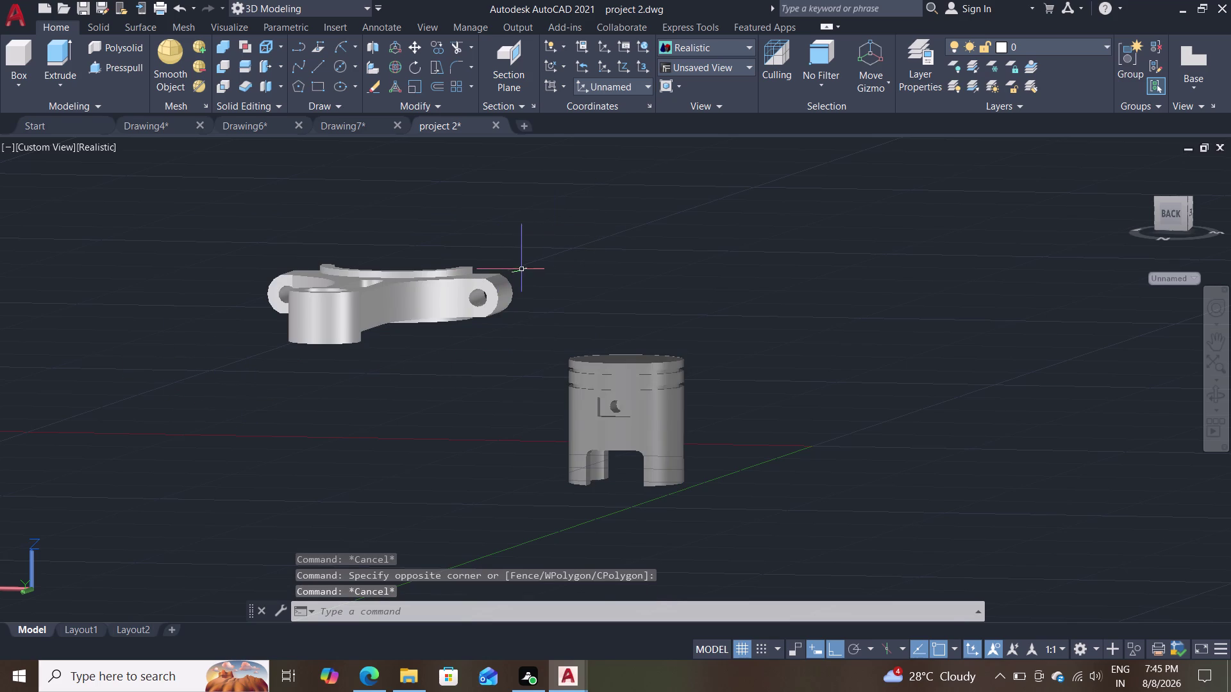
click(541, 260)
drag(516, 274, 508, 278)
click(642, 206)
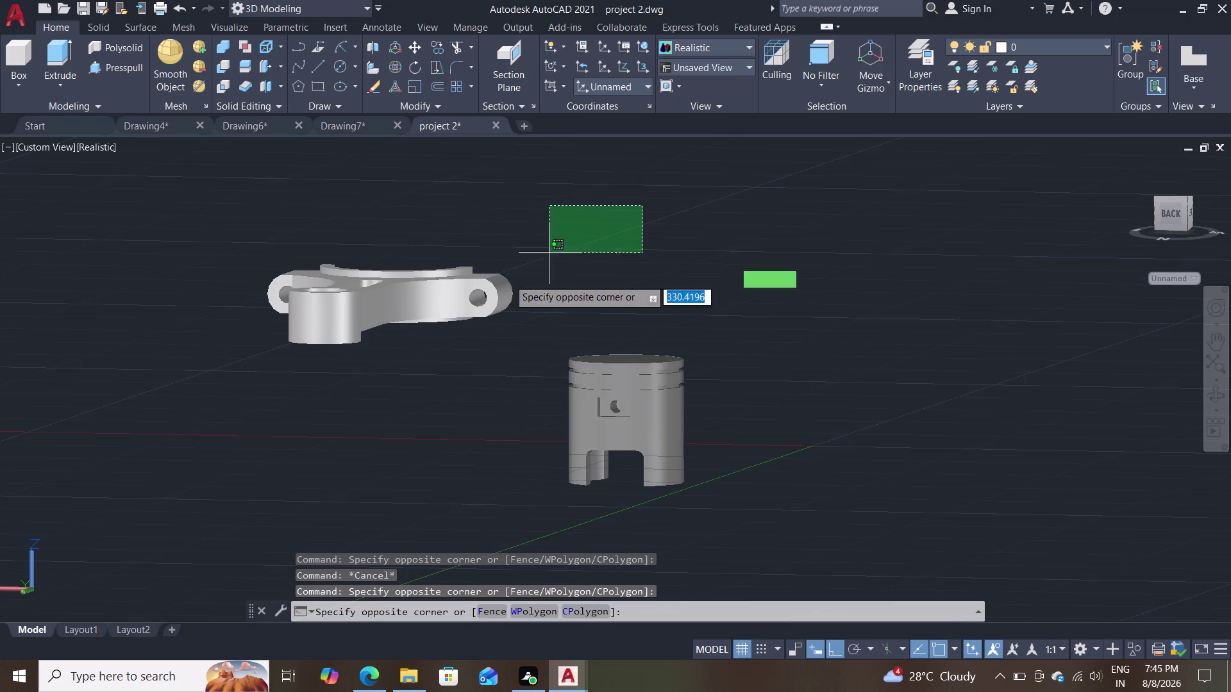
click(210, 333)
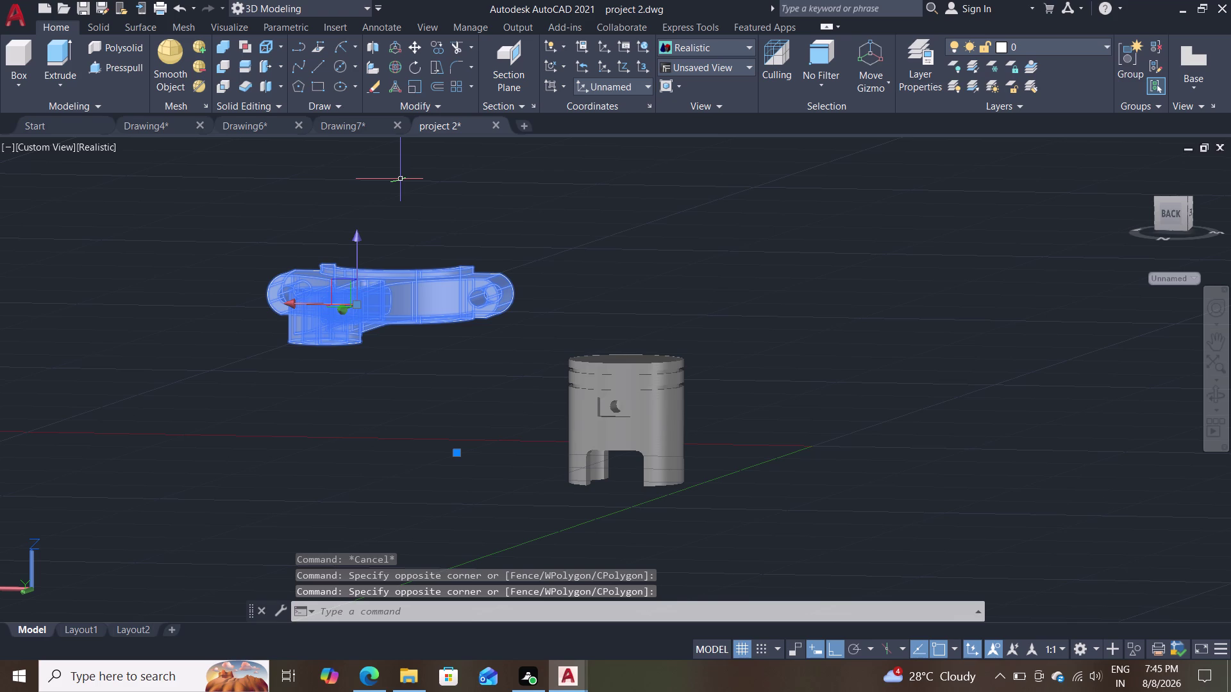
Turn the connecting rod 180 degrees with 3DROTATE so its bosses face forward.
click(395, 67)
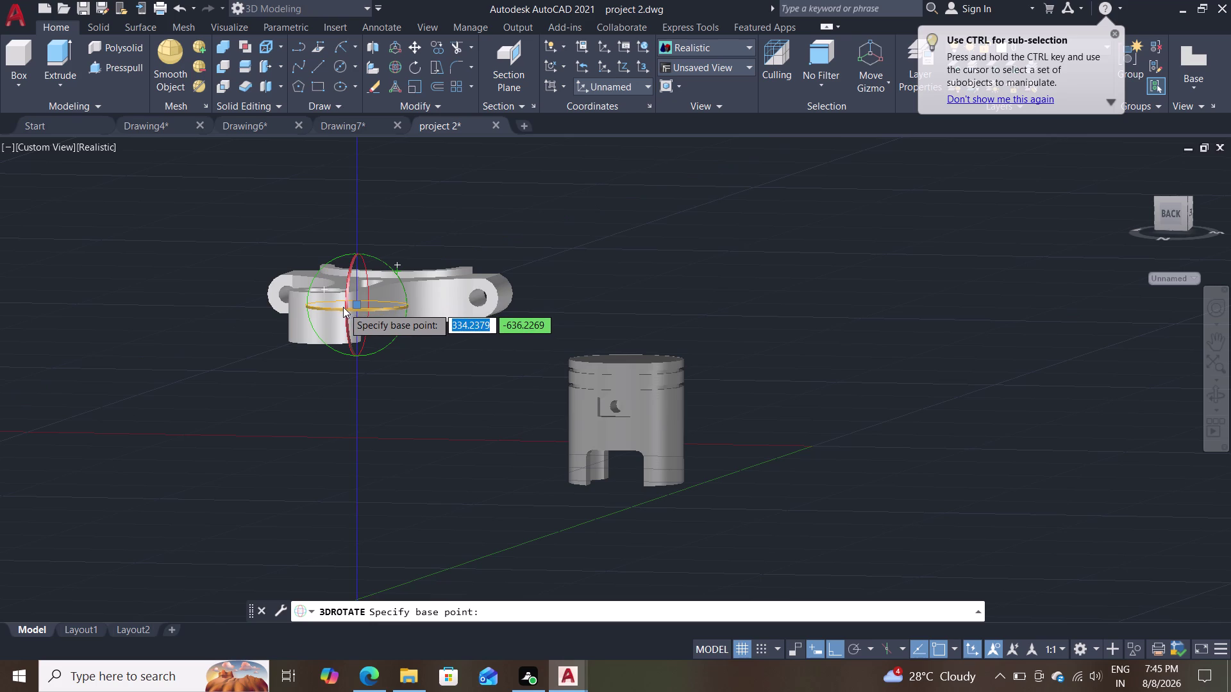
drag(344, 307, 382, 220)
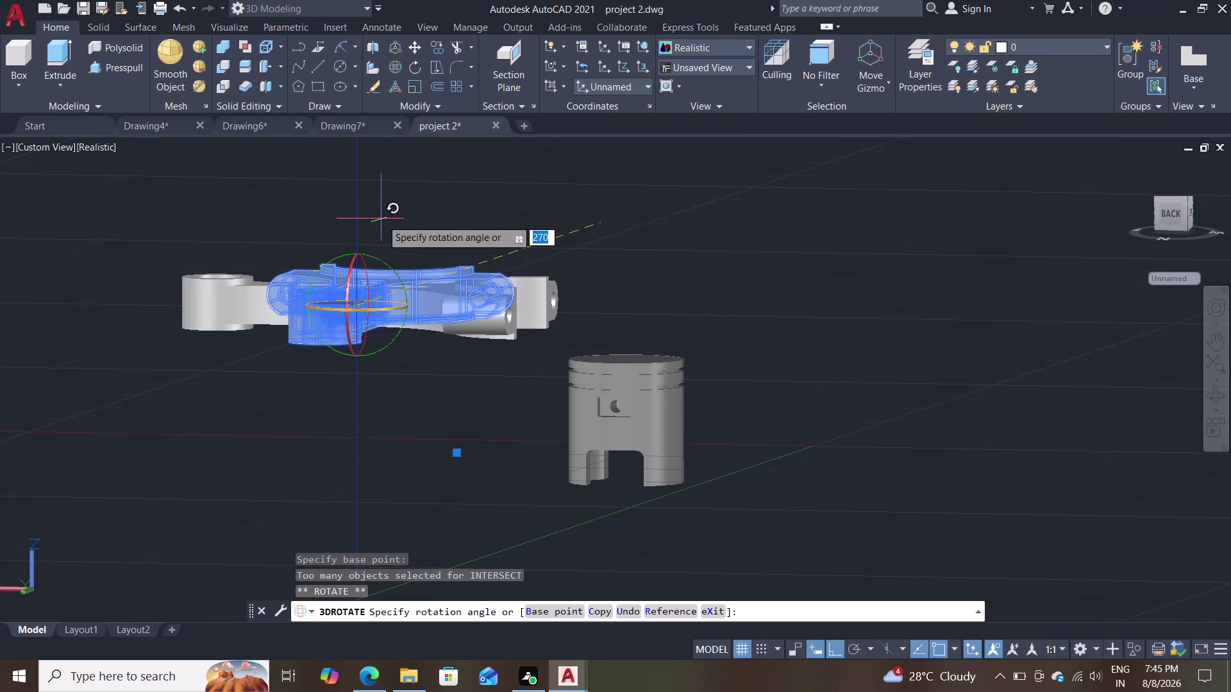
drag(382, 220, 518, 269)
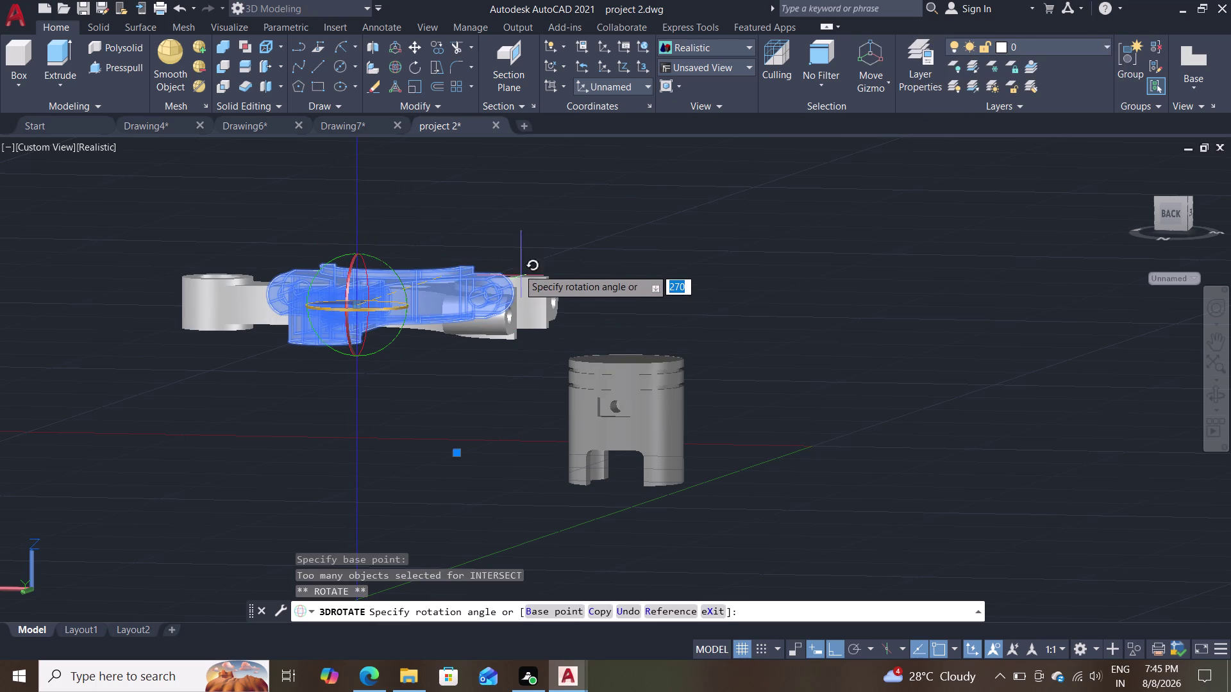
drag(518, 269, 630, 331)
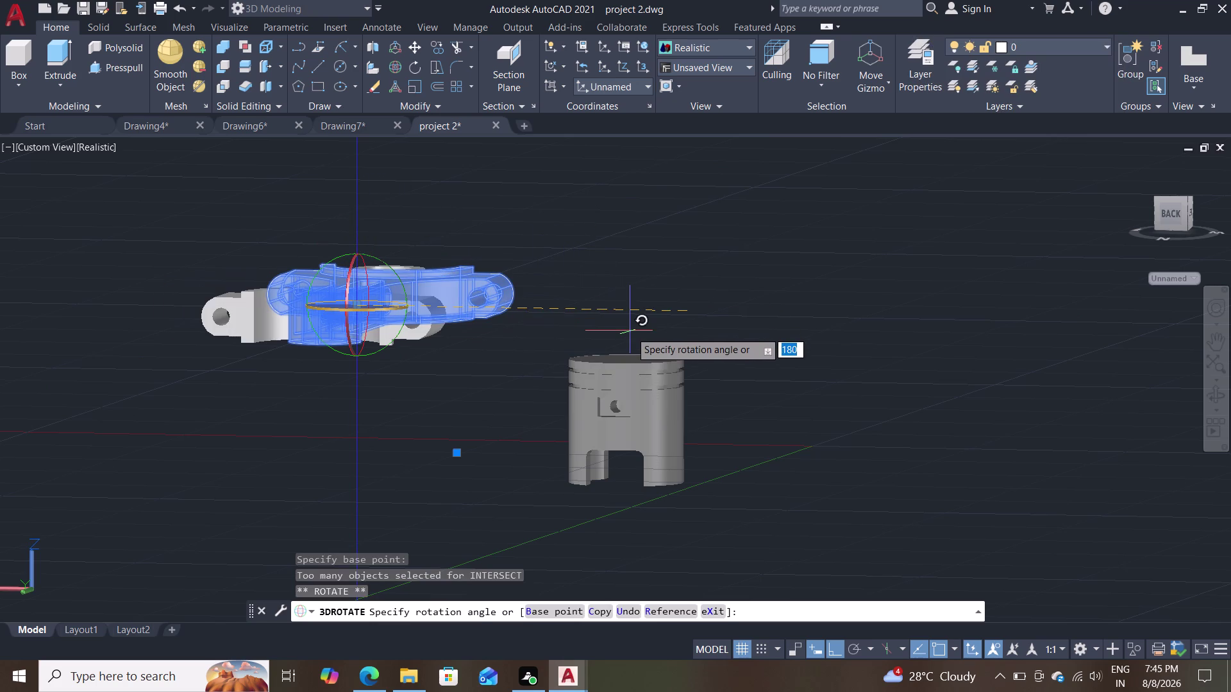
drag(630, 331, 631, 332)
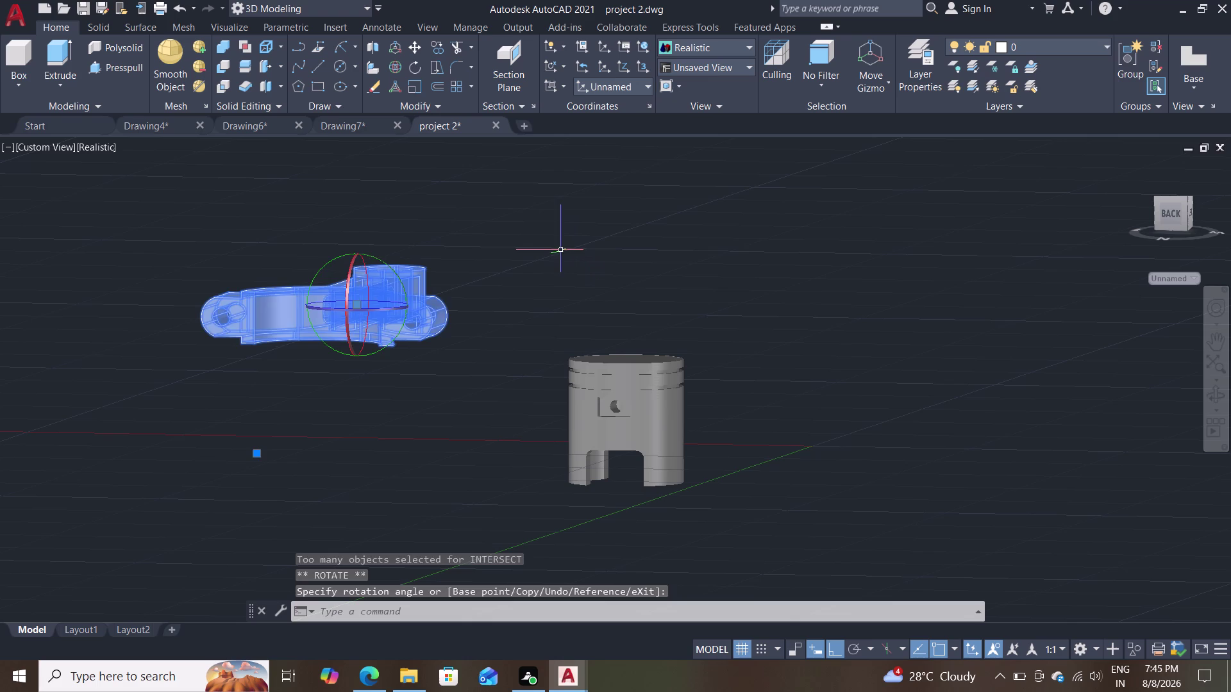
key(Escape)
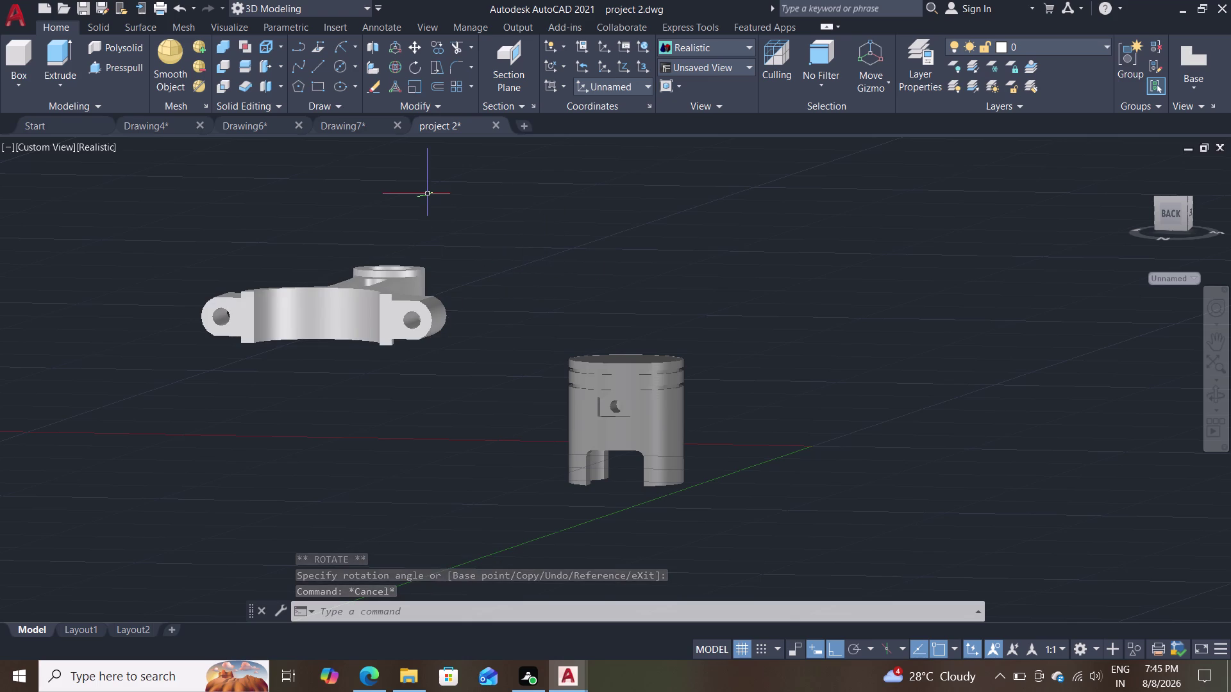
click(392, 66)
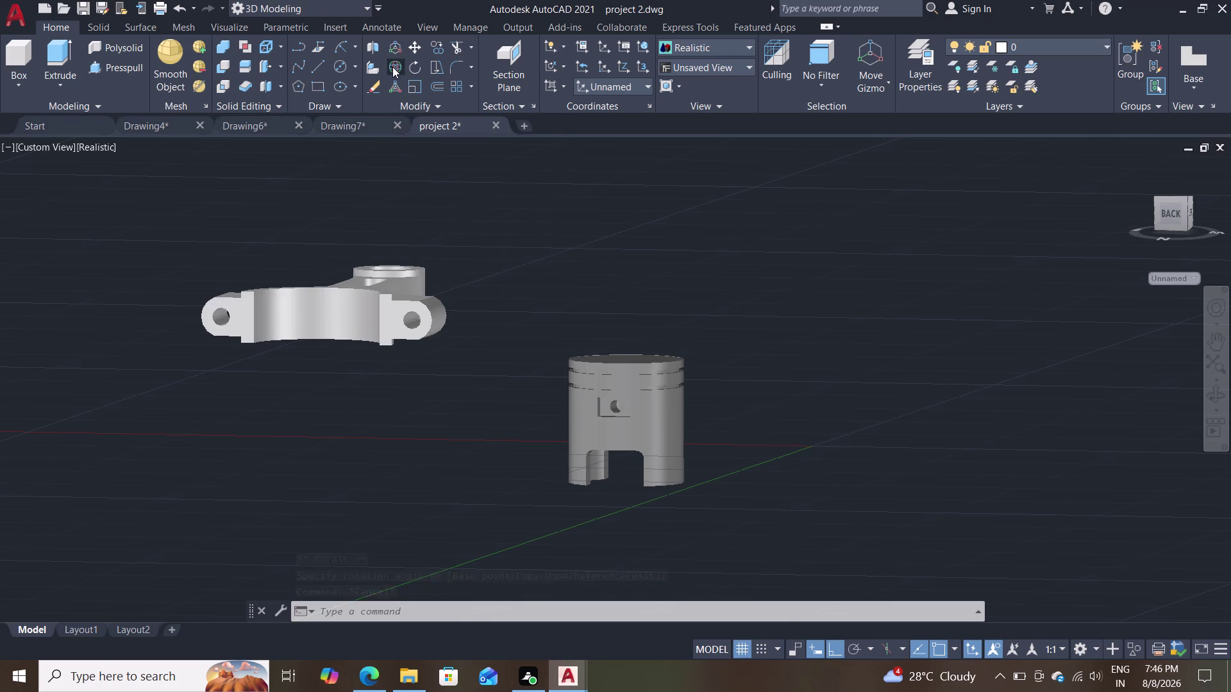
Stand the connecting rod upright with a second 3D rotation.
click(402, 272)
key(Return)
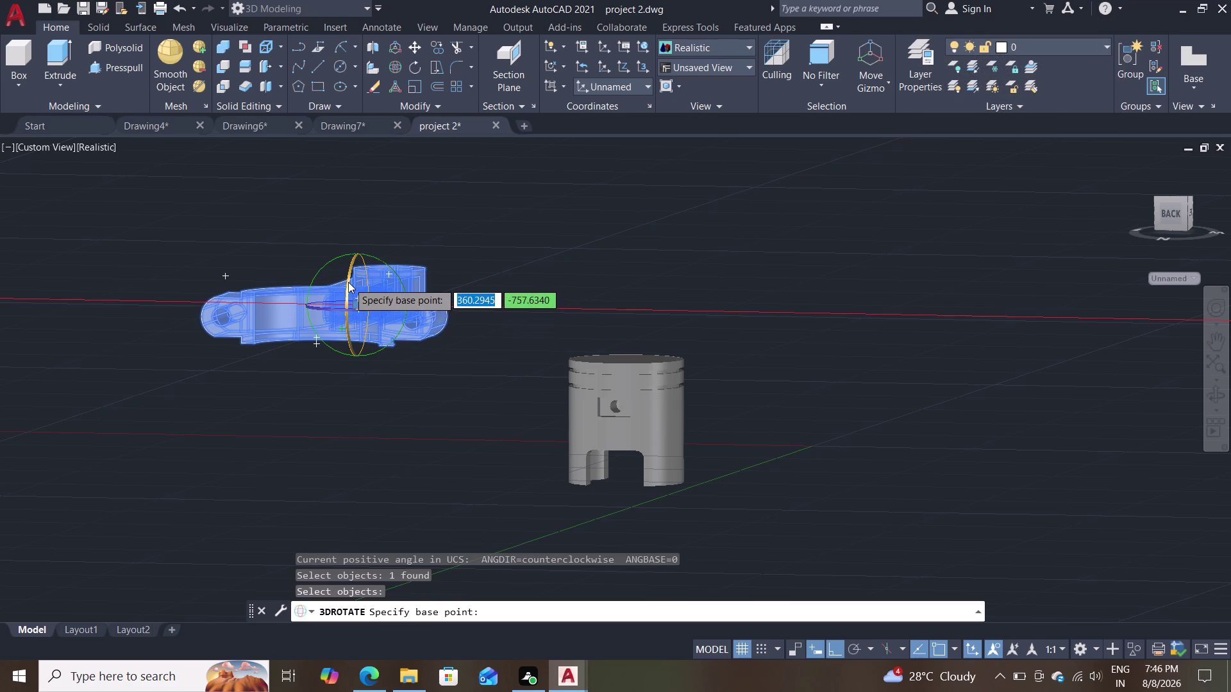
drag(349, 282, 365, 332)
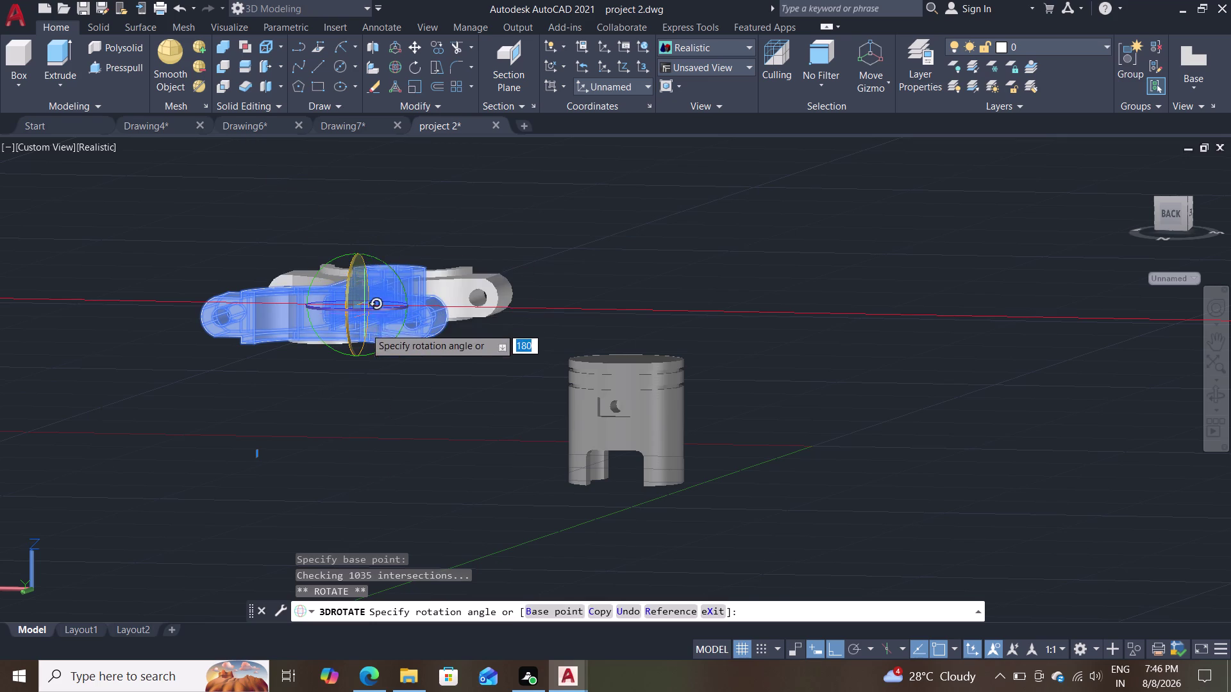
drag(365, 332, 362, 397)
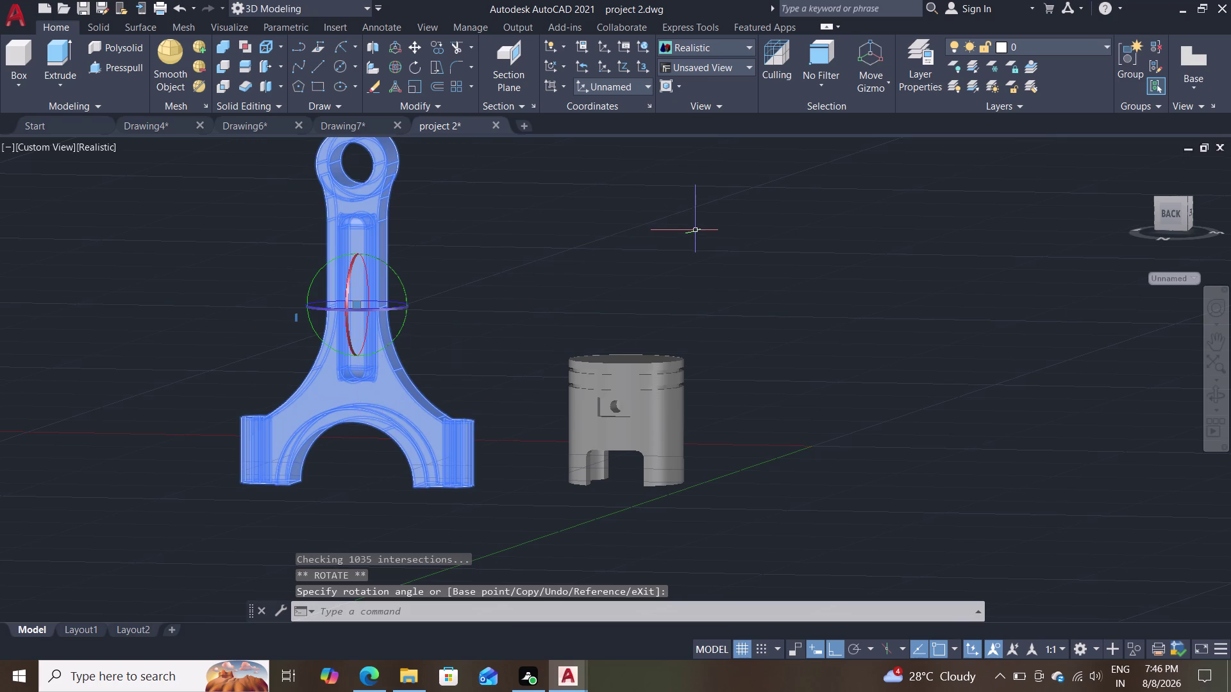
key(Escape)
Zoom, pan and orbit to inspect the upright rod and piston, then start MOVE.
scroll(up, 3)
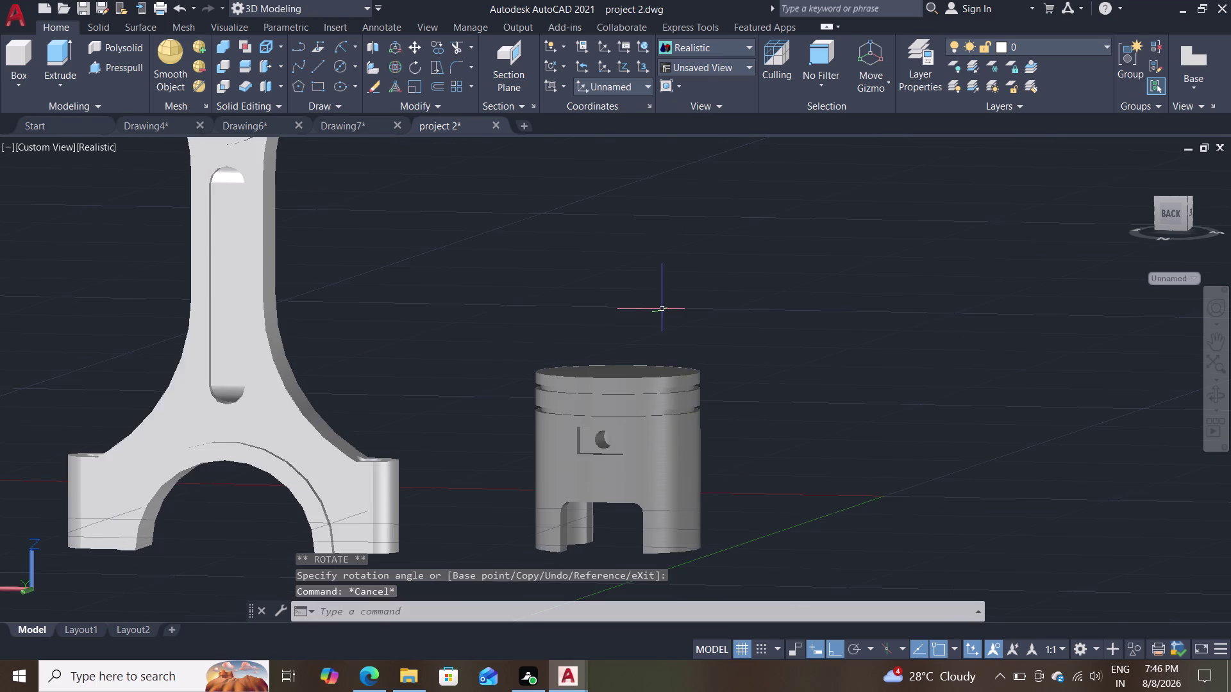
scroll(down, 3)
middle_drag(668, 293, 732, 264)
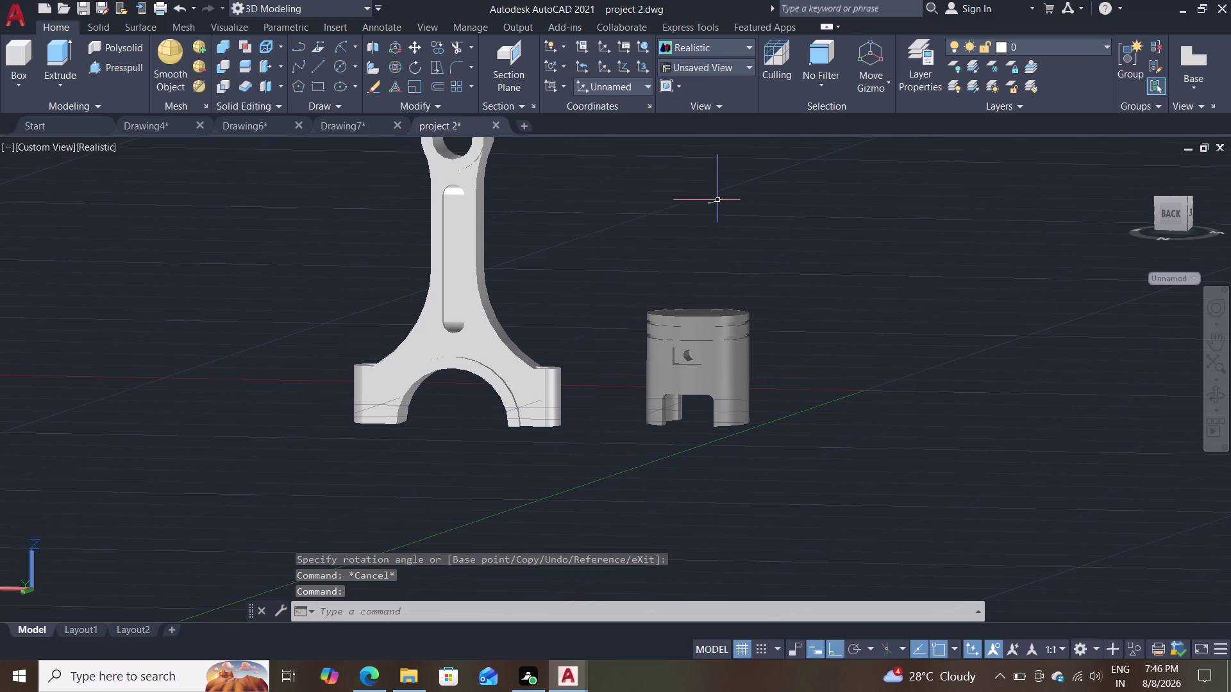
scroll(down, 3)
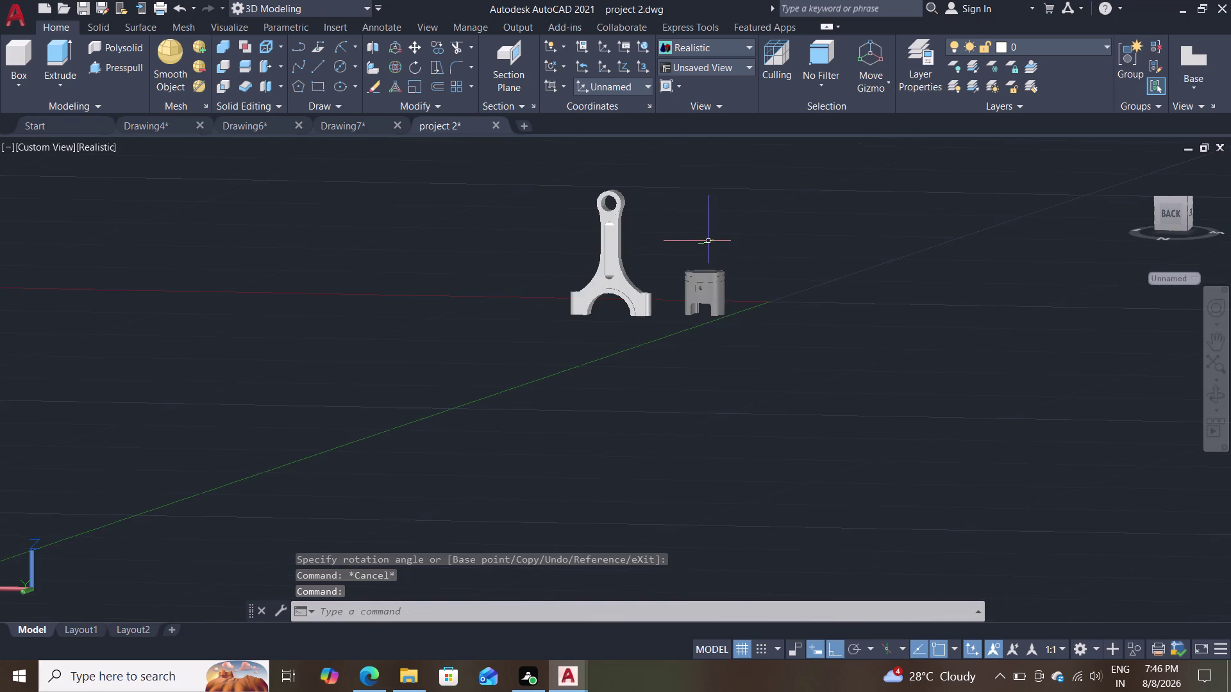
scroll(up, 3)
scroll(up, 3)
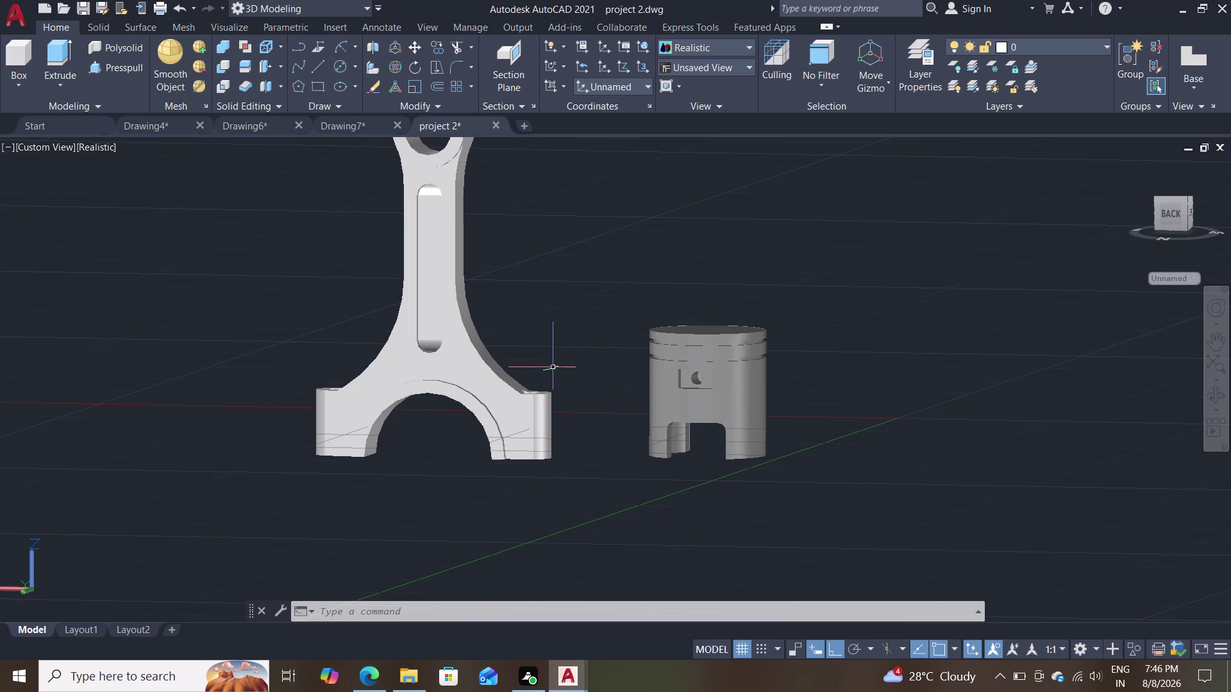
scroll(up, 3)
scroll(up, 3)
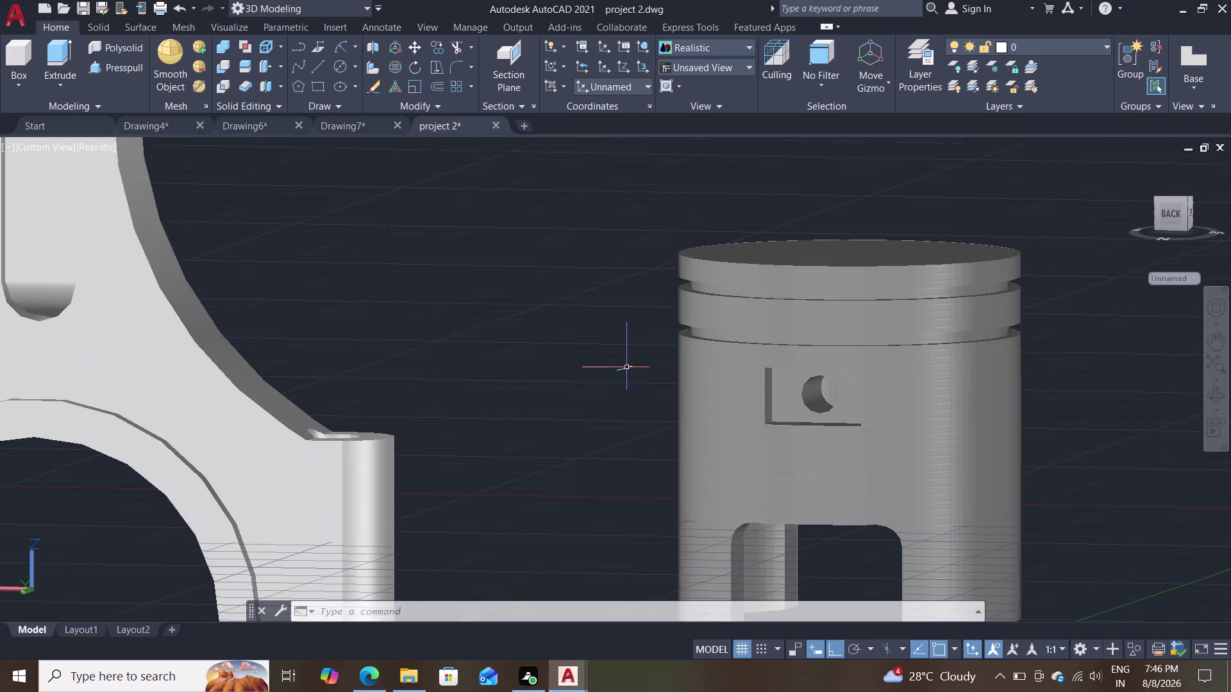
scroll(down, 3)
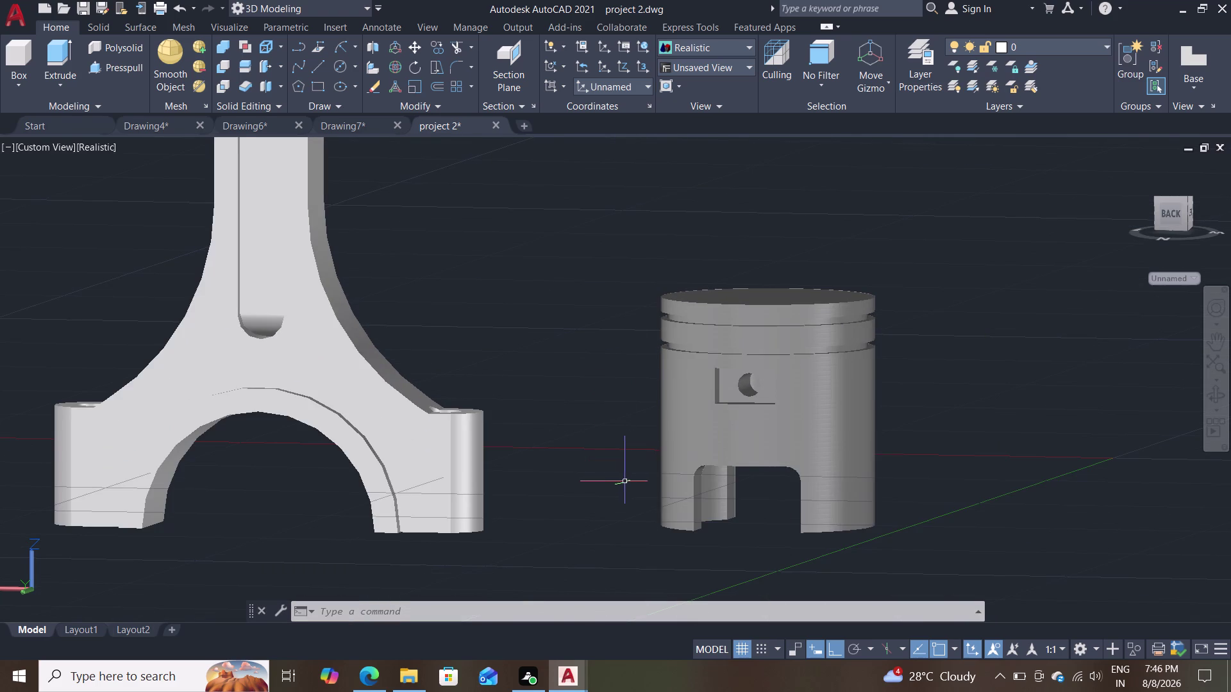
middle_drag(611, 484, 636, 441)
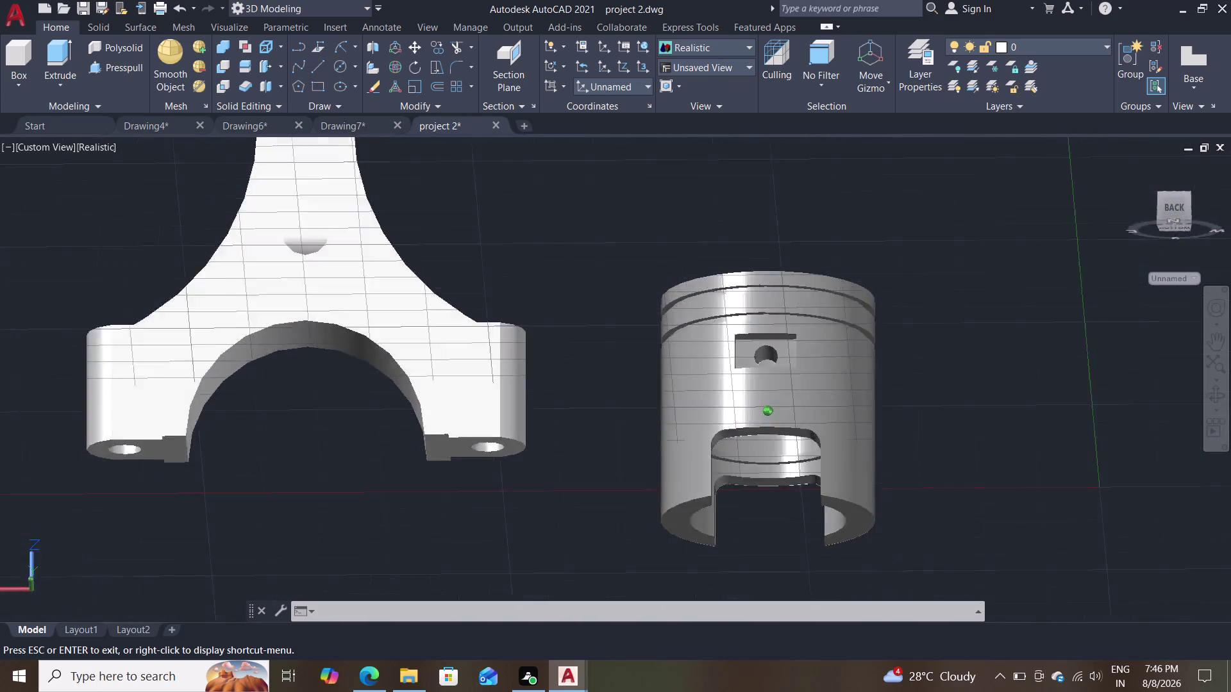
middle_drag(636, 441, 601, 412)
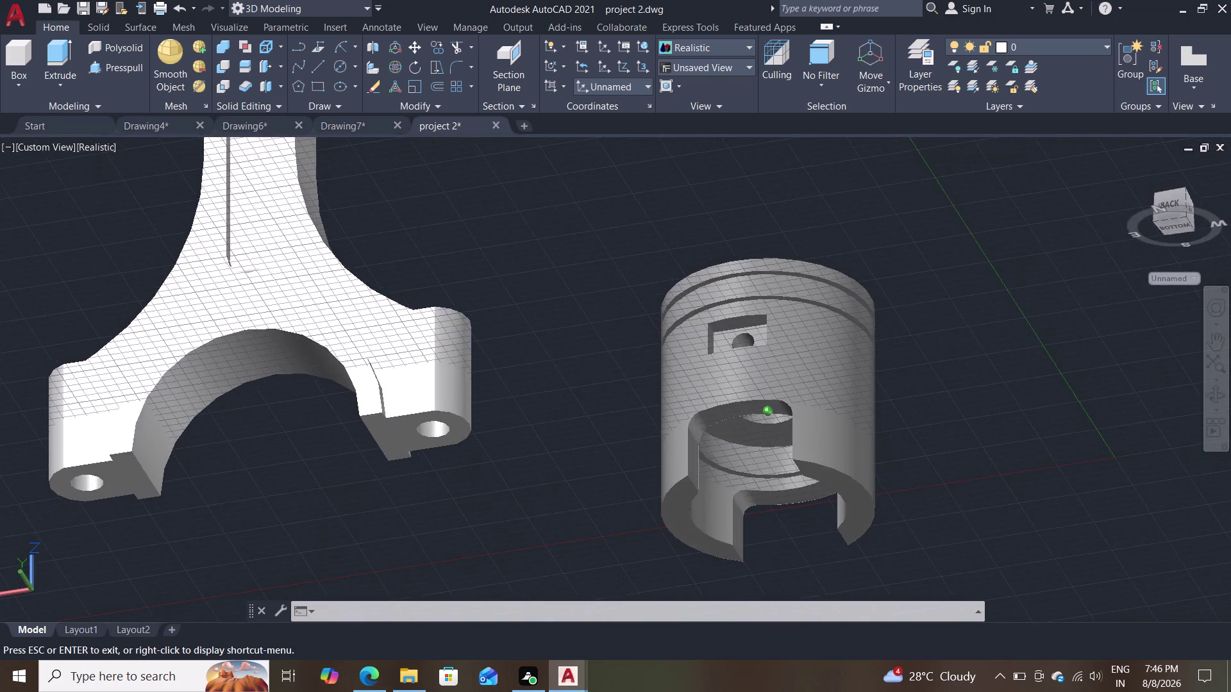
middle_drag(601, 412, 623, 534)
scroll(down, 3)
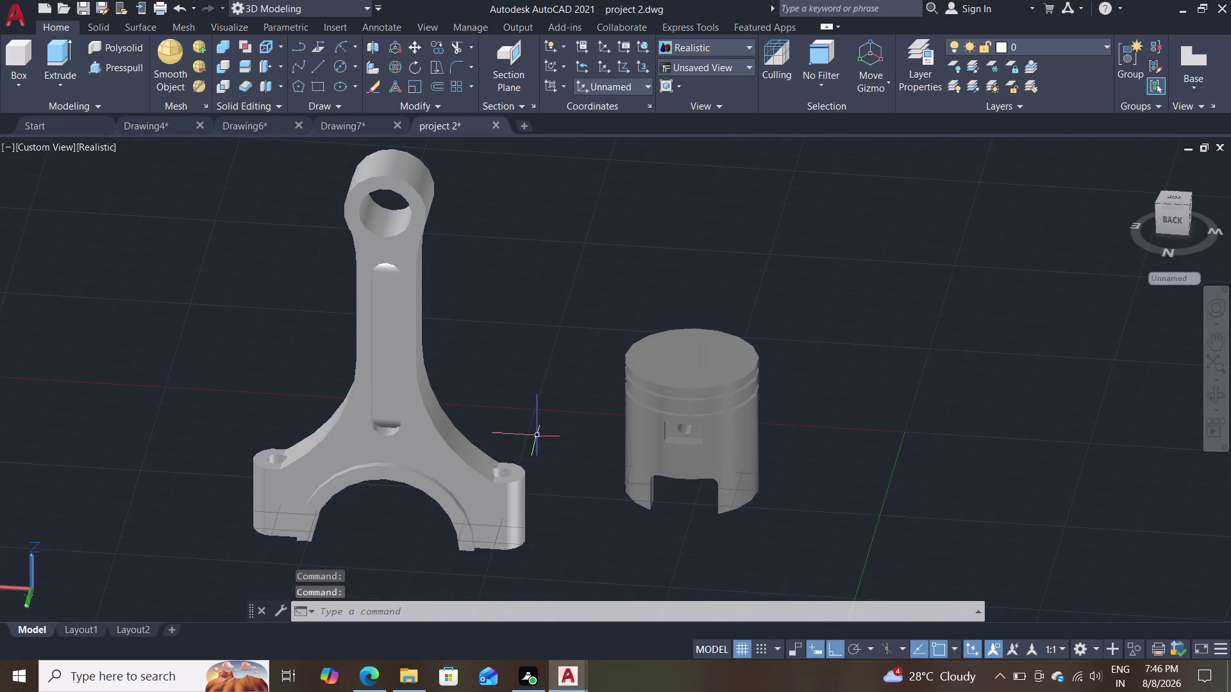
key(m)
key(Return)
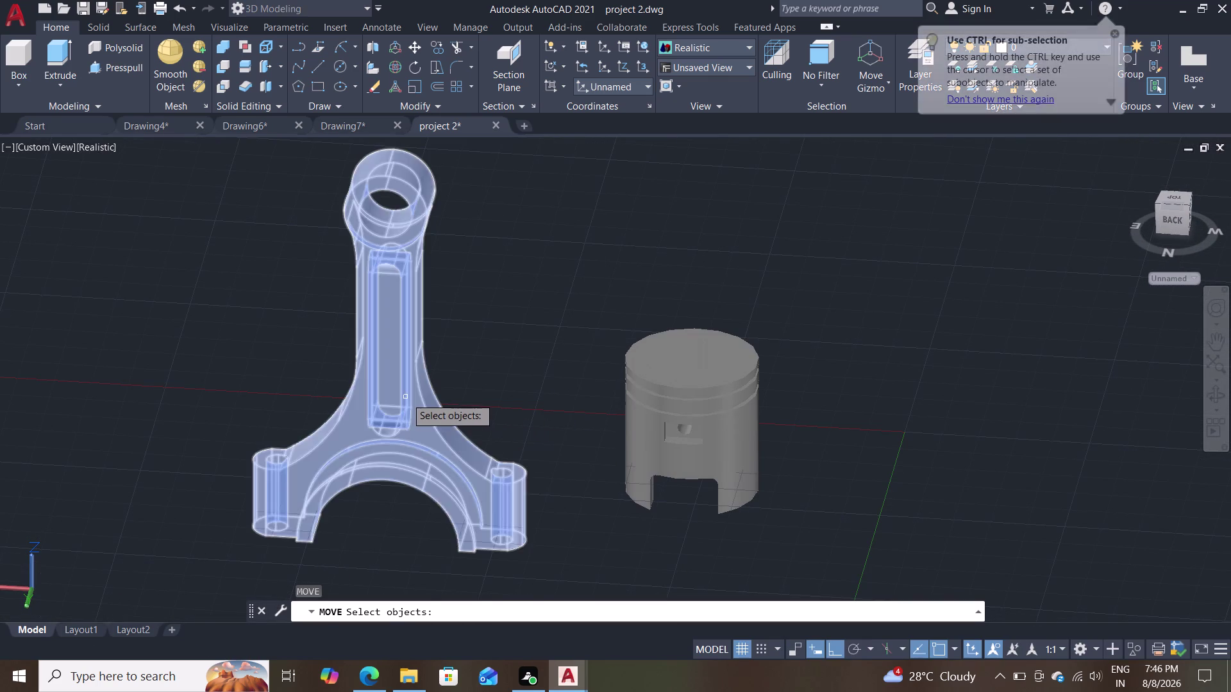
Move the connecting rod's small end onto the piston centre, seen from below.
click(406, 398)
key(Return)
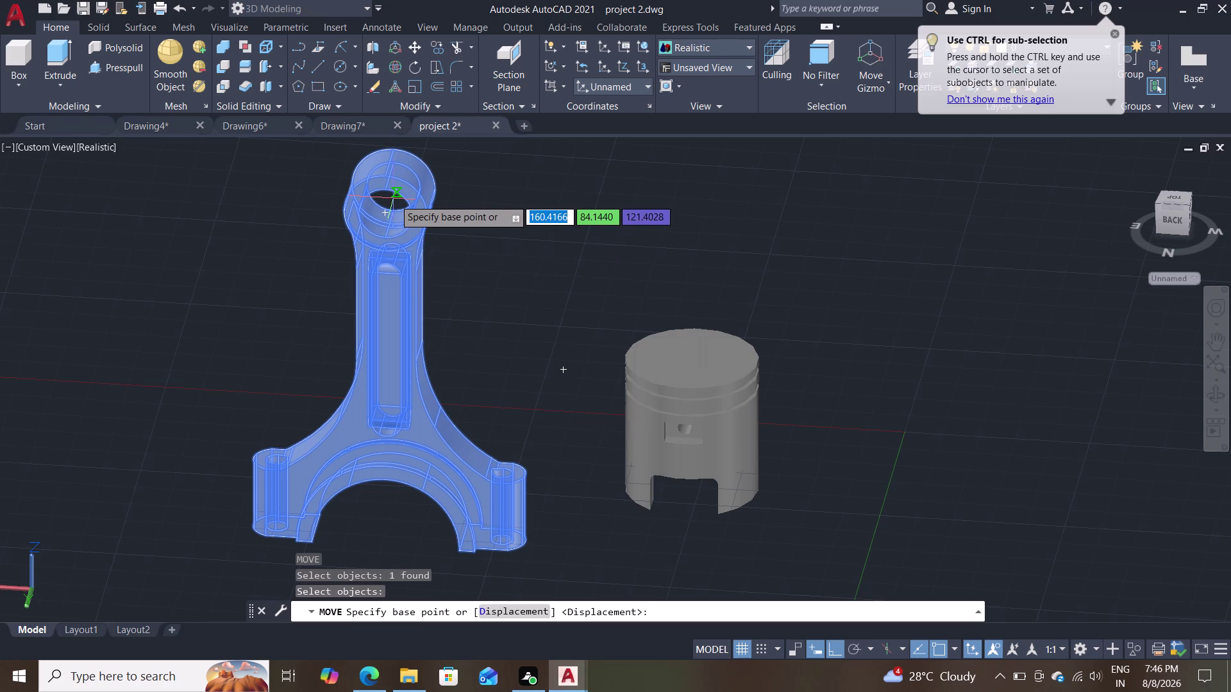
click(384, 213)
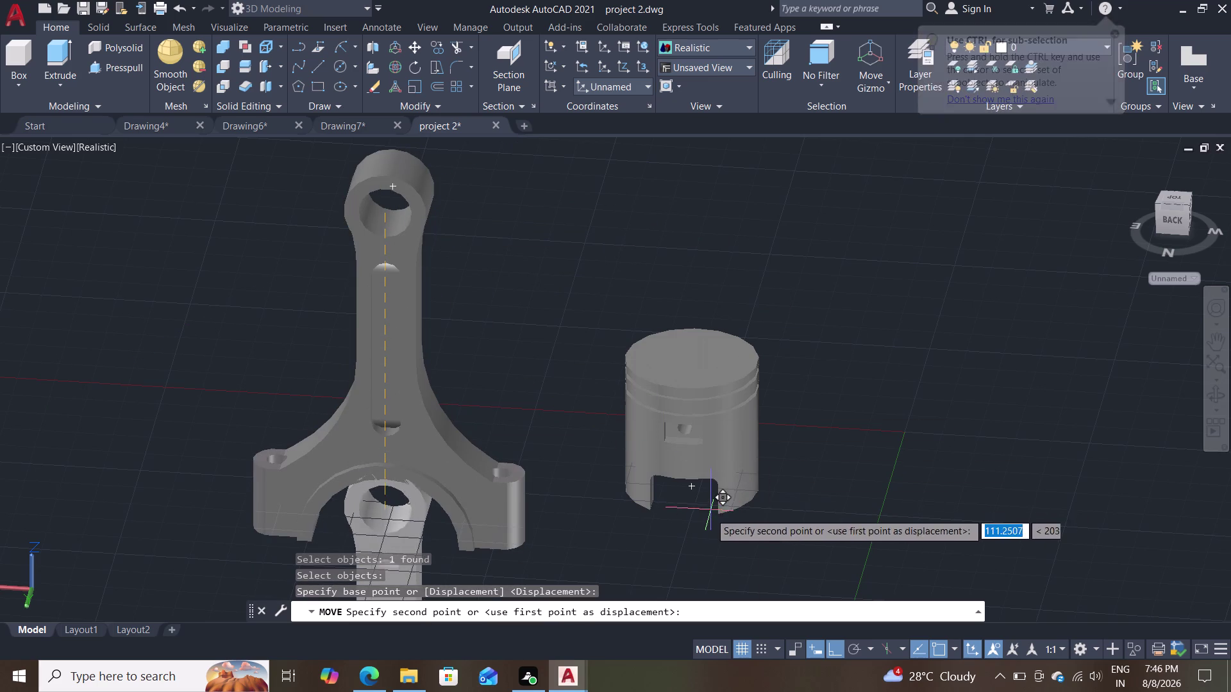
middle_drag(709, 510, 722, 304)
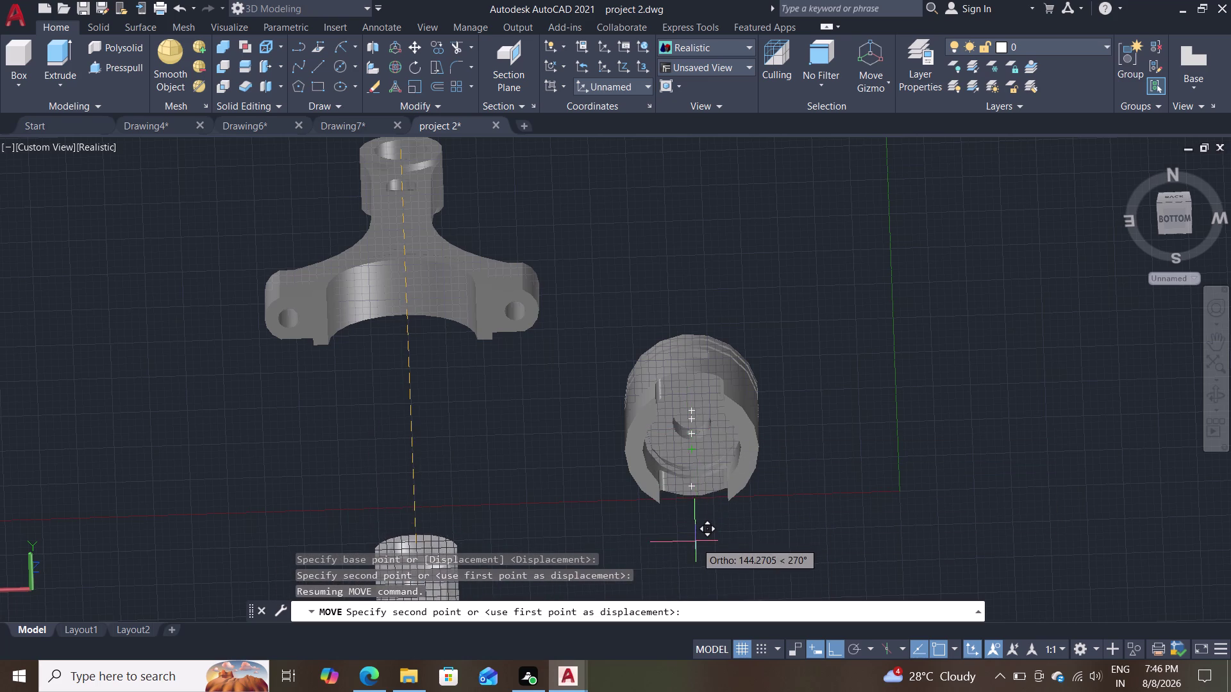
middle_drag(696, 542, 697, 428)
scroll(up, 3)
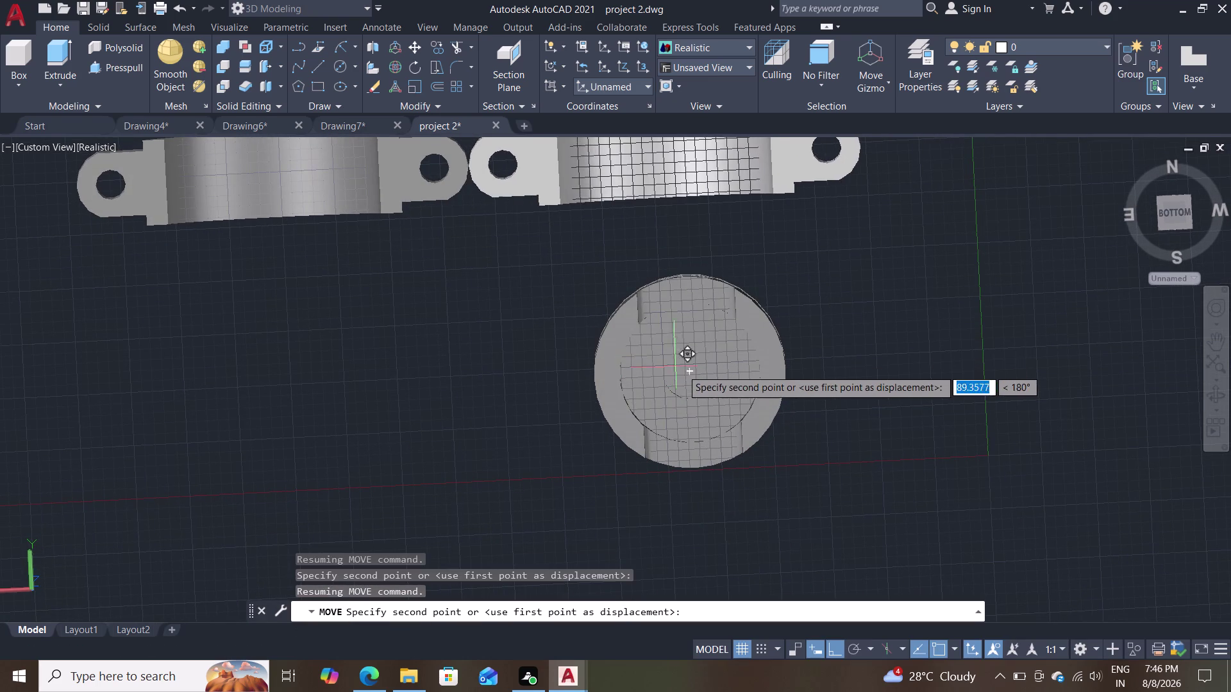
click(687, 370)
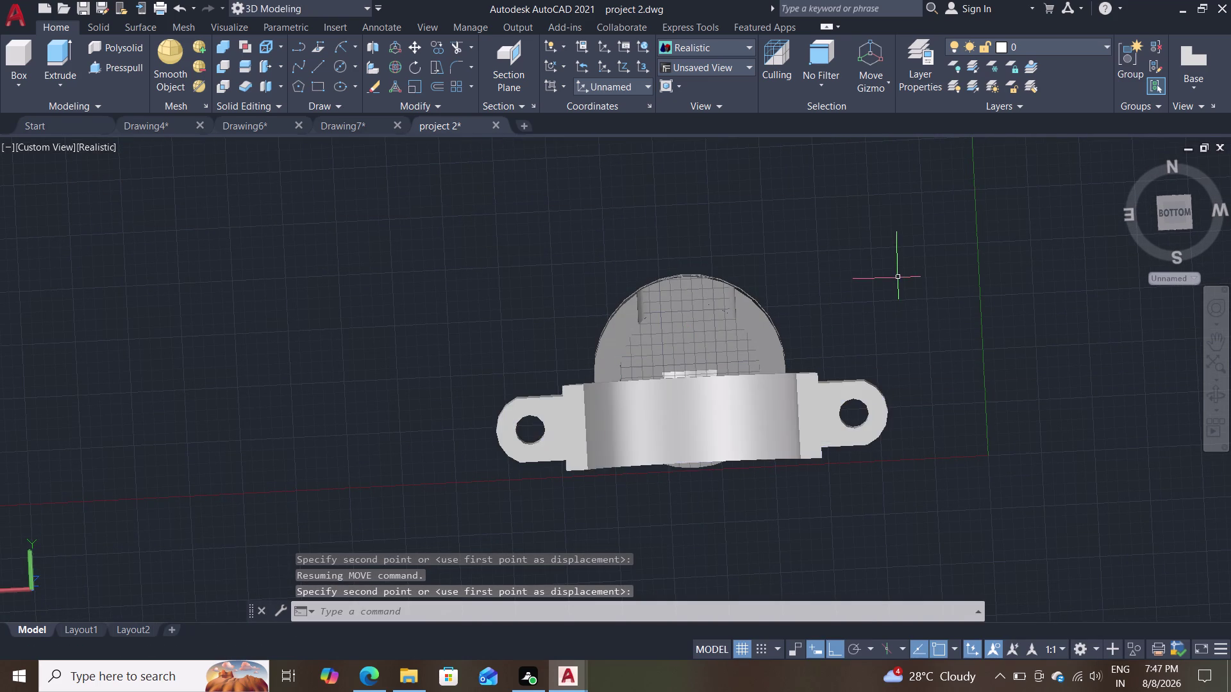
middle_drag(904, 279, 907, 515)
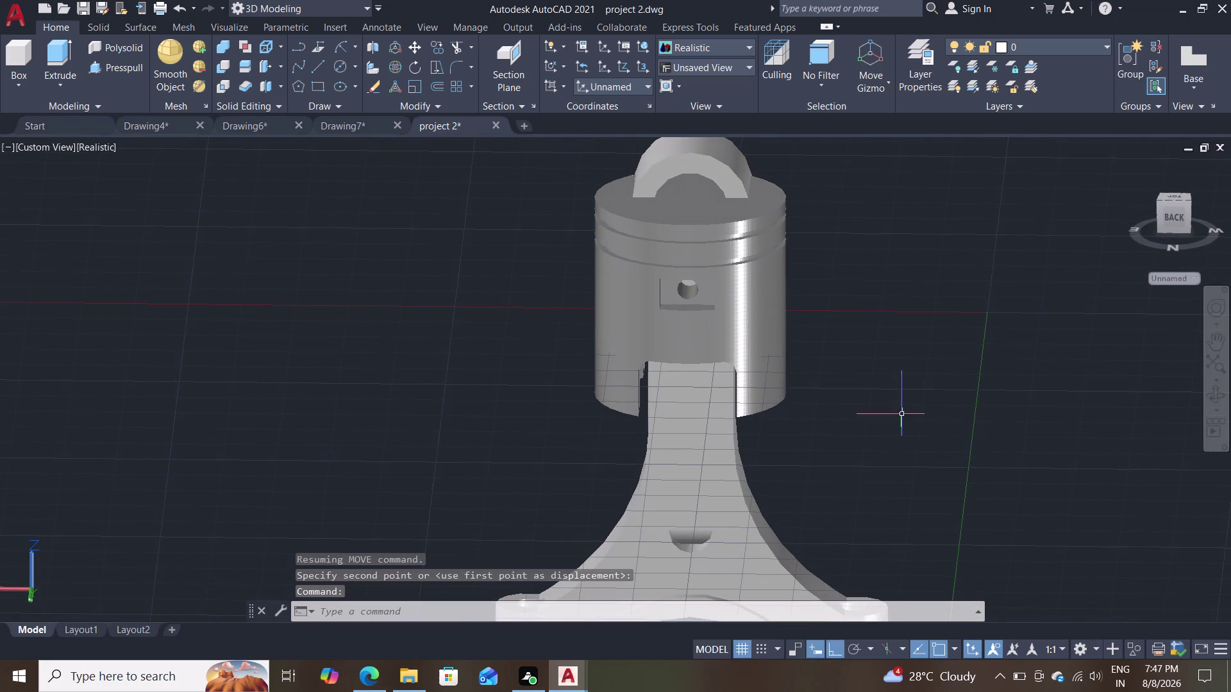
scroll(down, 3)
middle_drag(894, 387, 884, 349)
scroll(up, 3)
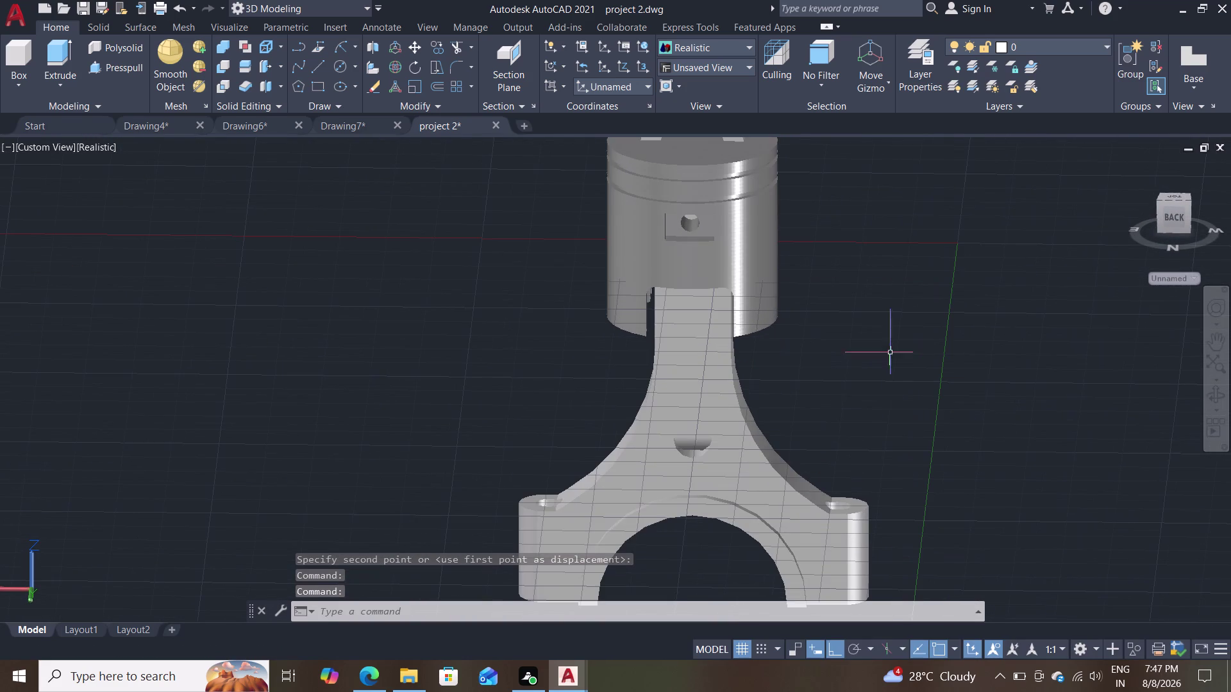
scroll(down, 3)
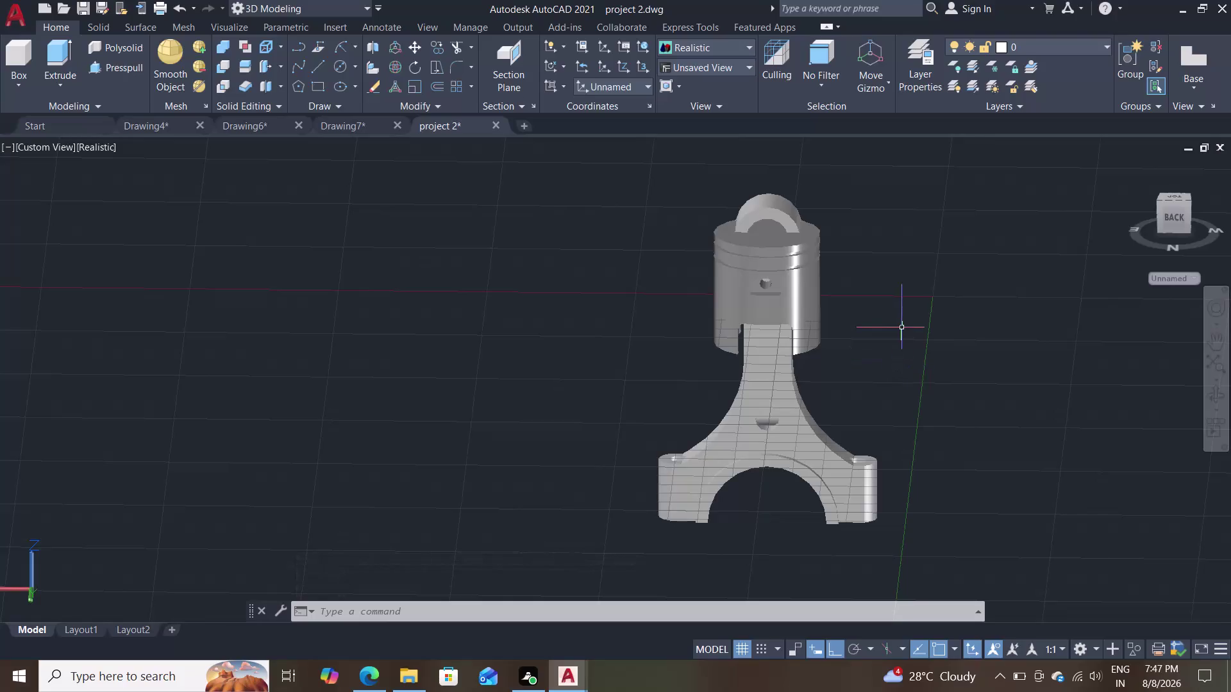
Move the connecting rod down toward the piston pin hole, then exit MOVE.
key(m)
key(Return)
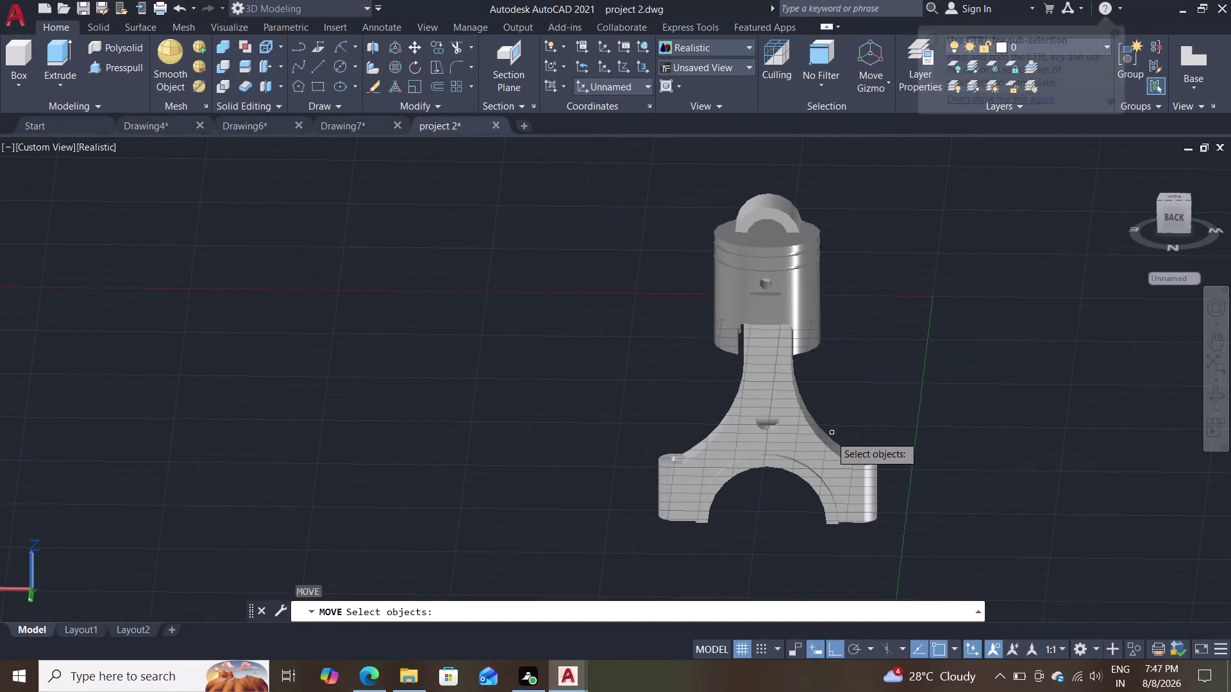
click(816, 461)
key(Return)
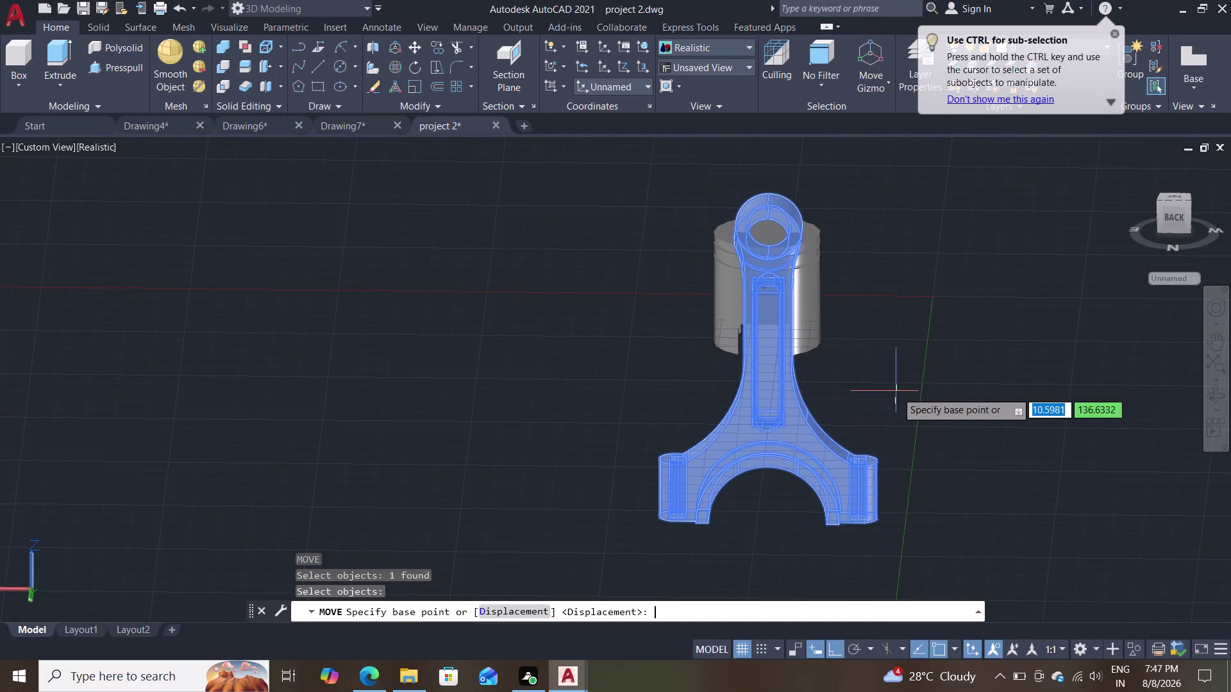
click(764, 227)
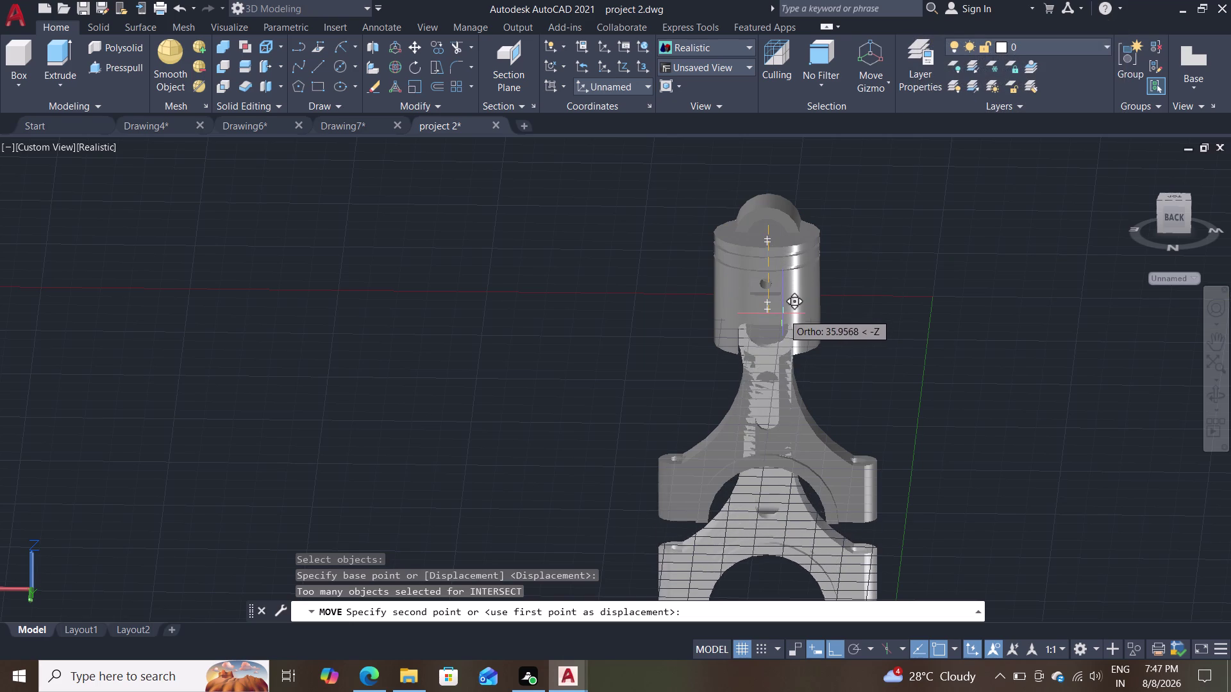
middle_drag(781, 319, 793, 283)
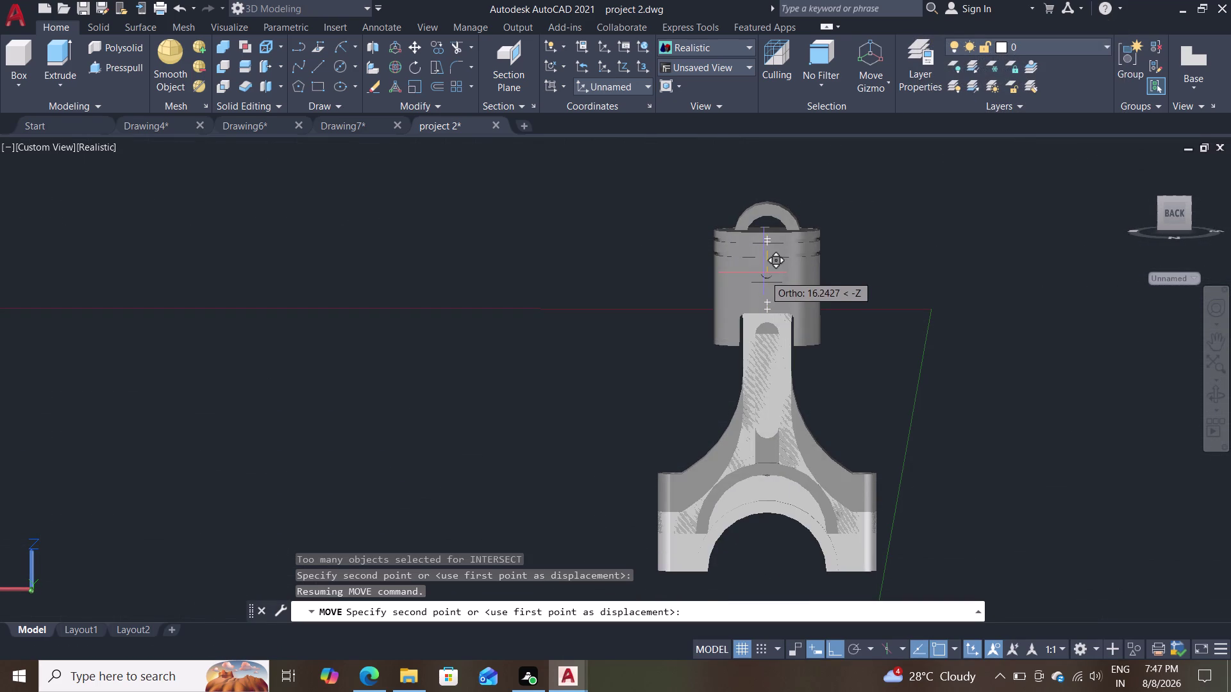
middle_drag(802, 307, 810, 284)
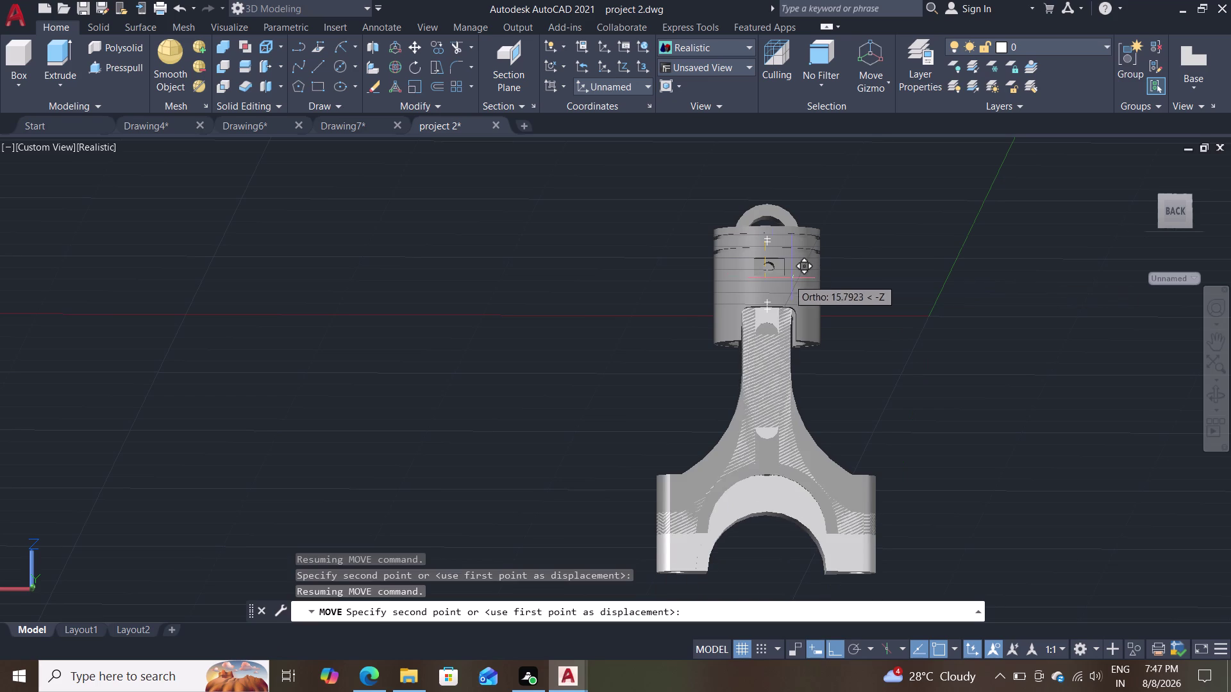
click(765, 270)
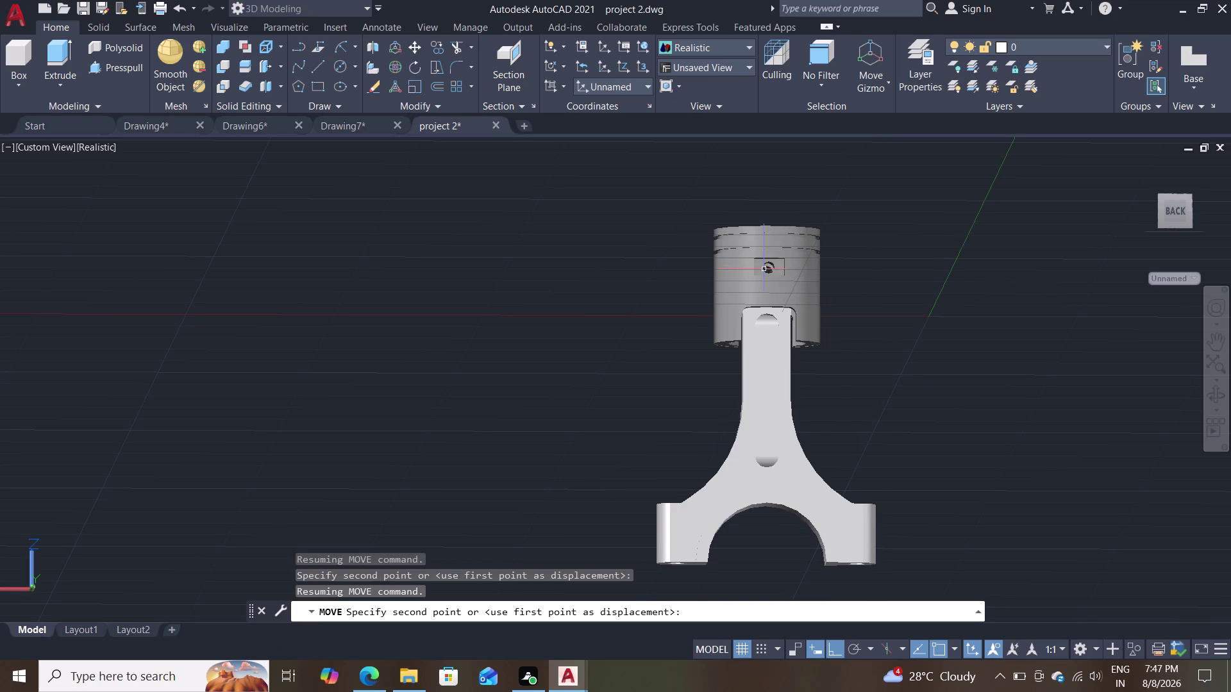
key(Escape)
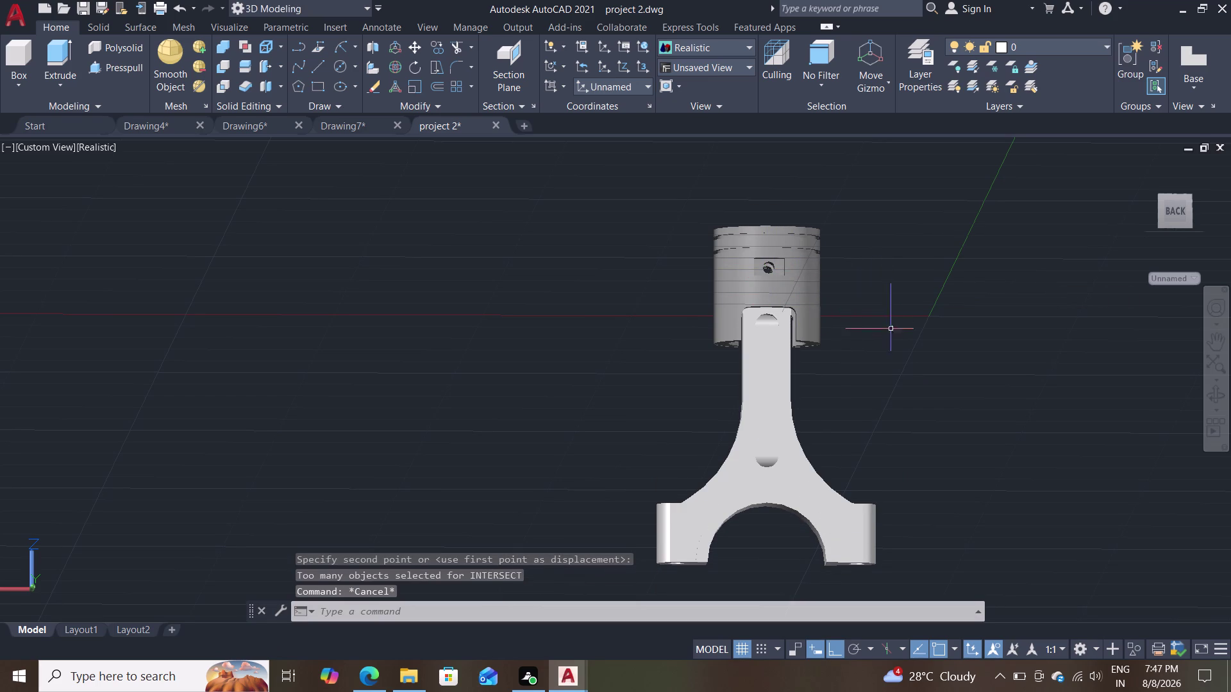
middle_drag(925, 357, 629, 243)
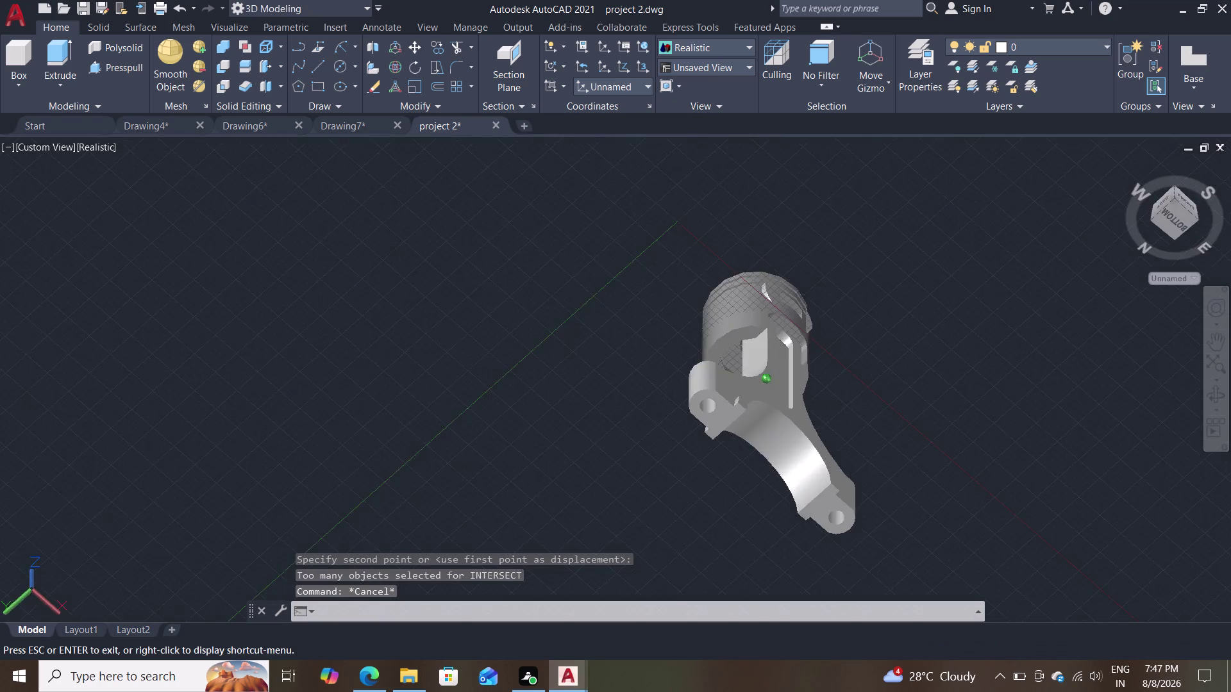
middle_drag(629, 243, 504, 373)
scroll(down, 3)
middle_drag(755, 390, 753, 288)
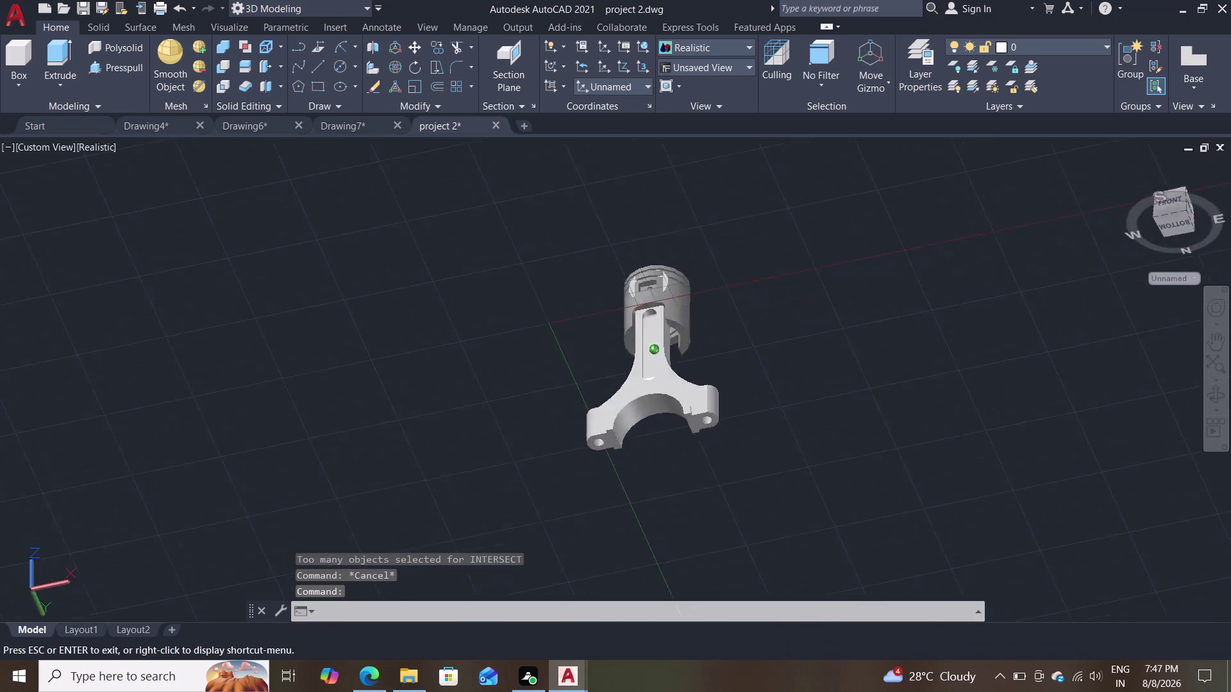
middle_drag(753, 288, 407, 441)
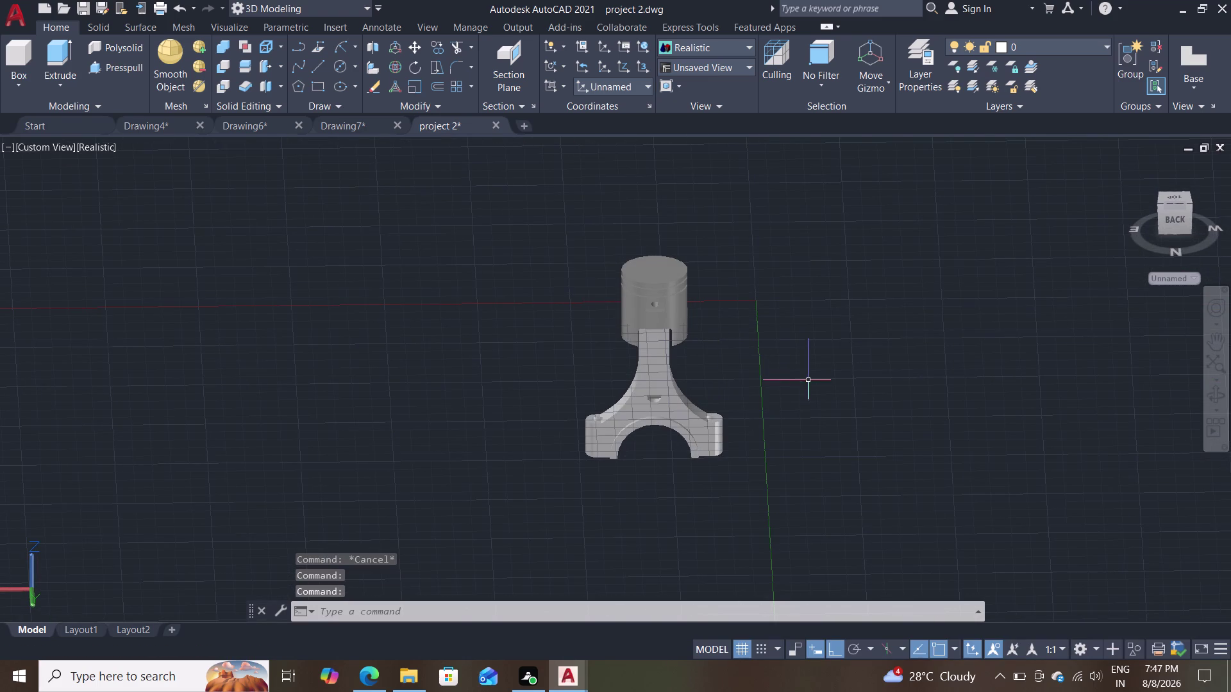
scroll(up, 3)
middle_drag(709, 393, 744, 177)
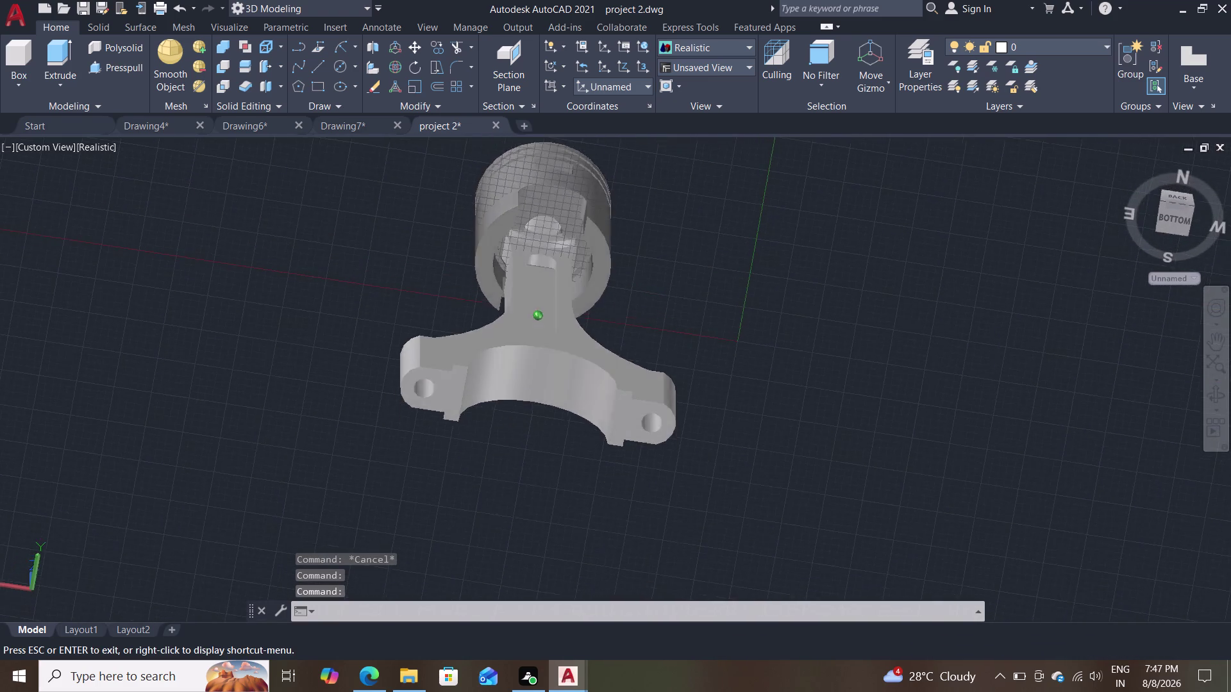
middle_drag(744, 177, 748, 144)
scroll(up, 3)
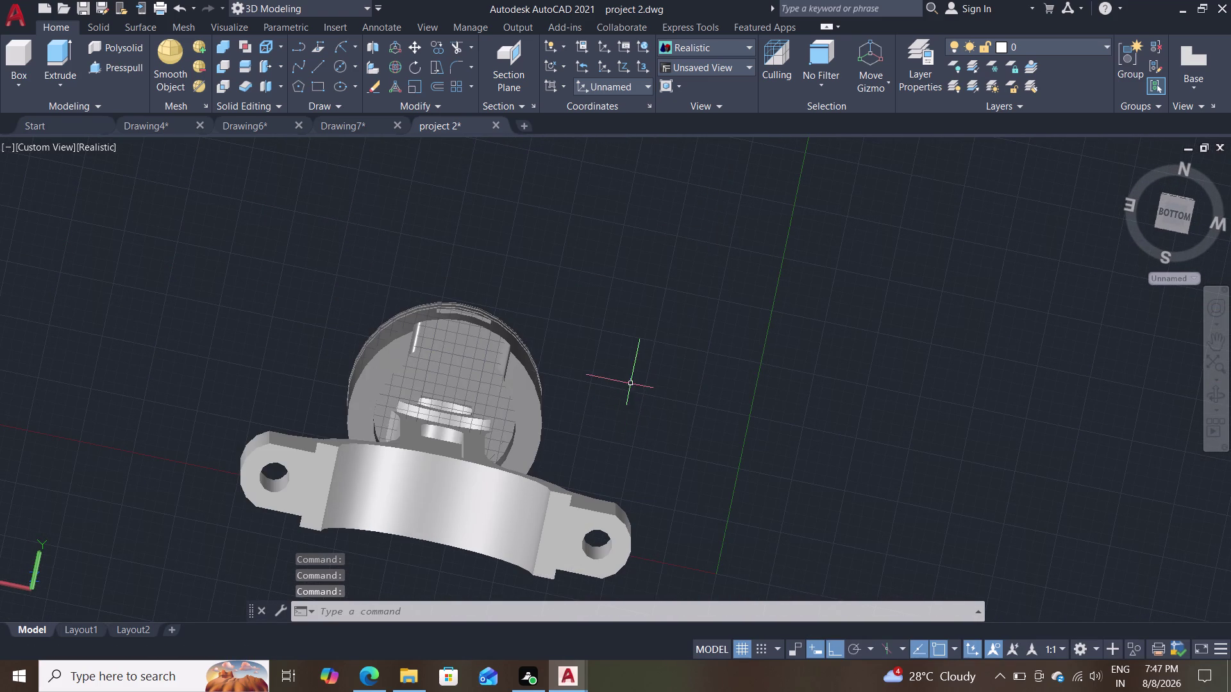
scroll(down, 3)
scroll(up, 3)
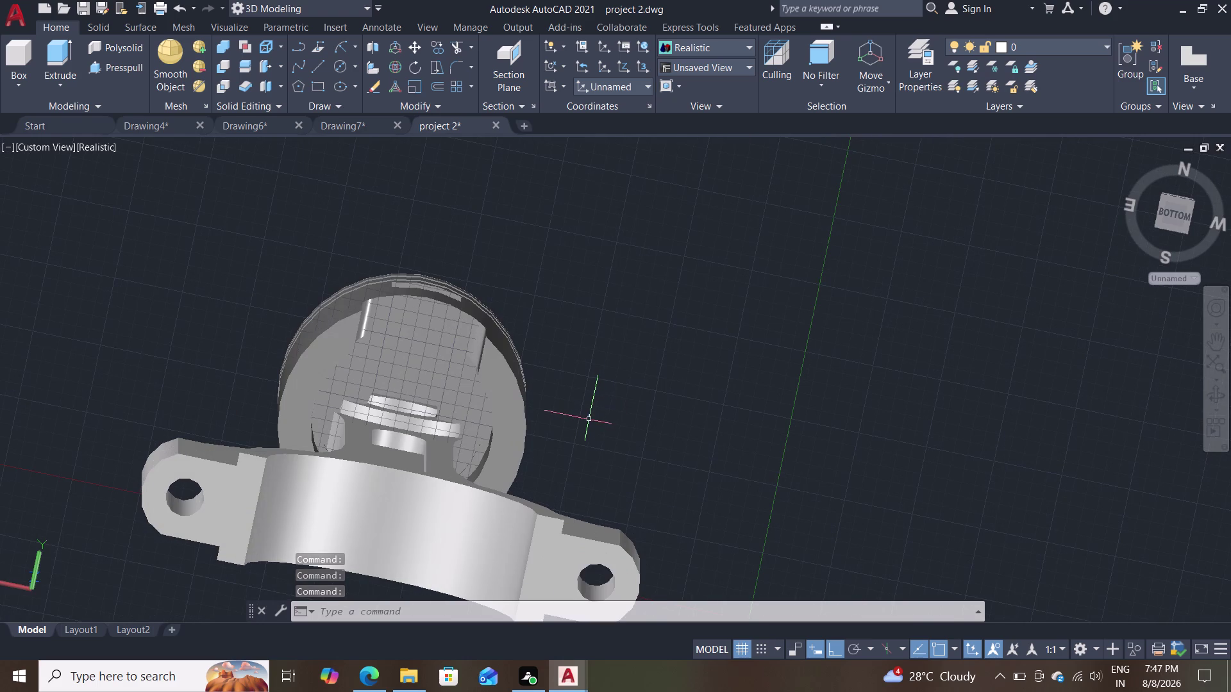
scroll(up, 3)
middle_drag(658, 373, 850, 246)
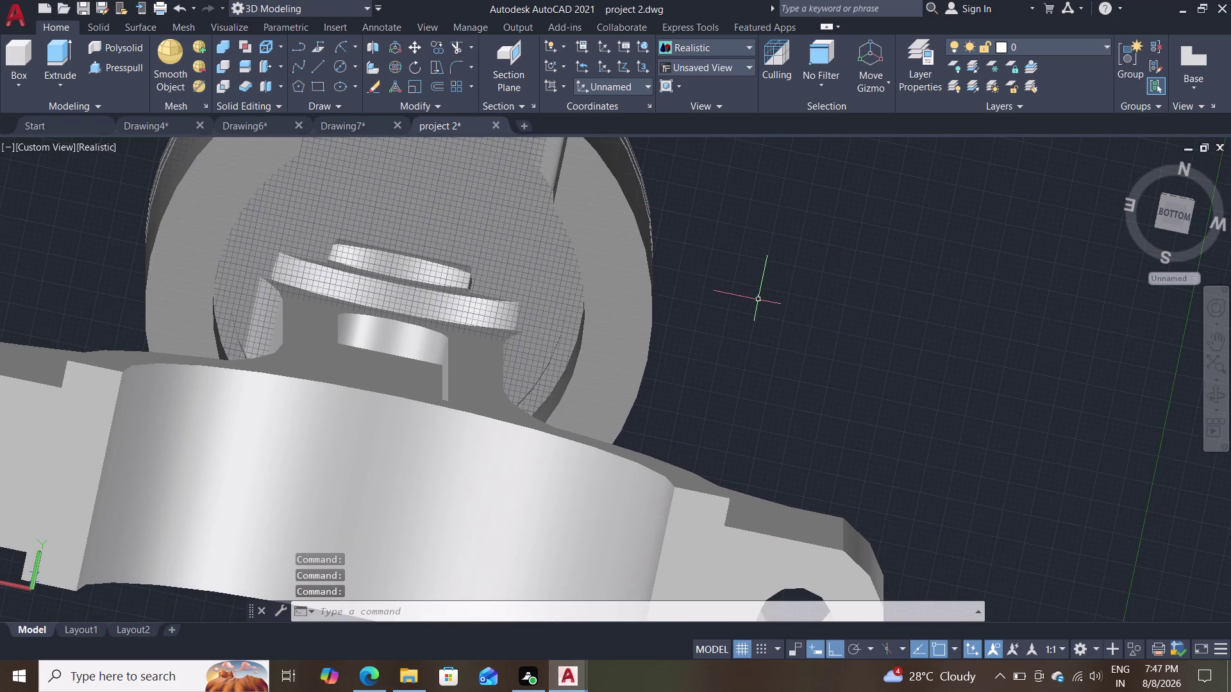
scroll(down, 3)
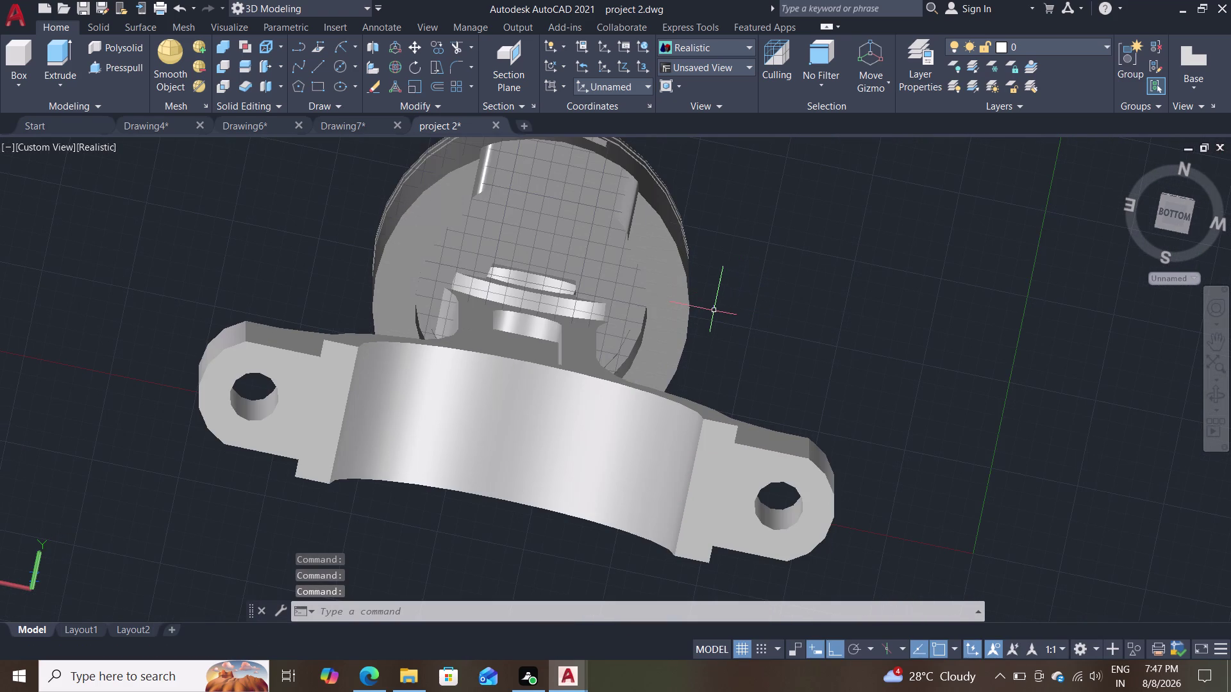
middle_drag(774, 273, 789, 387)
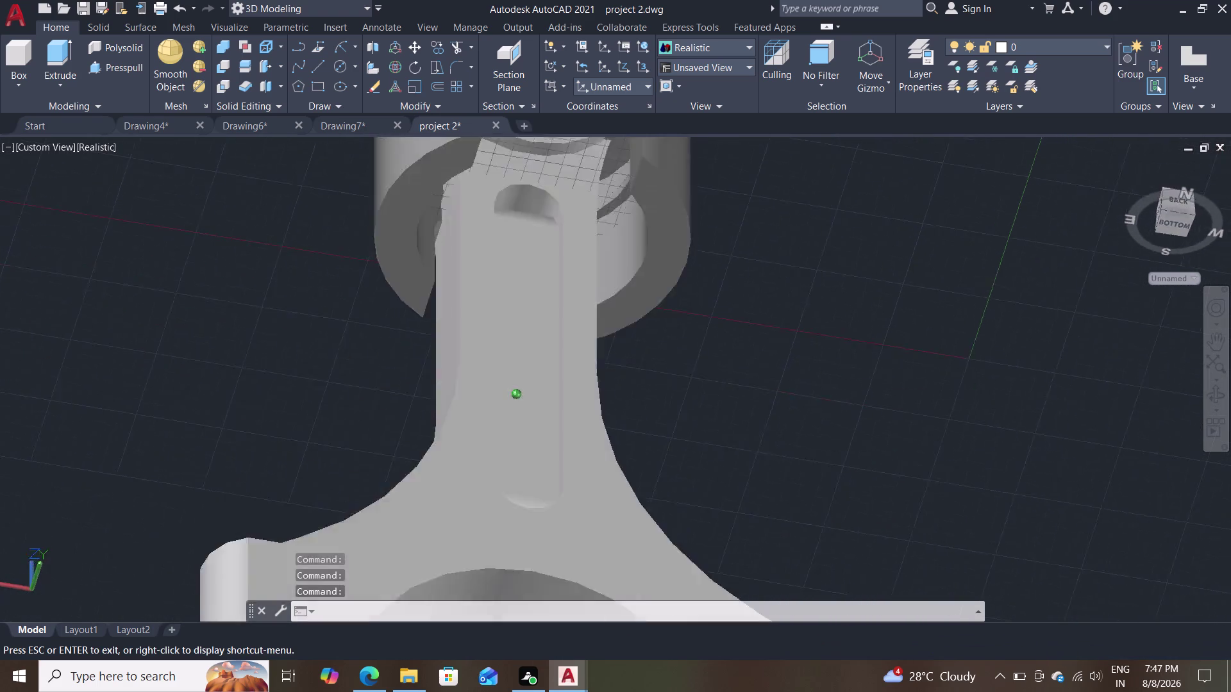
middle_drag(789, 387, 999, 535)
middle_drag(825, 245, 853, 320)
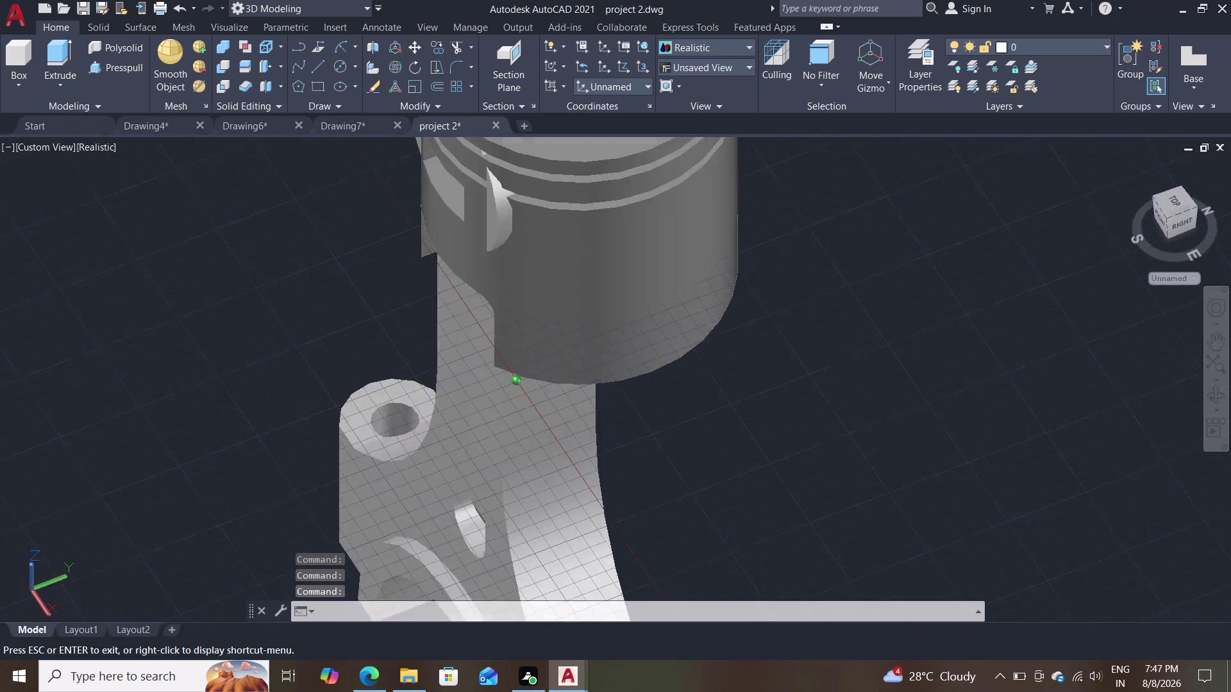
middle_drag(853, 319, 952, 269)
scroll(down, 3)
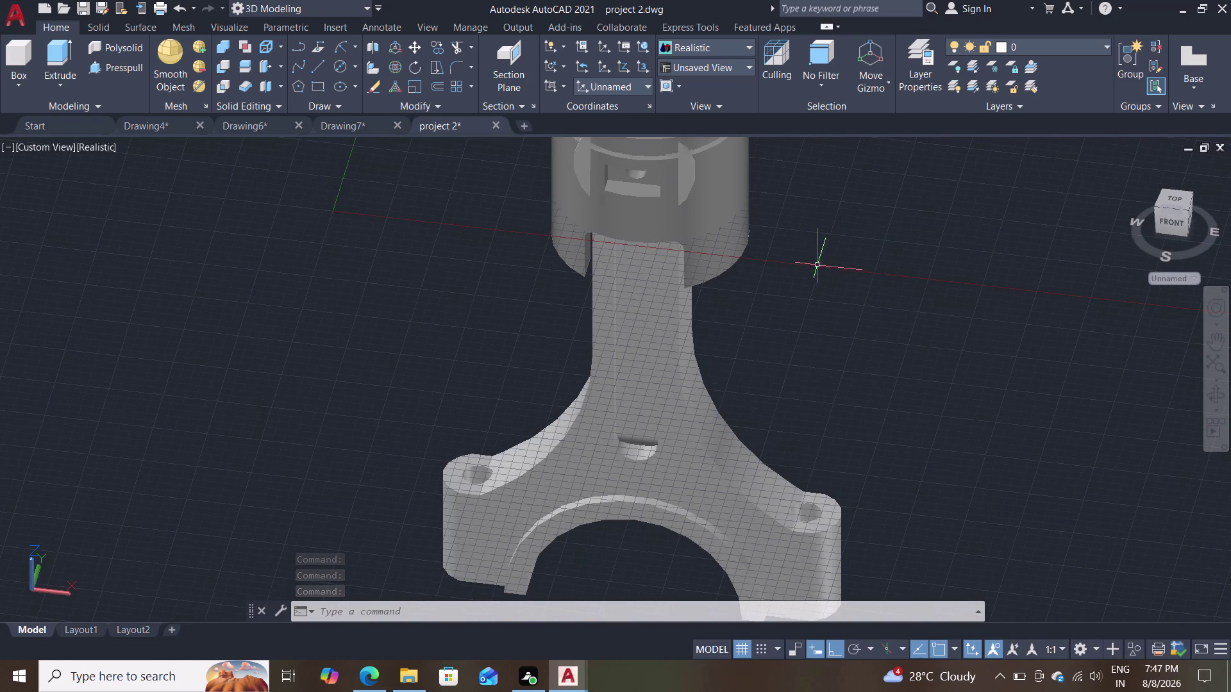
scroll(down, 3)
scroll(up, 3)
middle_drag(818, 275, 825, 330)
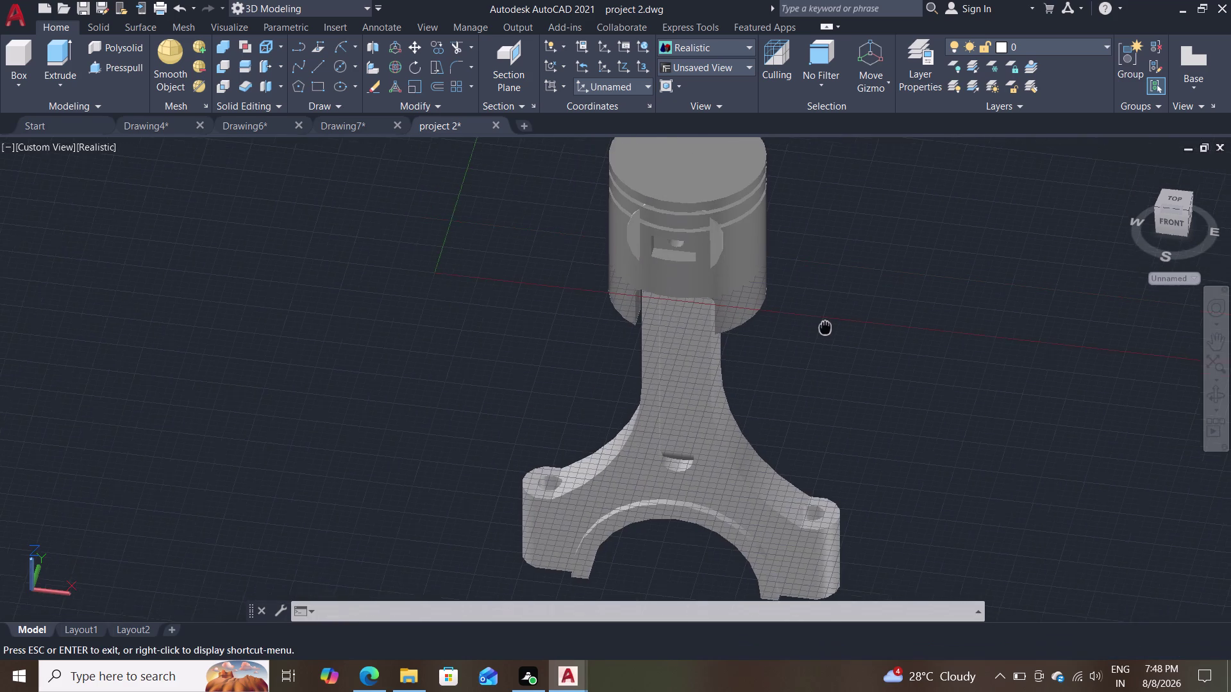
middle_drag(826, 329, 817, 403)
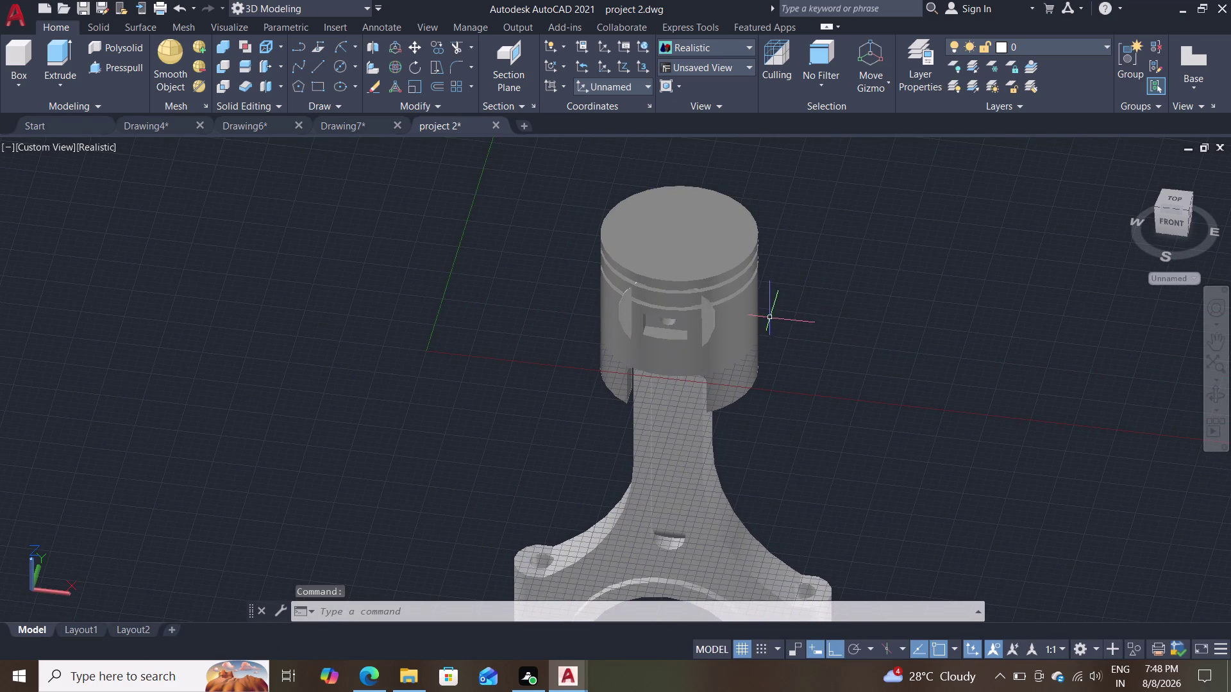
Move the connecting rod out to the left of the piston.
click(675, 476)
key(m)
key(Return)
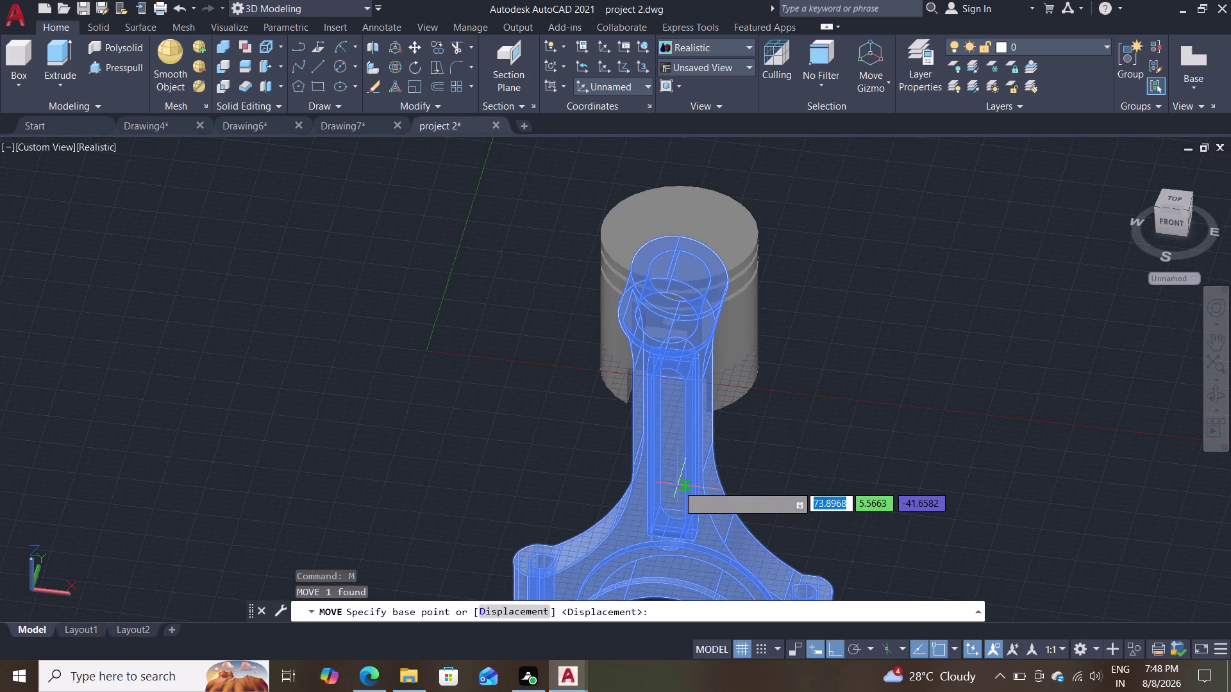
click(666, 450)
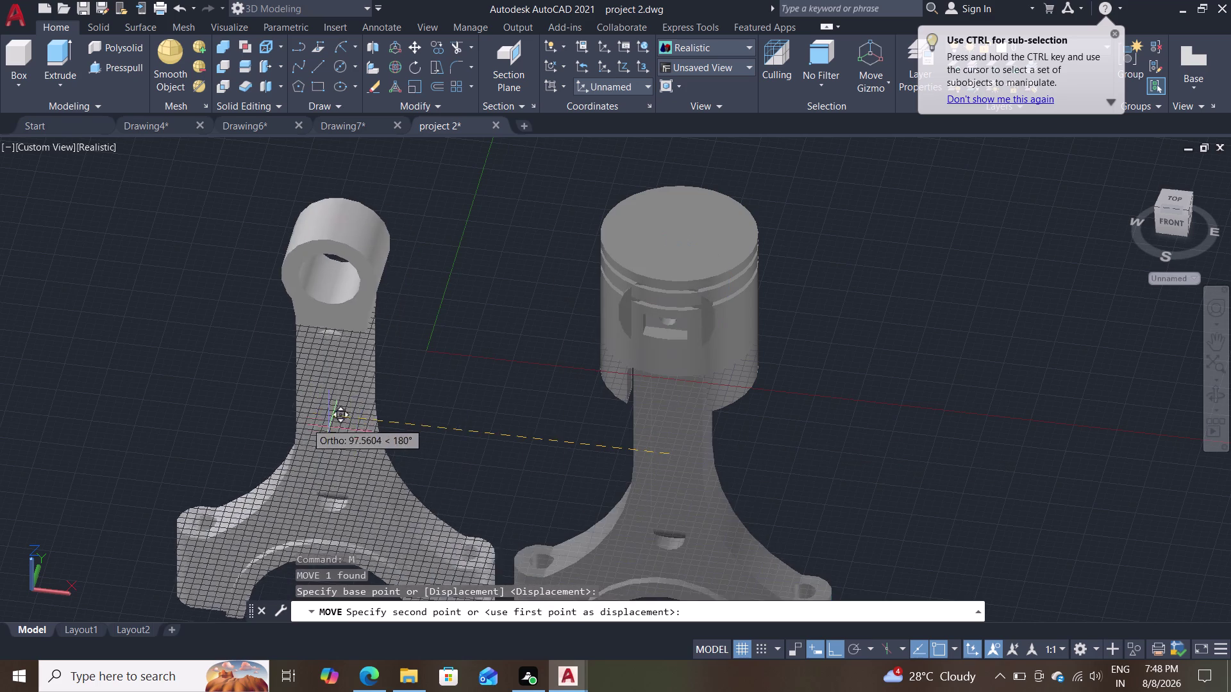
click(285, 409)
scroll(down, 3)
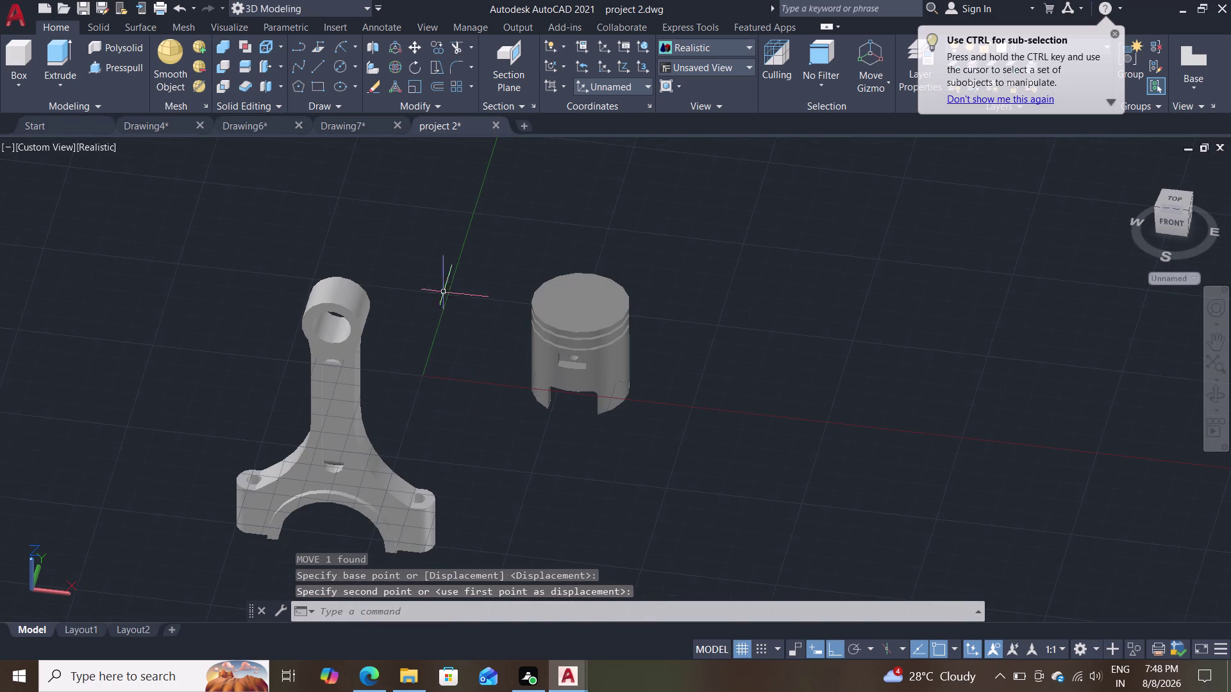
Window-select the rod and shrink it by about 0.6 with SCALE.
click(449, 271)
click(226, 553)
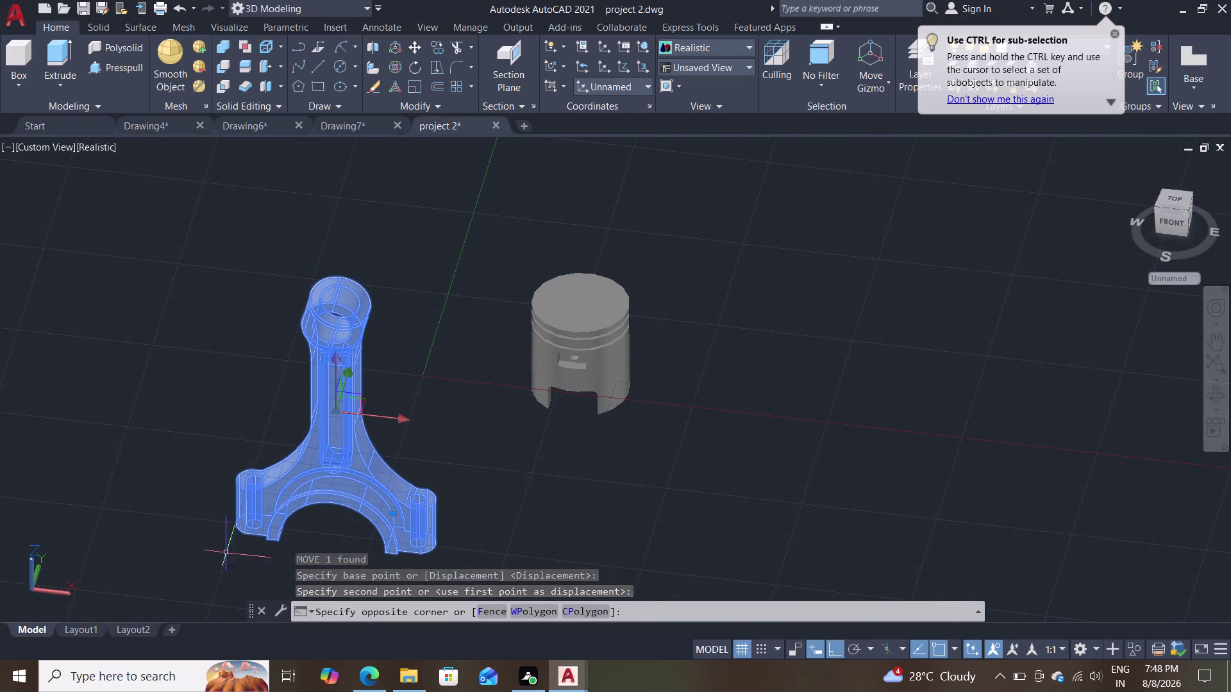
text(sc)
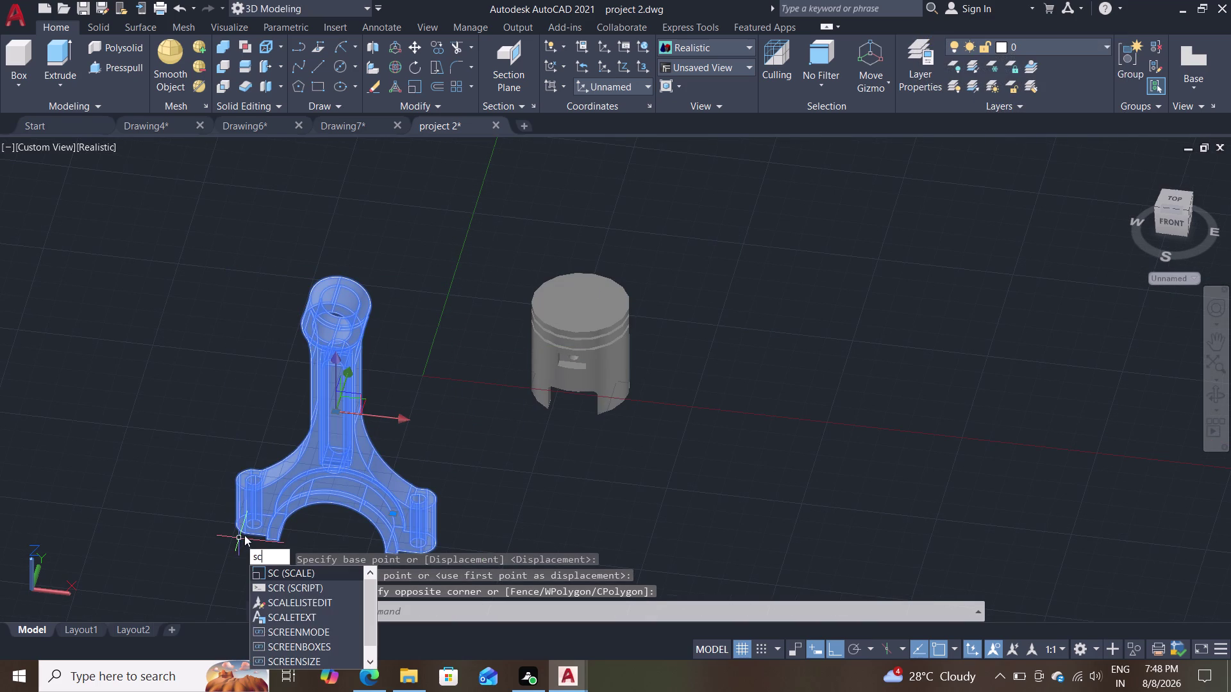
key(Return)
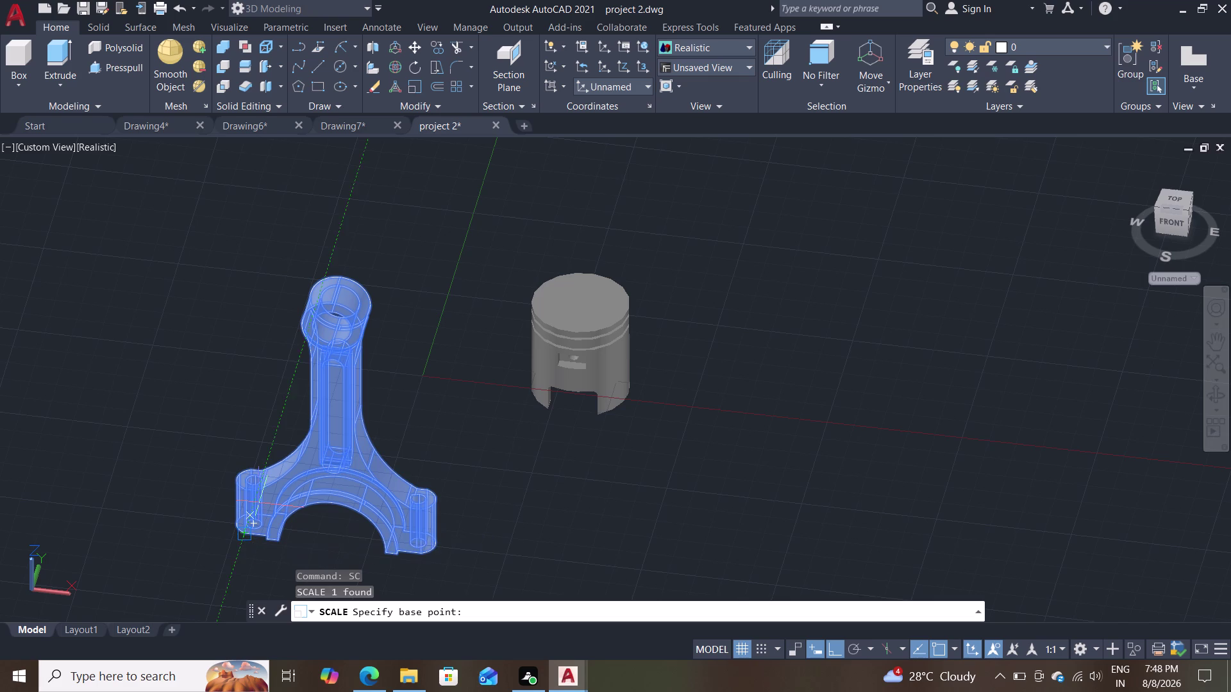
click(238, 535)
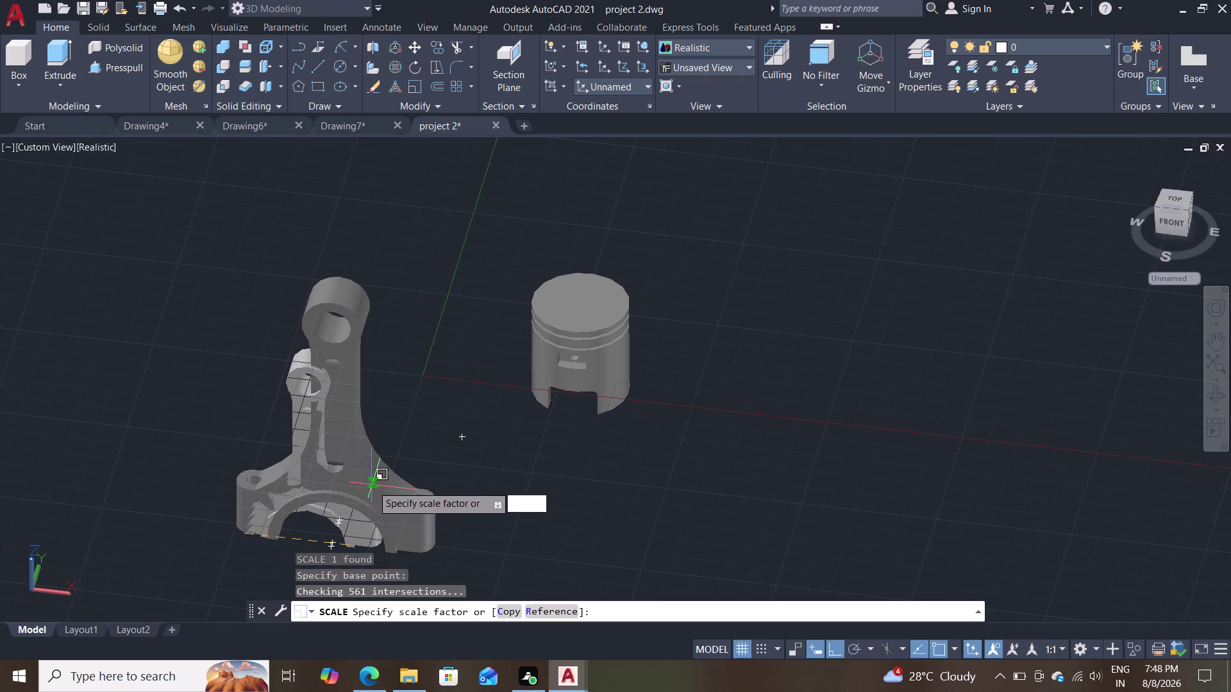
click(372, 486)
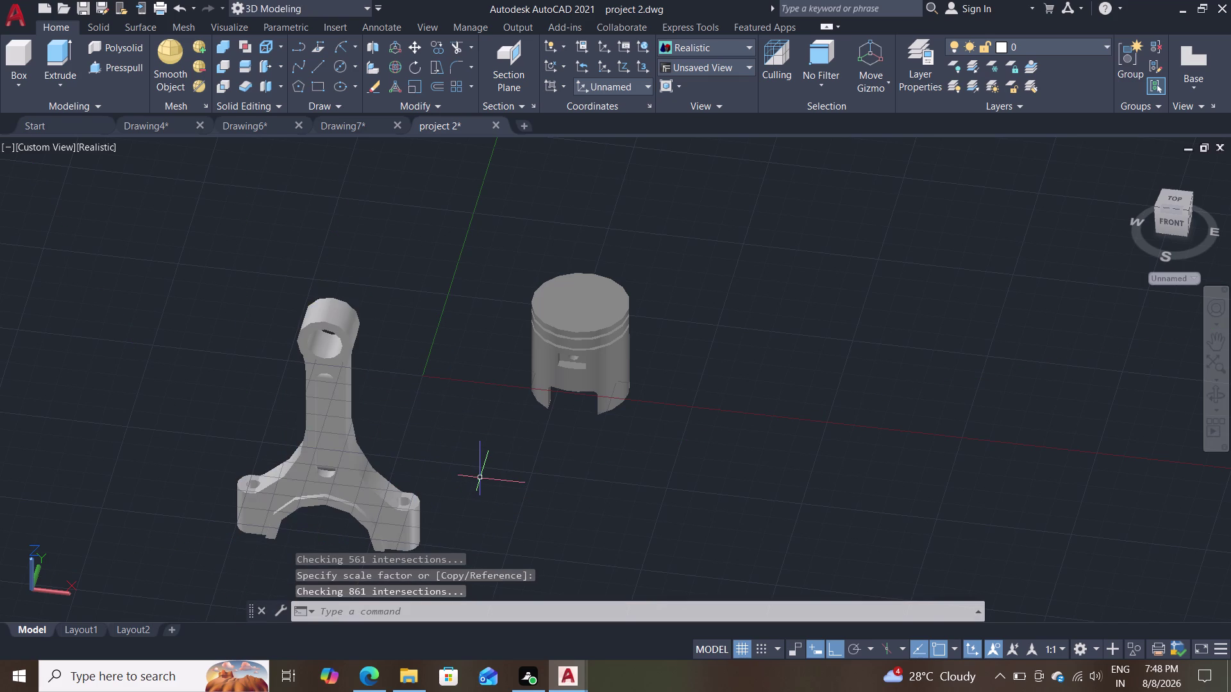
scroll(down, 3)
scroll(up, 3)
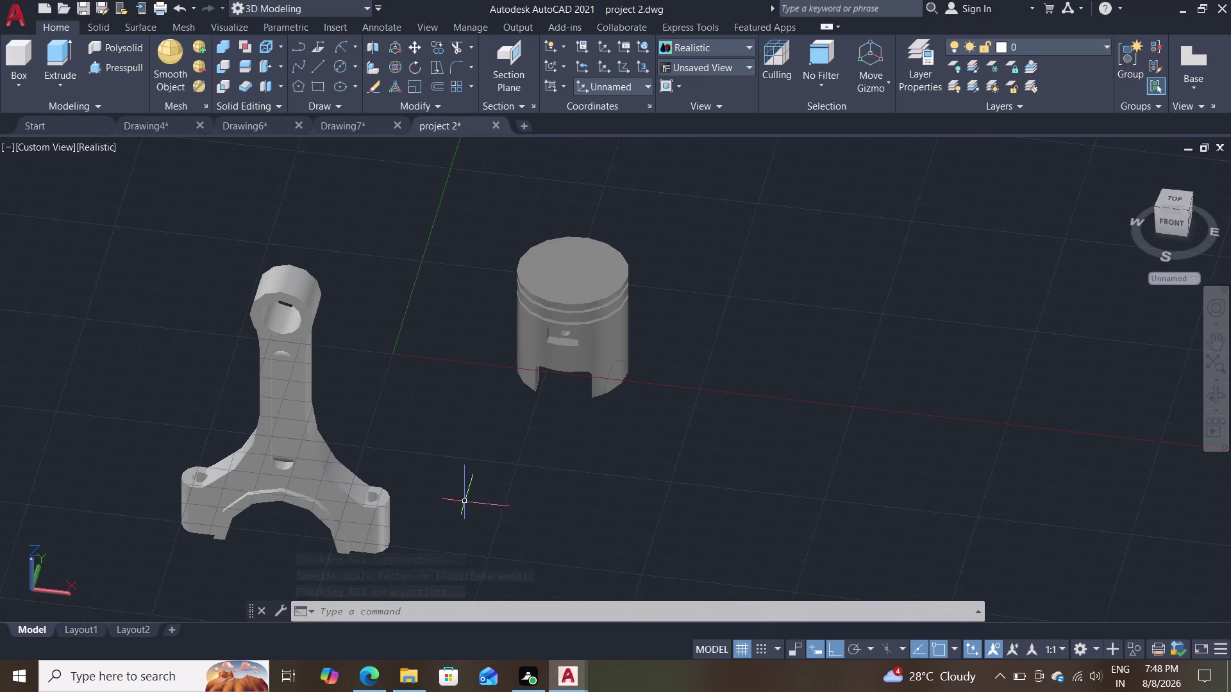
scroll(up, 3)
scroll(down, 3)
scroll(up, 3)
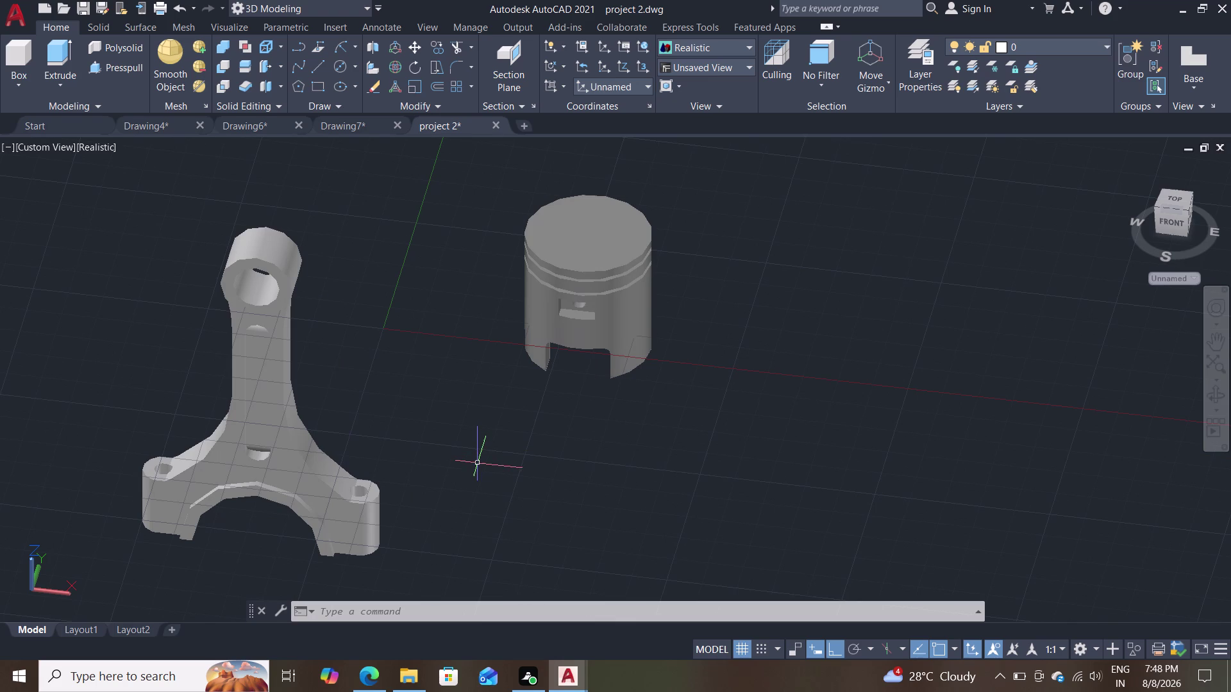
Shrink the connecting rod further with a second SCALE.
text(sc)
key(Return)
click(234, 487)
key(Return)
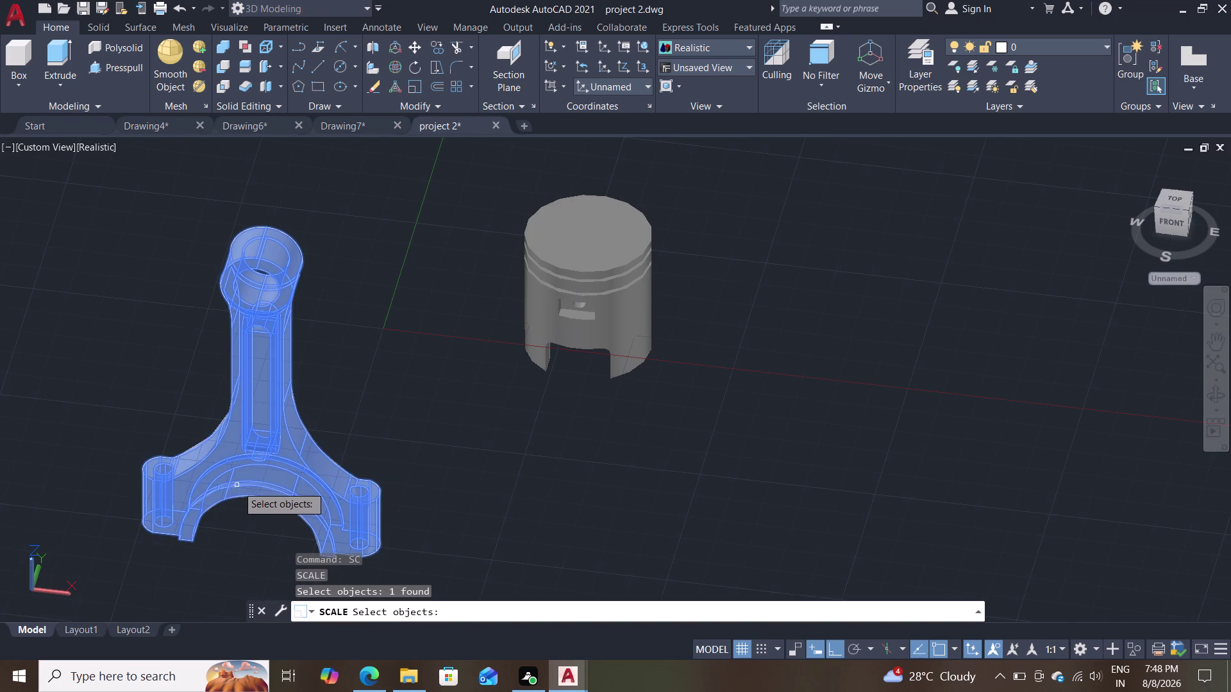
click(152, 527)
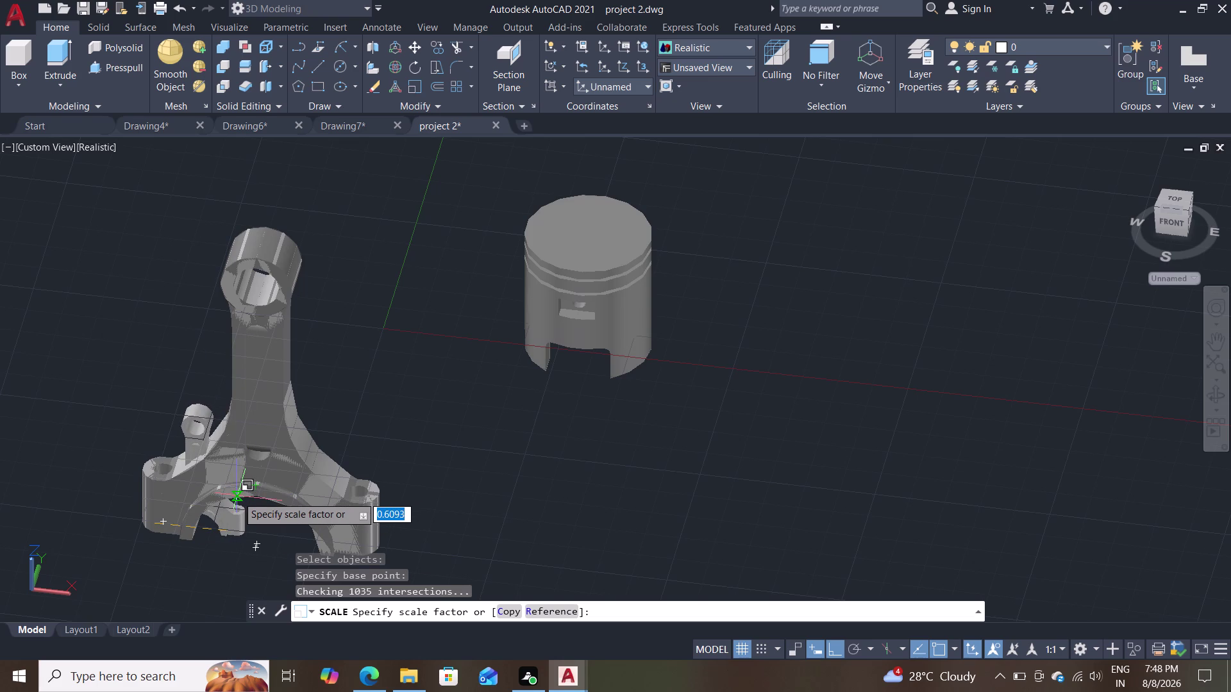
click(244, 495)
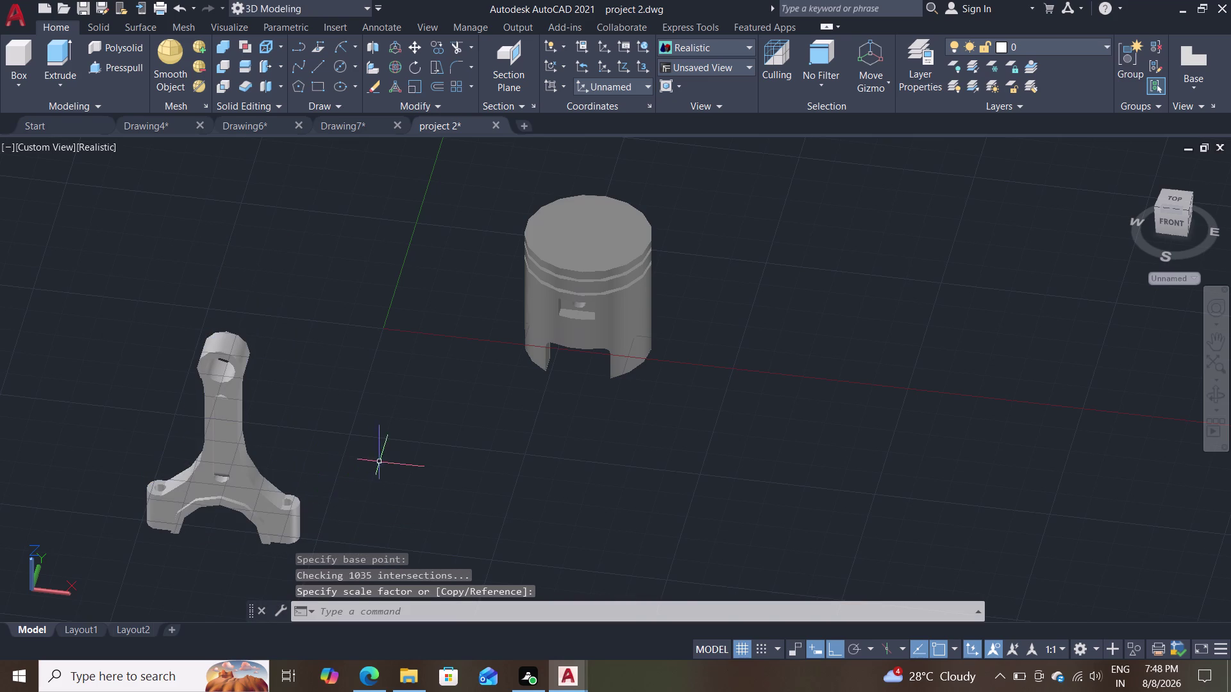
scroll(up, 3)
scroll(down, 3)
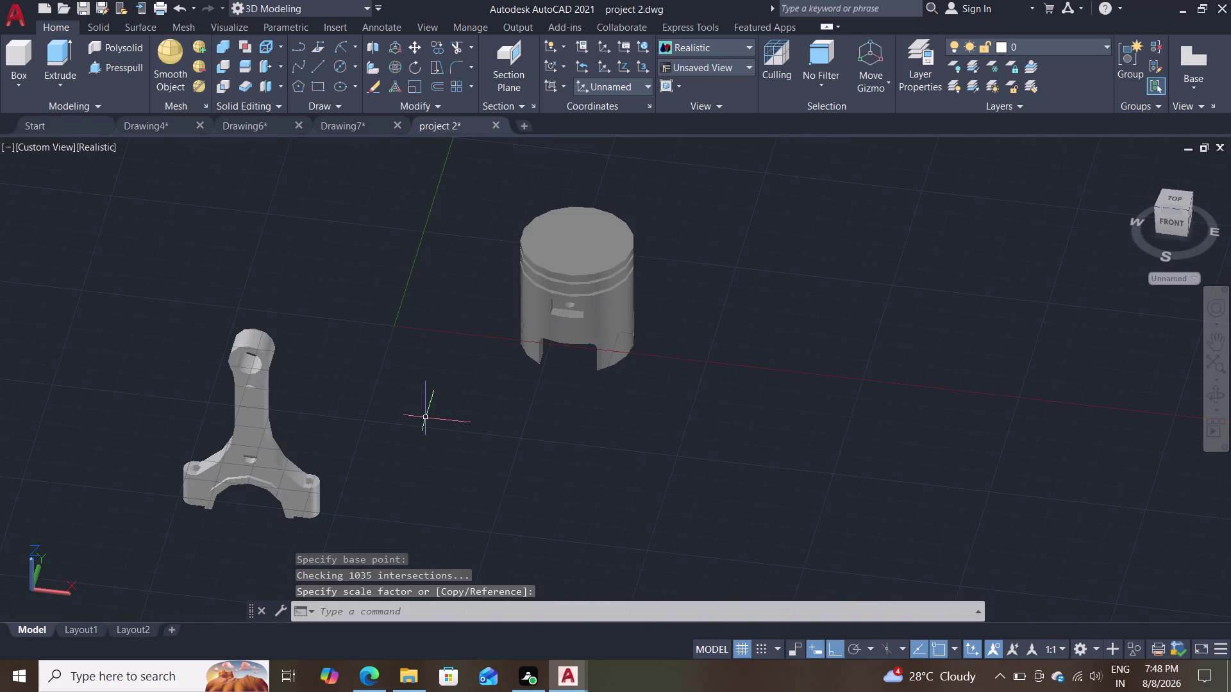
Start moving the scaled rod, with its small end as base point.
key(m)
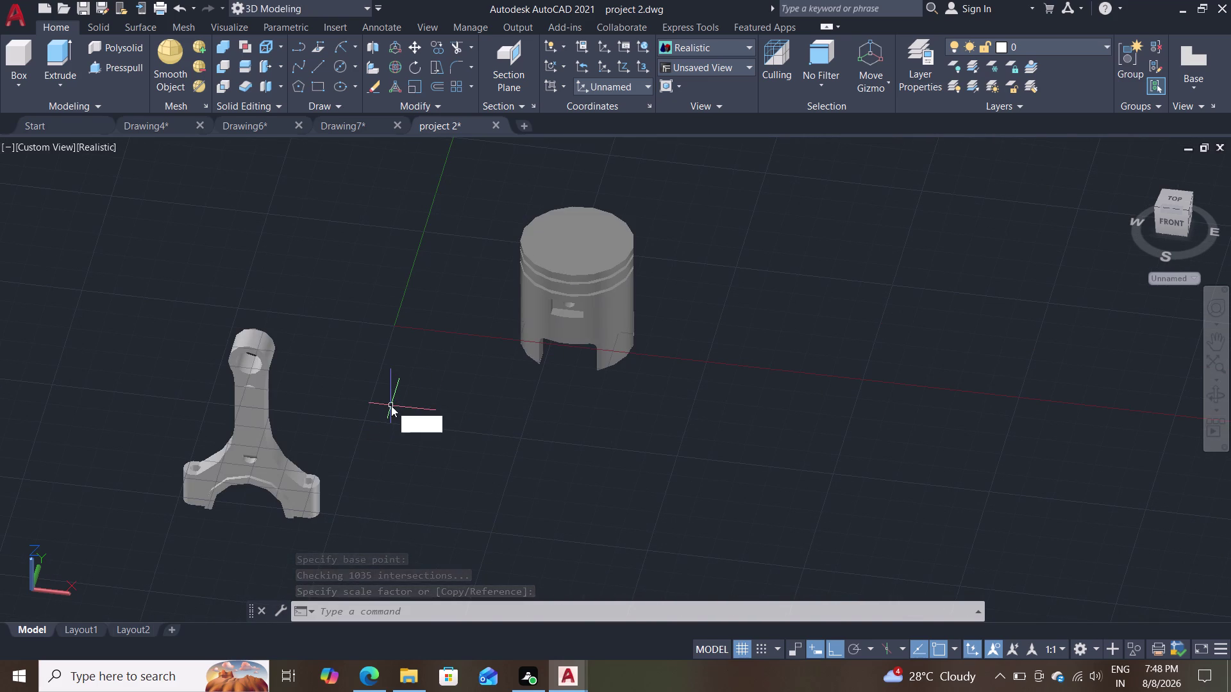
key(Return)
click(251, 433)
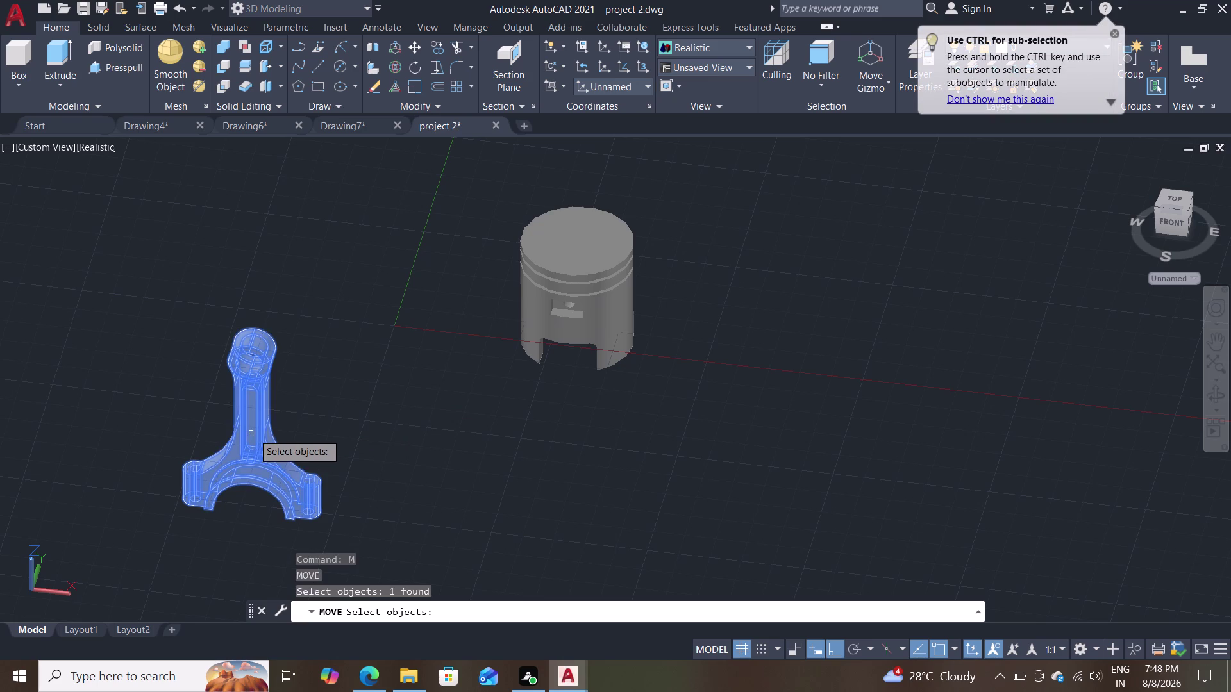
key(Return)
scroll(up, 3)
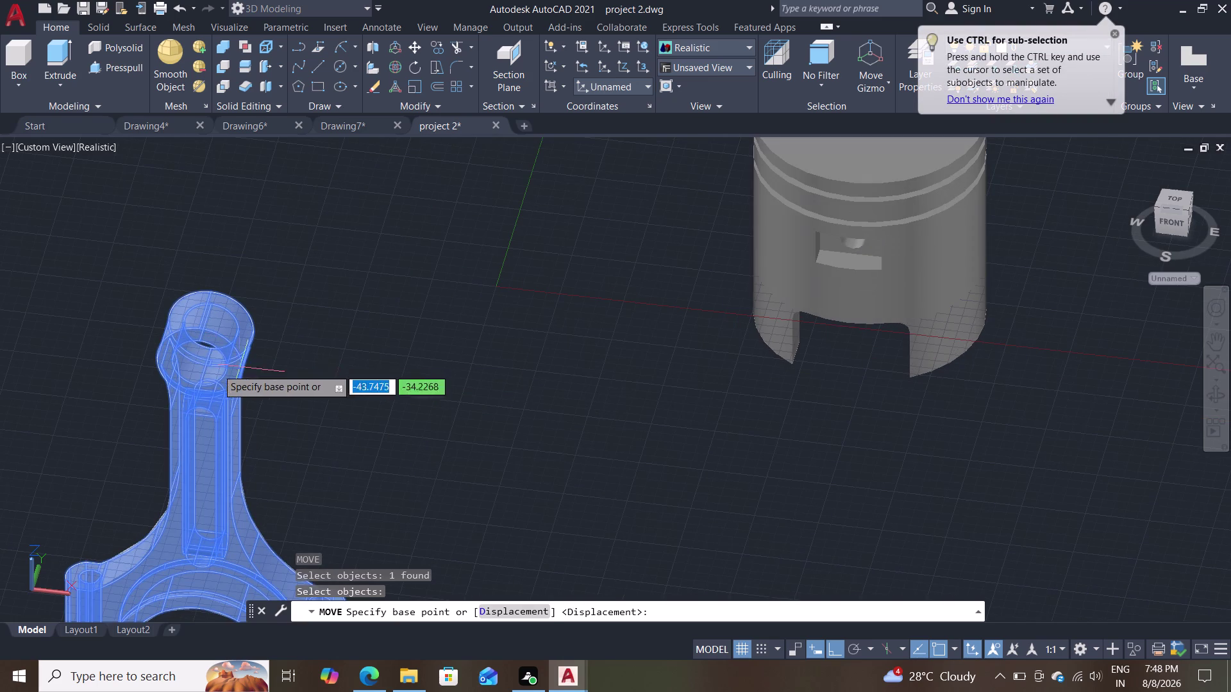
click(199, 365)
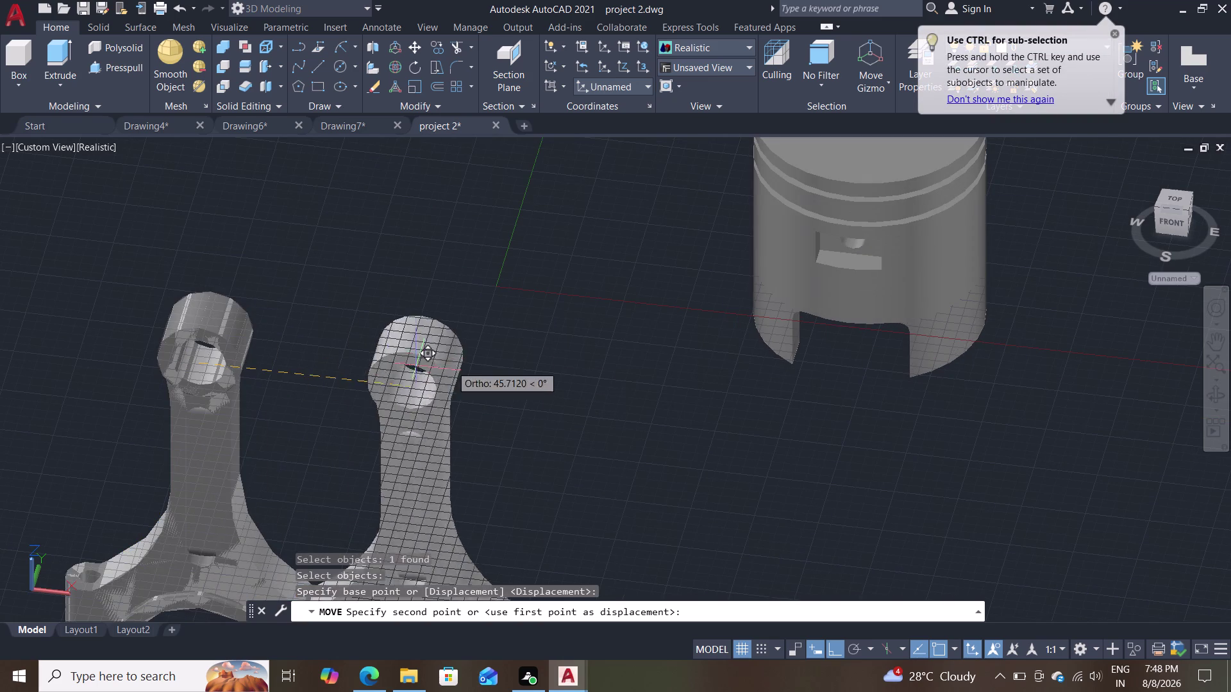
Orbit under the piston and drop the rod's small end inside its bore.
scroll(up, 3)
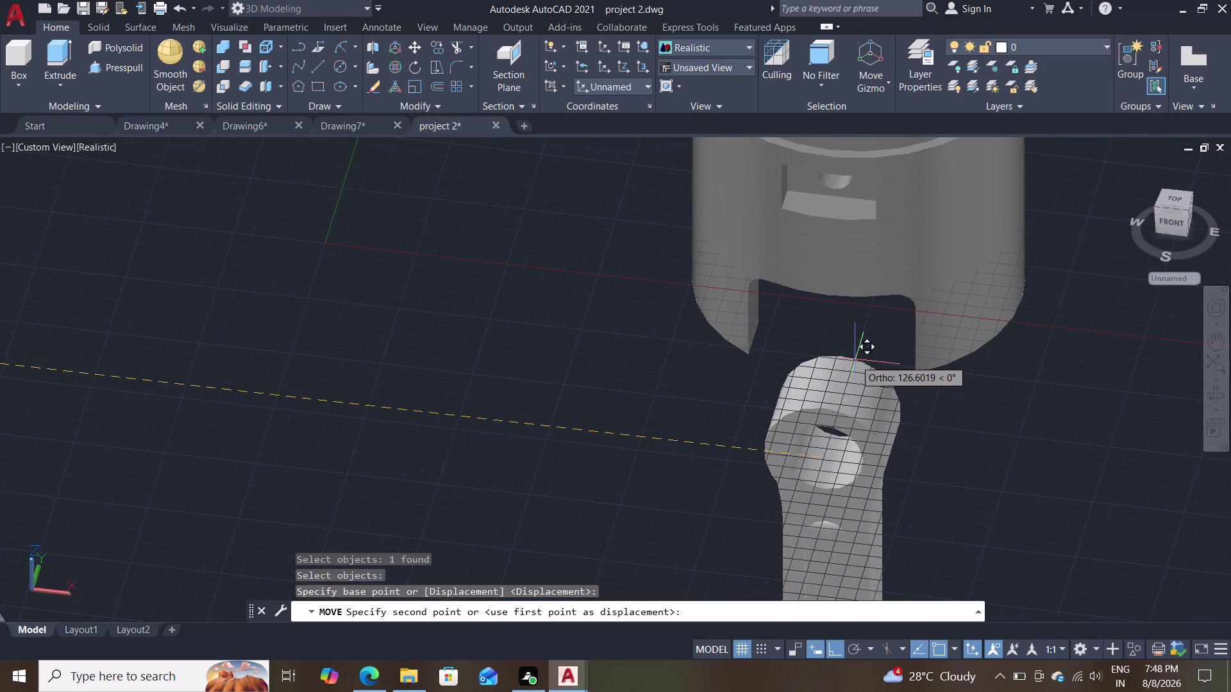
middle_drag(859, 347, 863, 298)
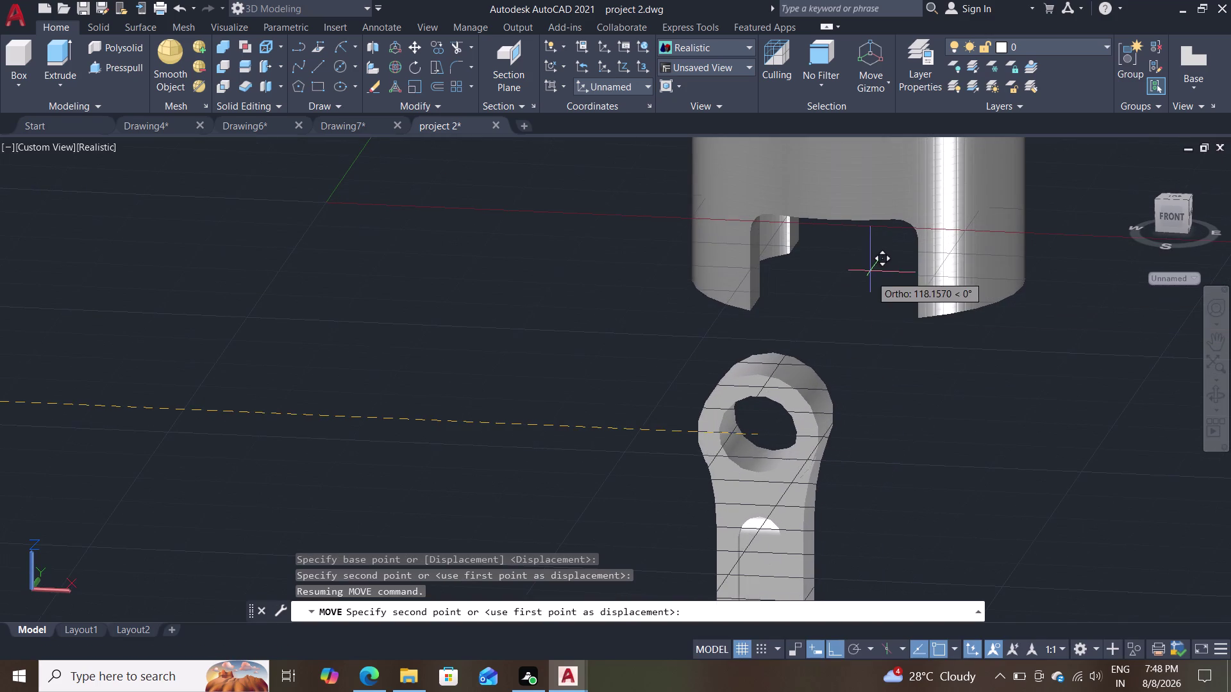
middle_drag(845, 323, 824, 409)
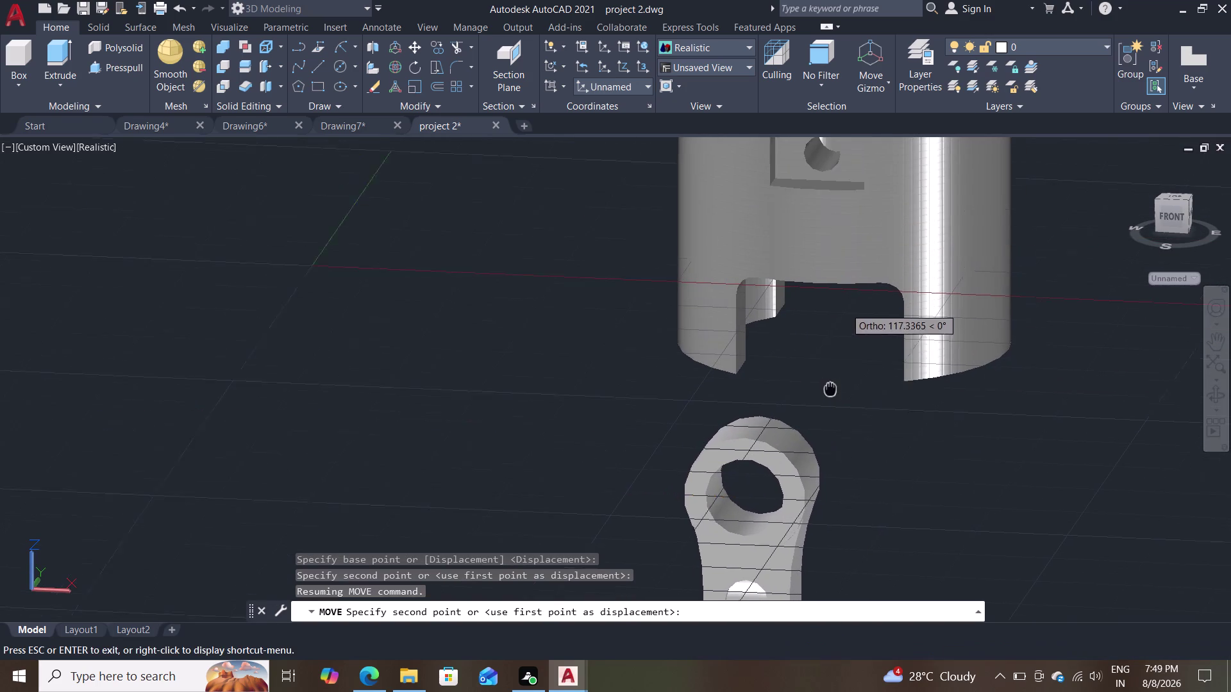
middle_drag(823, 408, 805, 486)
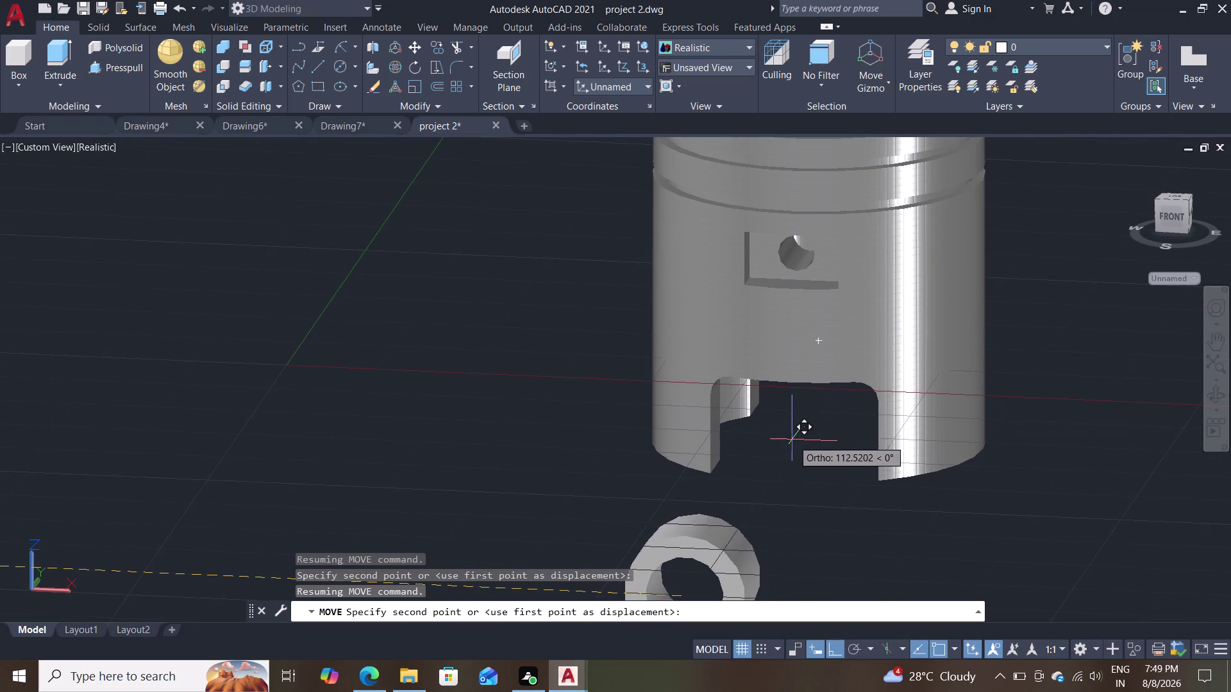
middle_drag(810, 480, 825, 325)
scroll(up, 3)
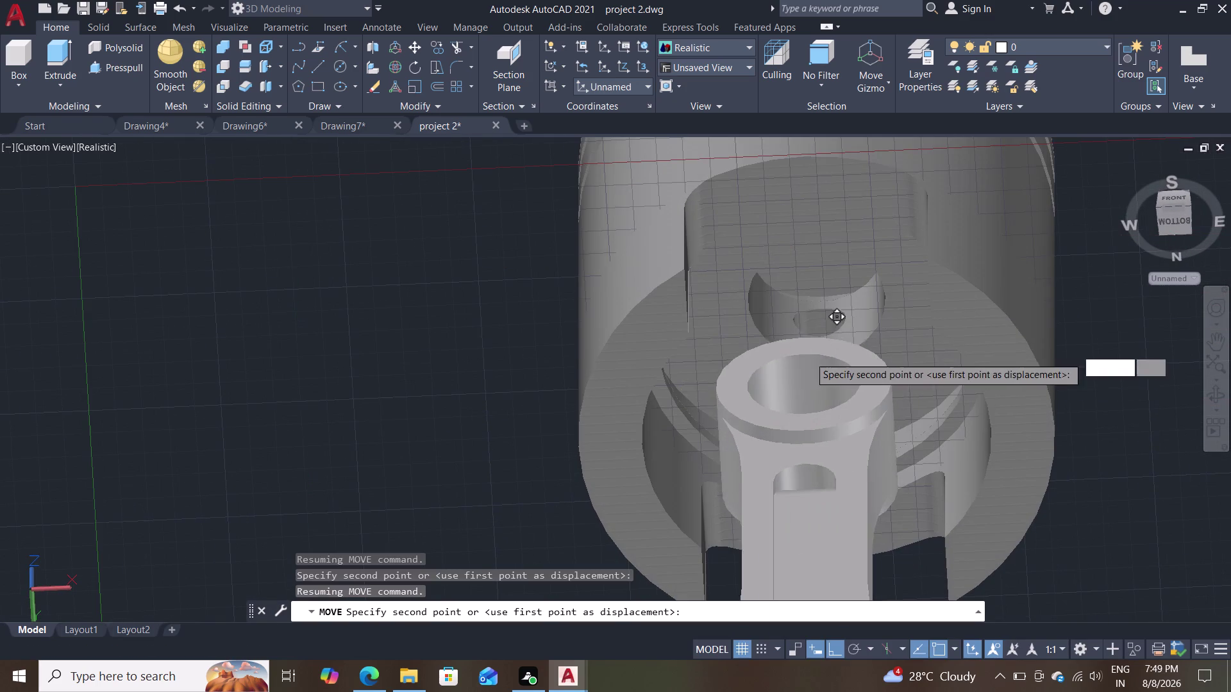
click(815, 300)
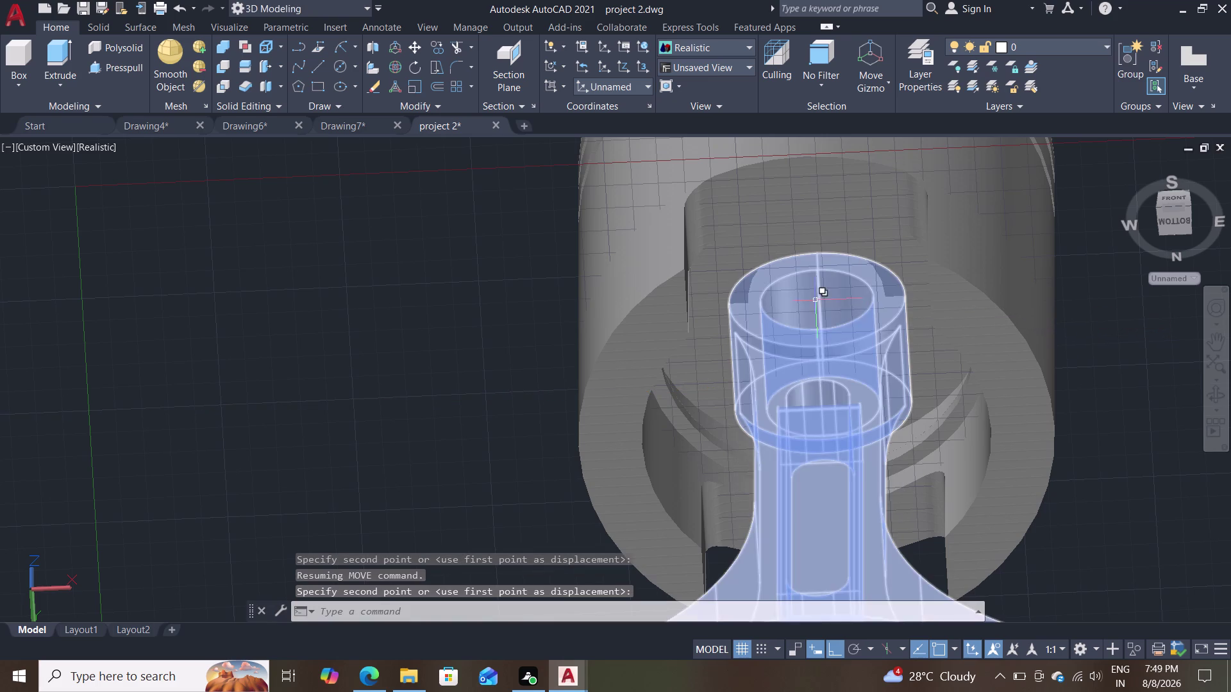
key(Escape)
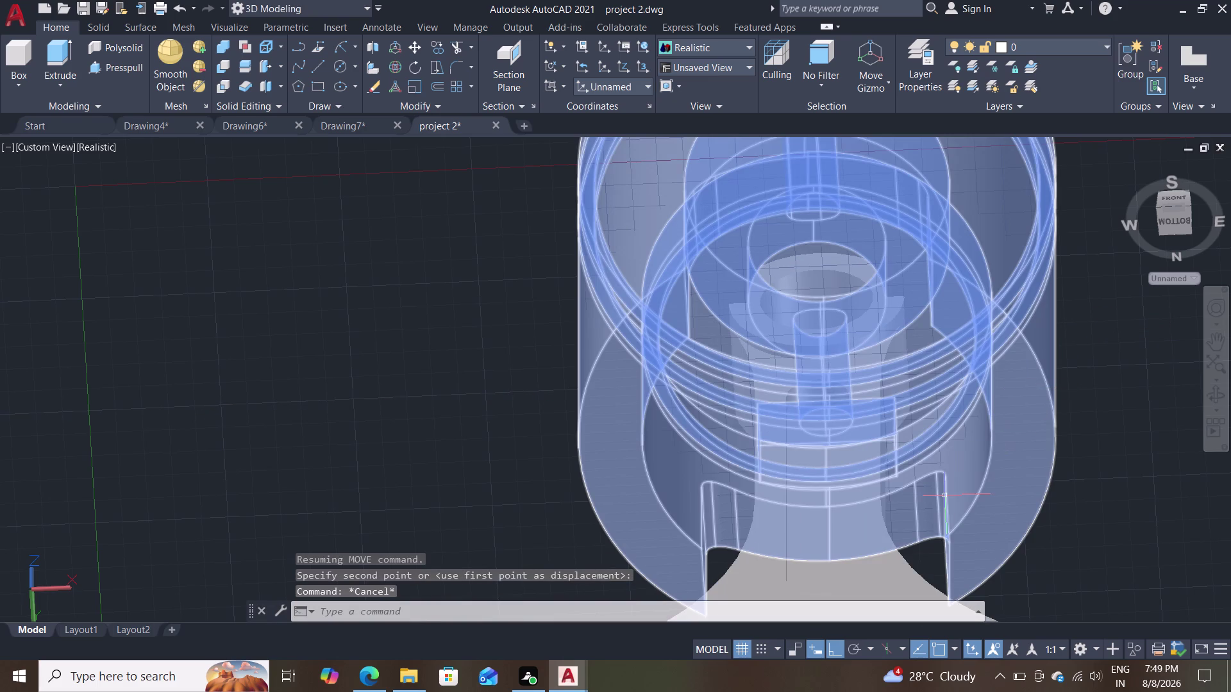
key(Escape)
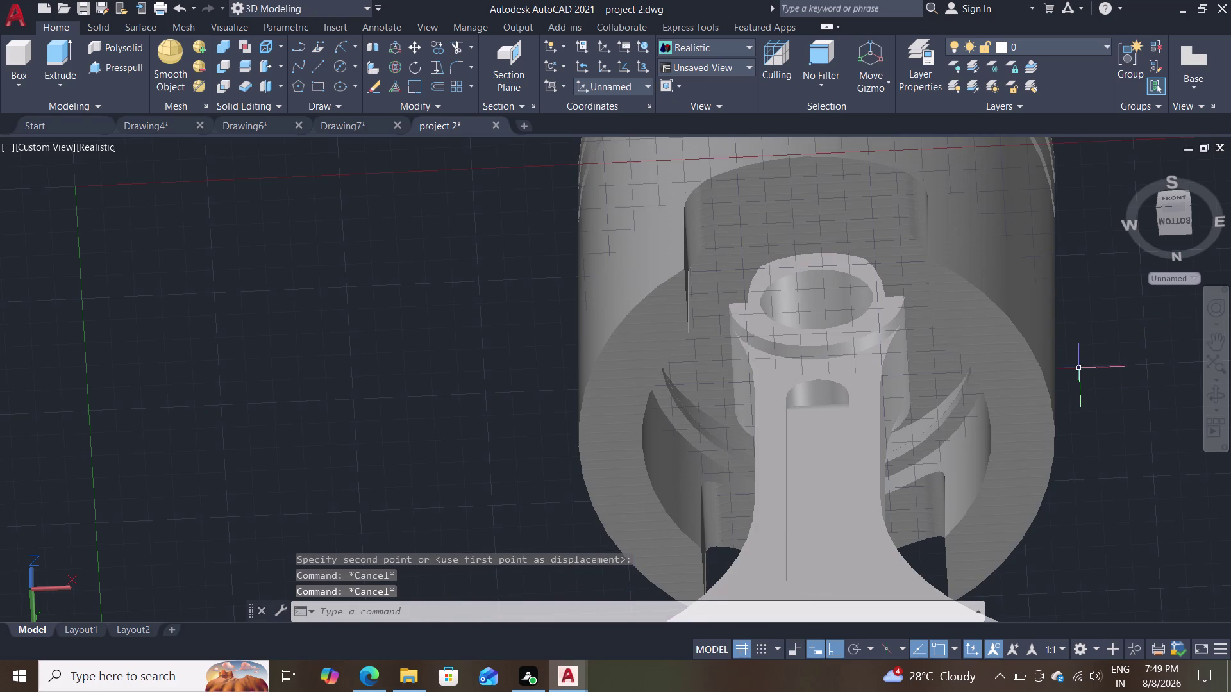
middle_drag(1079, 368, 1101, 520)
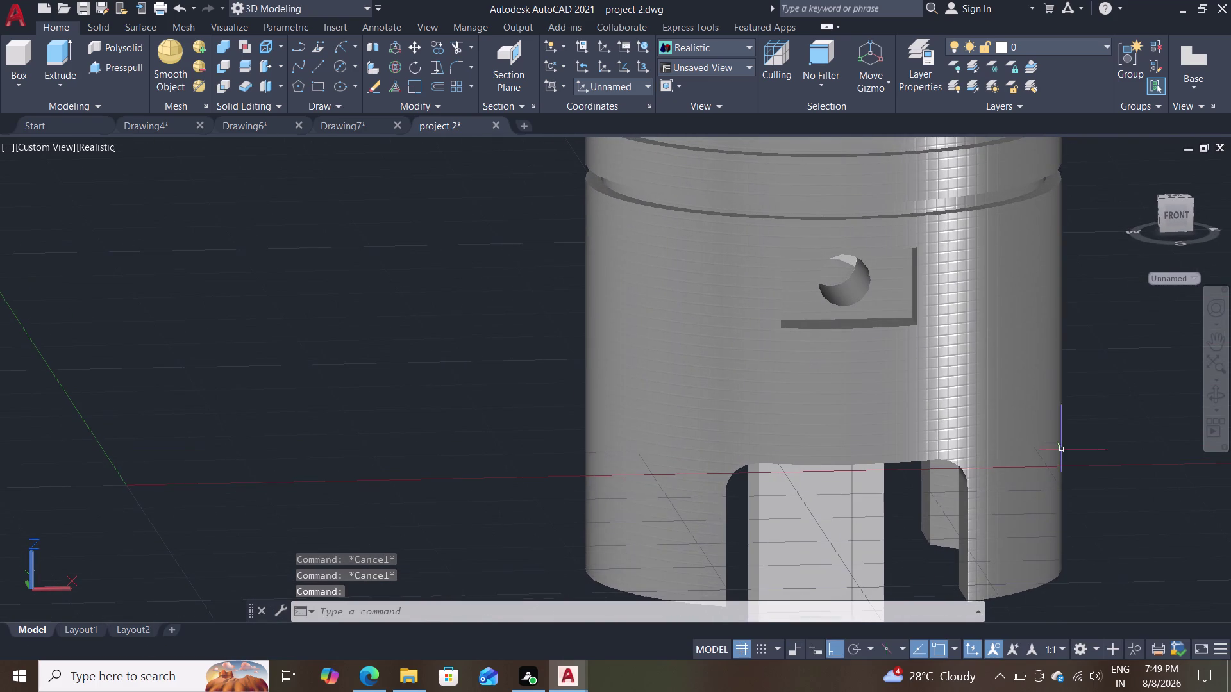
scroll(down, 3)
middle_drag(1093, 404, 992, 346)
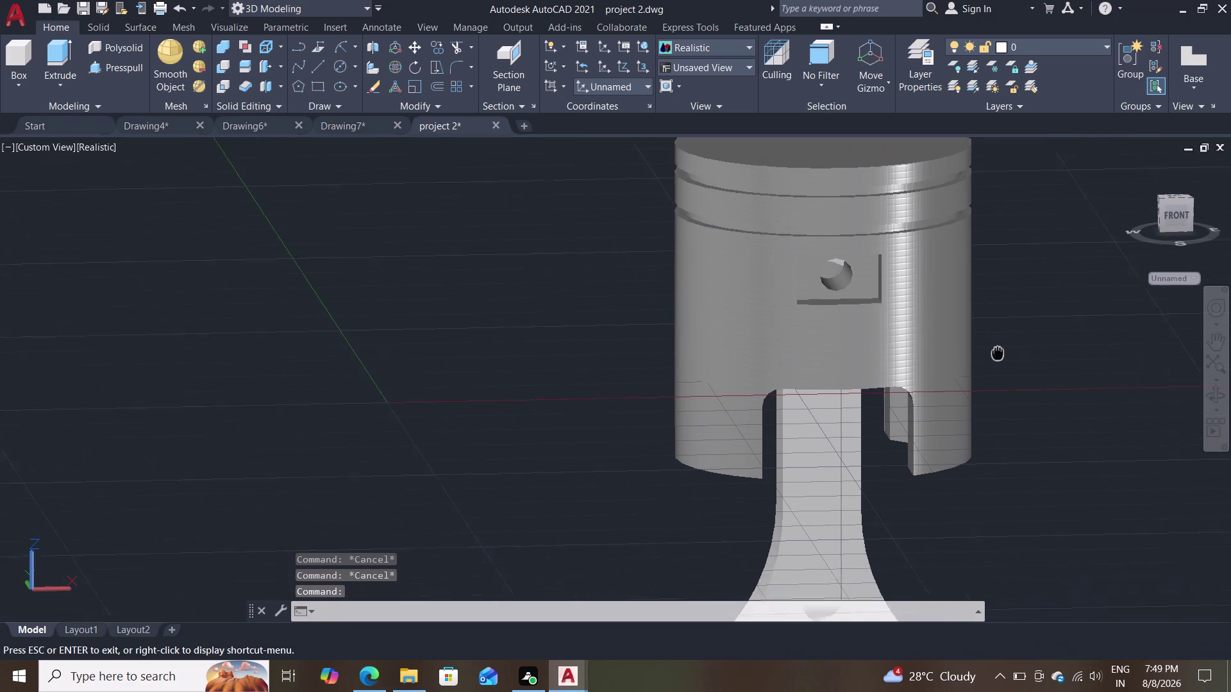
middle_drag(992, 346, 943, 316)
scroll(down, 3)
middle_drag(988, 414, 1014, 413)
scroll(up, 3)
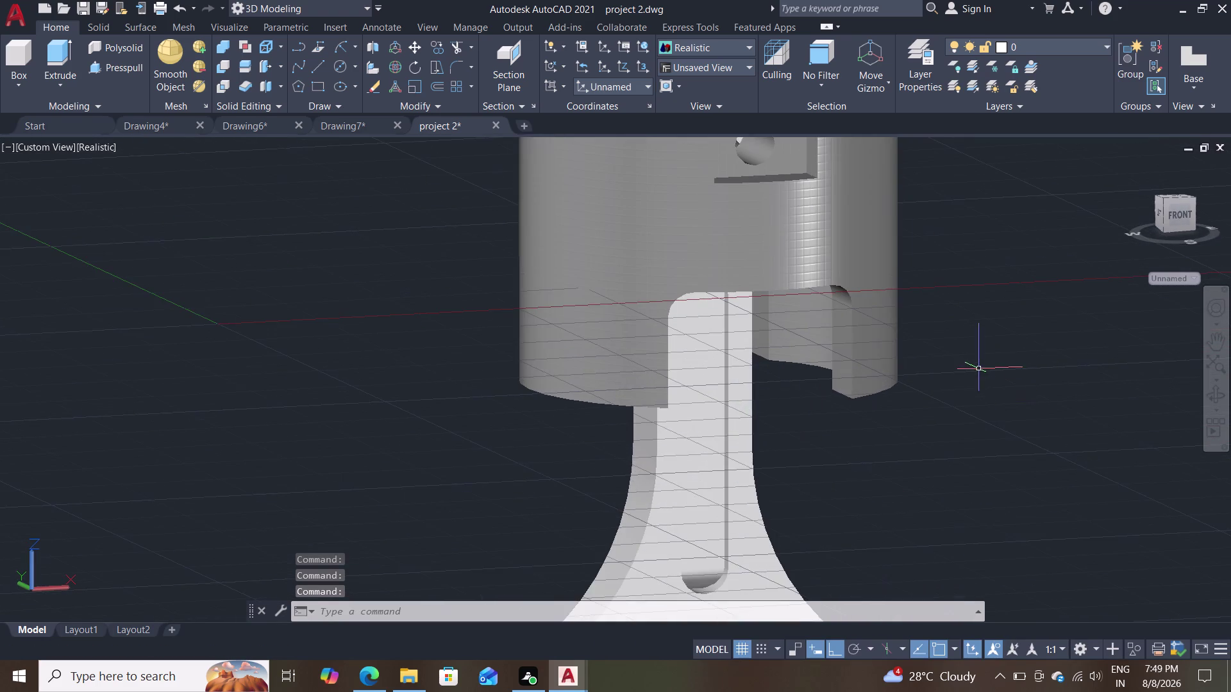
middle_drag(972, 372, 920, 400)
middle_drag(961, 409, 927, 404)
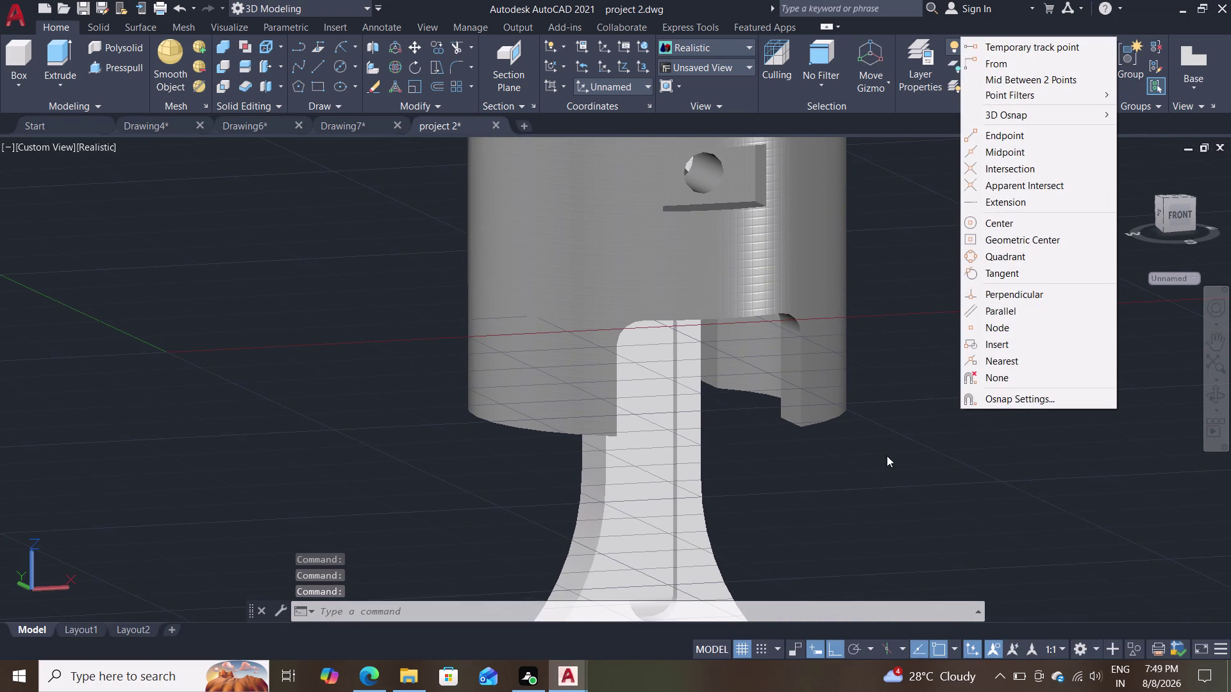
key(Escape)
middle_drag(931, 458, 906, 450)
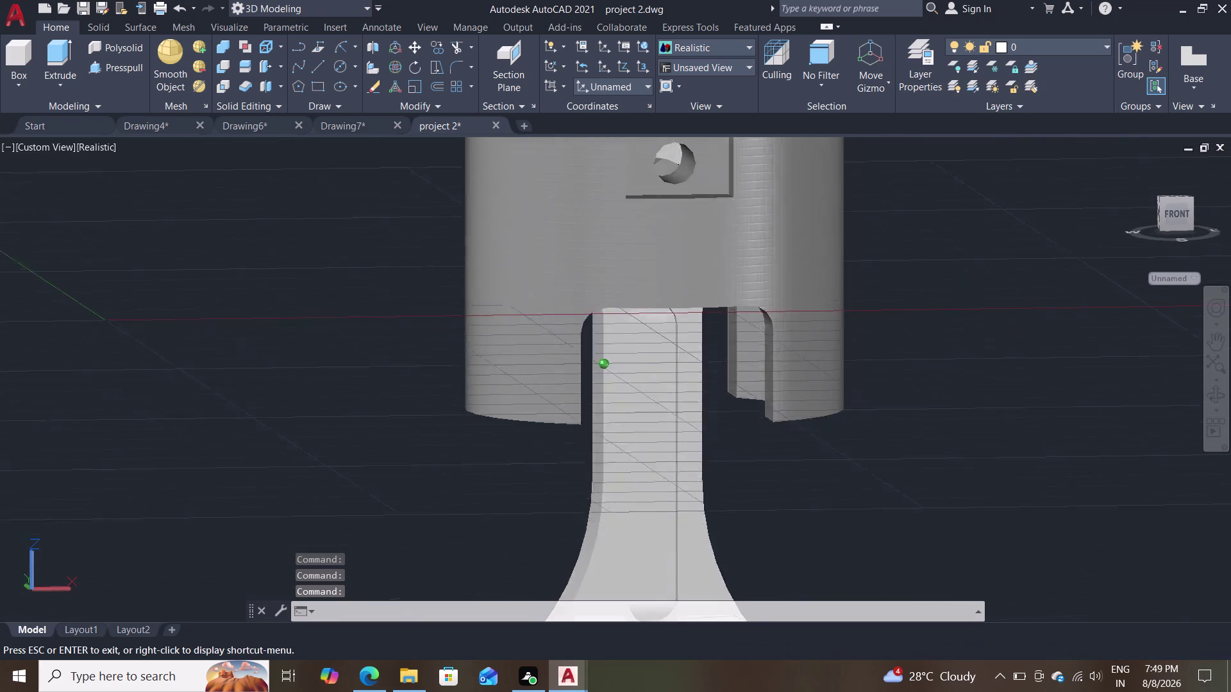
middle_drag(906, 449, 891, 449)
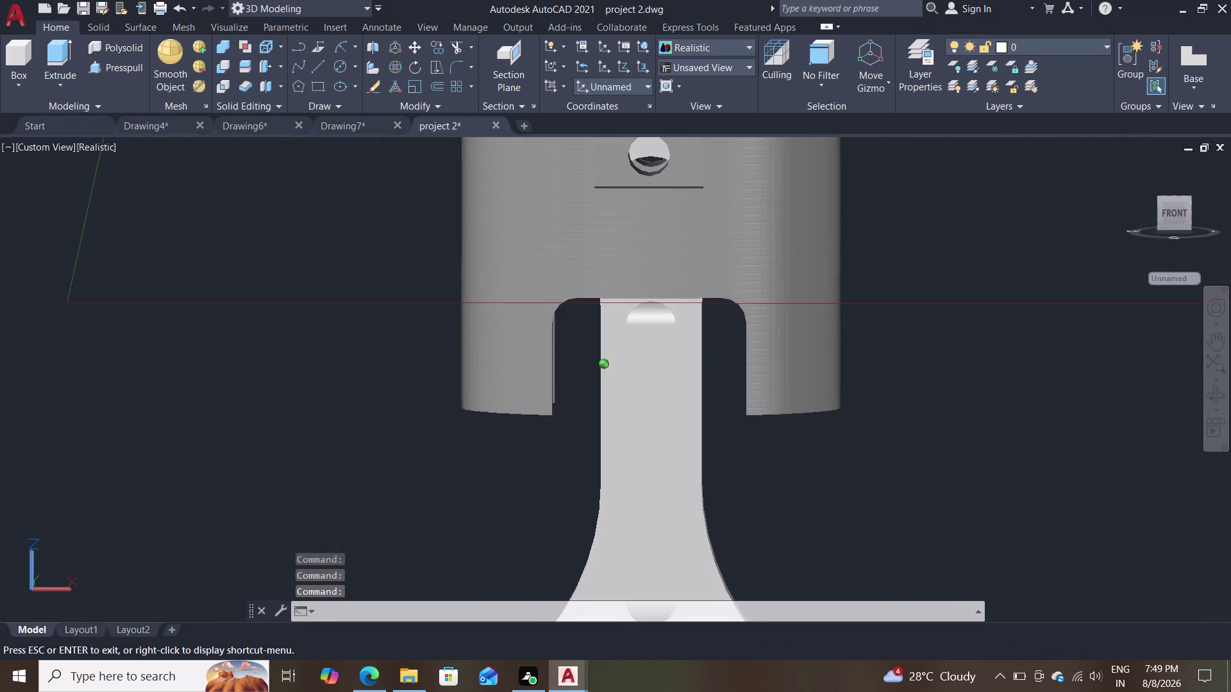
middle_drag(891, 448, 889, 459)
key(s)
key(c)
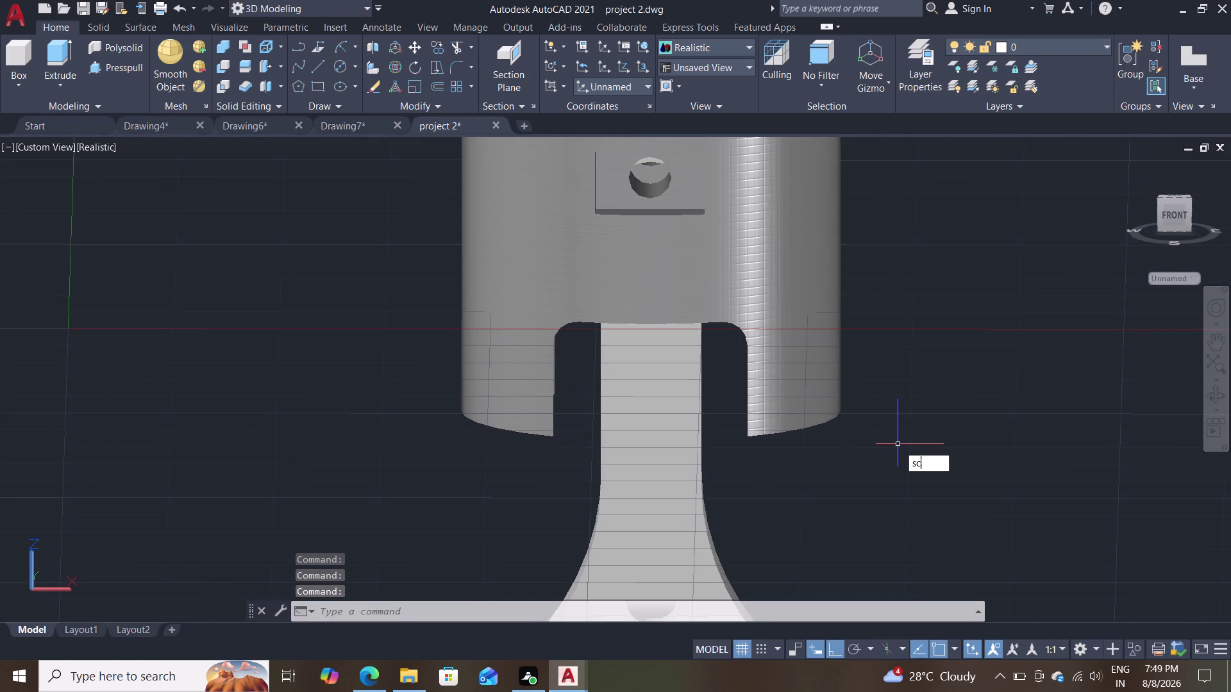
key(Return)
click(673, 432)
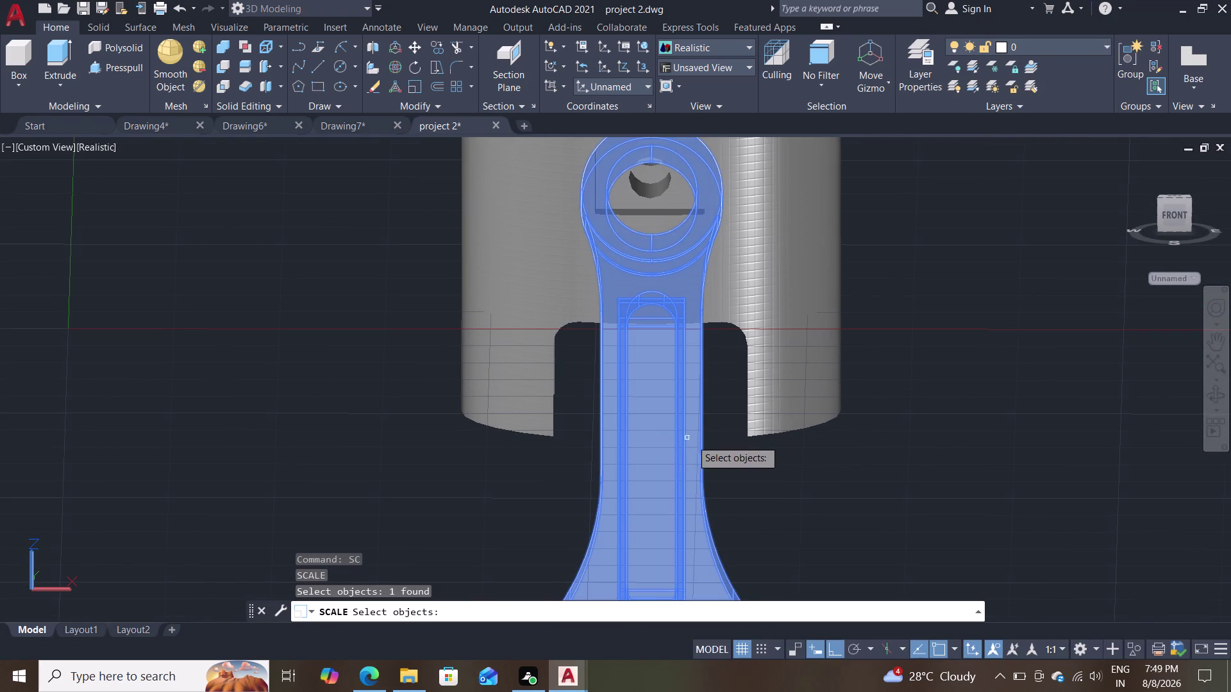
scroll(down, 3)
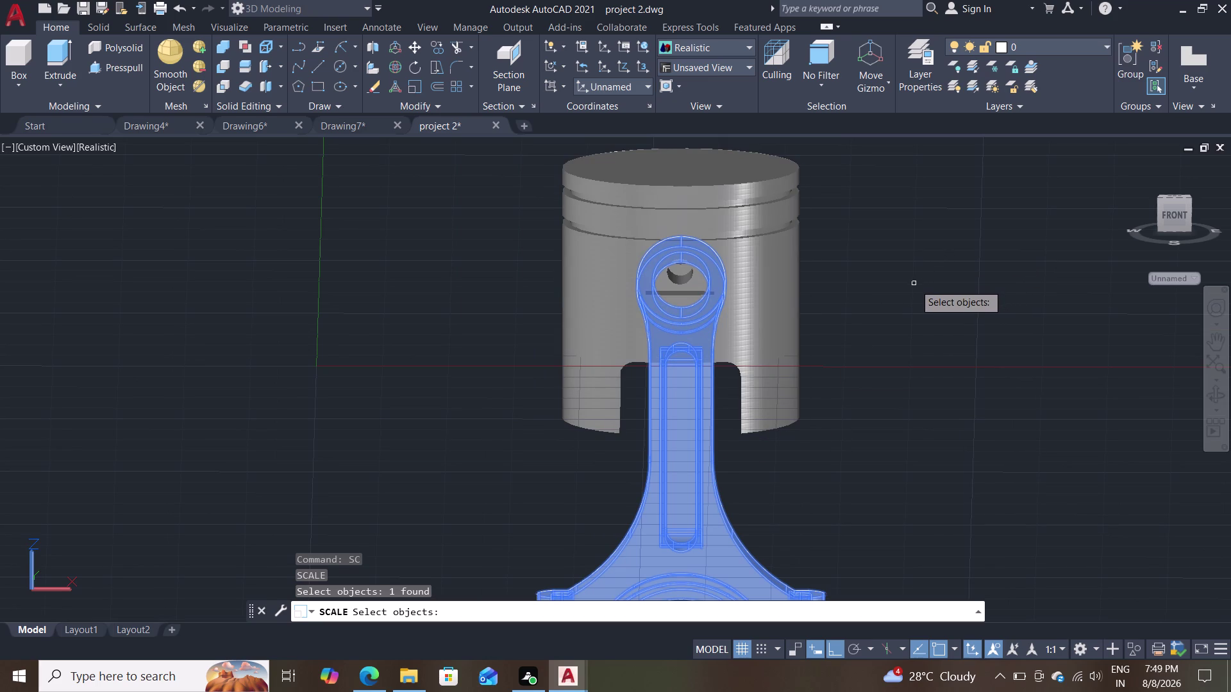
key(Return)
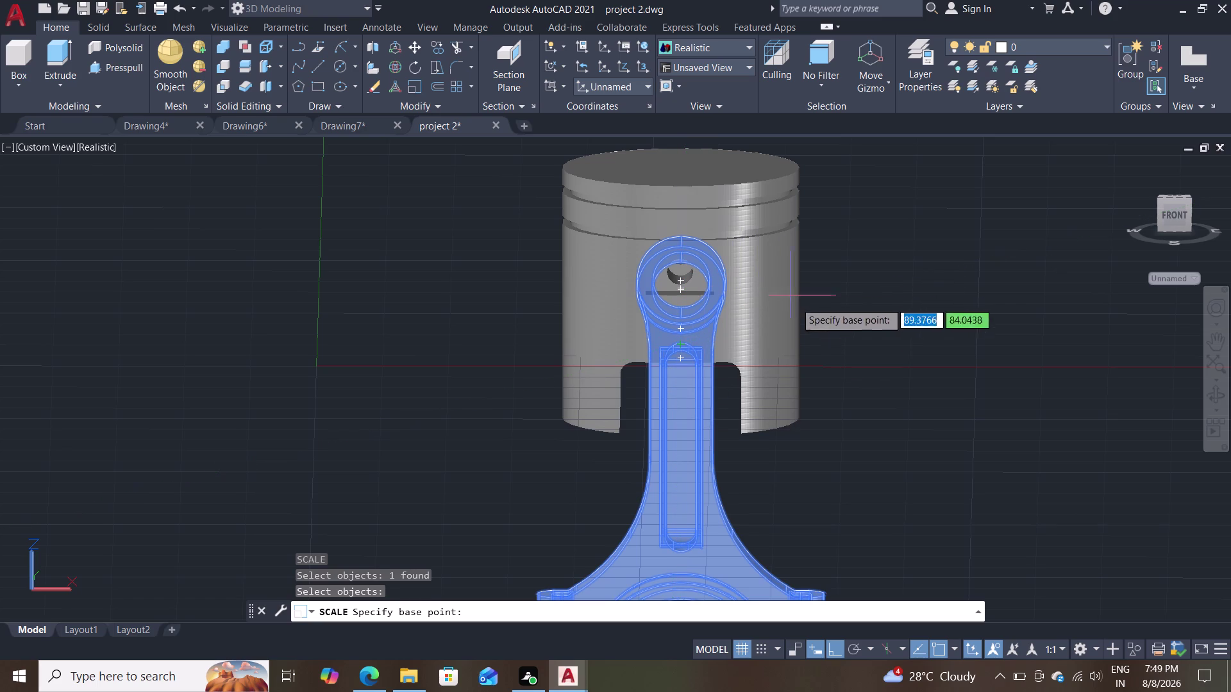
middle_drag(862, 432, 863, 431)
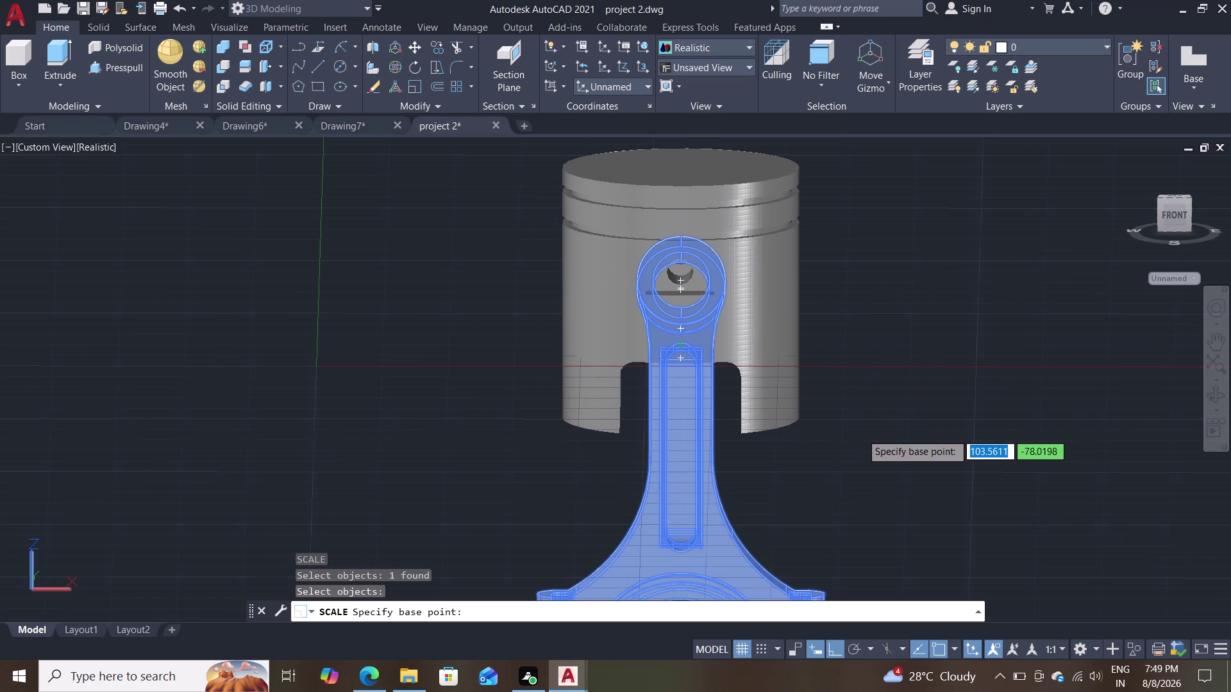
middle_drag(863, 432, 879, 319)
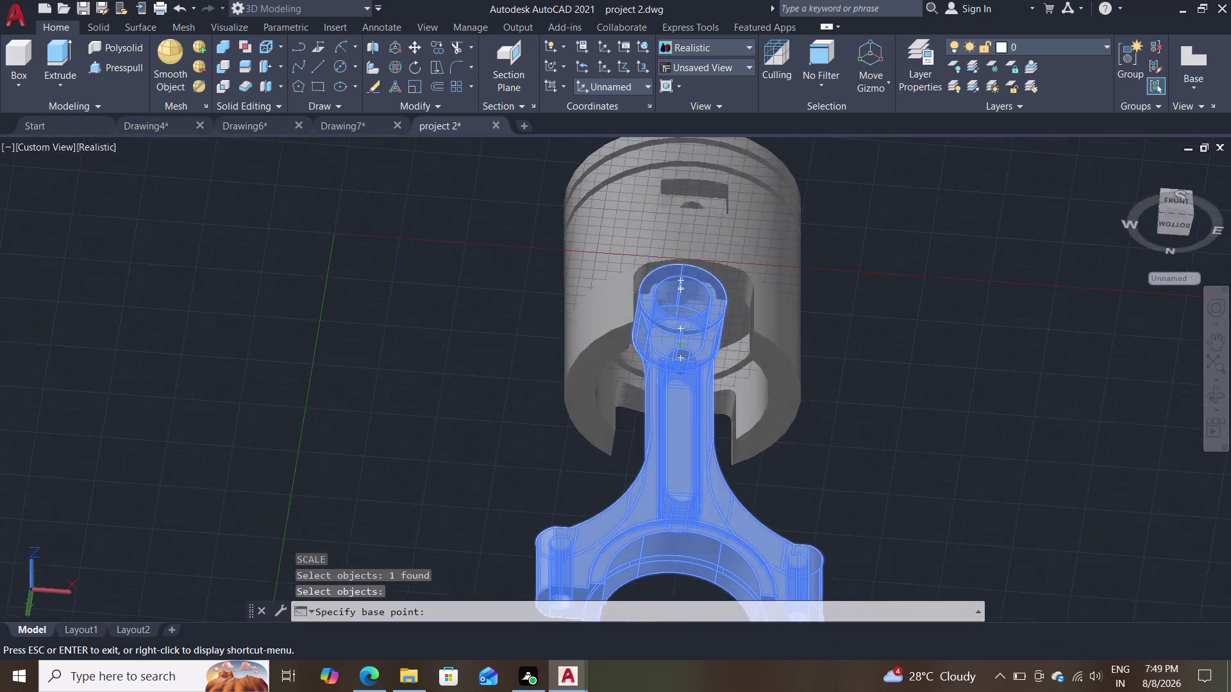
middle_drag(879, 320, 868, 440)
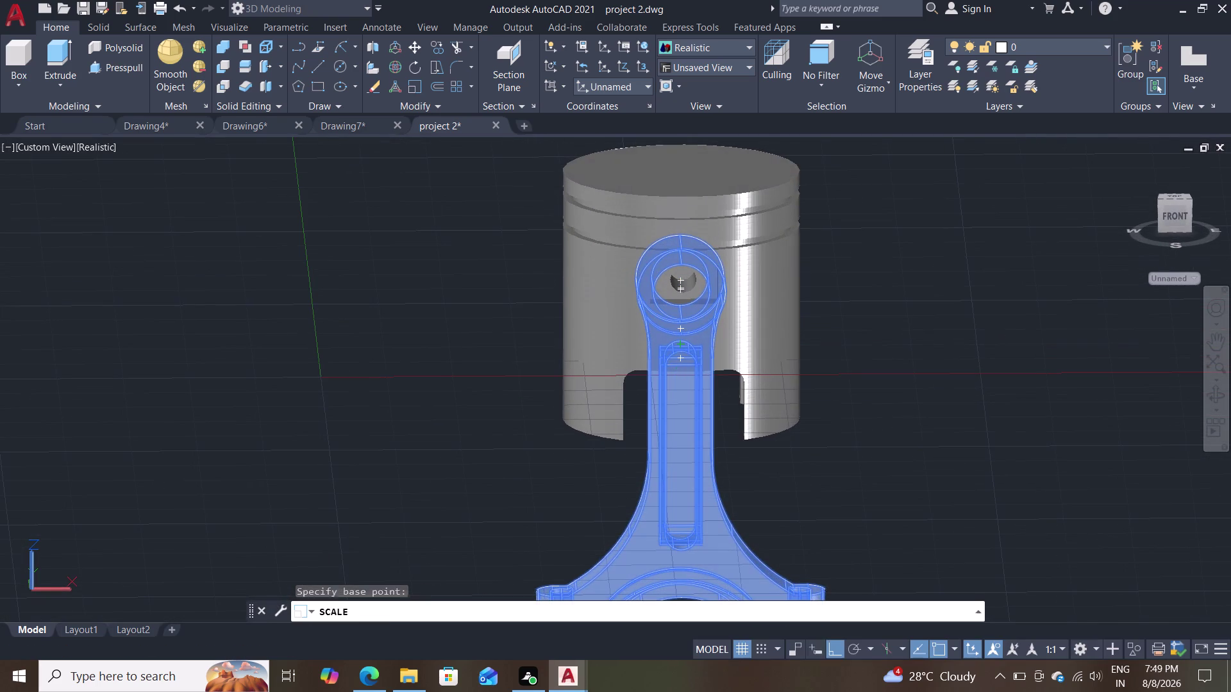
click(677, 367)
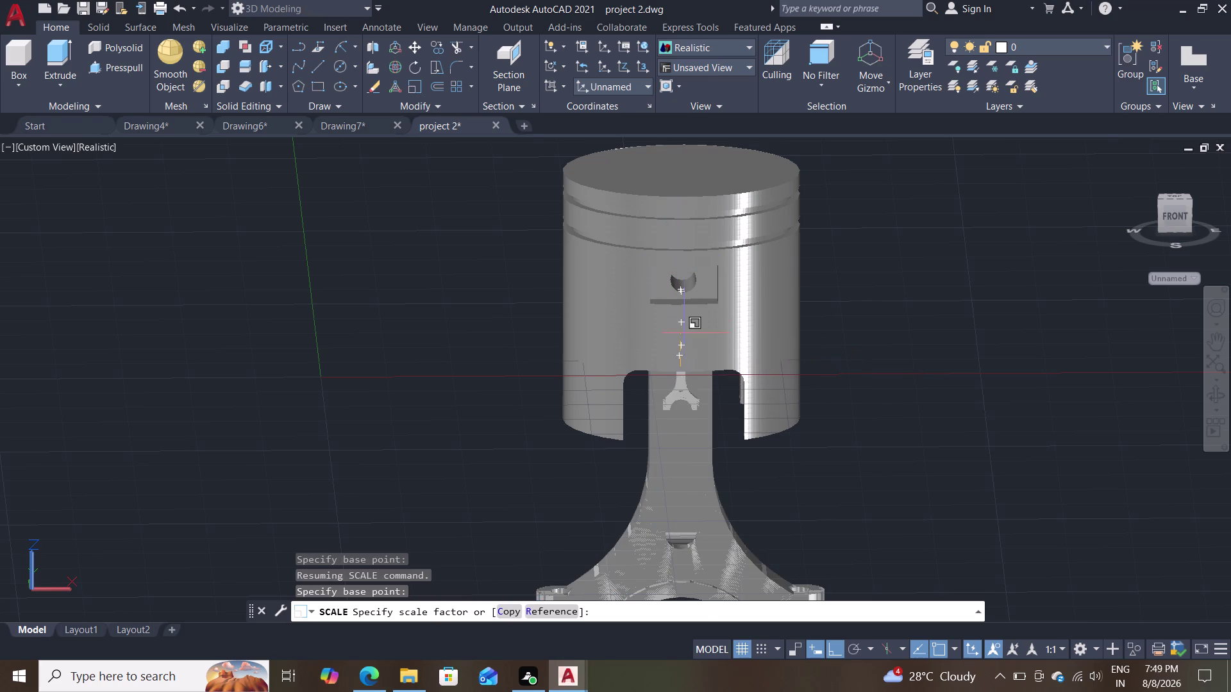
key(Escape)
key(Escape)
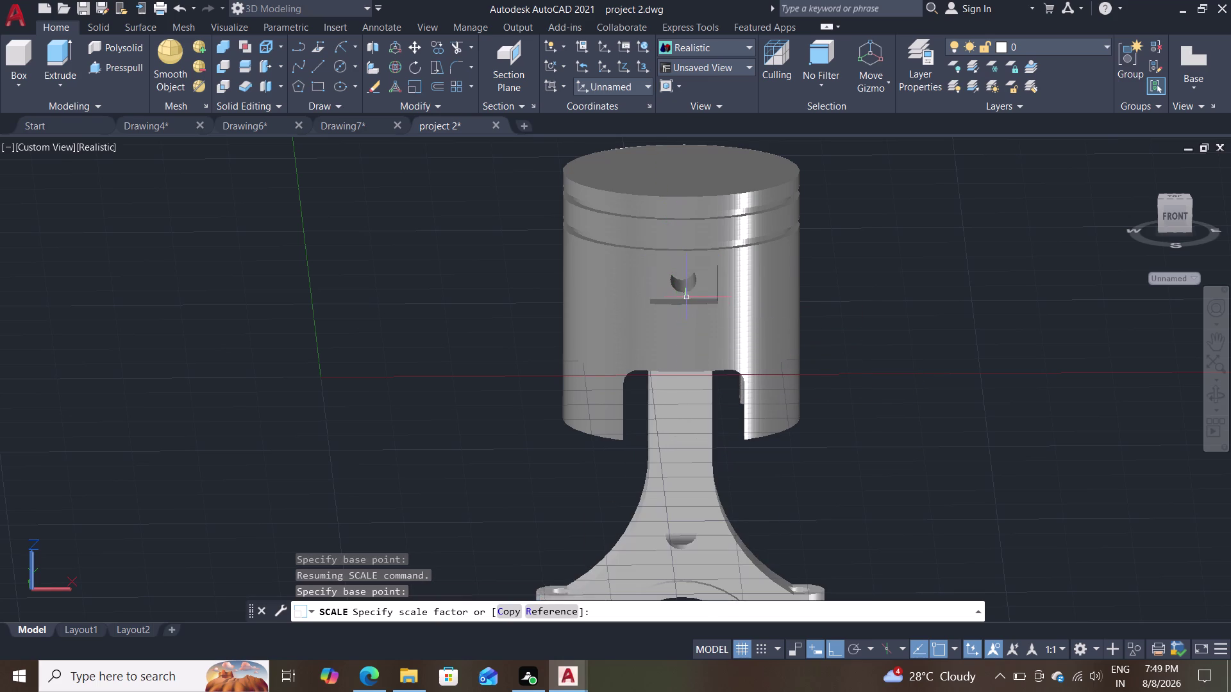
scroll(down, 3)
scroll(up, 3)
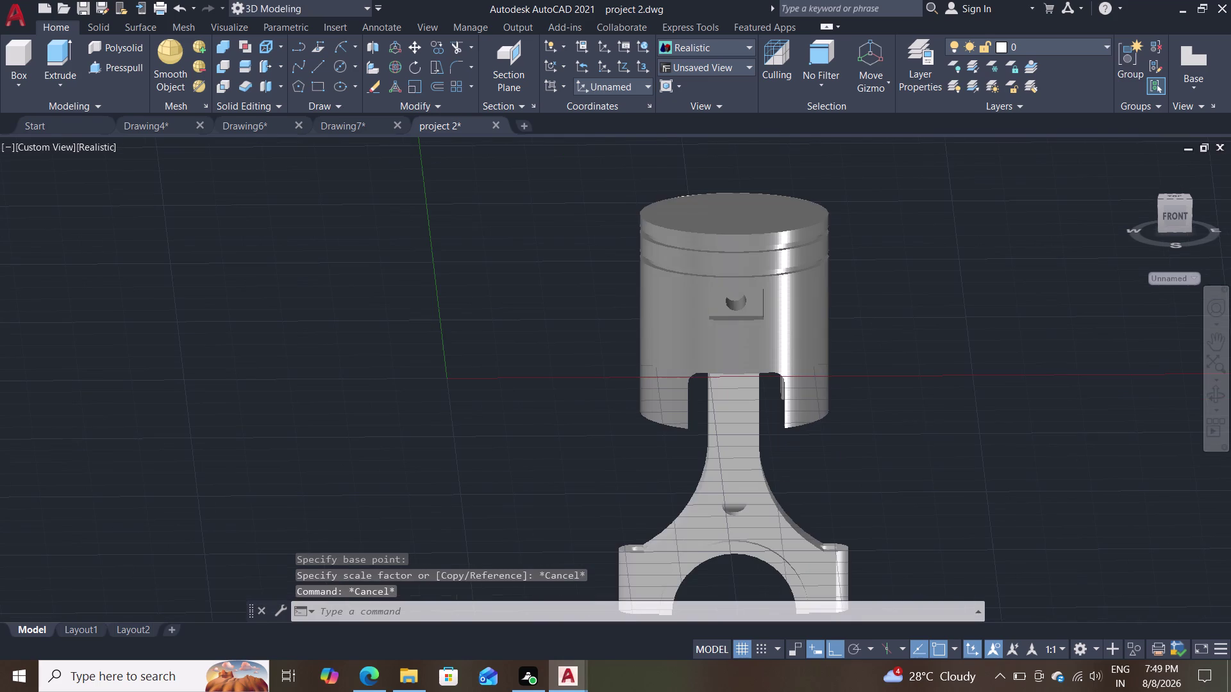
scroll(down, 3)
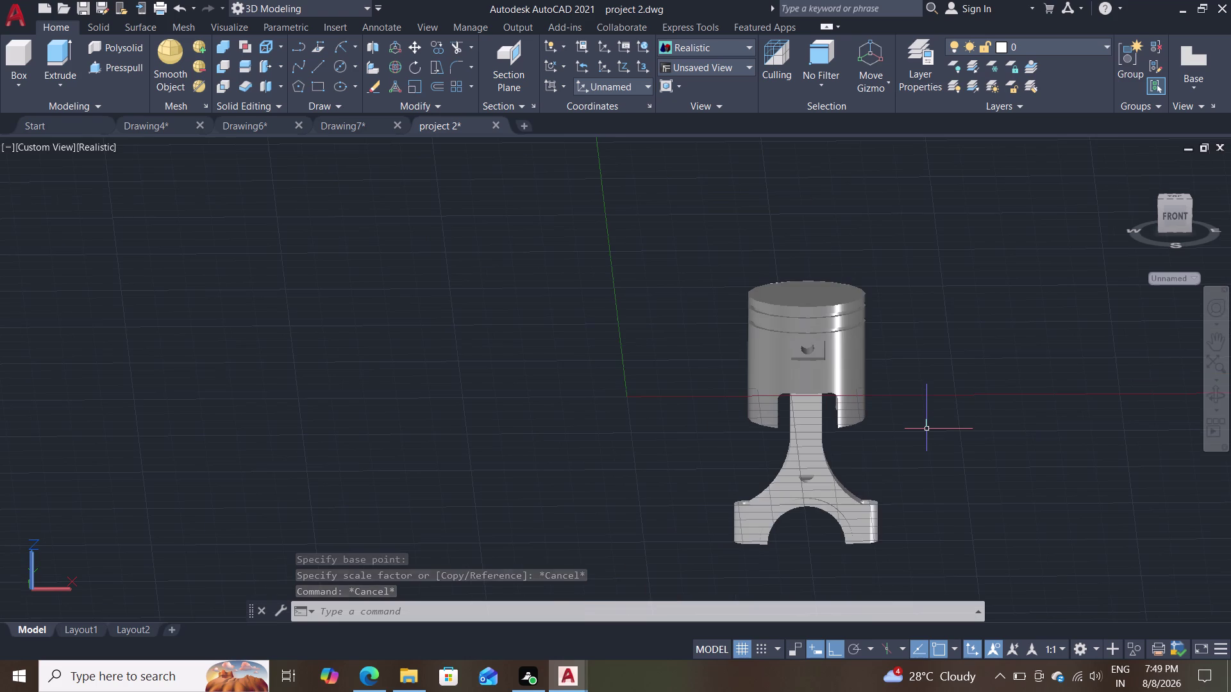
scroll(up, 3)
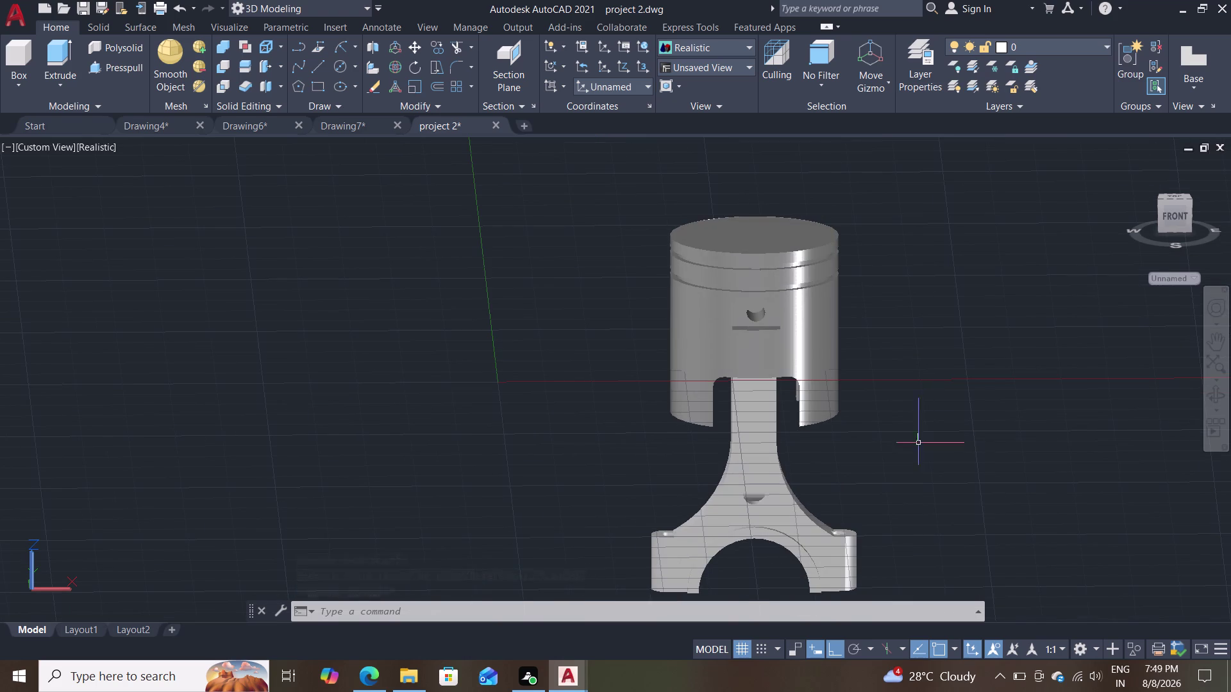
middle_drag(933, 461, 892, 254)
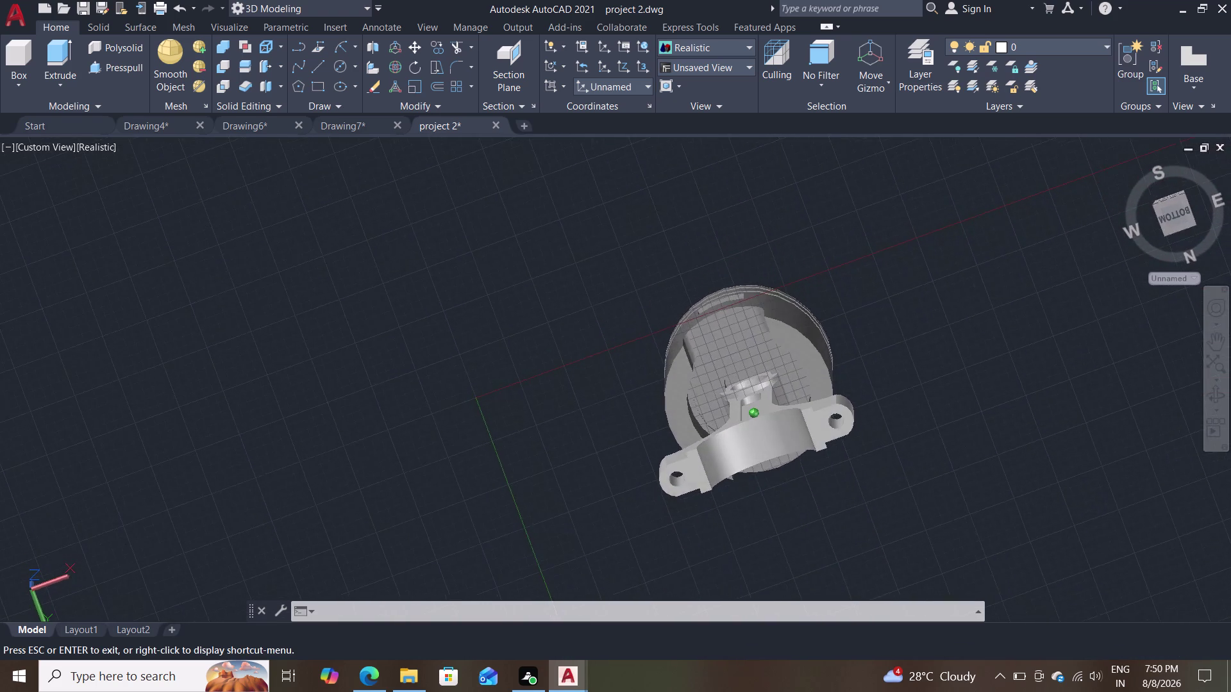
middle_drag(893, 255, 661, 299)
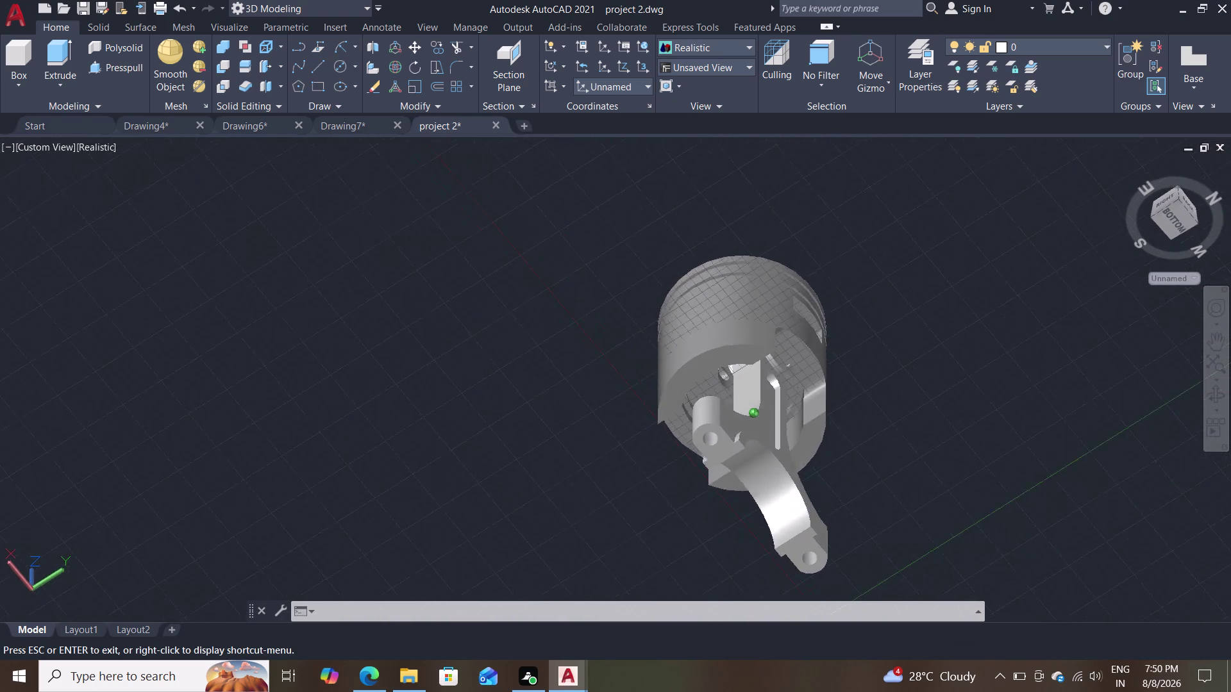
middle_drag(661, 299, 648, 301)
scroll(up, 3)
scroll(down, 3)
scroll(up, 3)
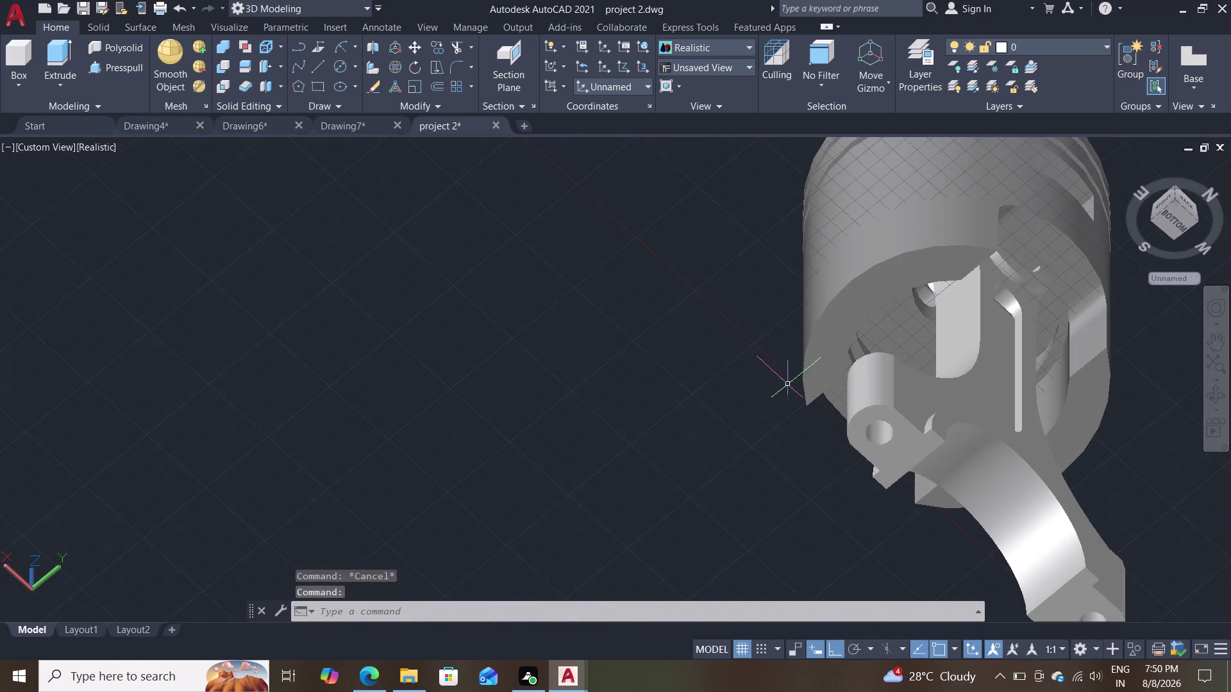
middle_drag(687, 317, 454, 380)
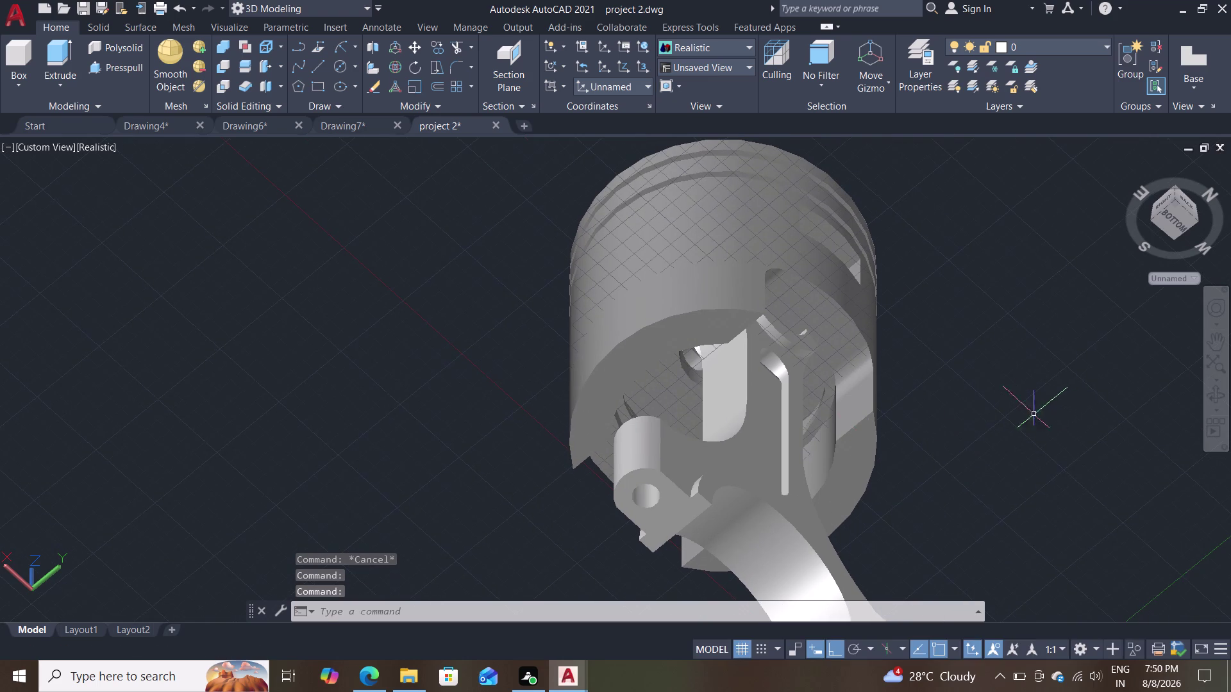
middle_drag(1029, 415, 937, 275)
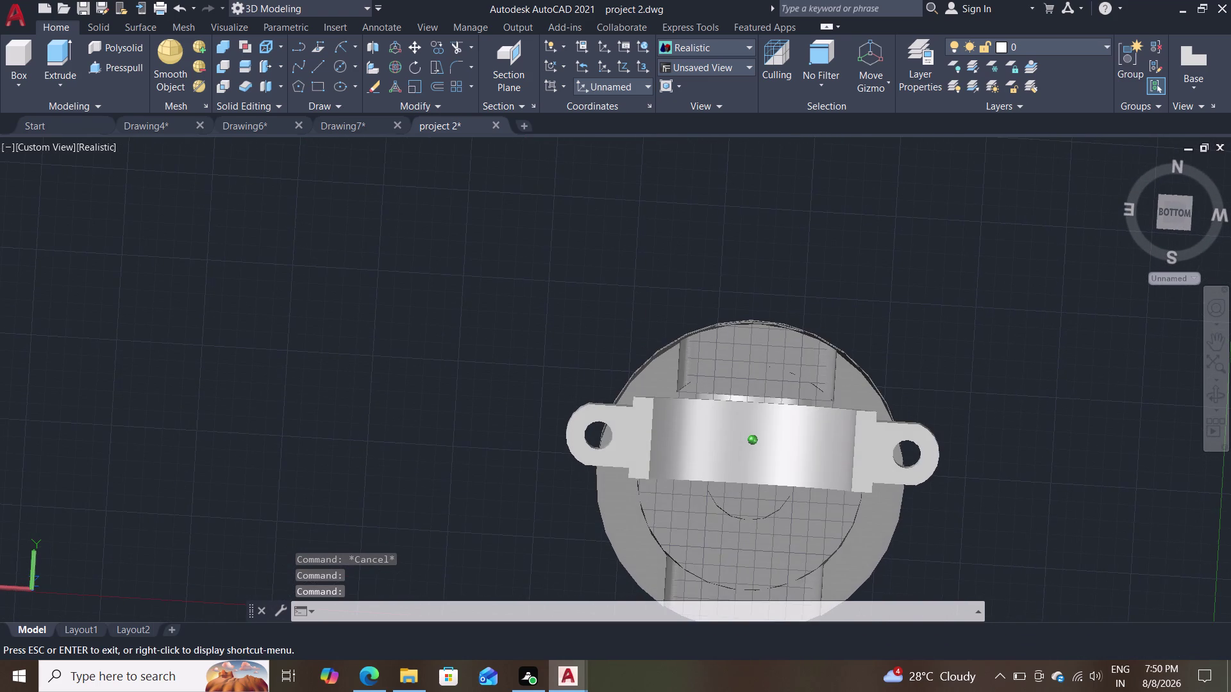
middle_drag(937, 275, 937, 265)
scroll(down, 3)
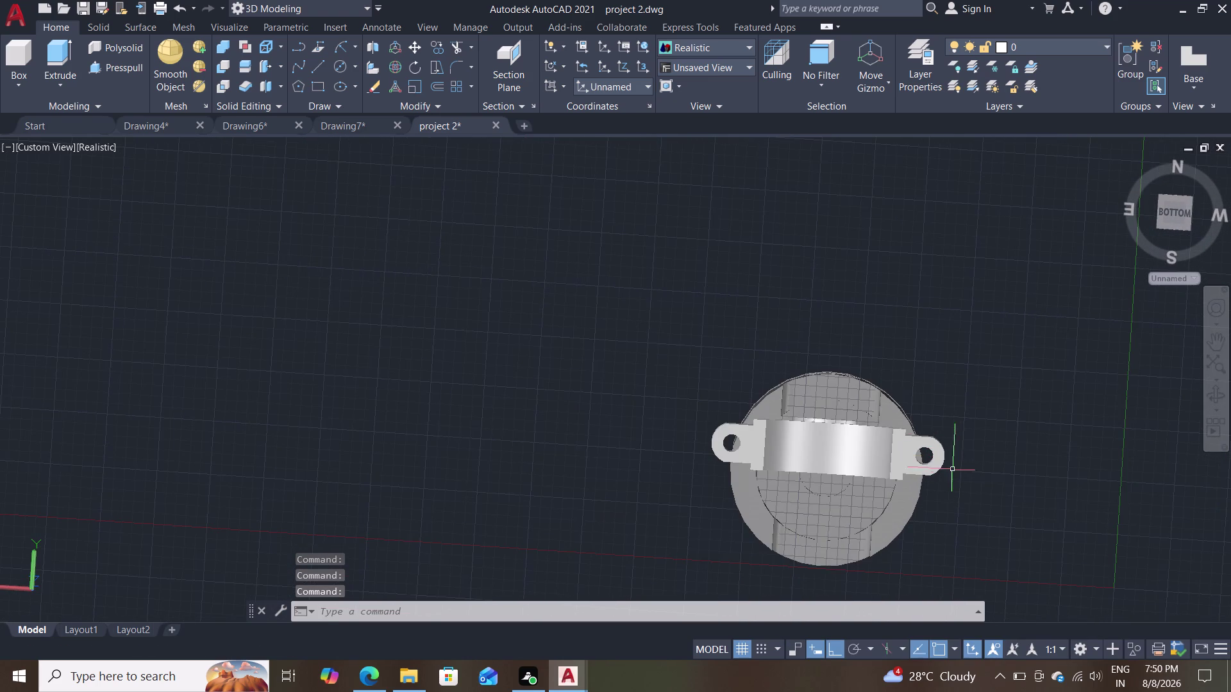
middle_drag(985, 490, 991, 437)
scroll(up, 3)
scroll(up, 3)
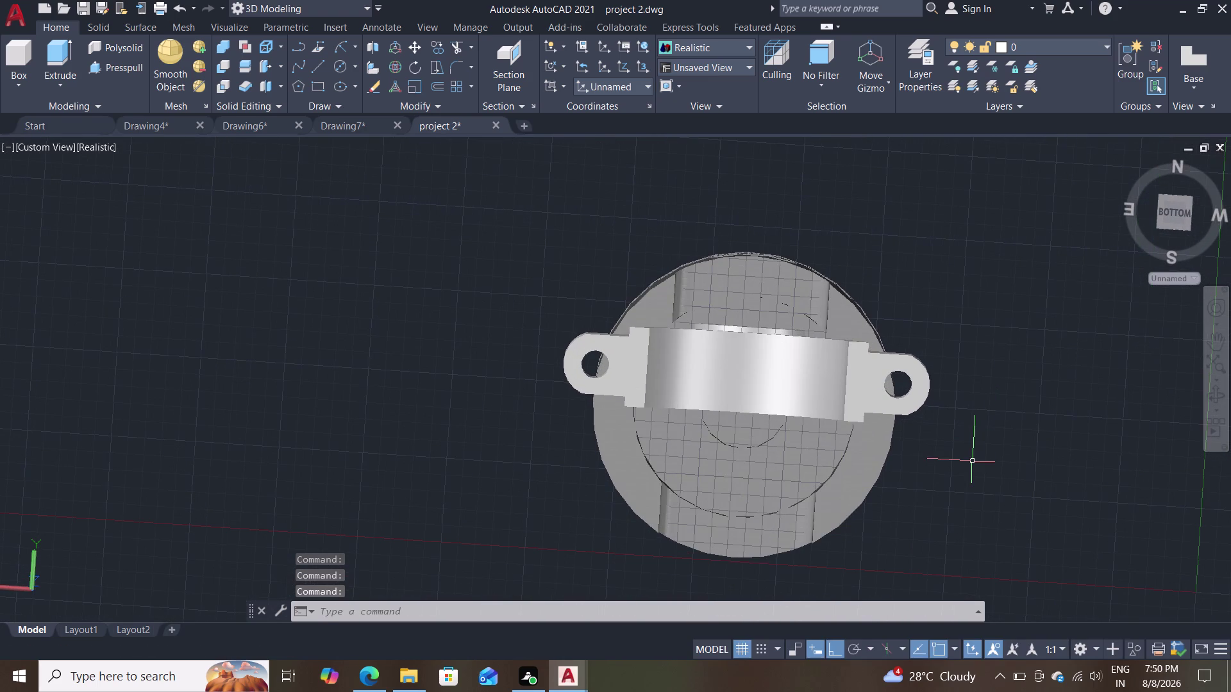
key(m)
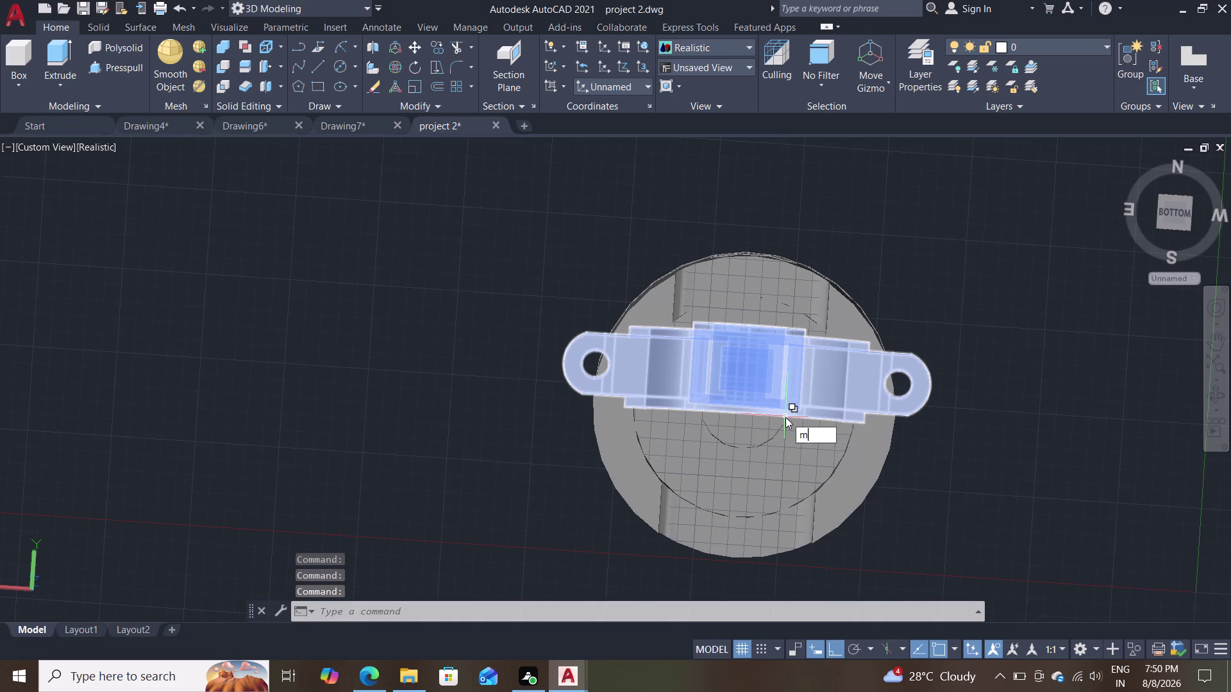
Begin moving the rod cap solid, cancel the move, and orbit to the back.
key(Return)
click(744, 375)
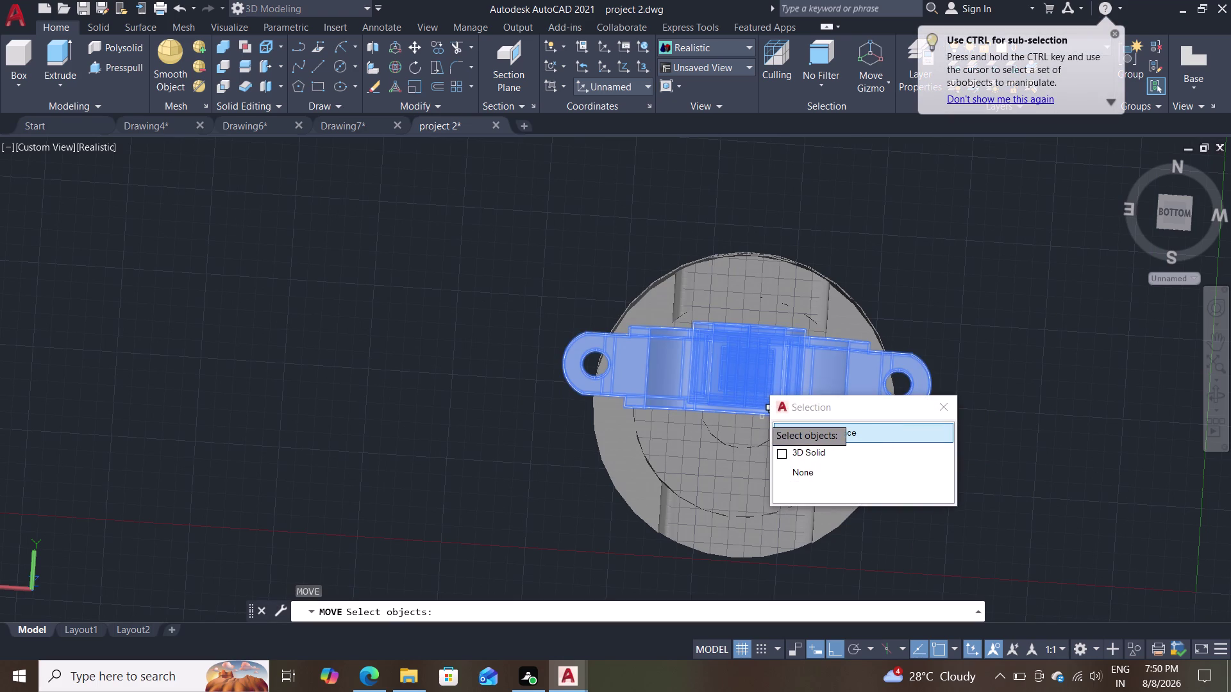
key(Return)
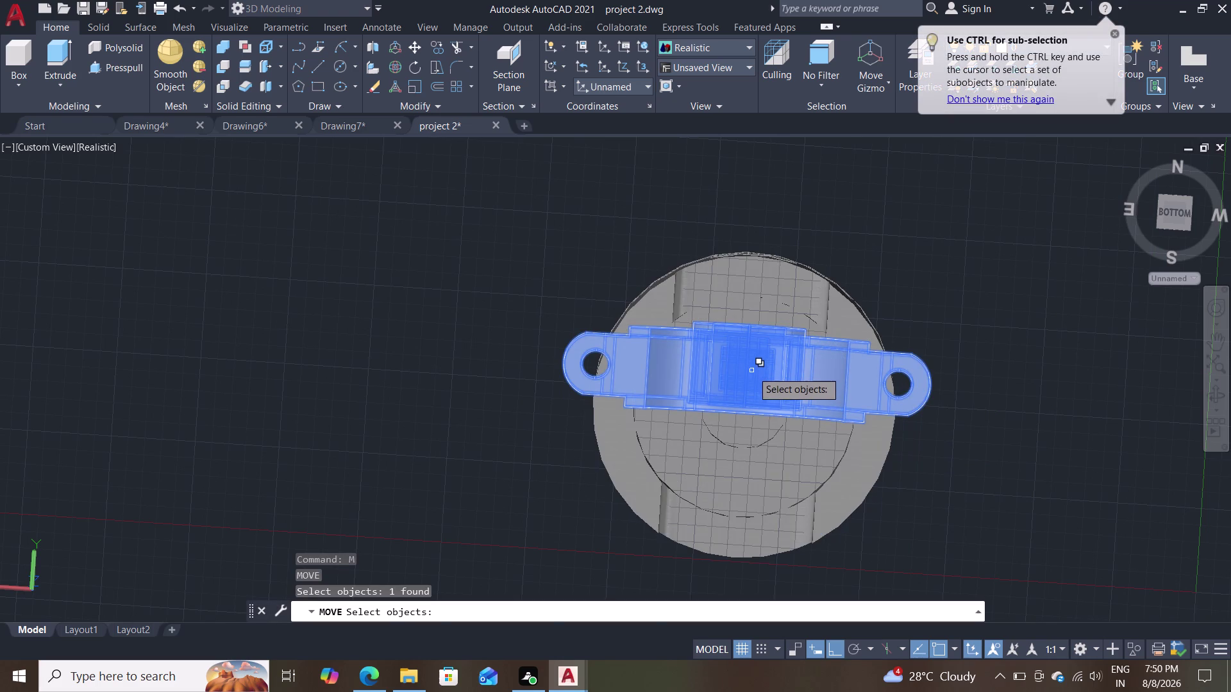
key(Return)
click(749, 370)
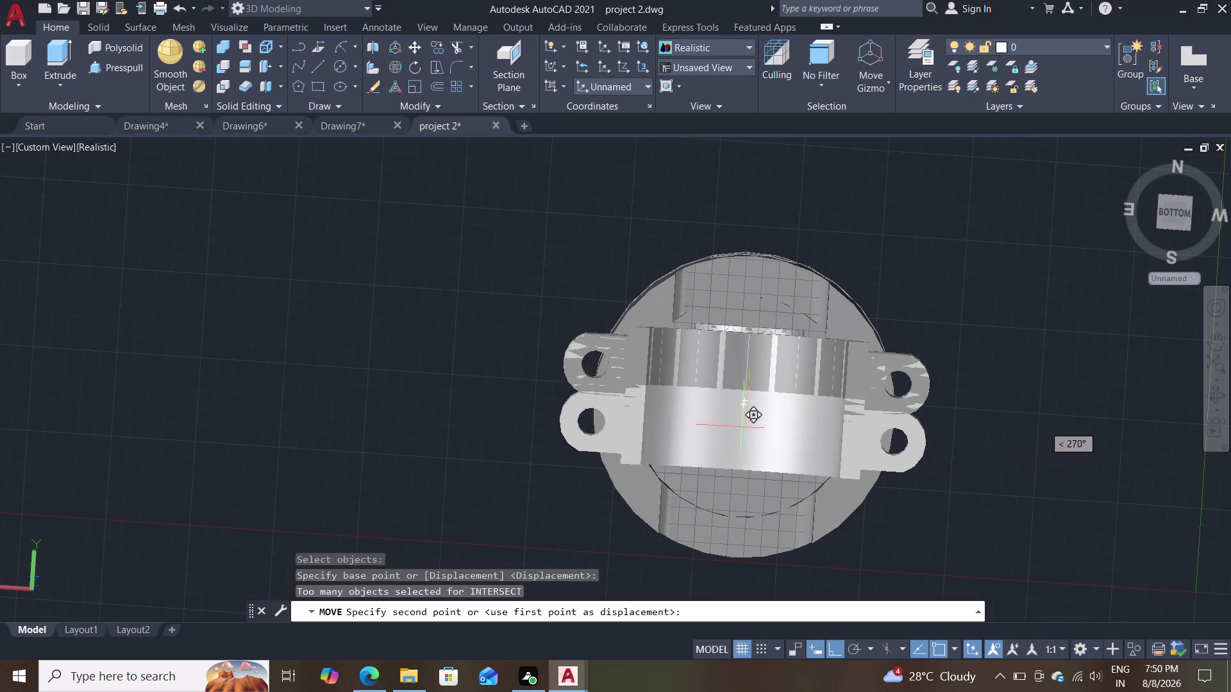
click(744, 409)
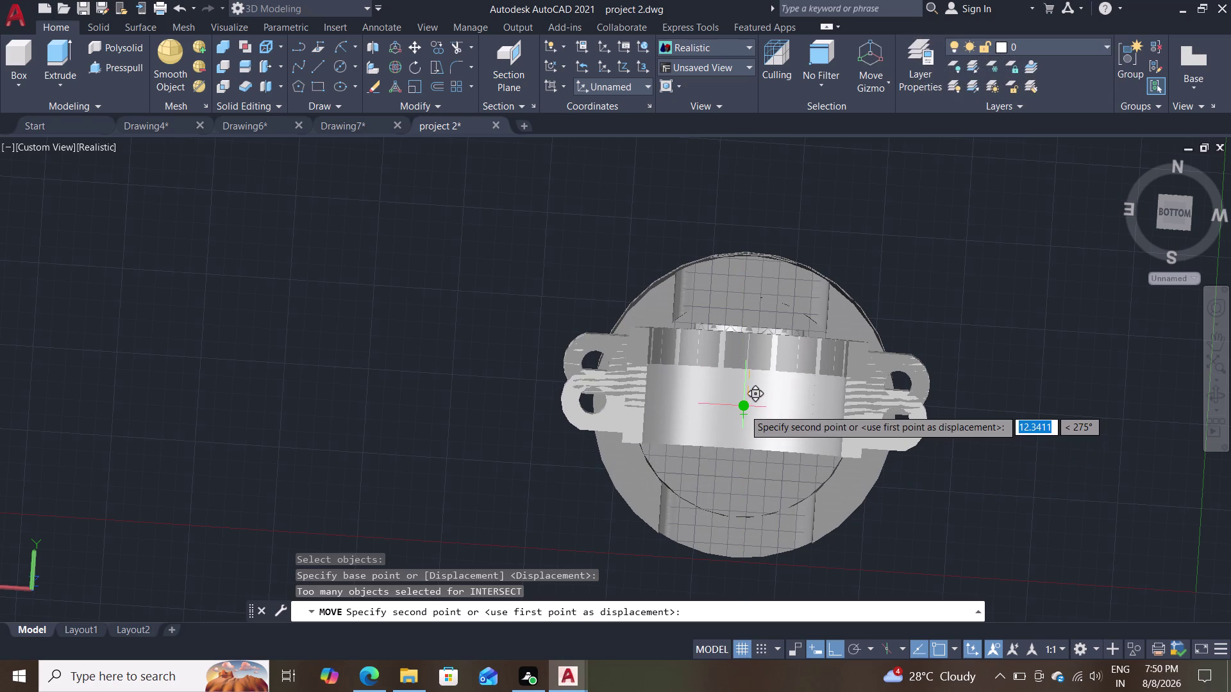
key(Escape)
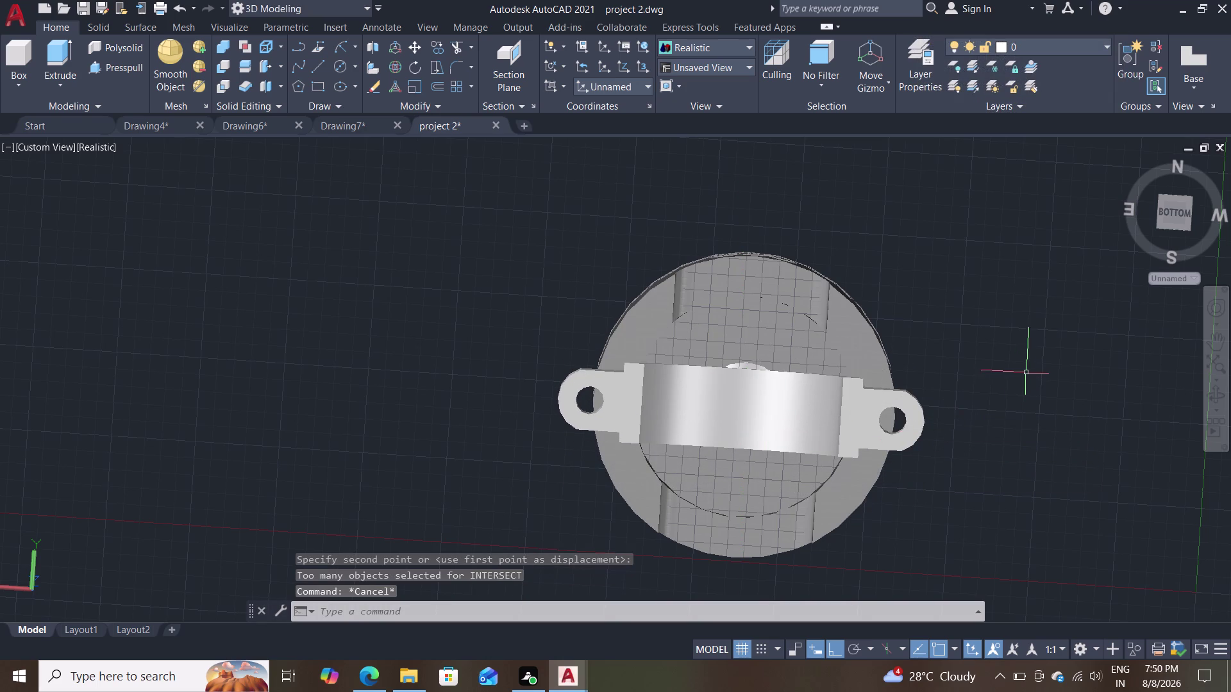
middle_drag(993, 352, 986, 501)
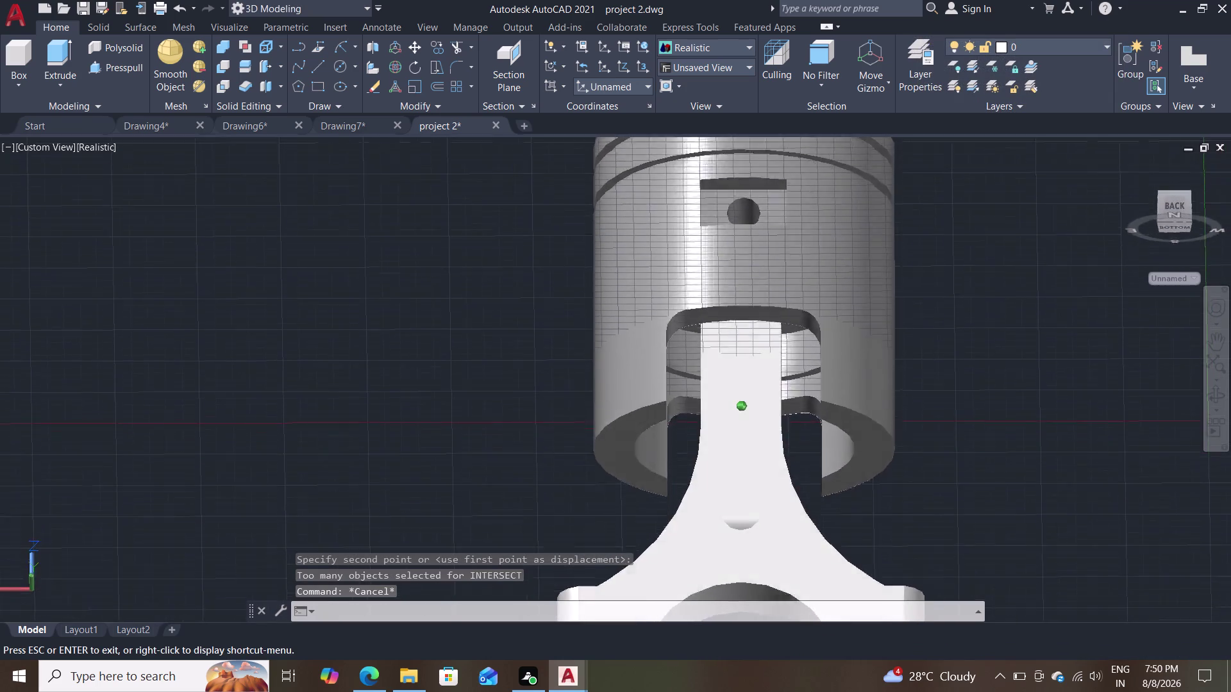
middle_drag(986, 501, 981, 534)
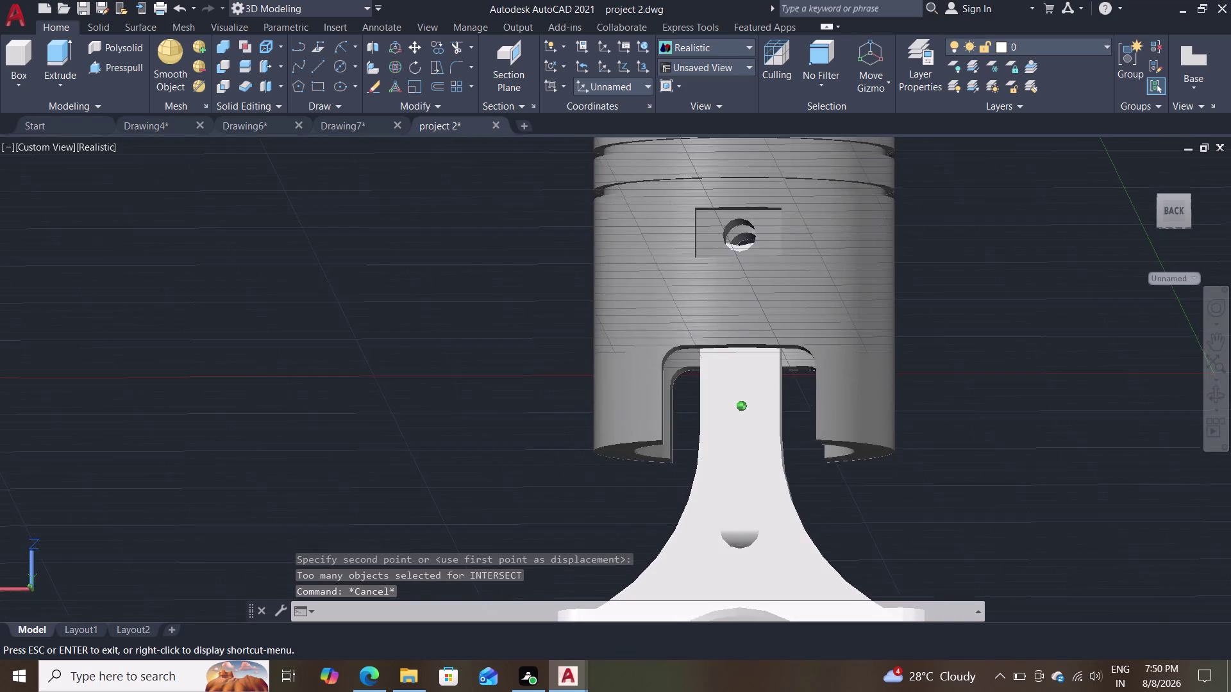
middle_drag(981, 534, 1009, 552)
scroll(down, 3)
middle_drag(992, 403, 936, 380)
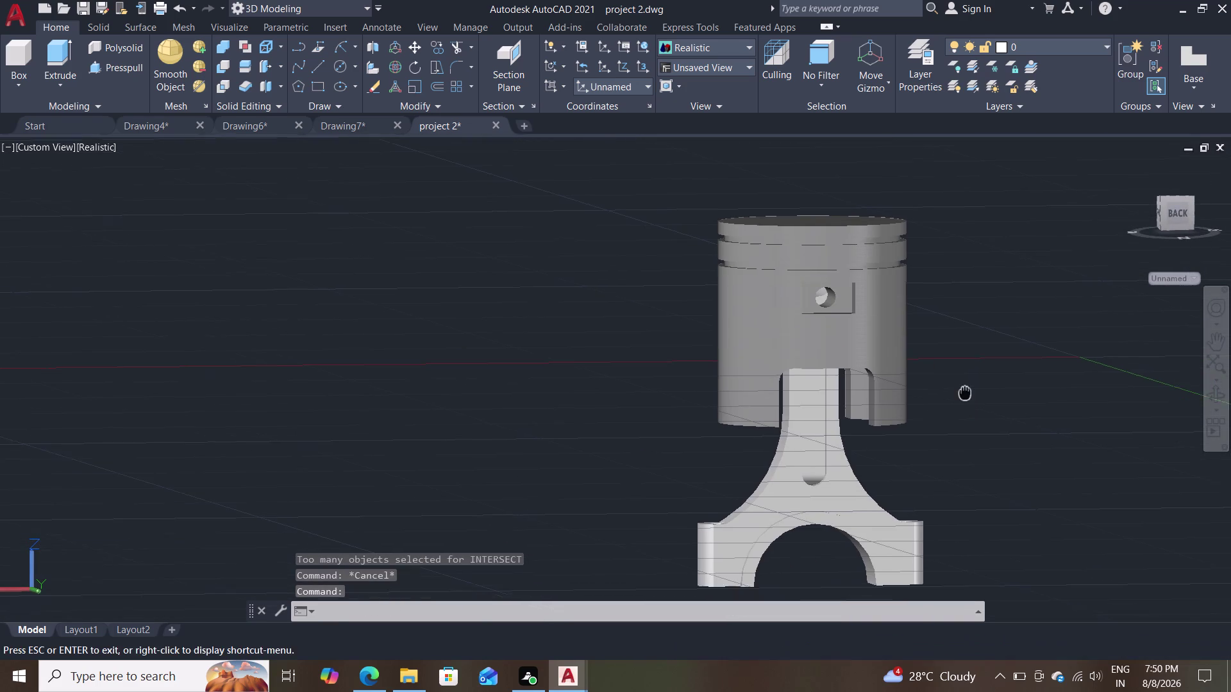
middle_drag(936, 380, 848, 379)
click(711, 412)
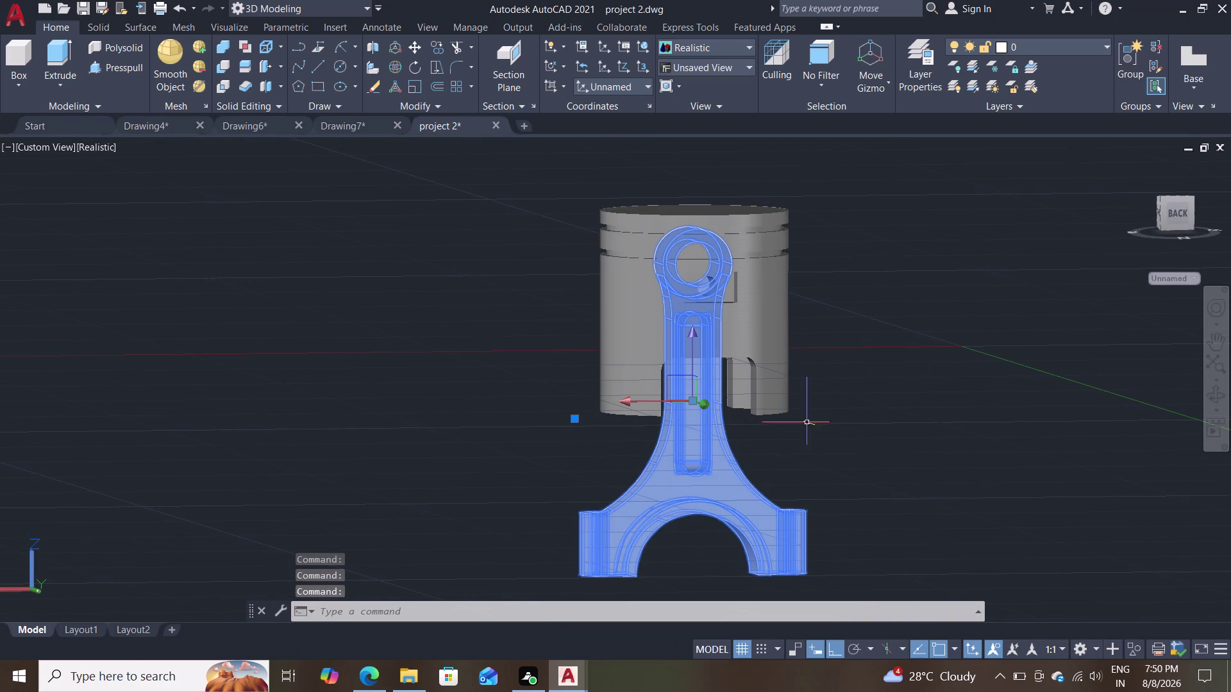
key(Escape)
middle_drag(900, 415, 833, 359)
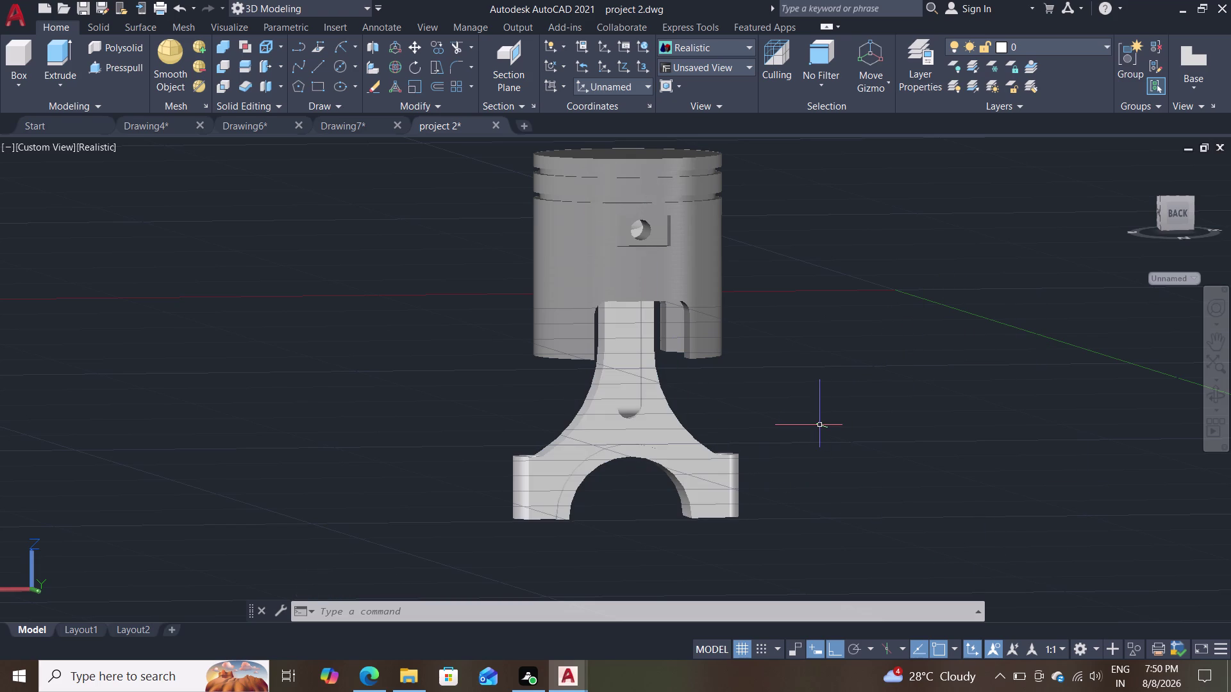
middle_drag(831, 453, 773, 367)
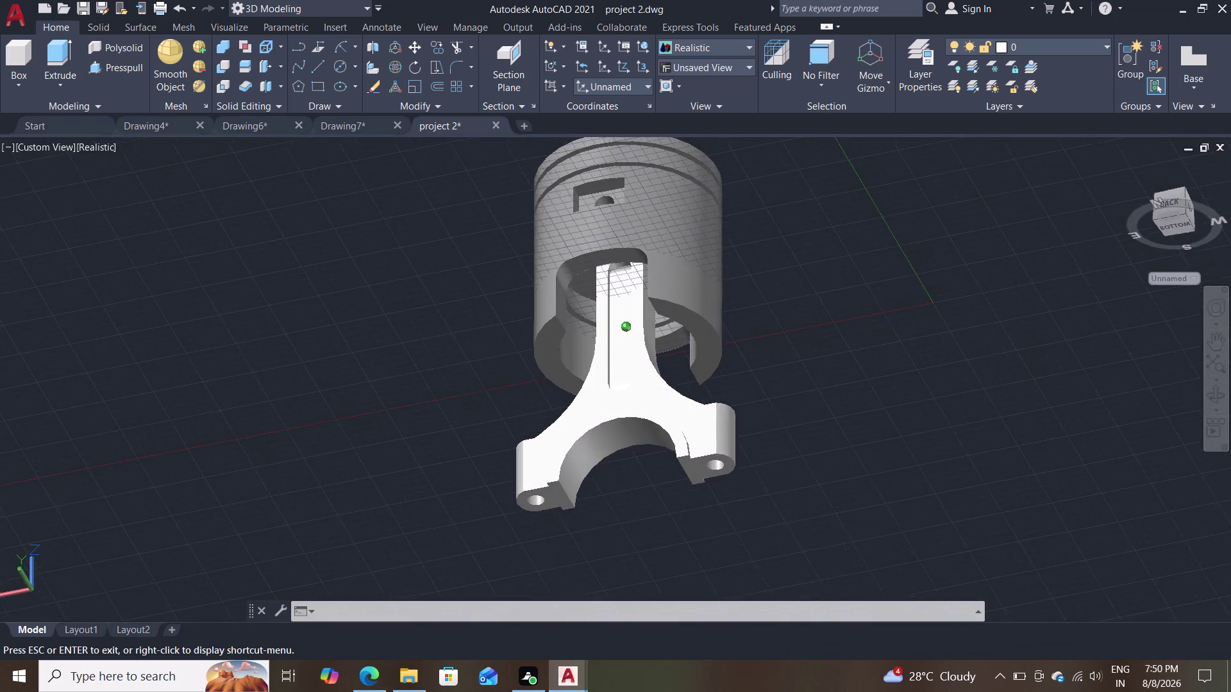
middle_drag(773, 367, 813, 490)
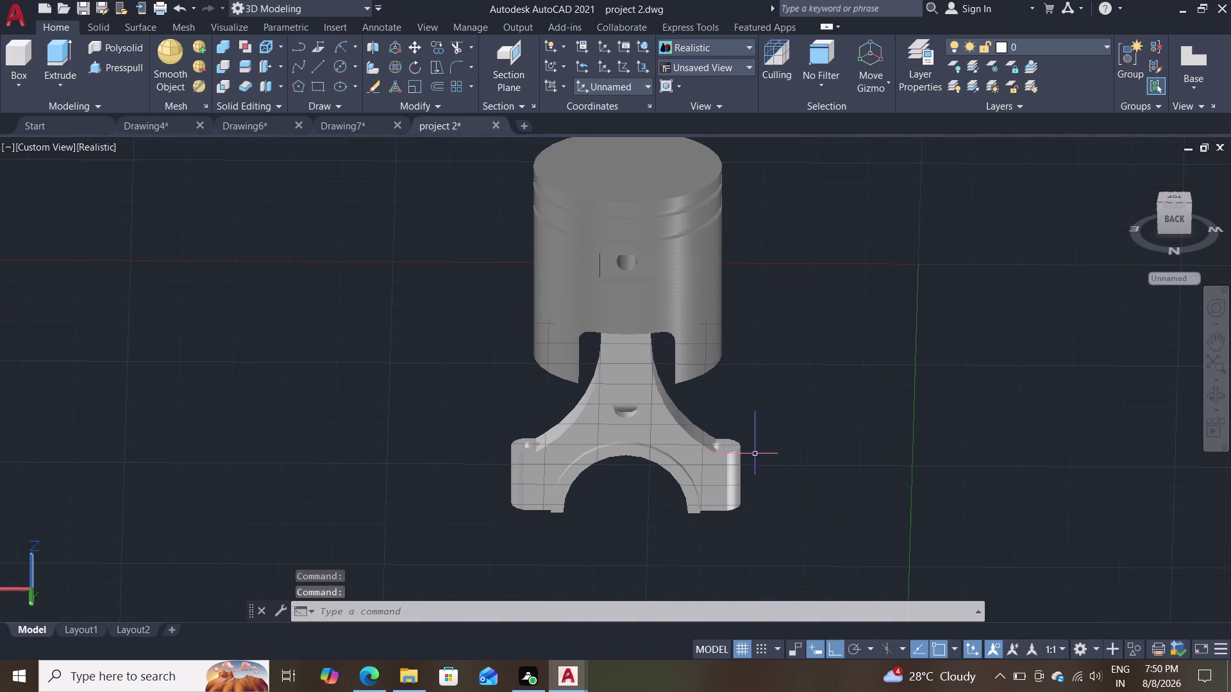
click(714, 453)
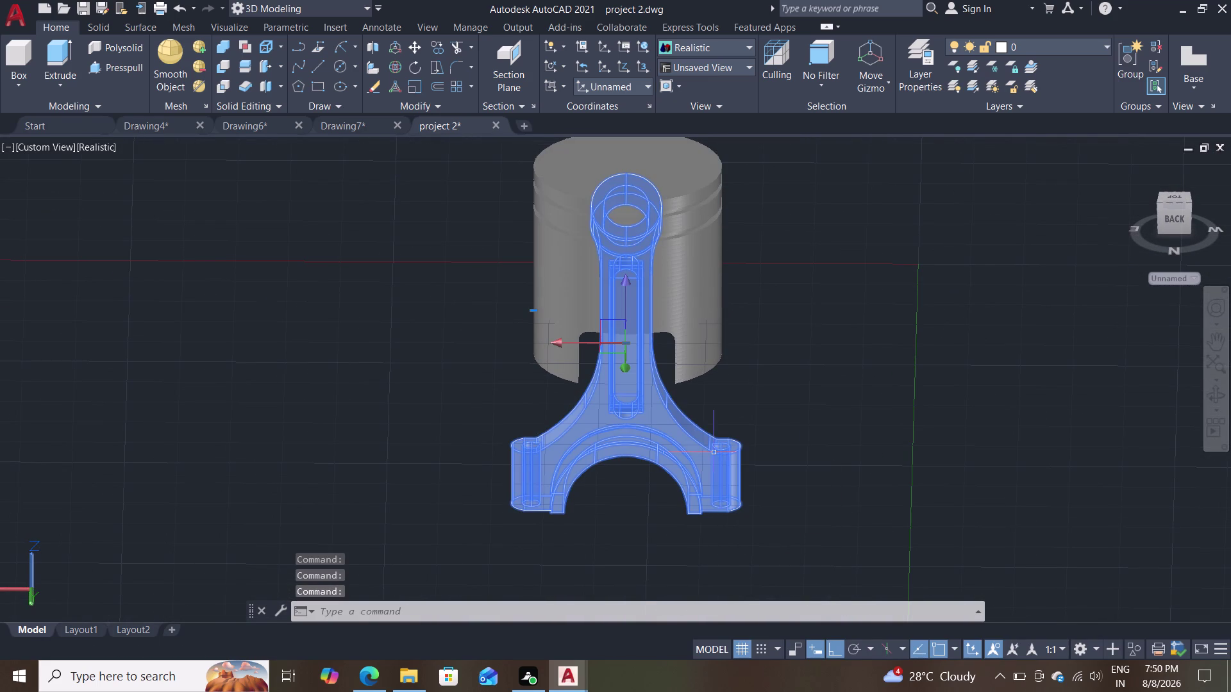
click(698, 237)
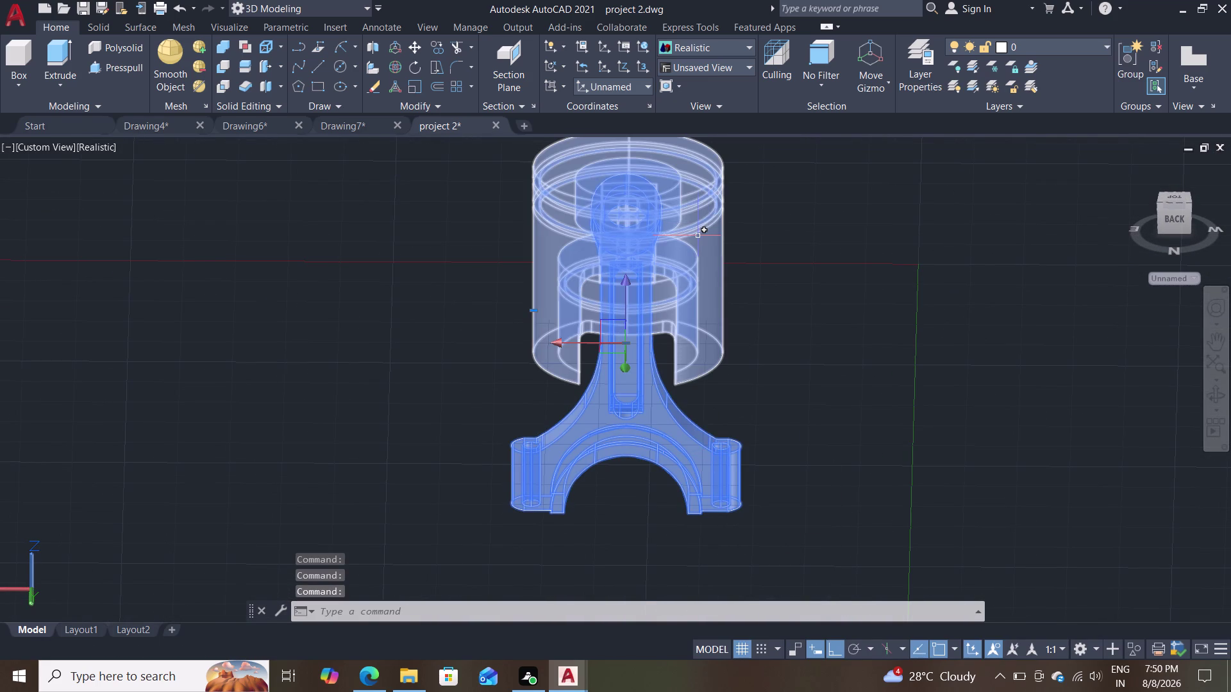
key(Escape)
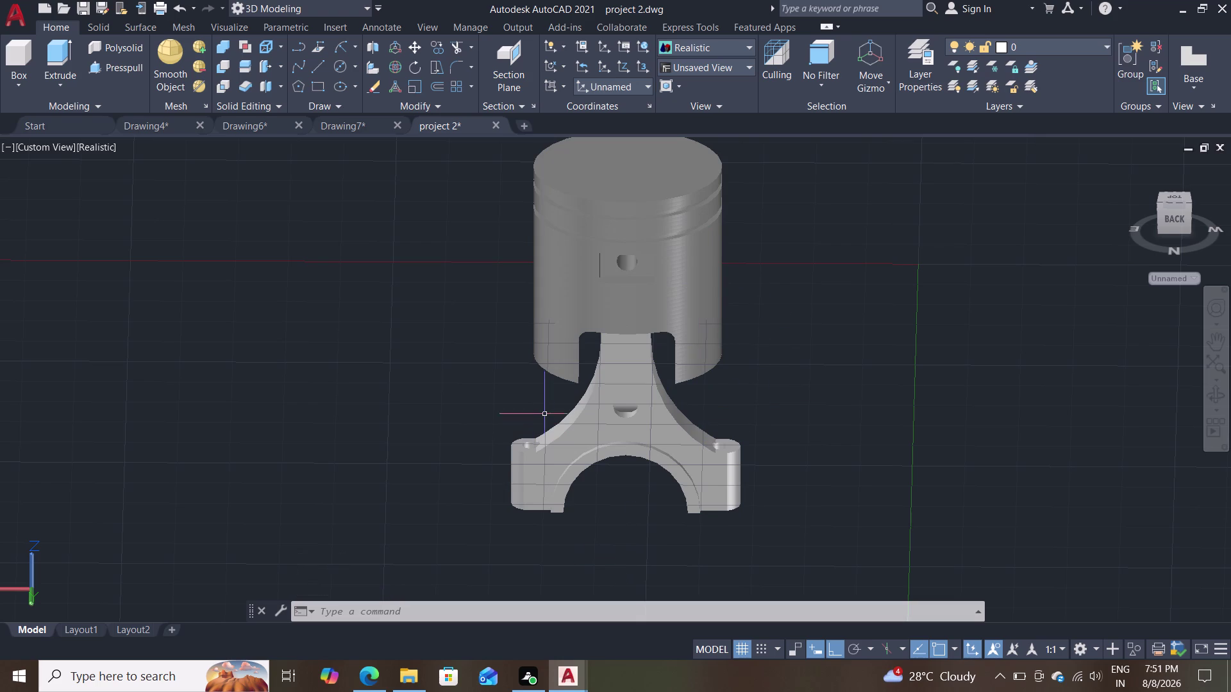
double_click(496, 126)
Close the project 2, Drawing7 and Drawing6 tabs, answering the save prompt.
click(677, 374)
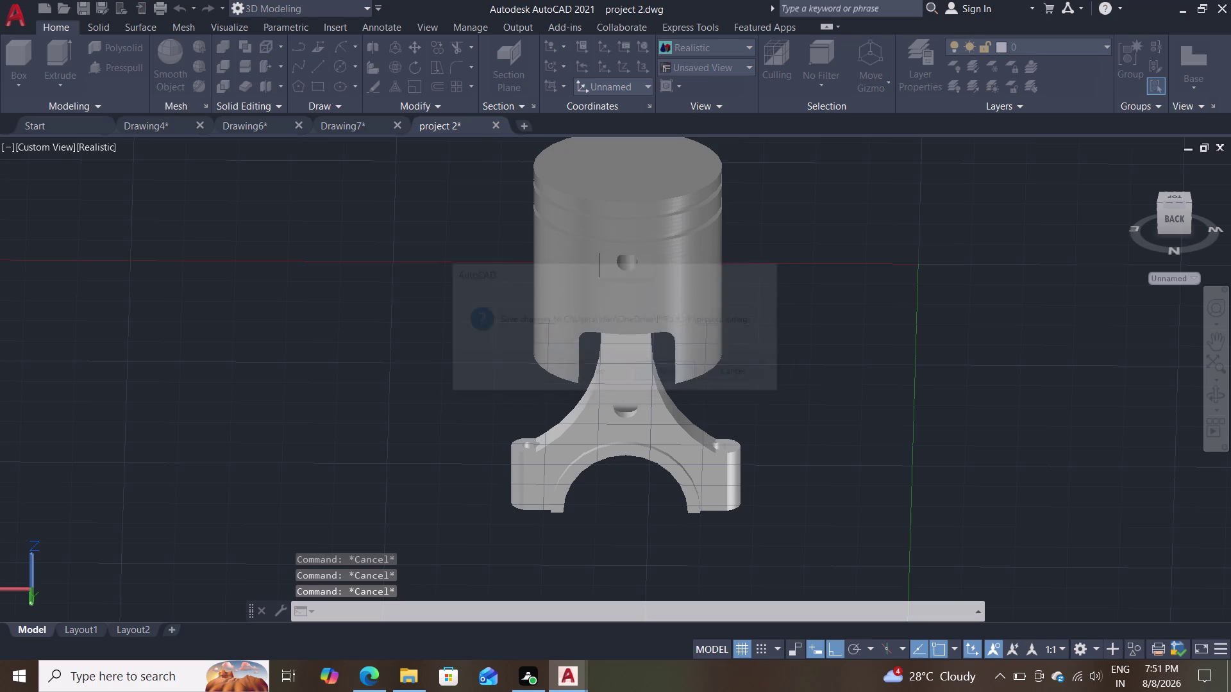
click(393, 124)
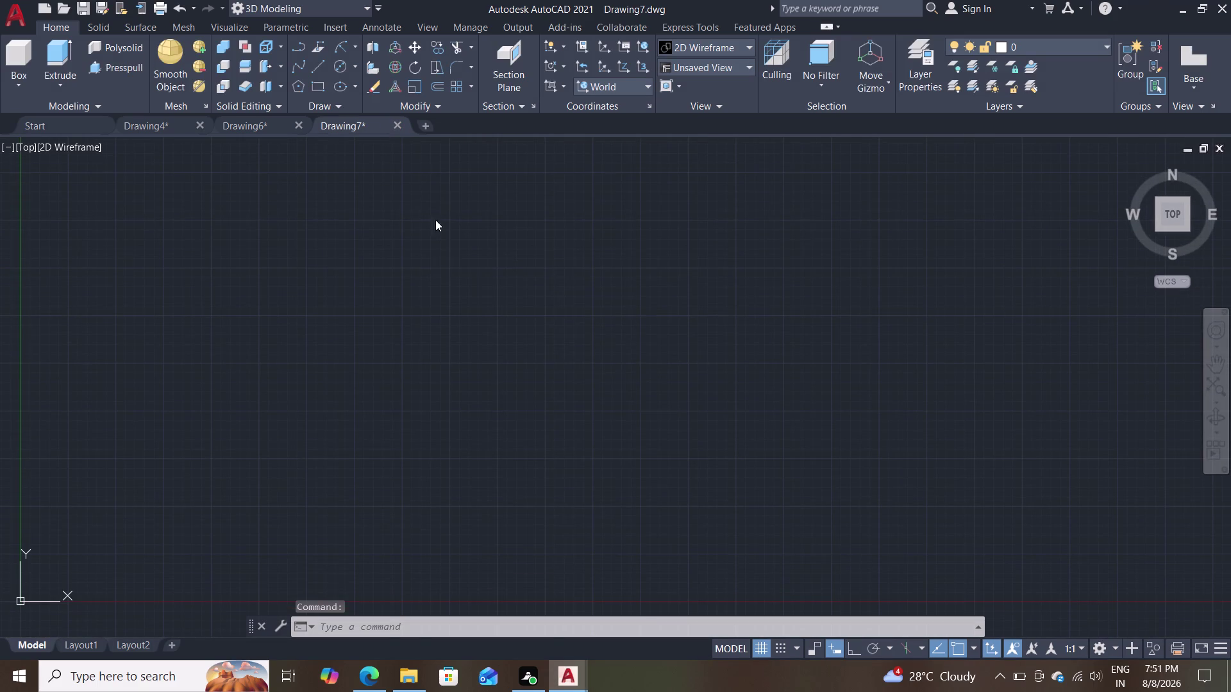
click(618, 381)
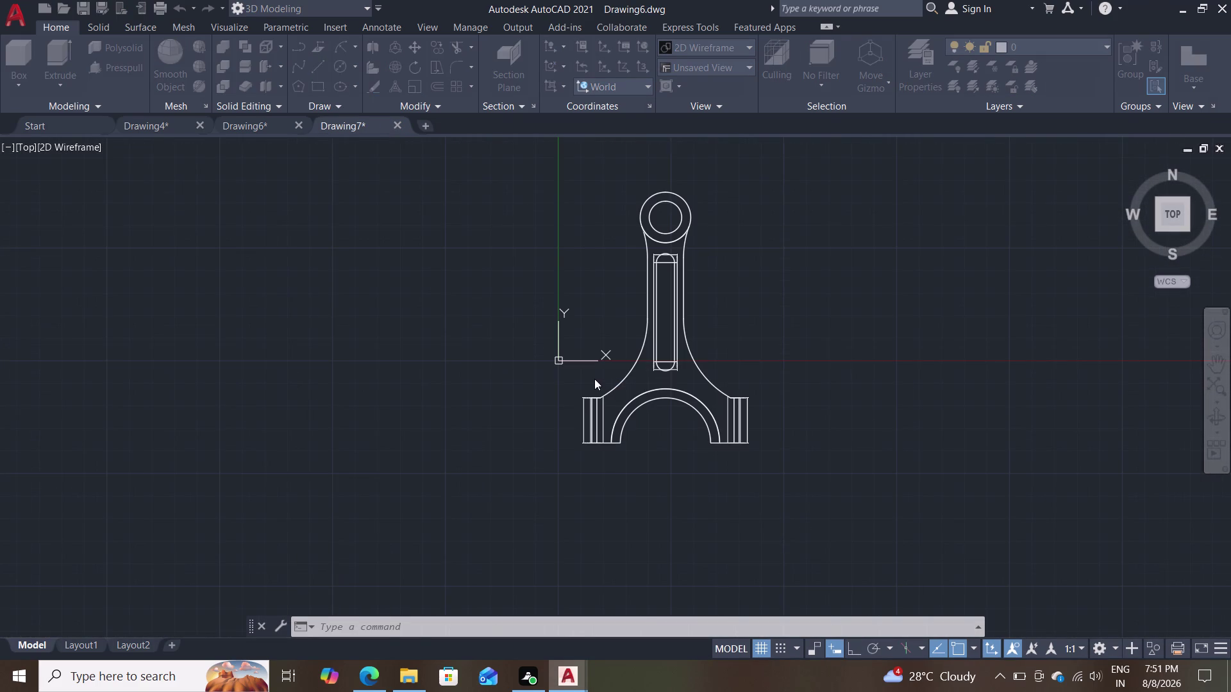
click(299, 125)
click(629, 382)
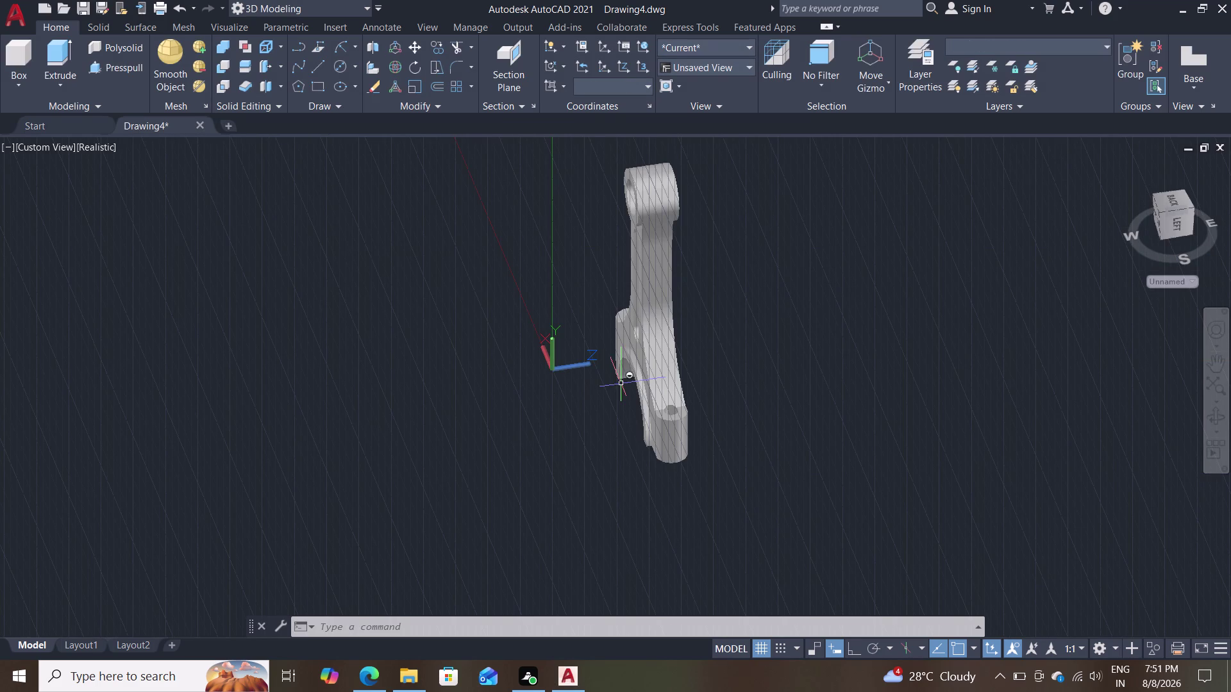
click(8, 20)
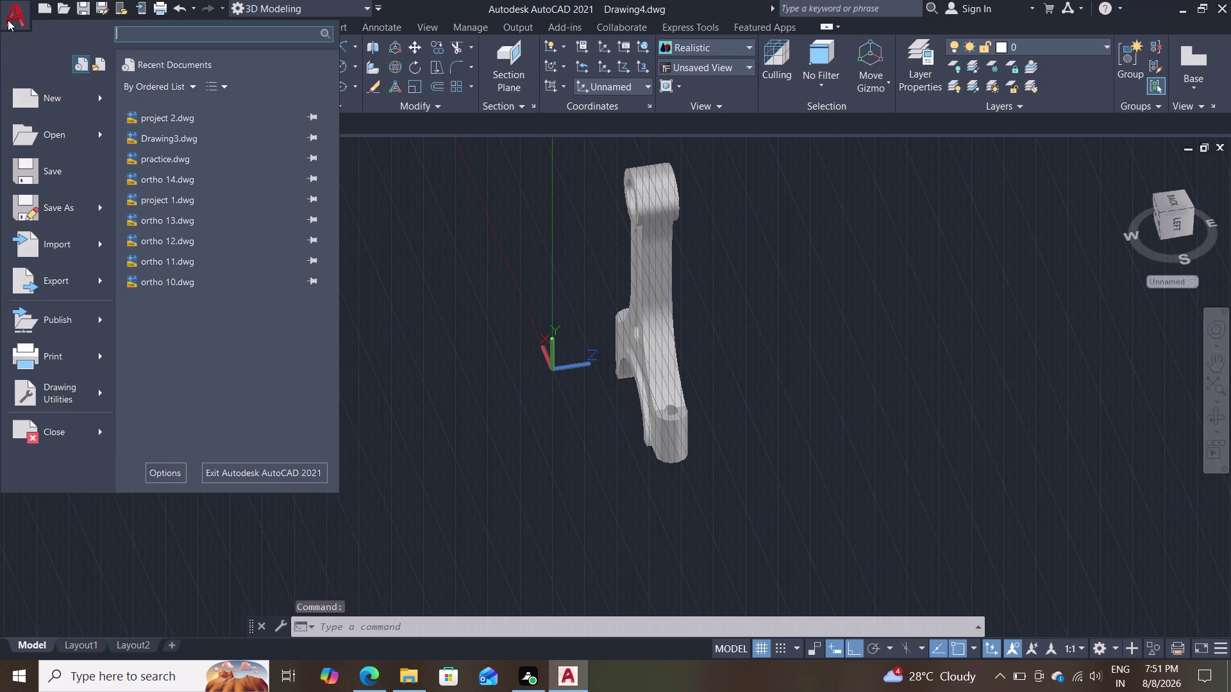
Save the connecting rod model as Drawing4.dwg in the Documents folder via Save As.
click(69, 207)
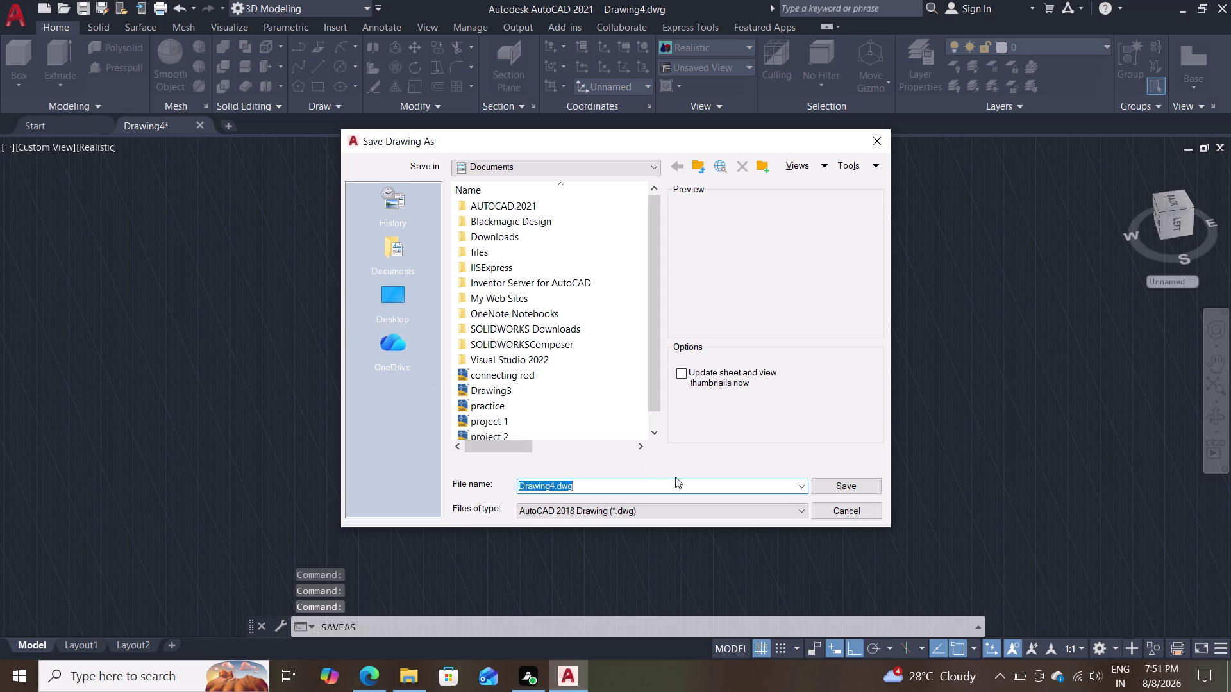
click(819, 482)
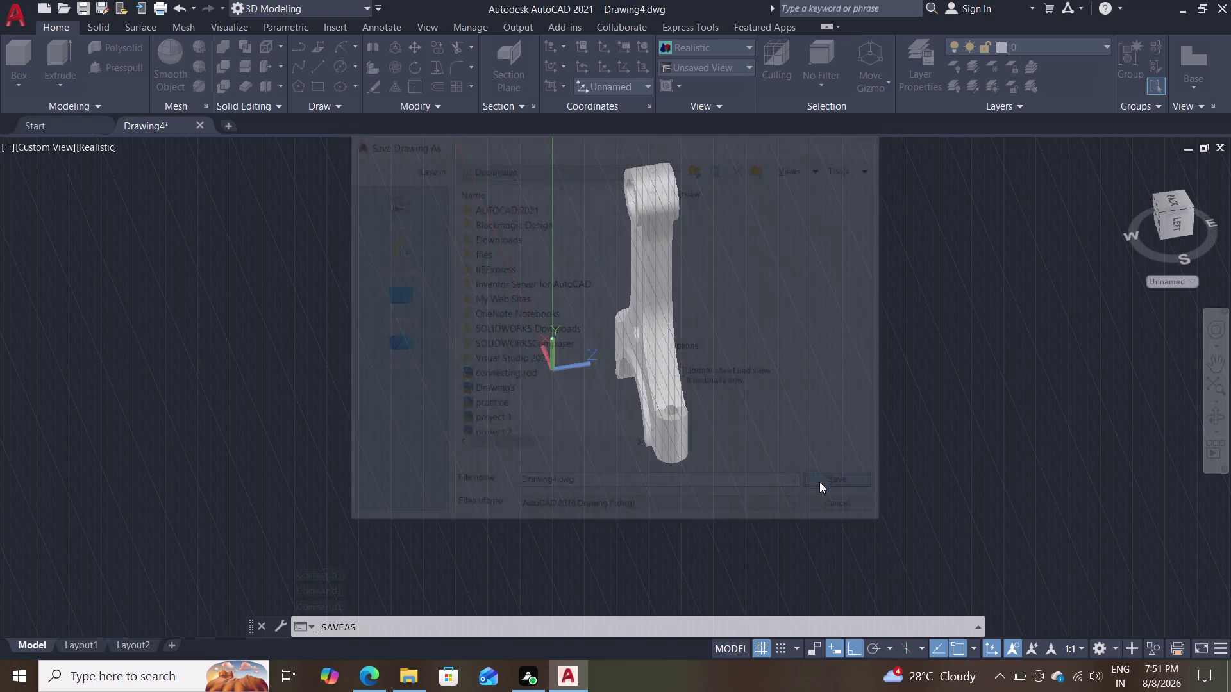
click(5, 21)
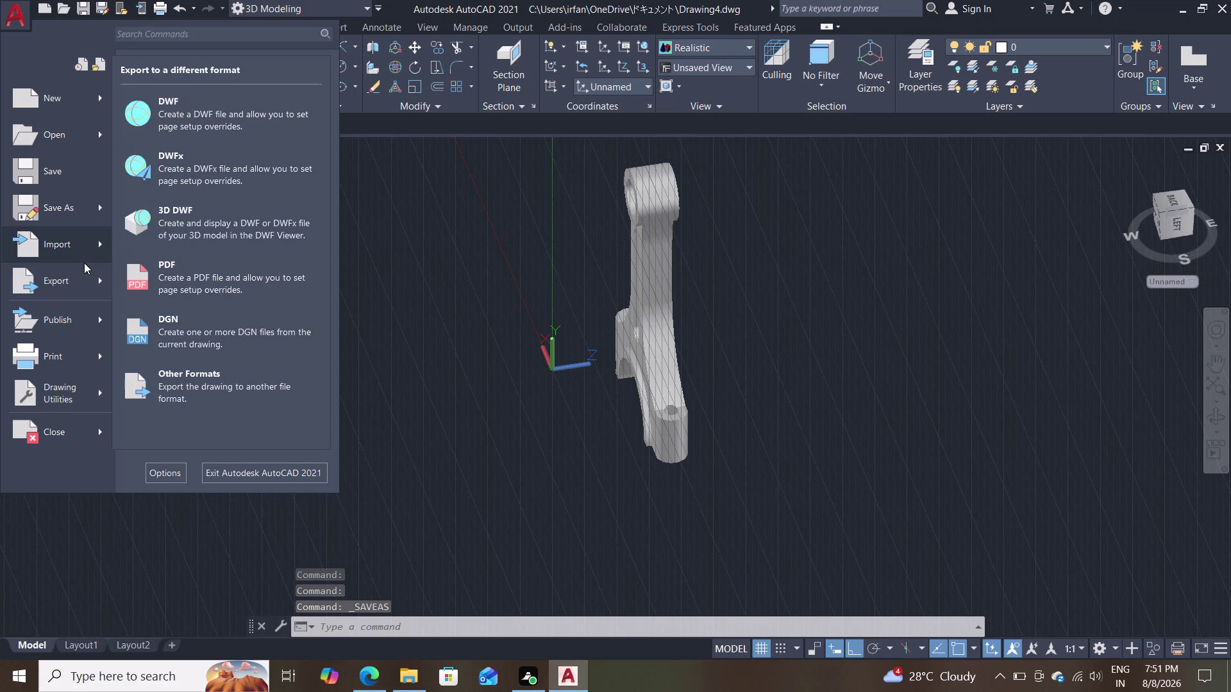
Export the connecting rod drawing to PDF as Drawing4.pdf in Documents.
click(220, 262)
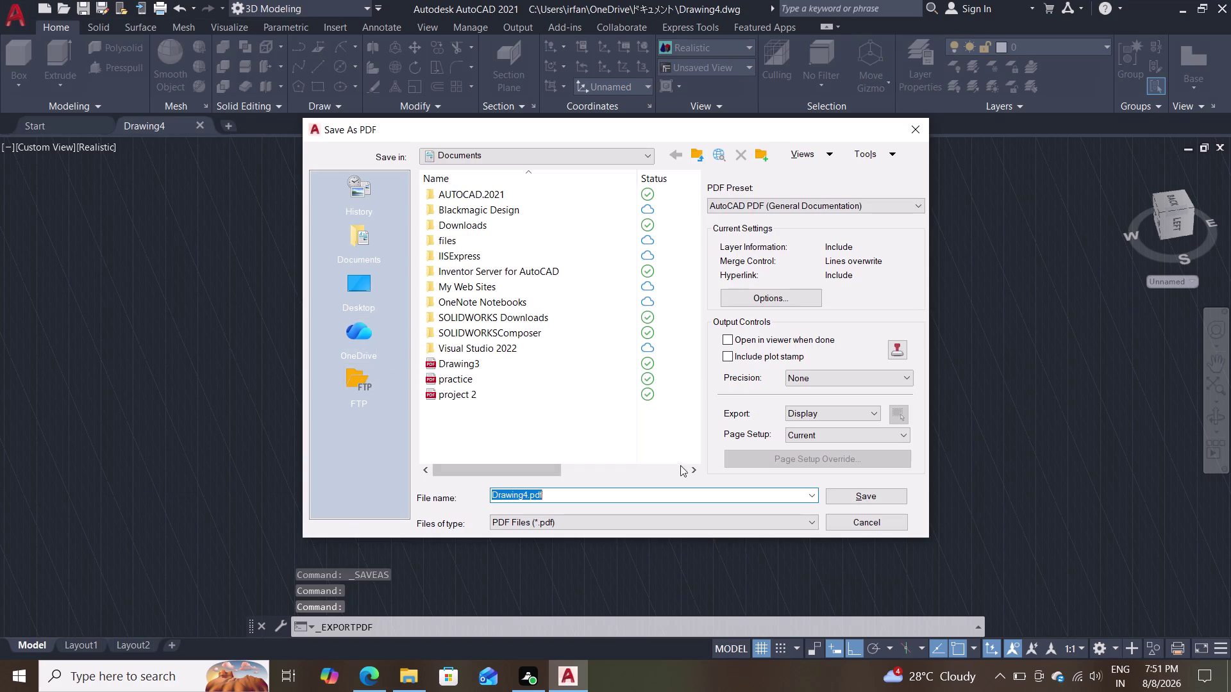
click(869, 502)
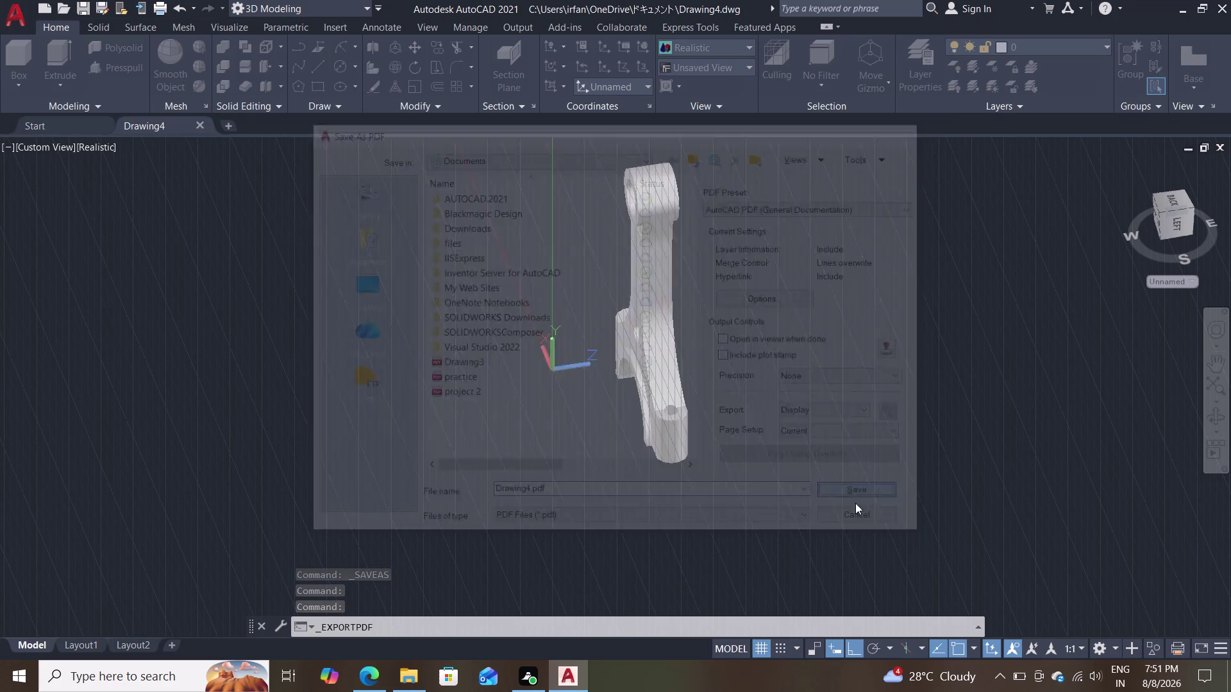